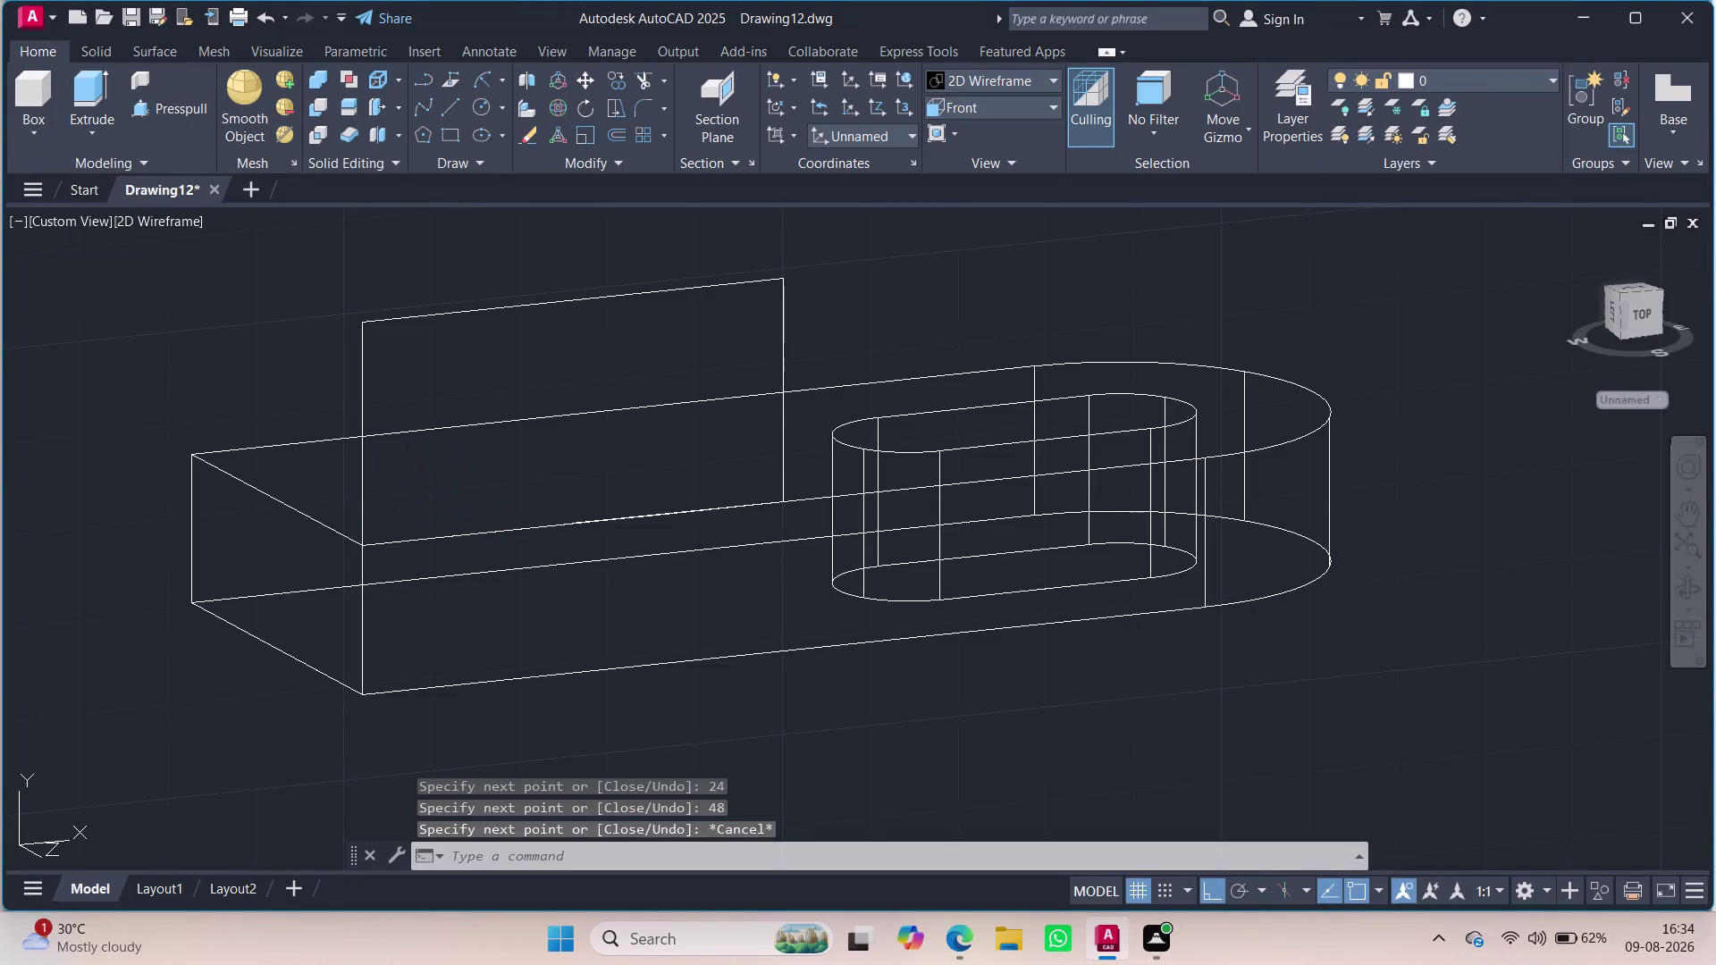
Select the four upright rectangle edges and JOIN them into one polyline.
click(443, 304)
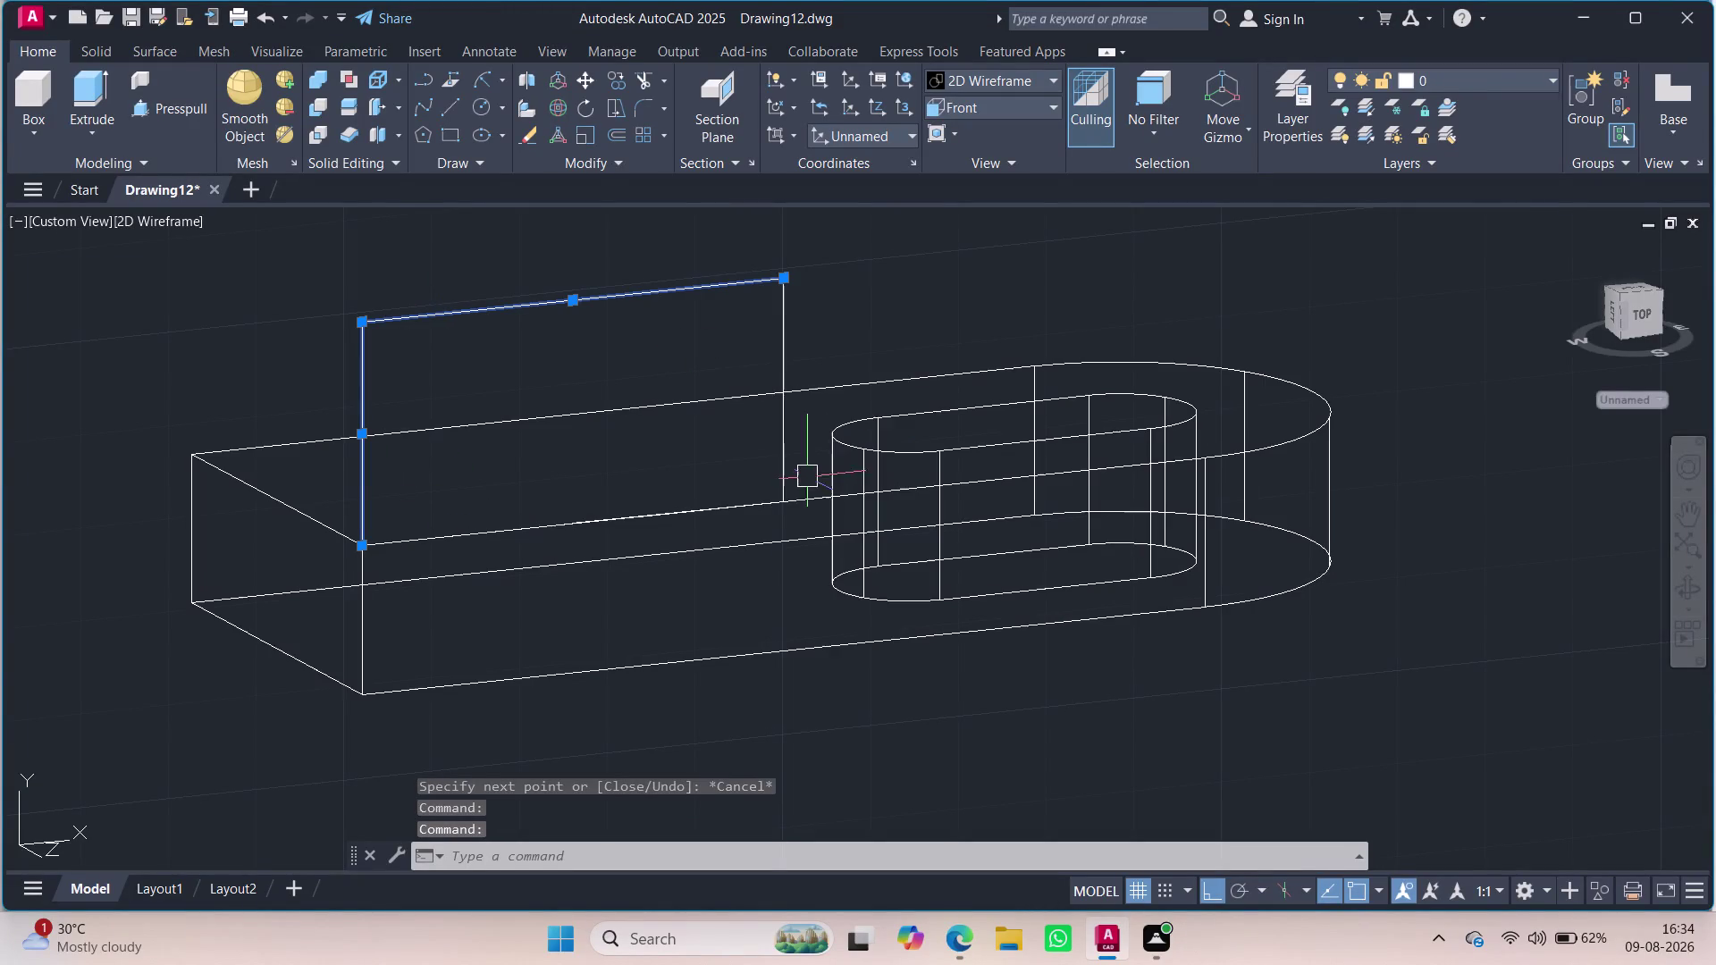
click(785, 468)
click(747, 493)
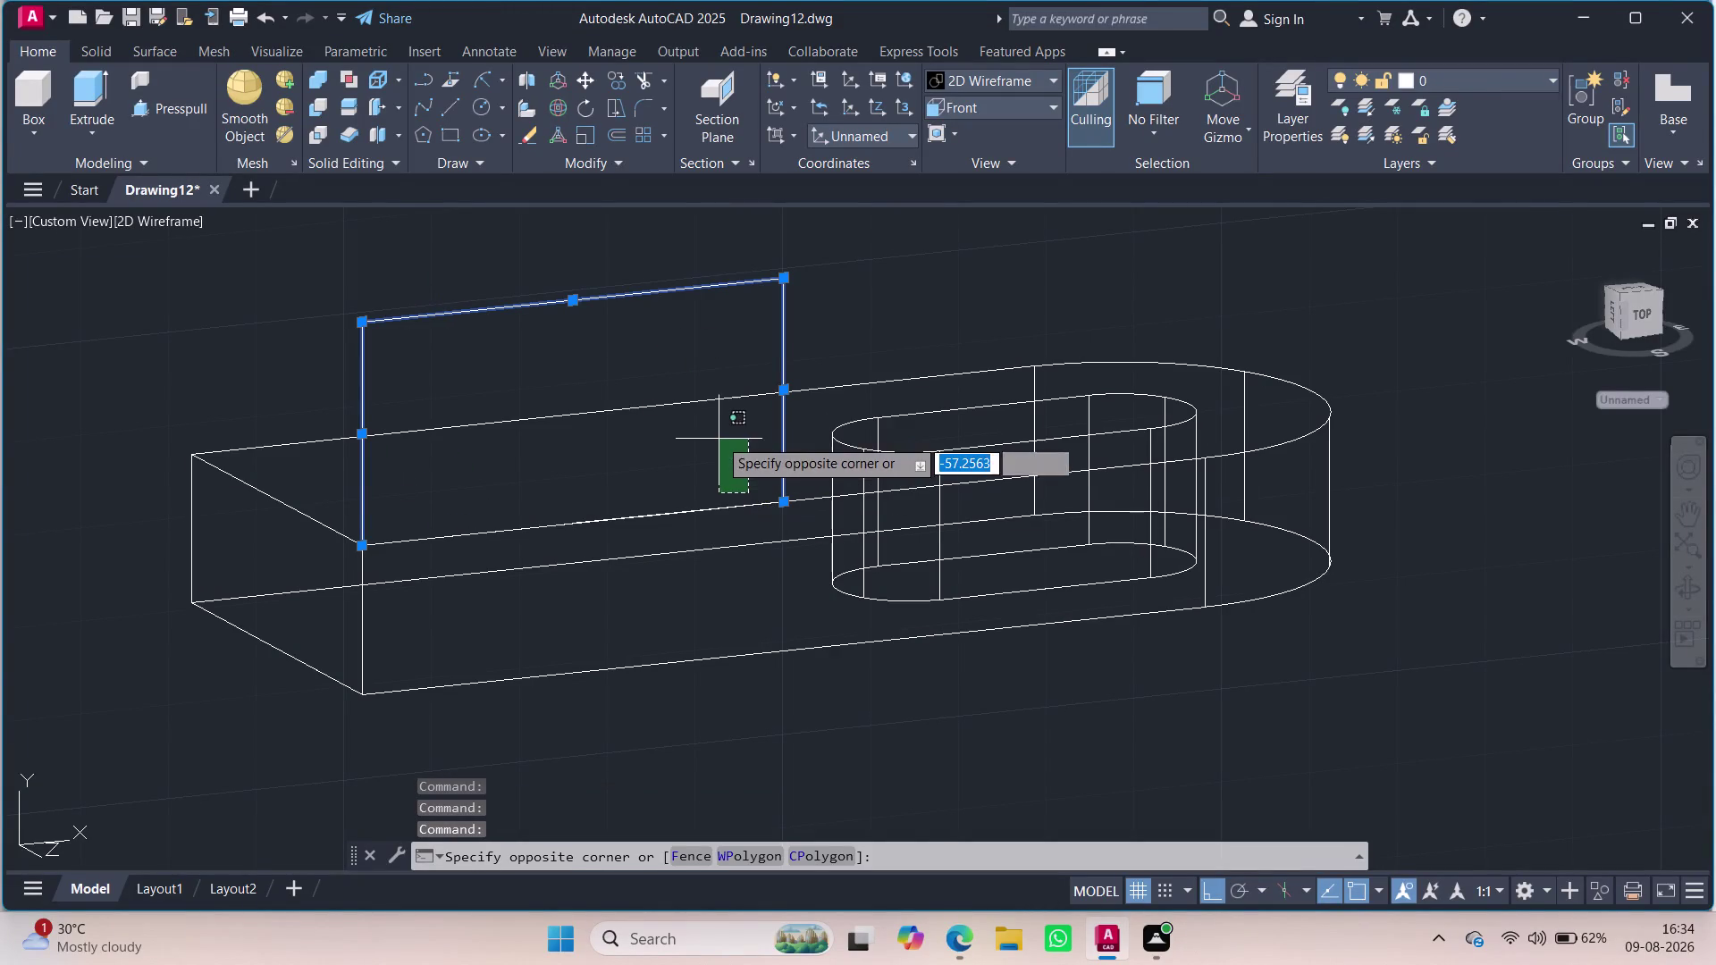
click(718, 441)
click(709, 507)
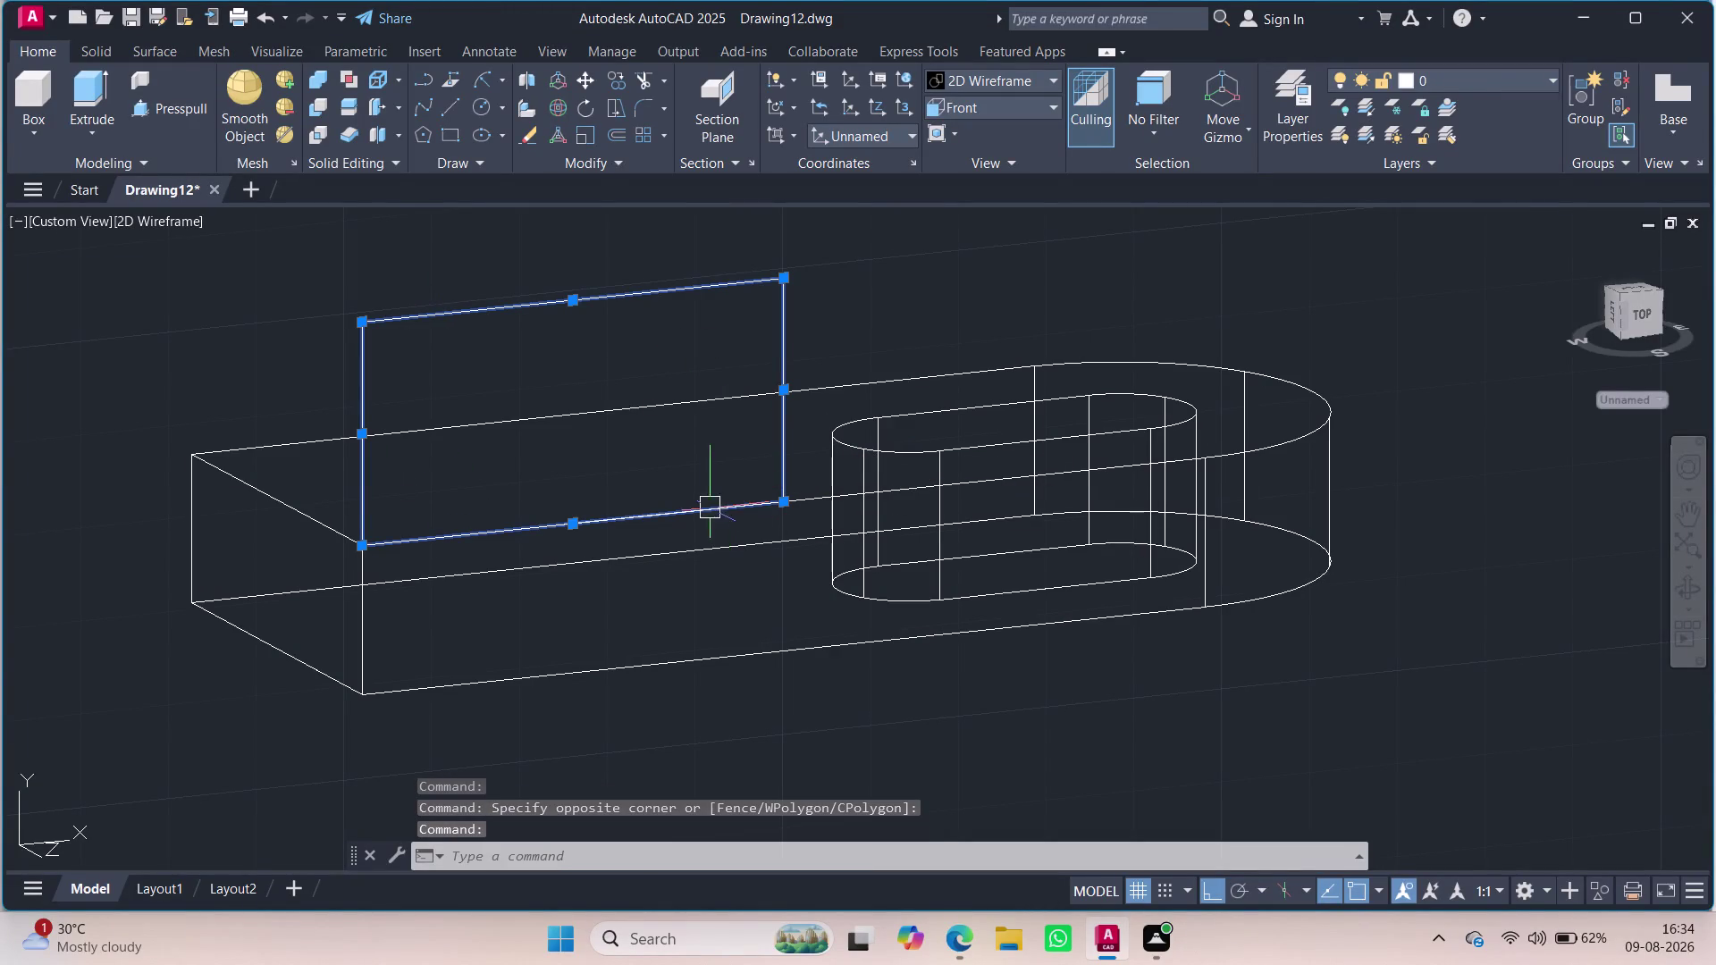
key(k)
key(BackSpace)
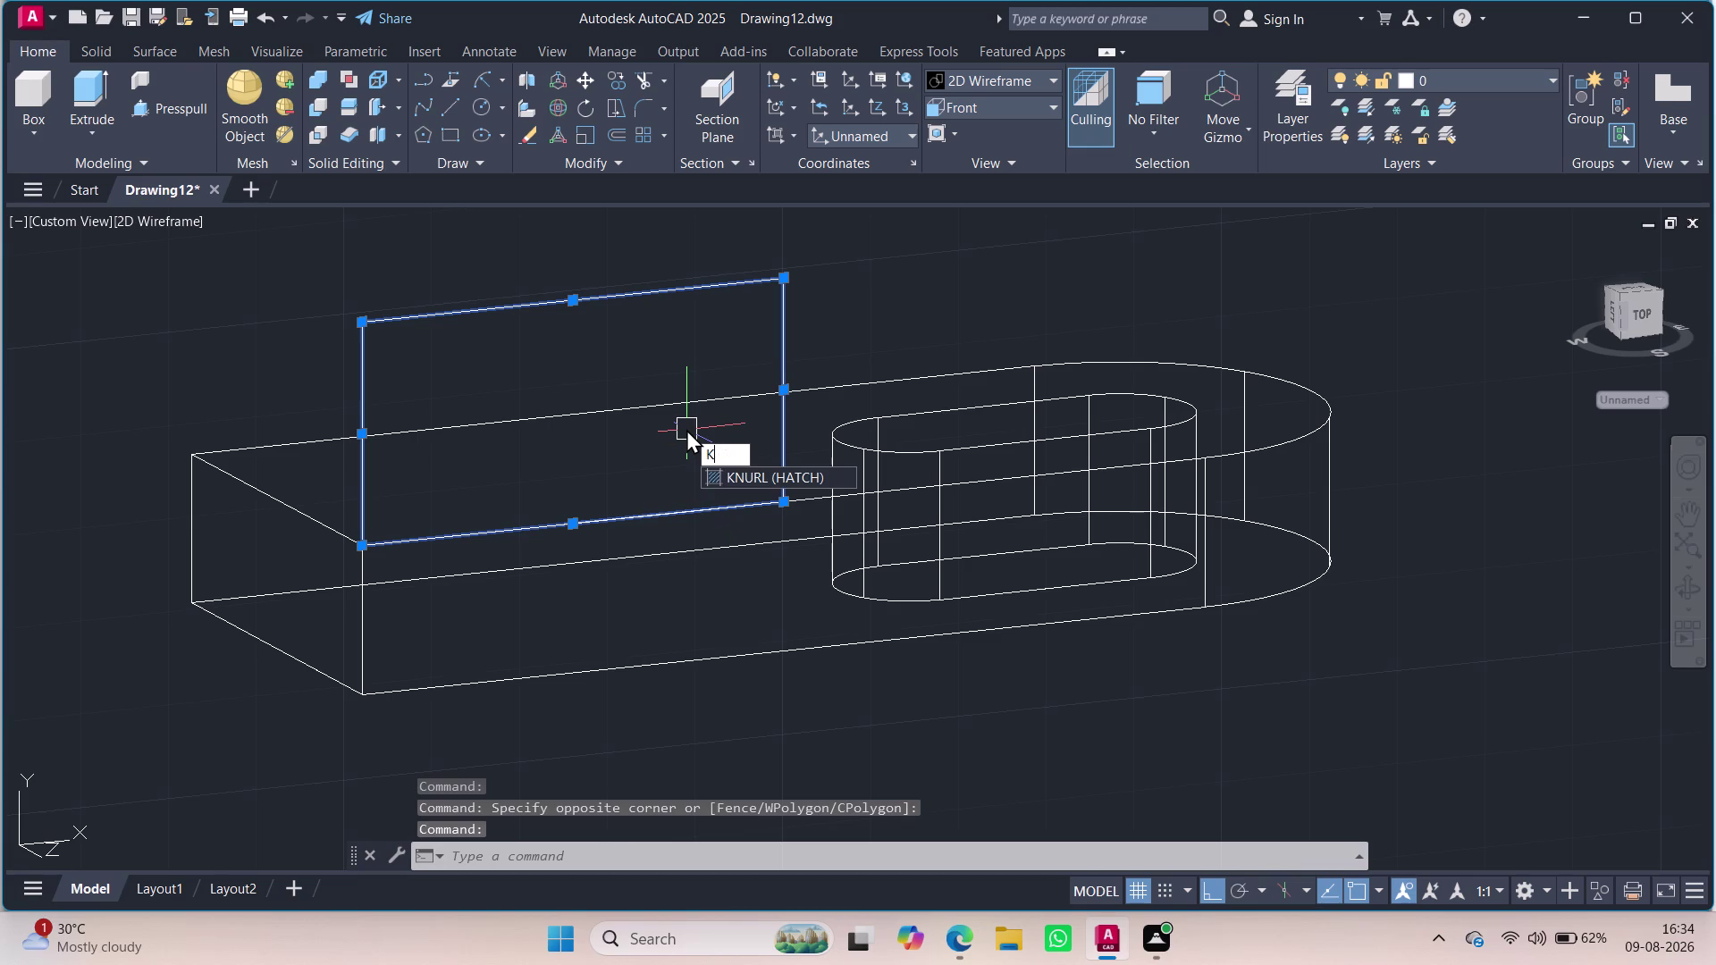
key(j)
key(Return)
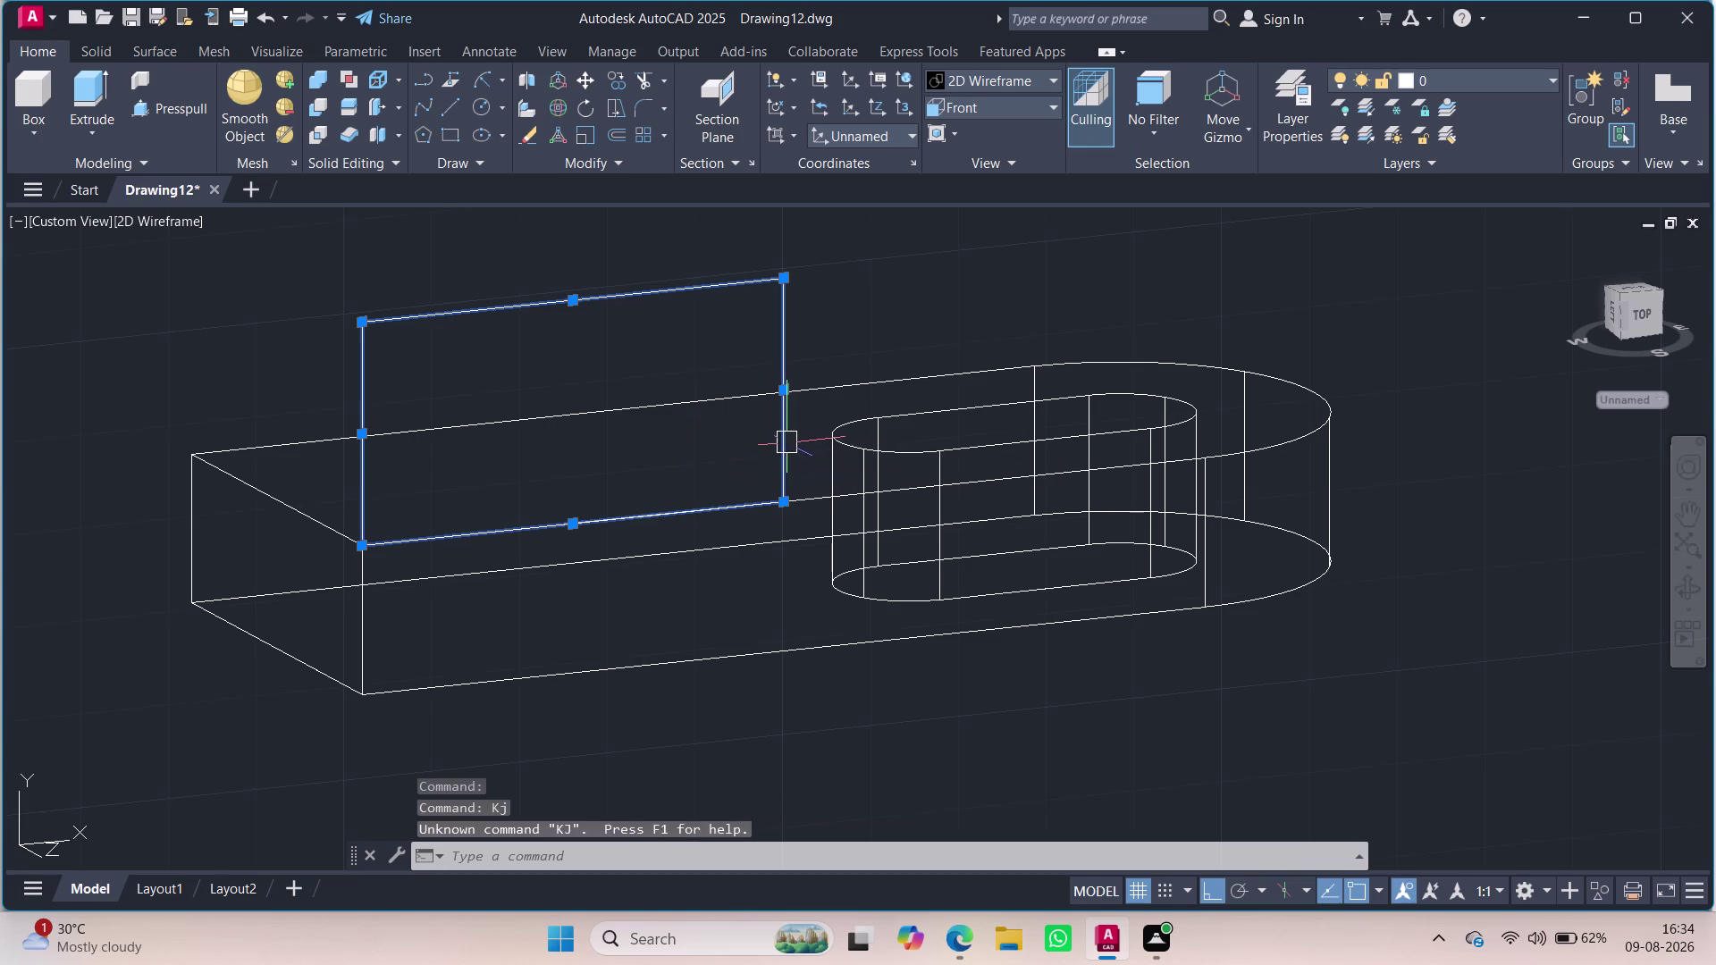
key(j)
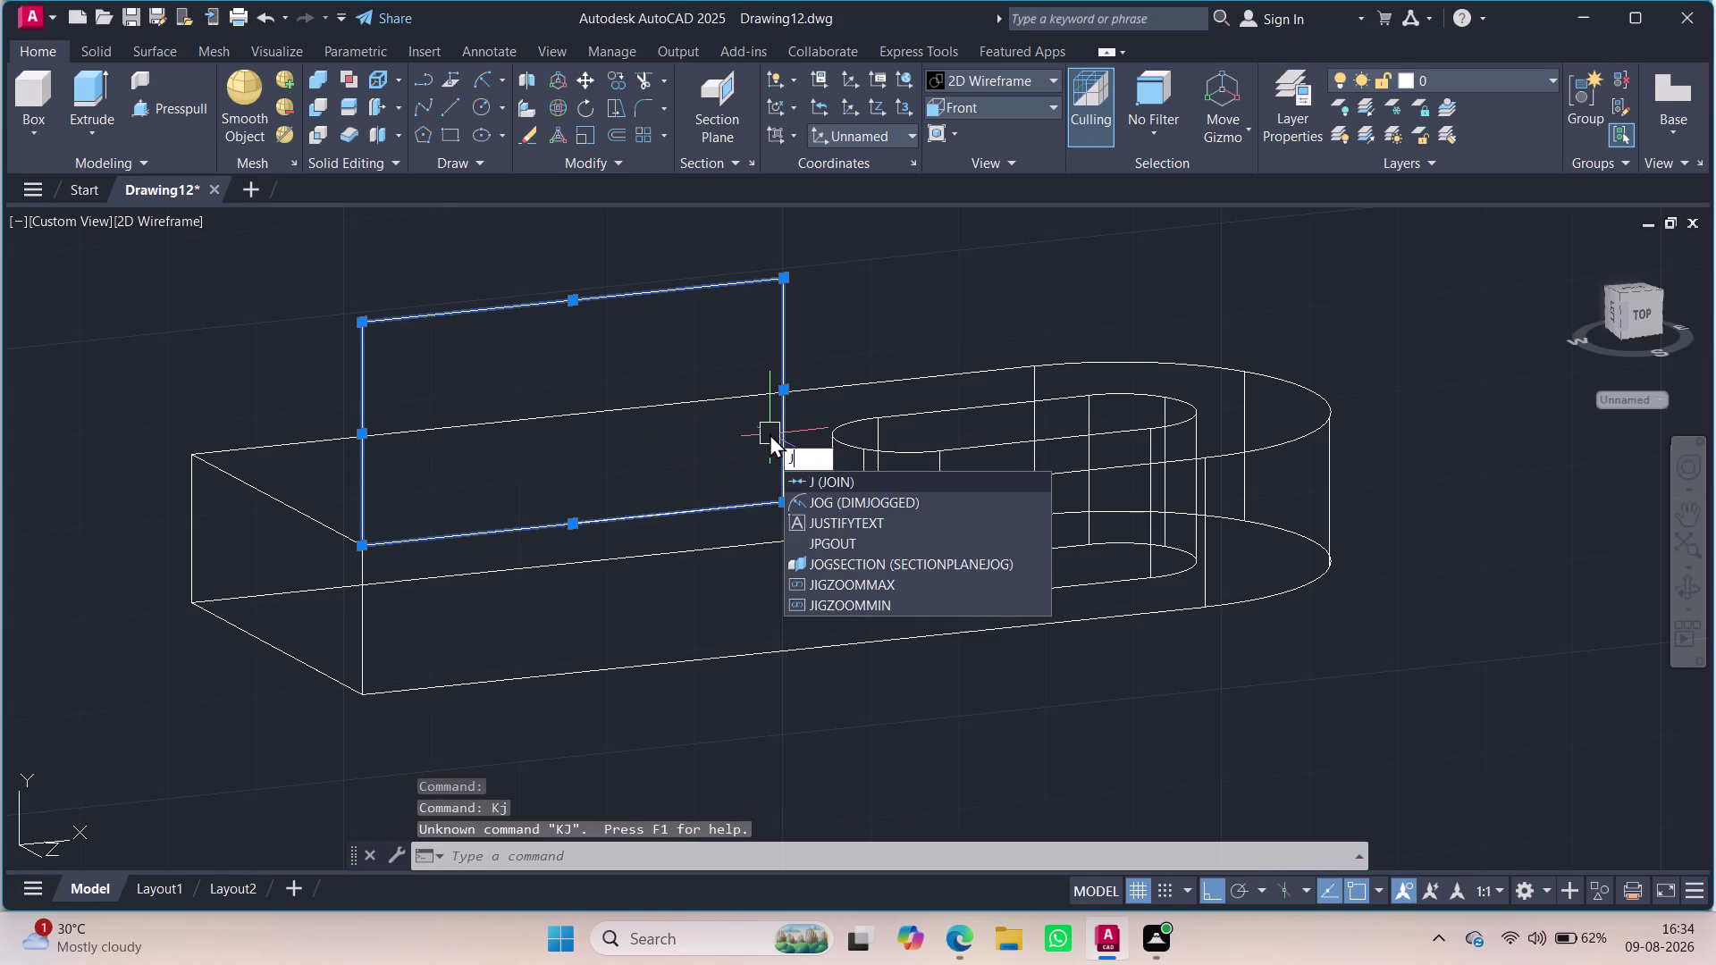
key(Return)
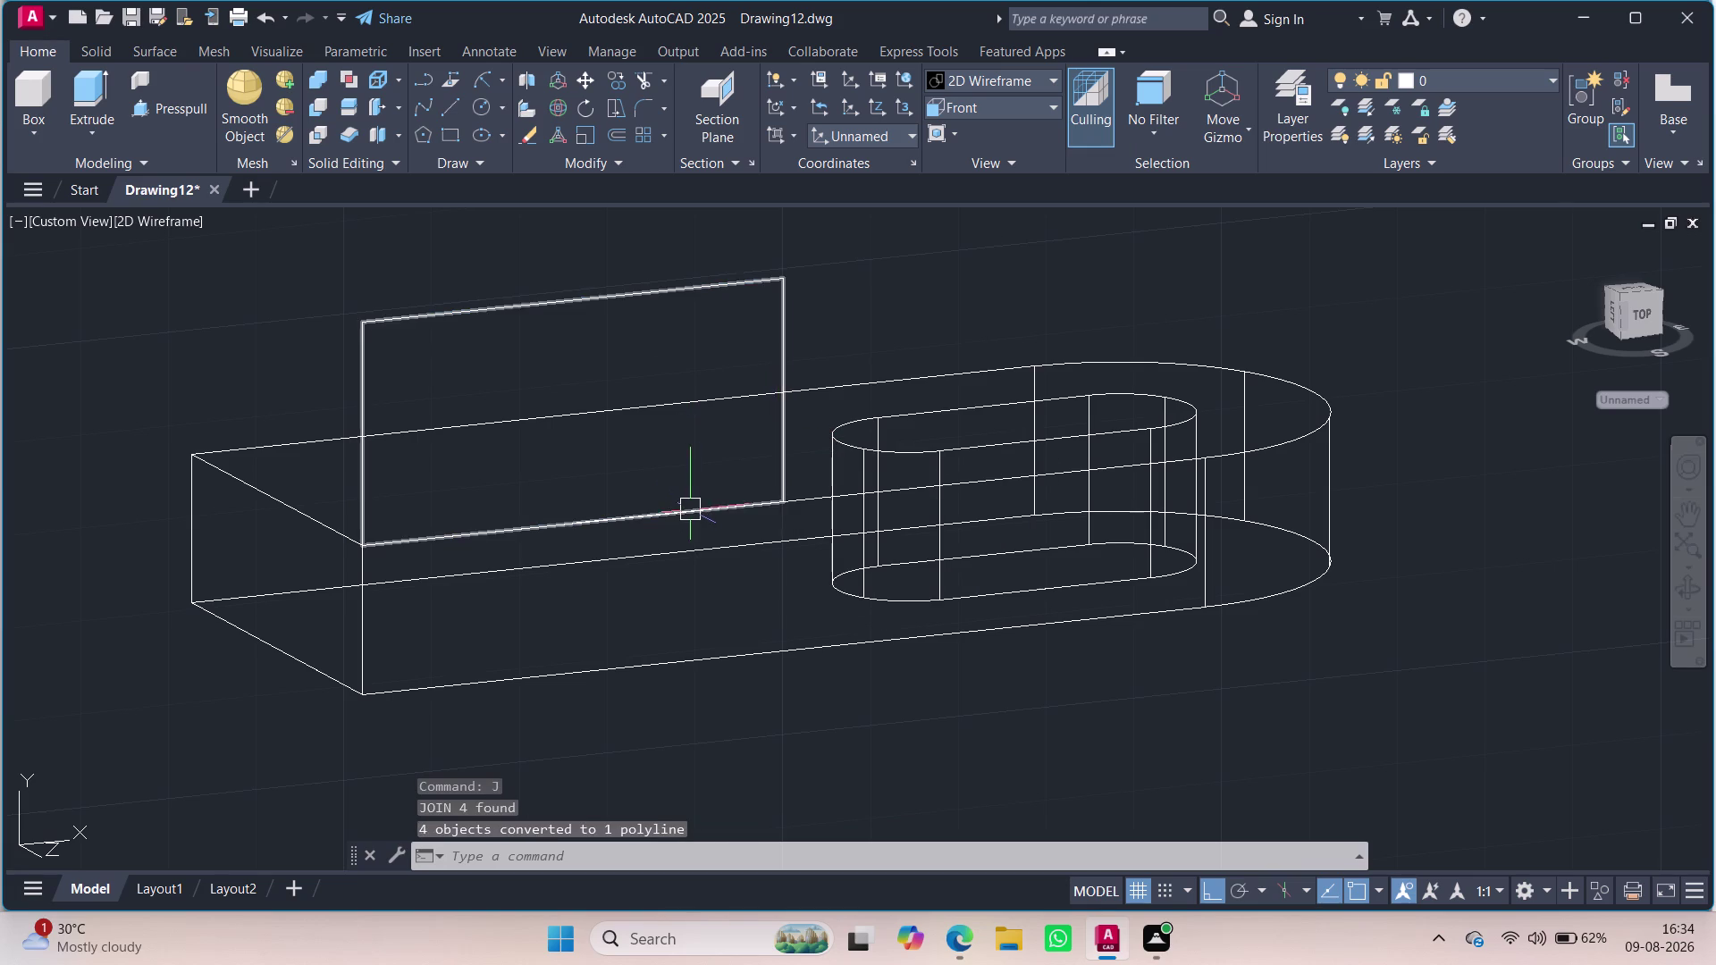
Try pulling the upright plate area into a solid, then cancel the extrusion.
scroll(down, 3)
click(145, 106)
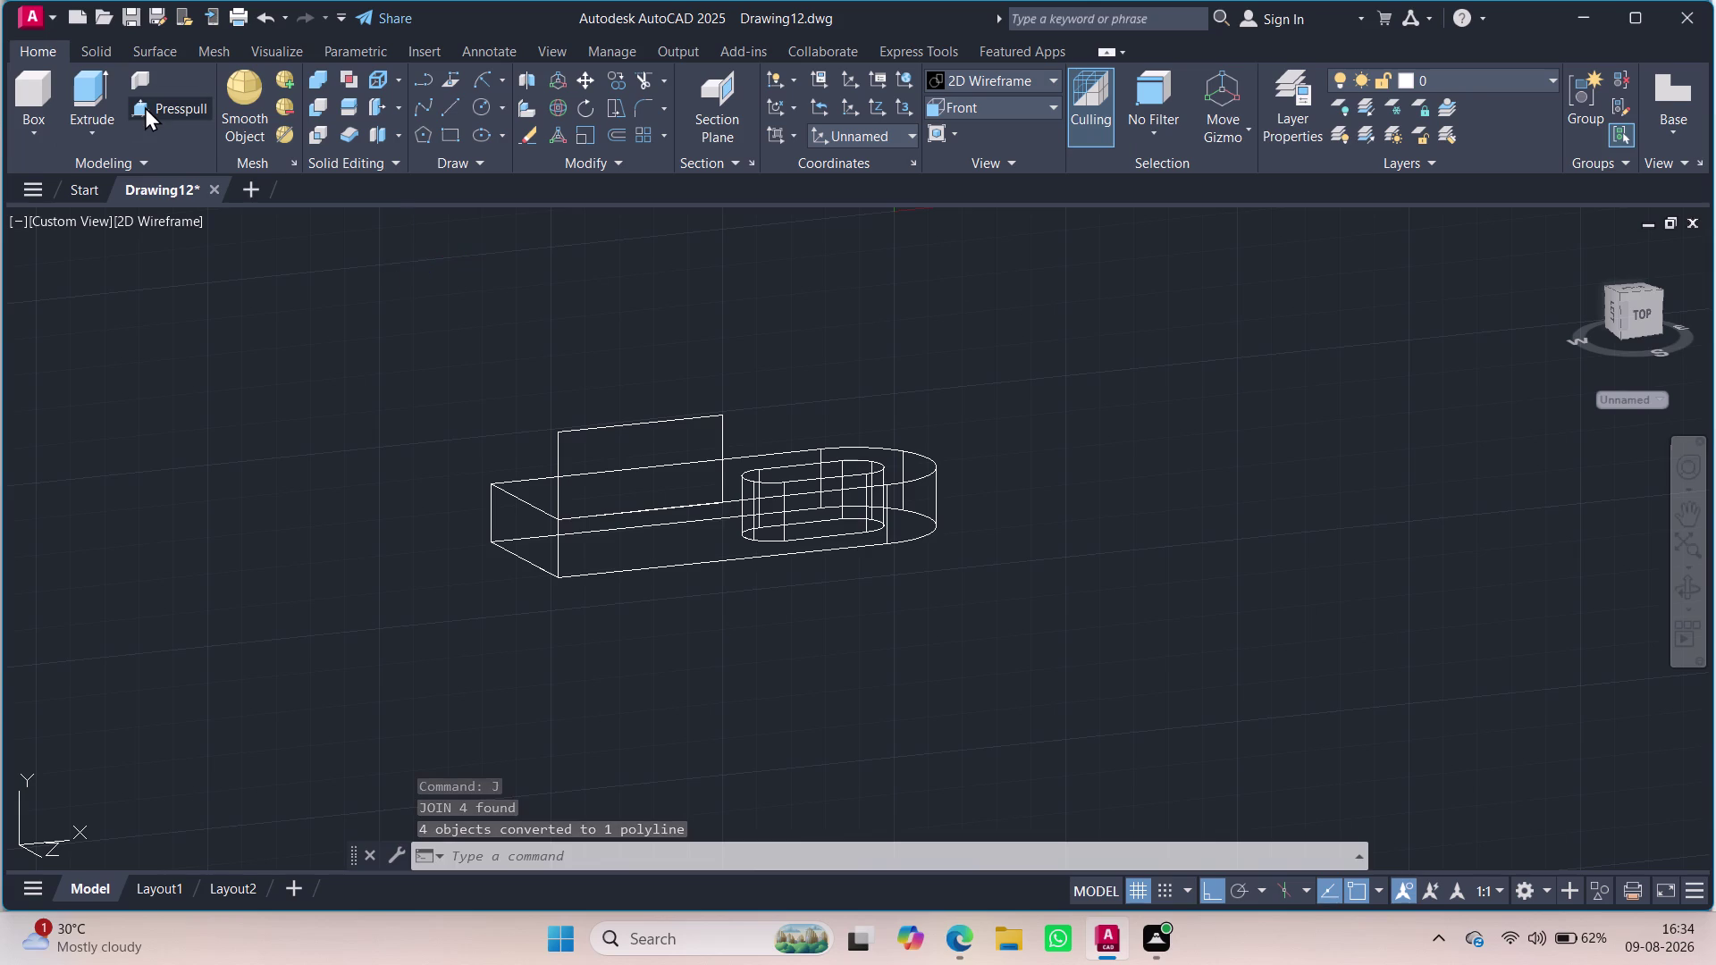
click(583, 420)
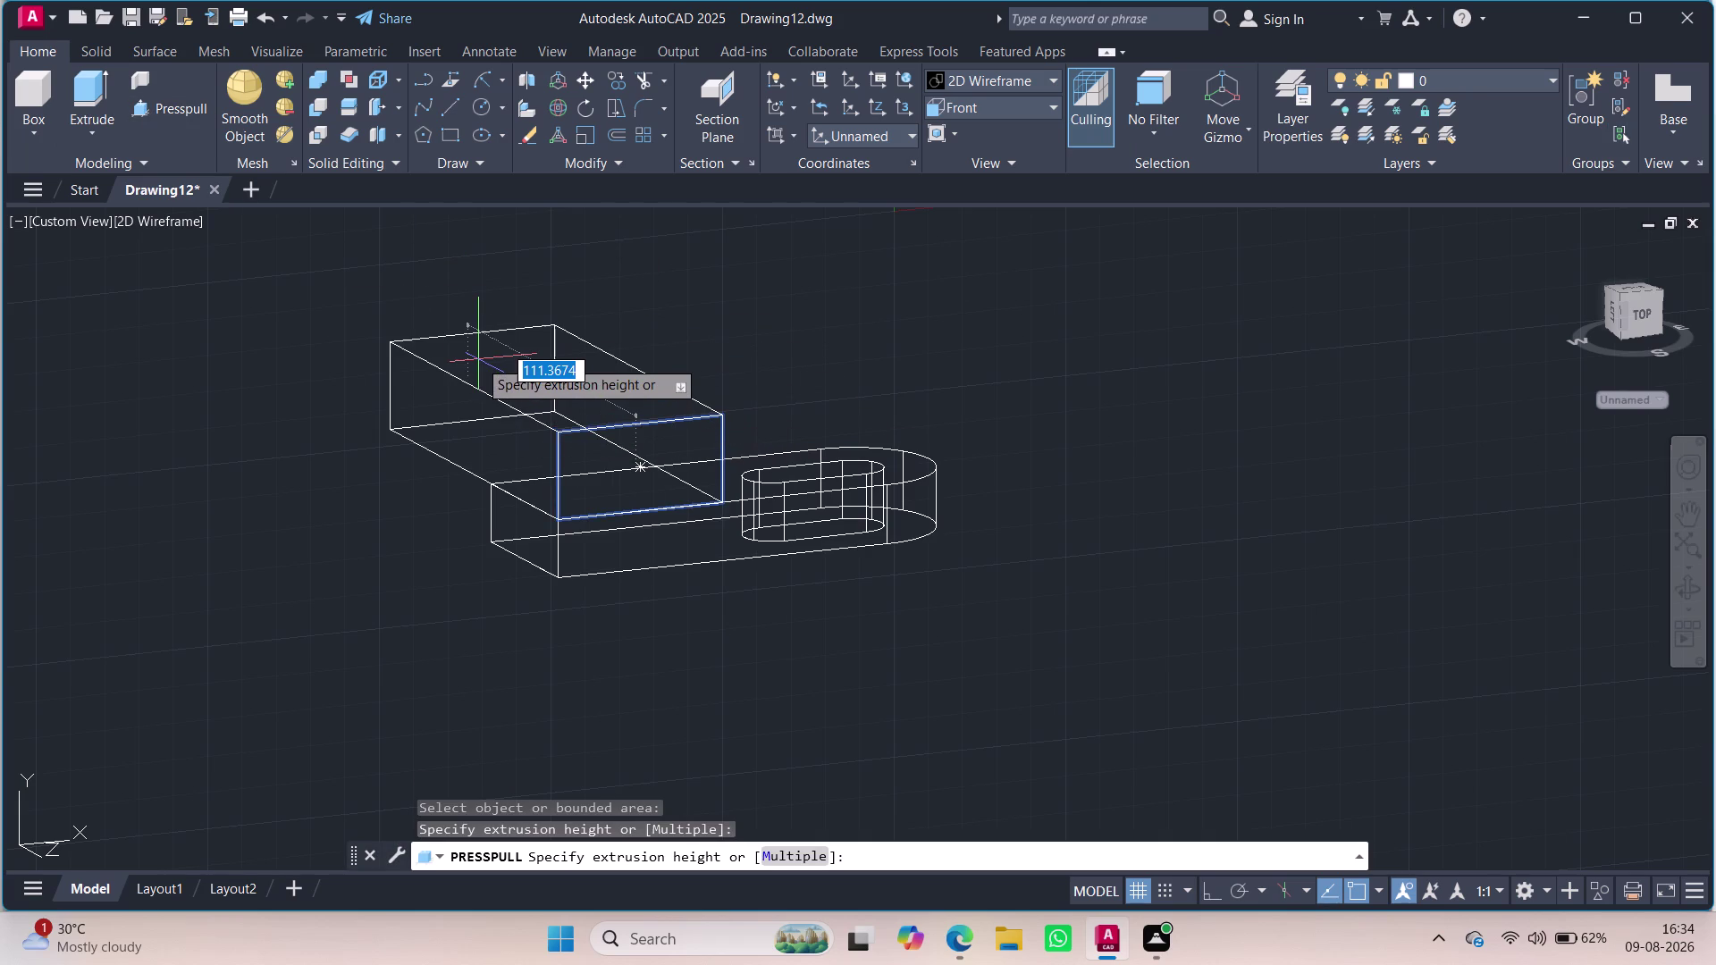
key(Escape)
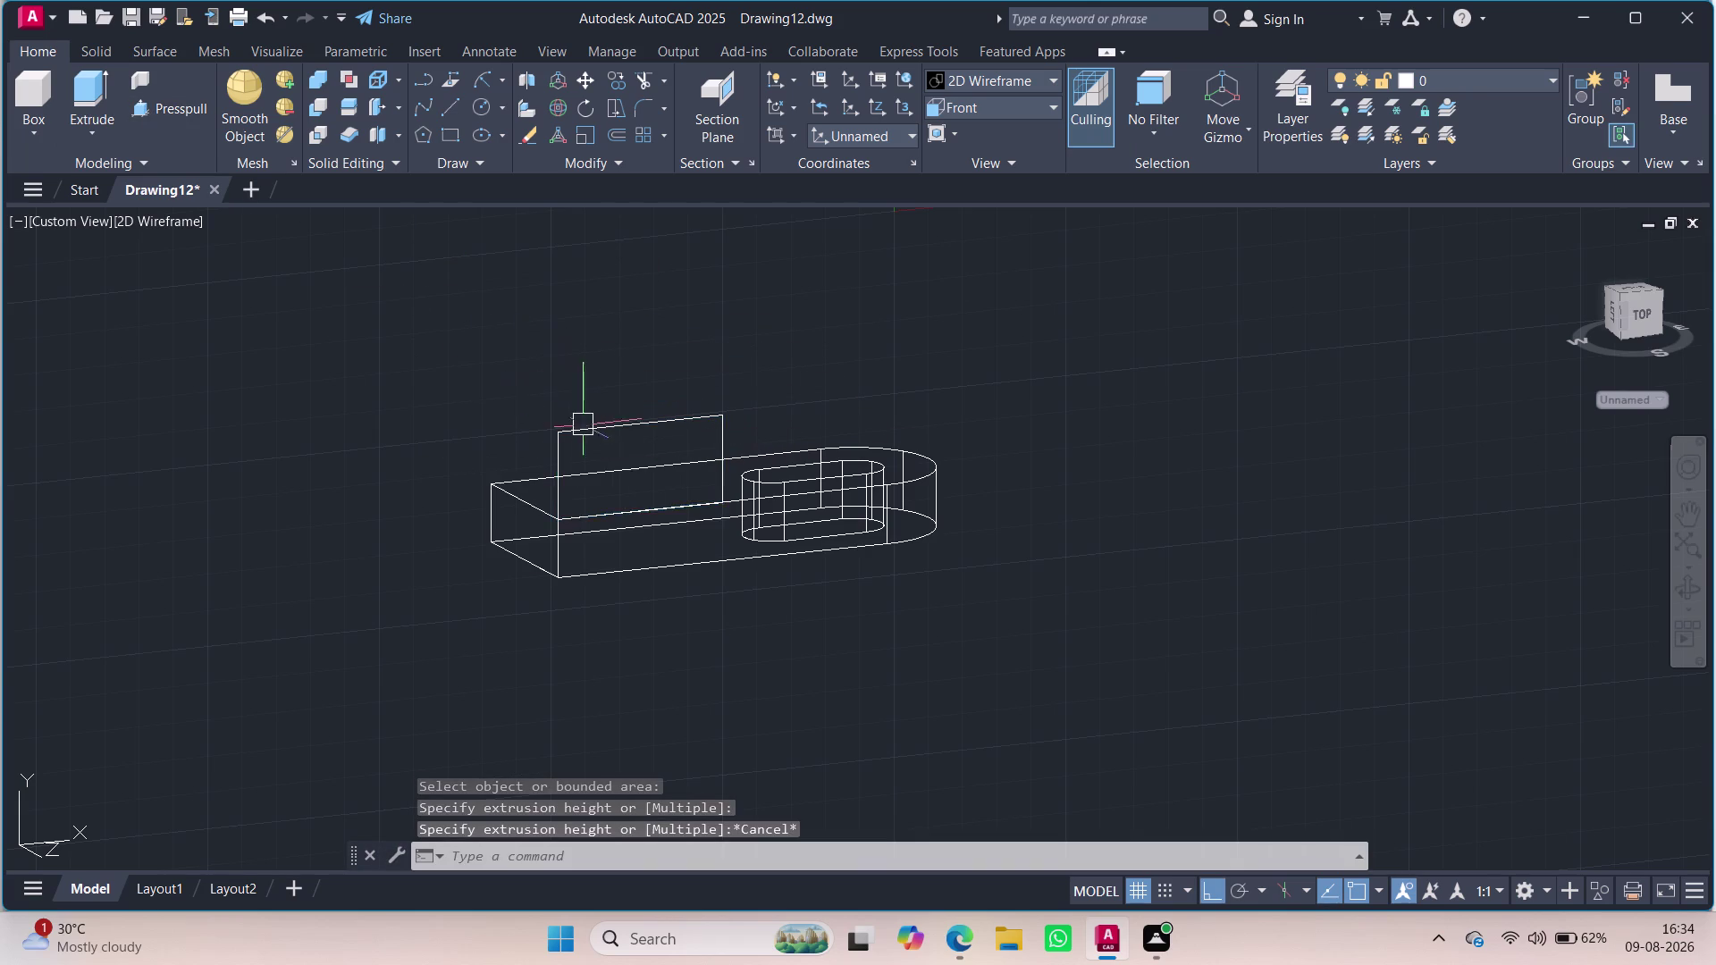
Pan the view and clear a mistyped command before drawing the hole circle.
scroll(up, 3)
middle_drag(599, 480, 497, 521)
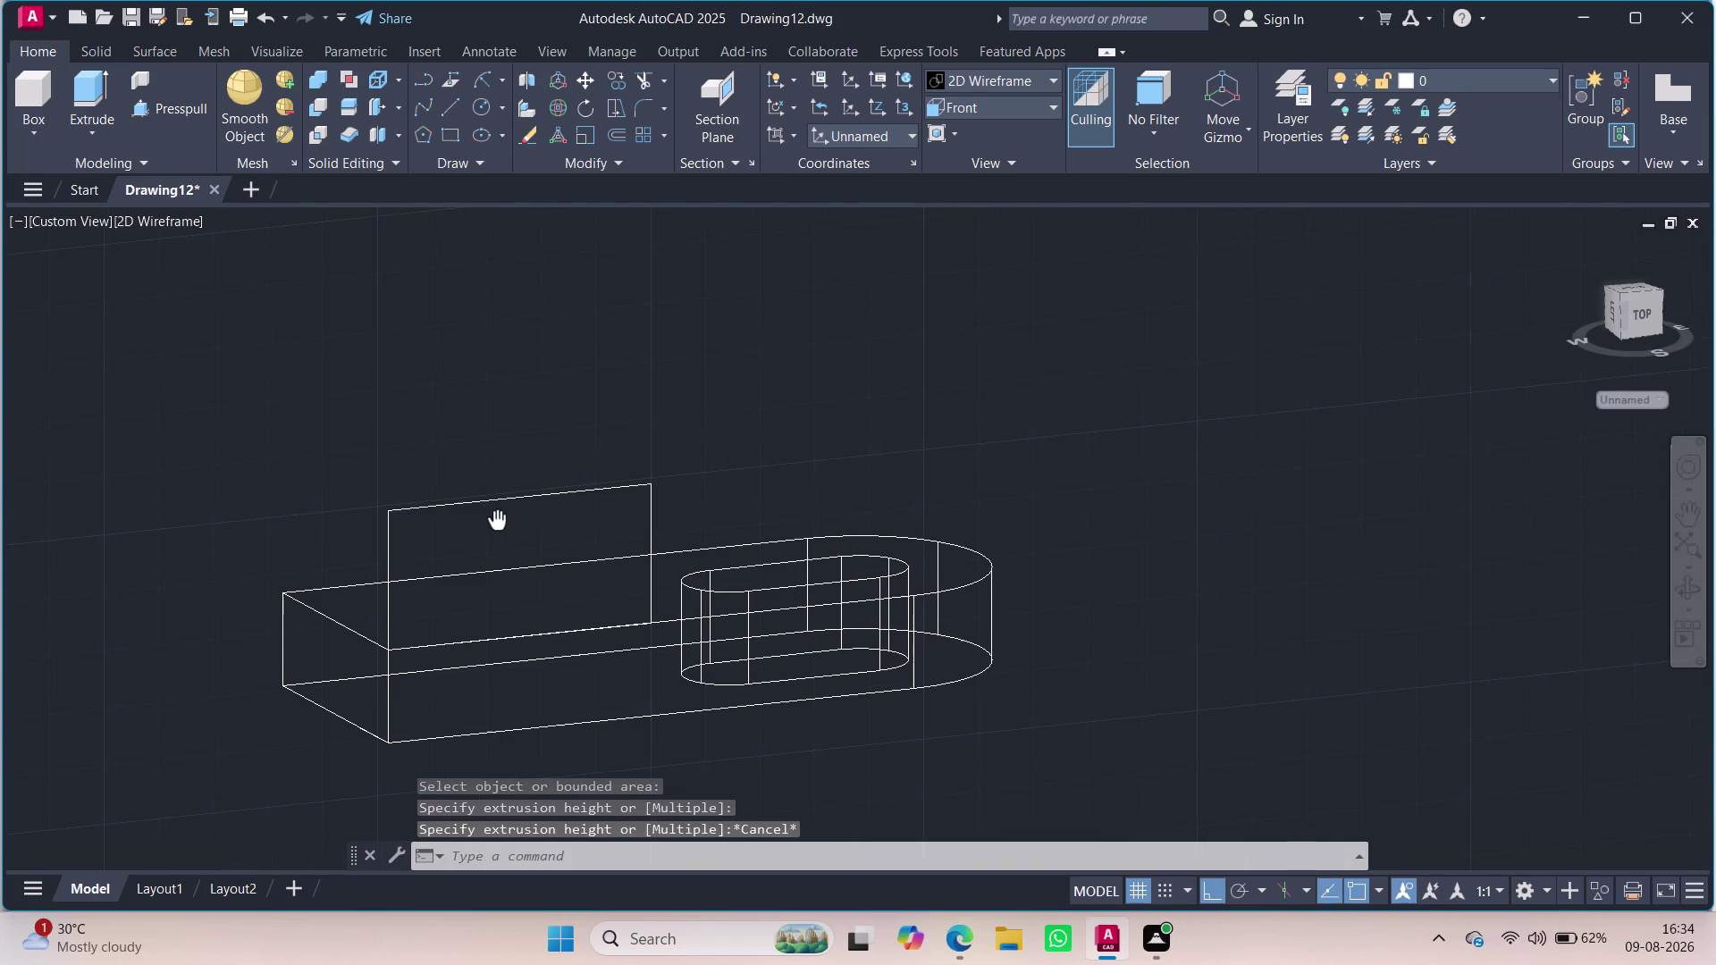
key(c)
key(backslash)
key(Return)
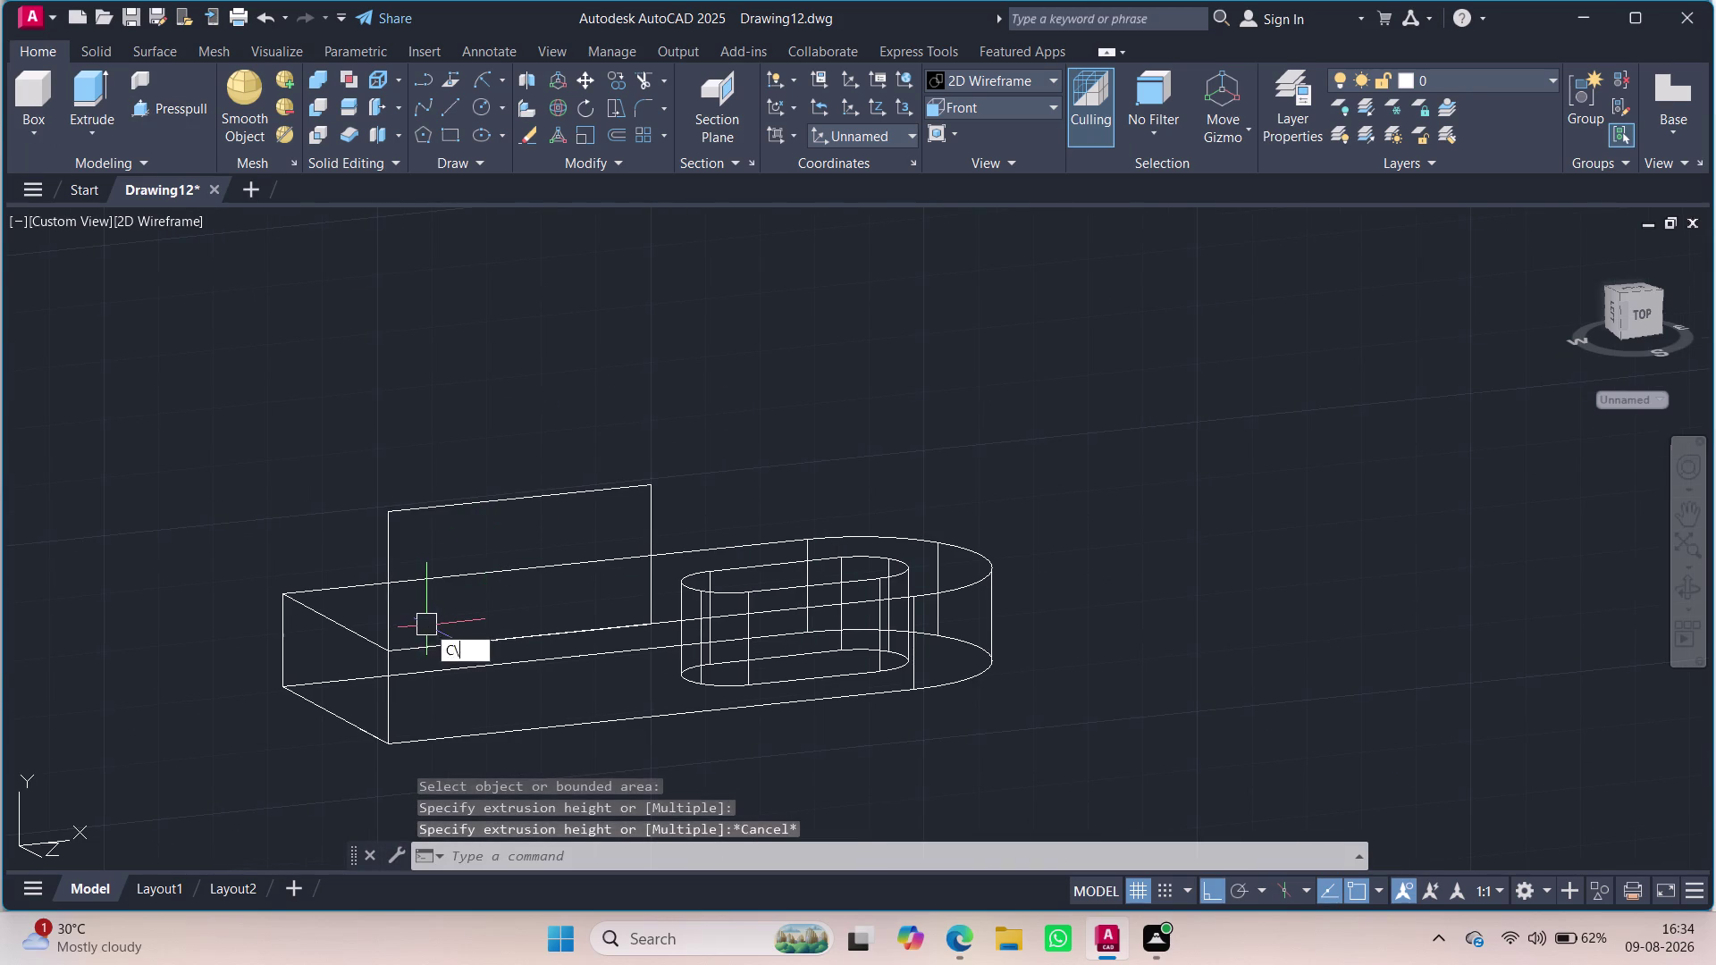
key(Escape)
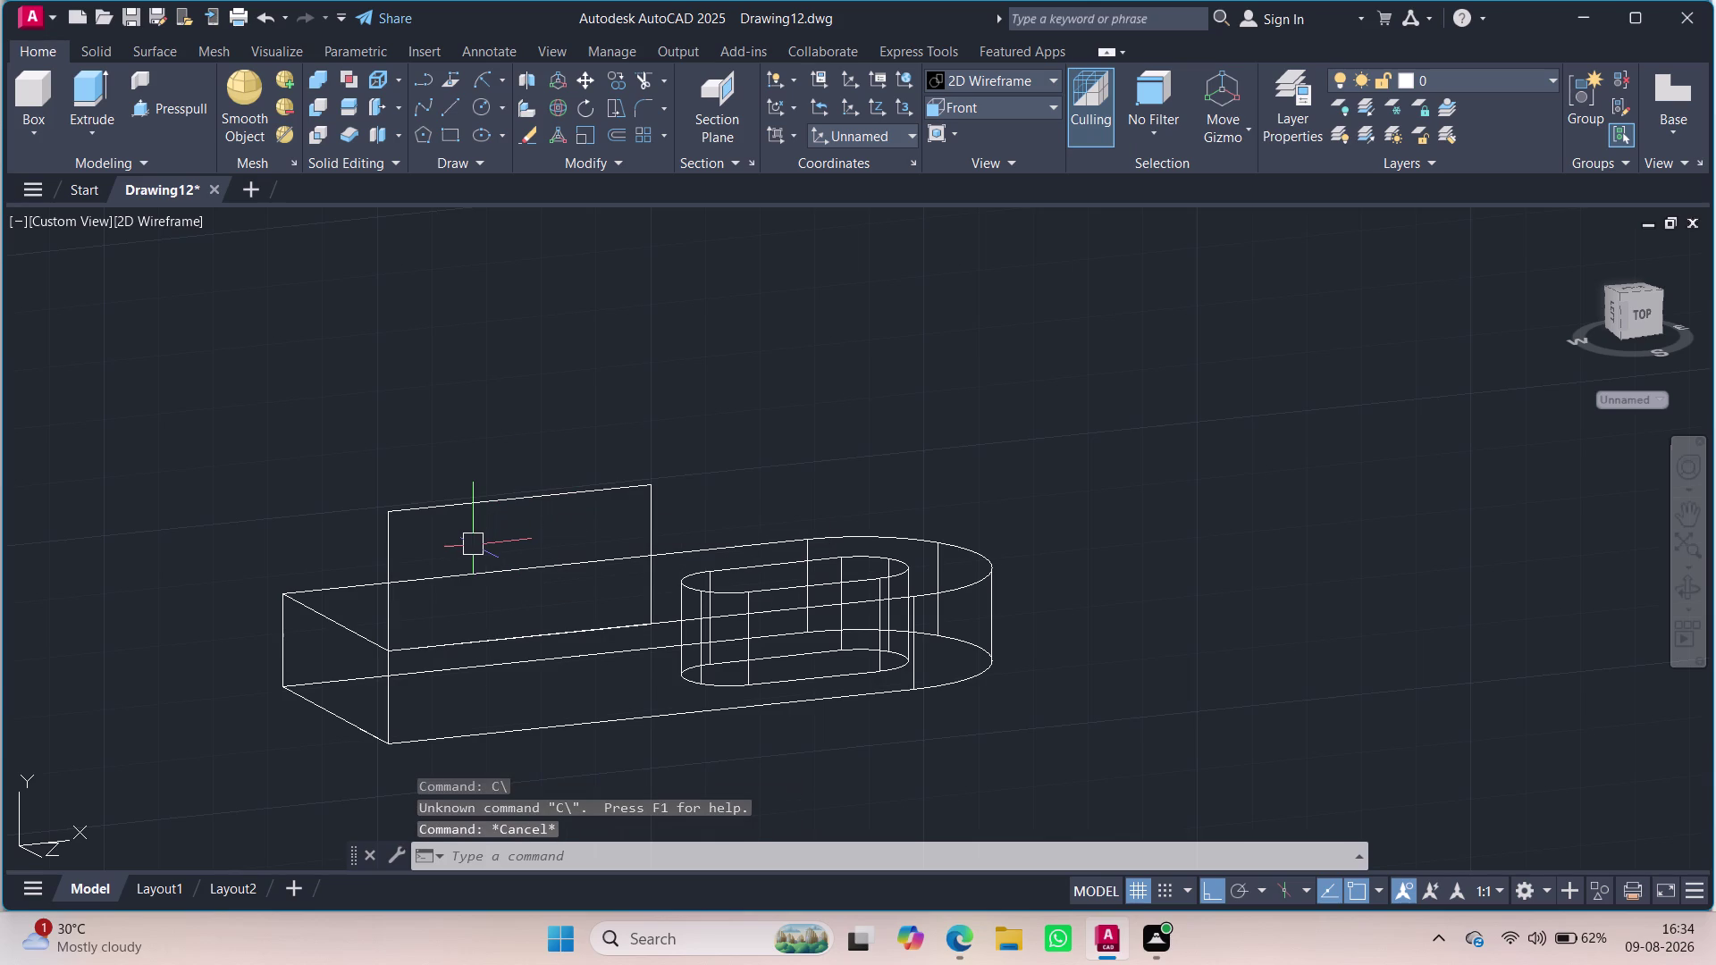
key(Escape)
key(Escape)
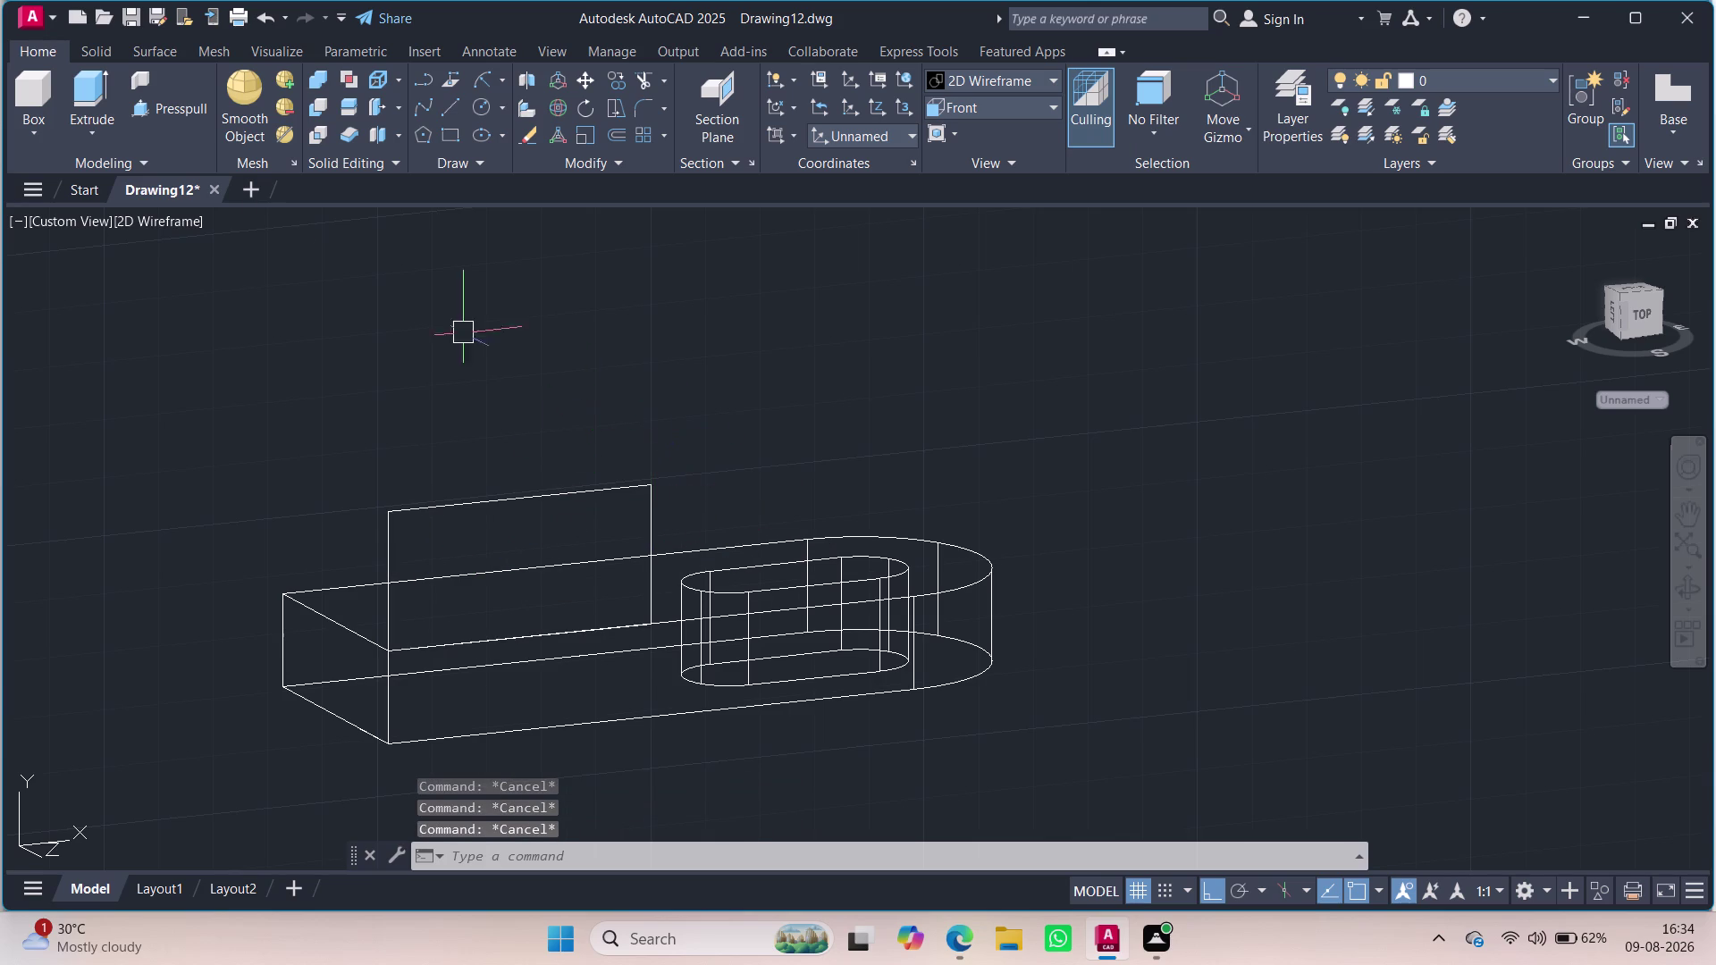
click(485, 101)
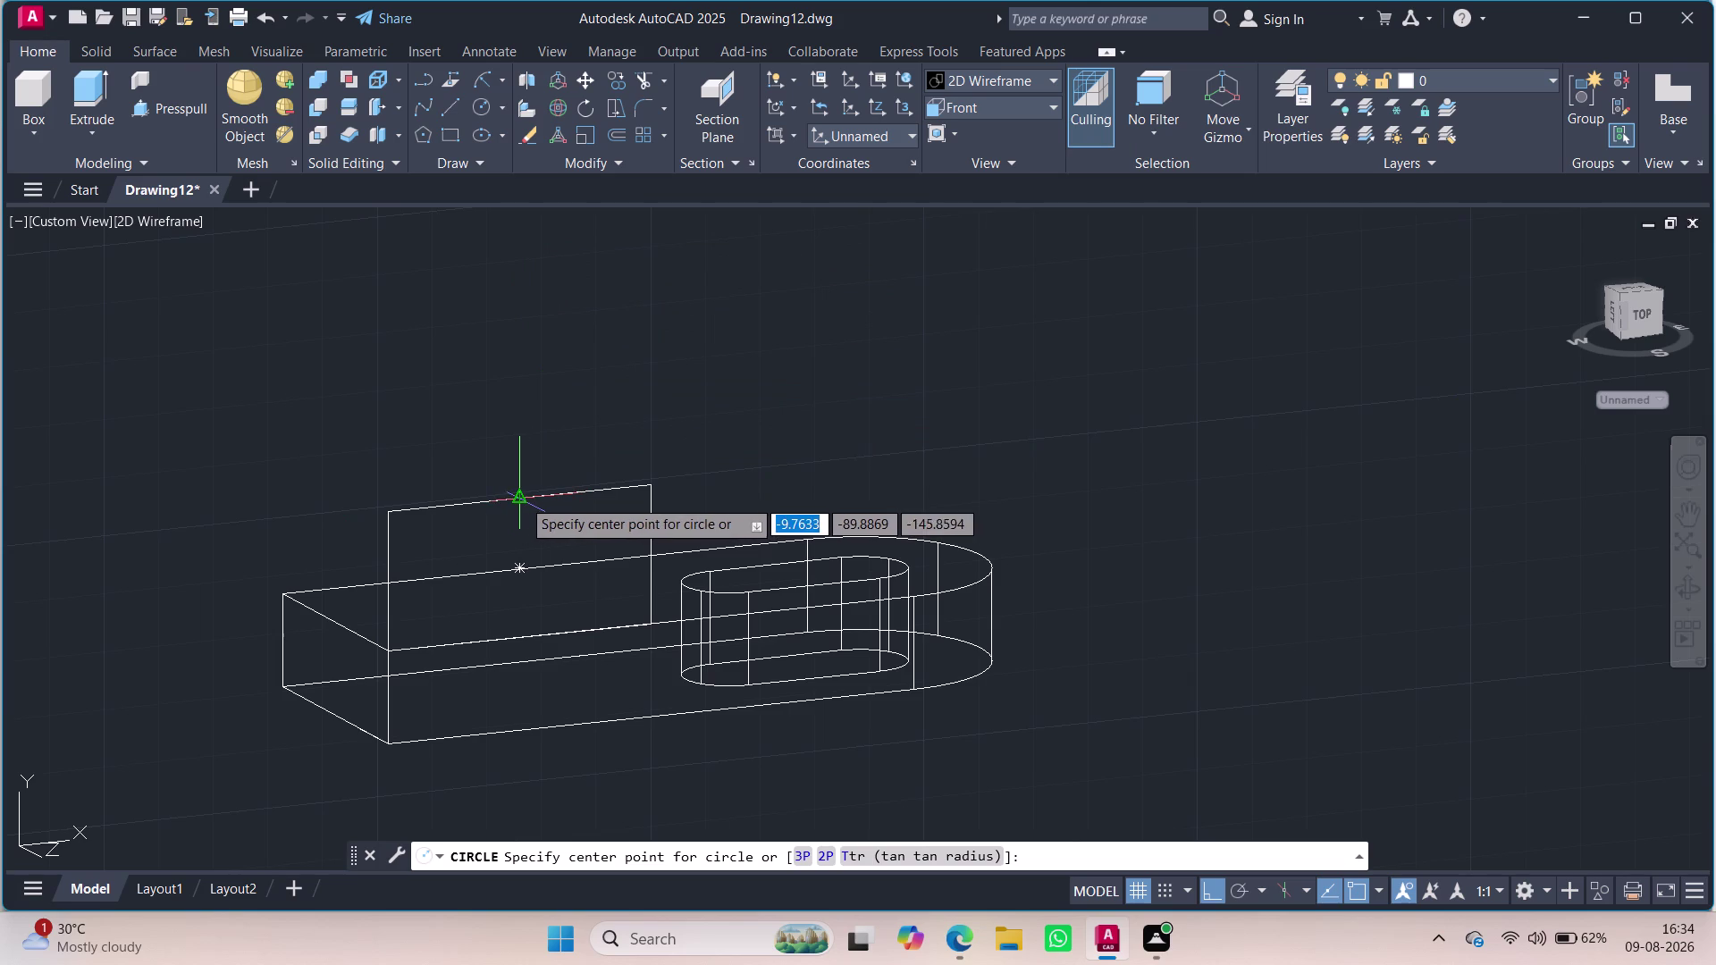
Draw a radius-10 hole circle centred on the plate's top edge.
click(521, 499)
text(1)
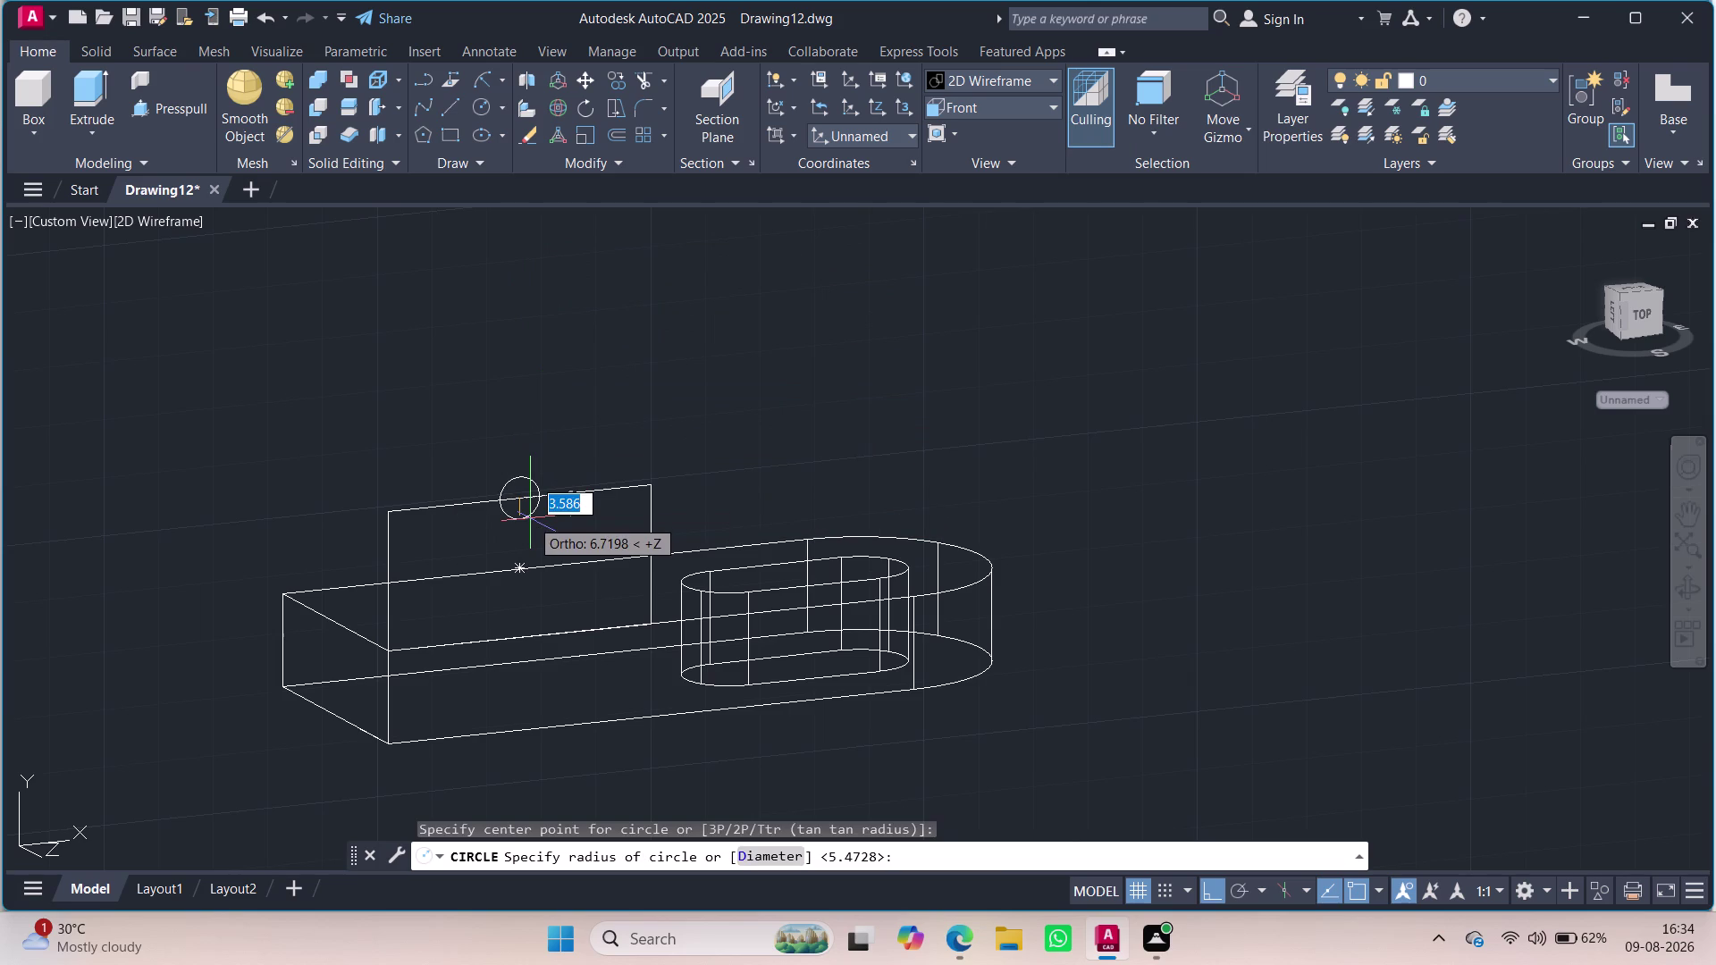
text(0)
key(Return)
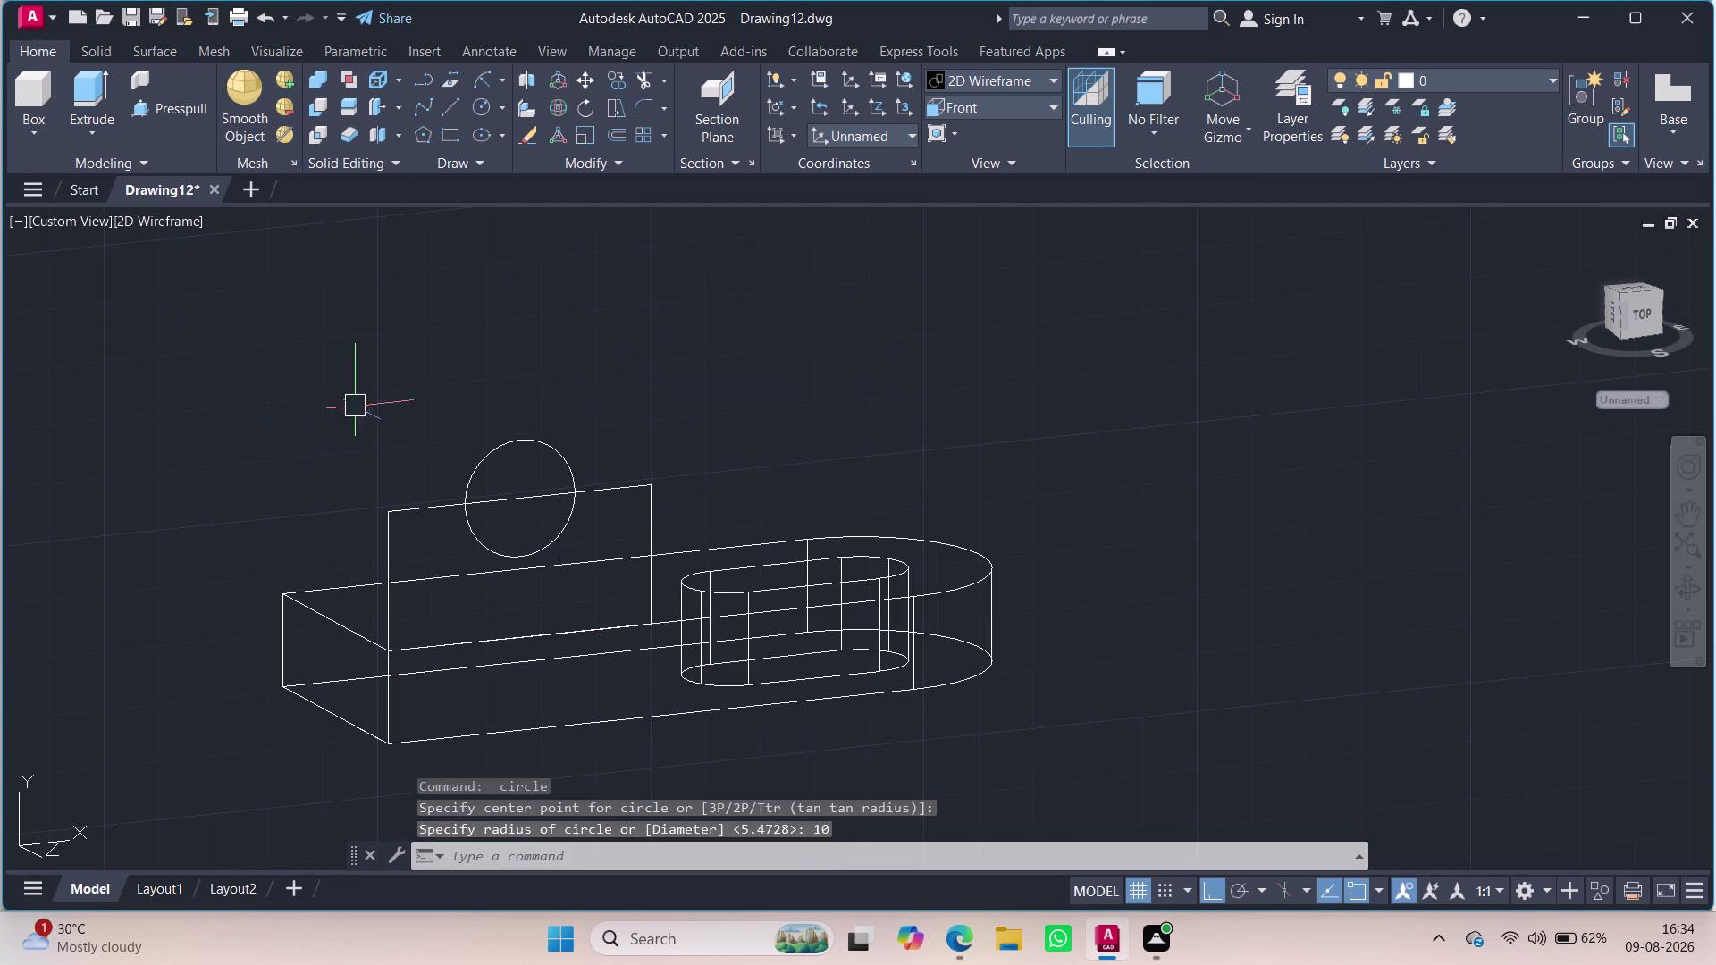
click(495, 109)
click(497, 107)
click(498, 107)
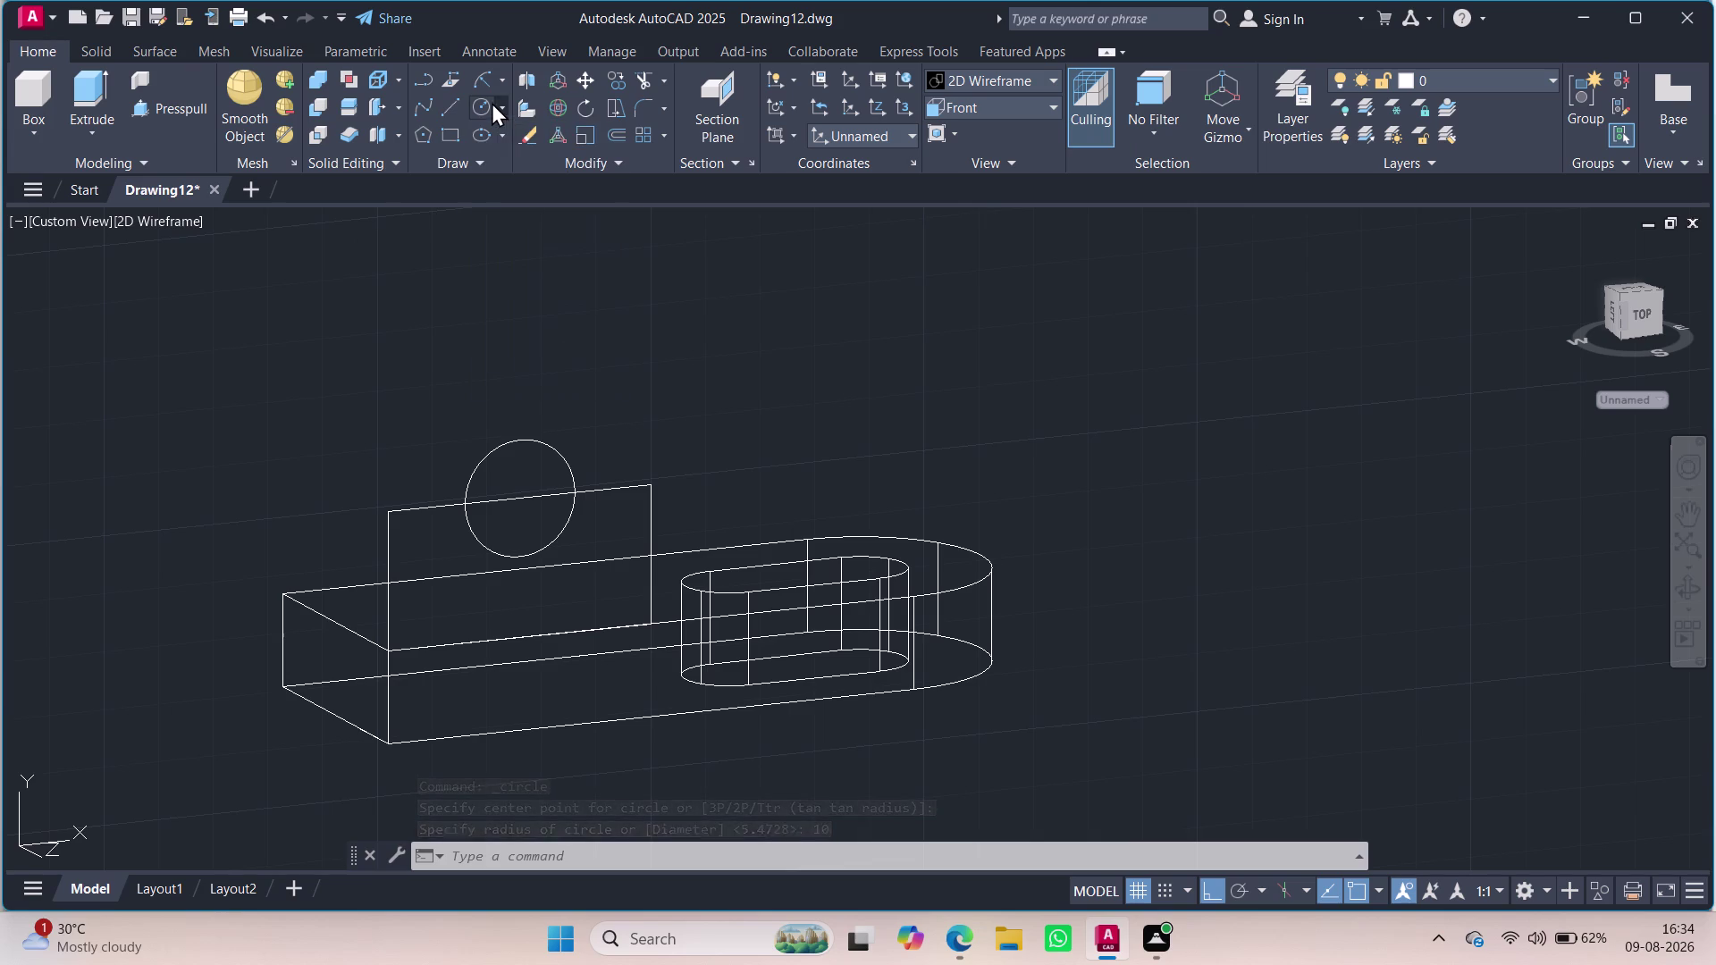
Begin a Start-End-Radius arc at the plate corners, then abandon the misplaced attempt.
click(489, 83)
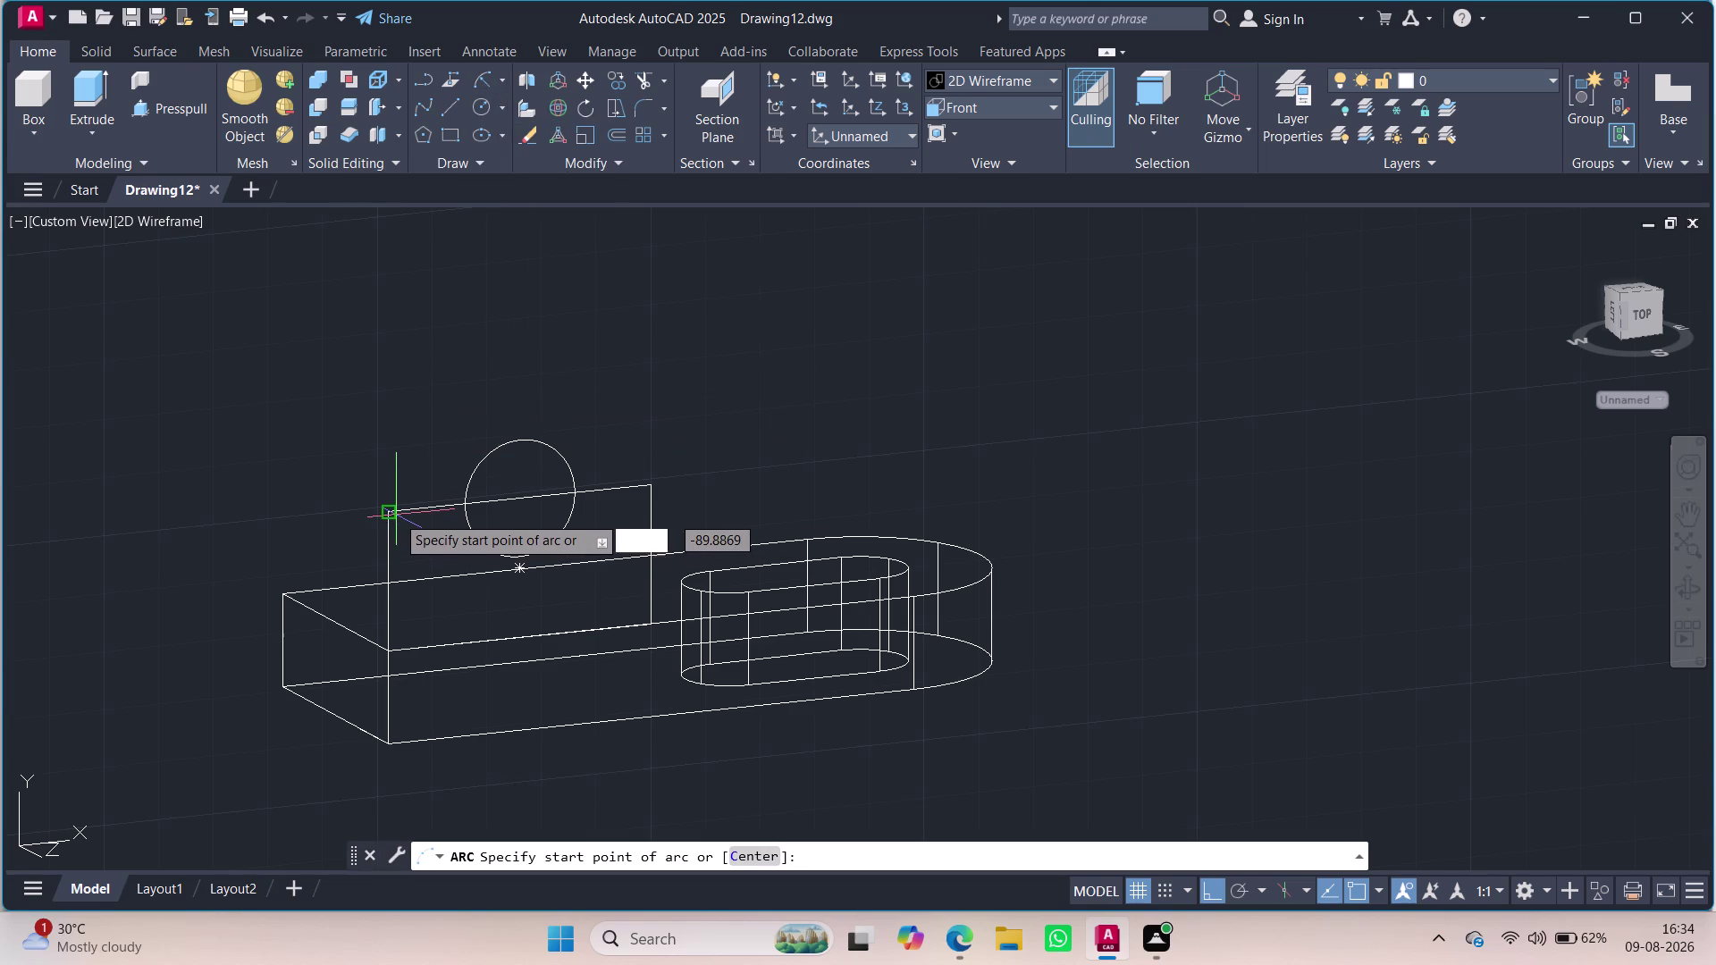
click(392, 514)
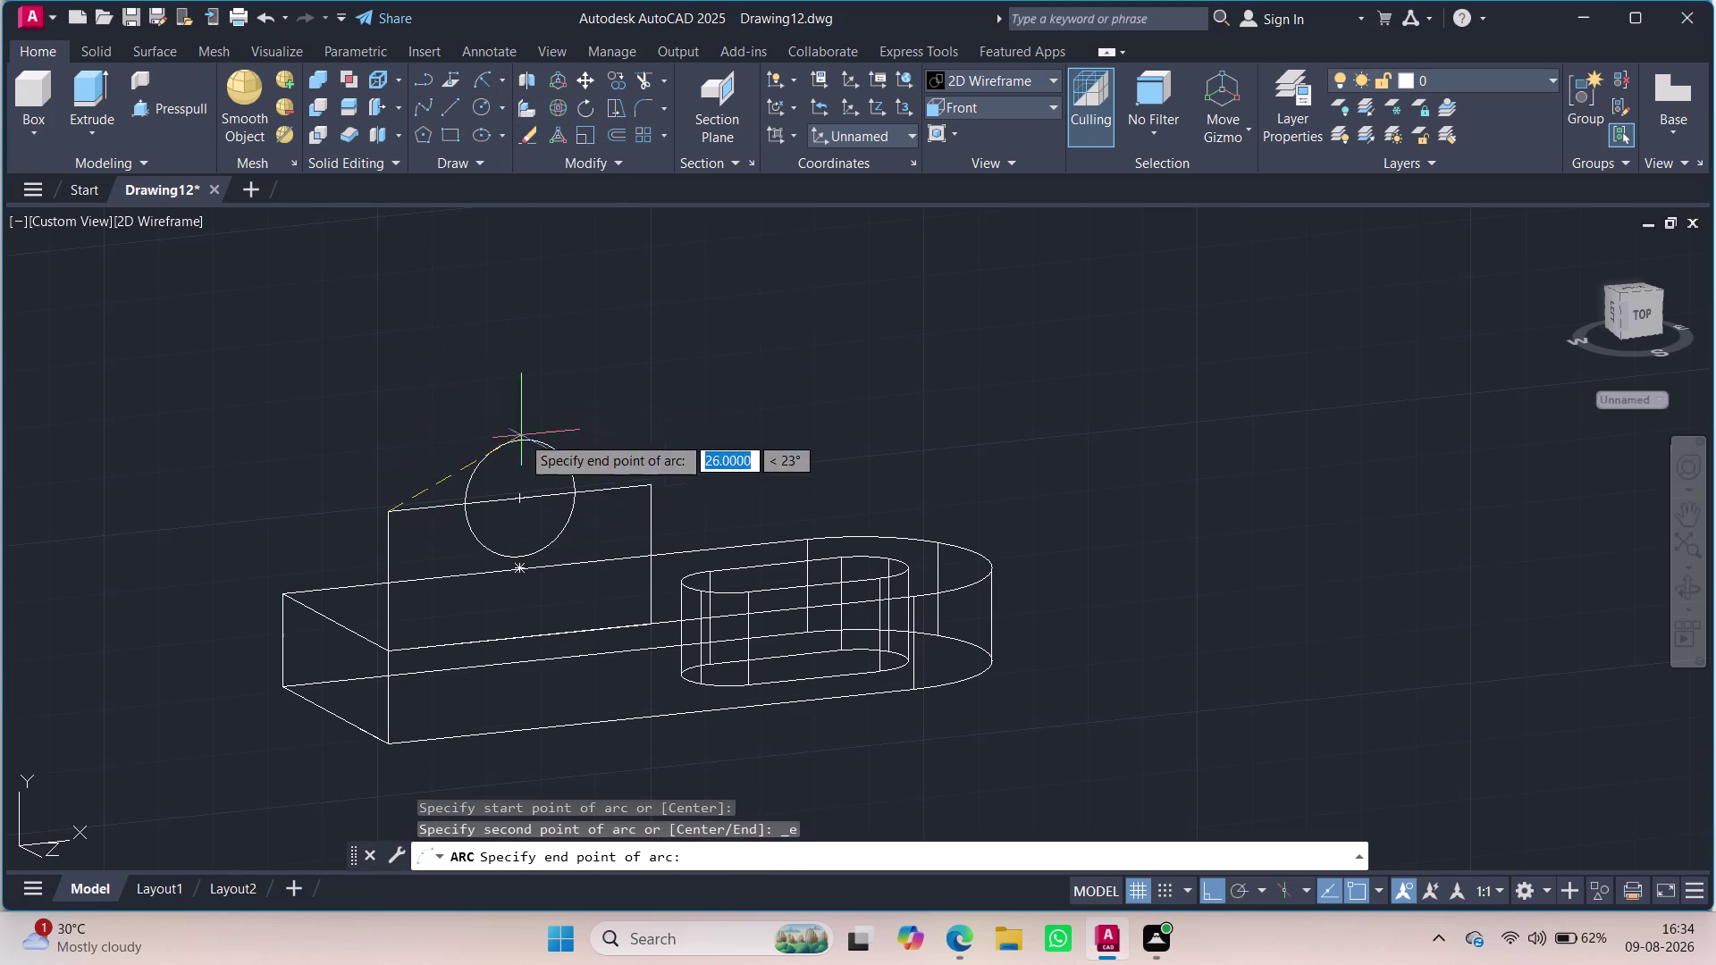
click(646, 489)
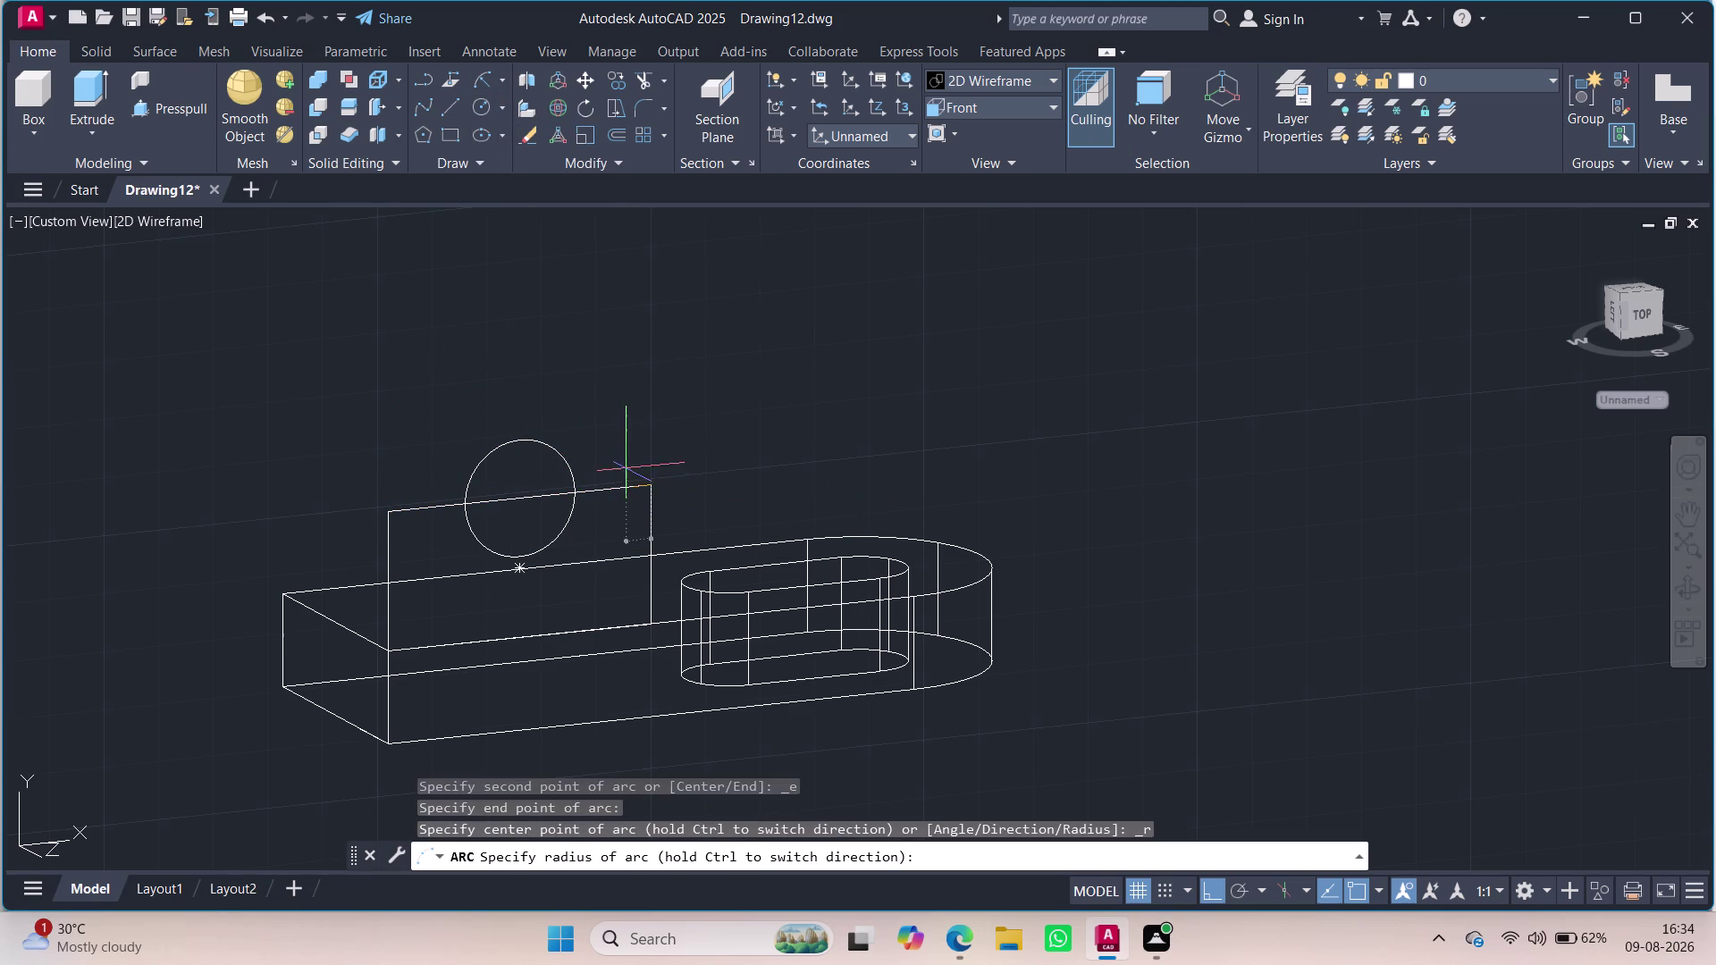
key(Escape)
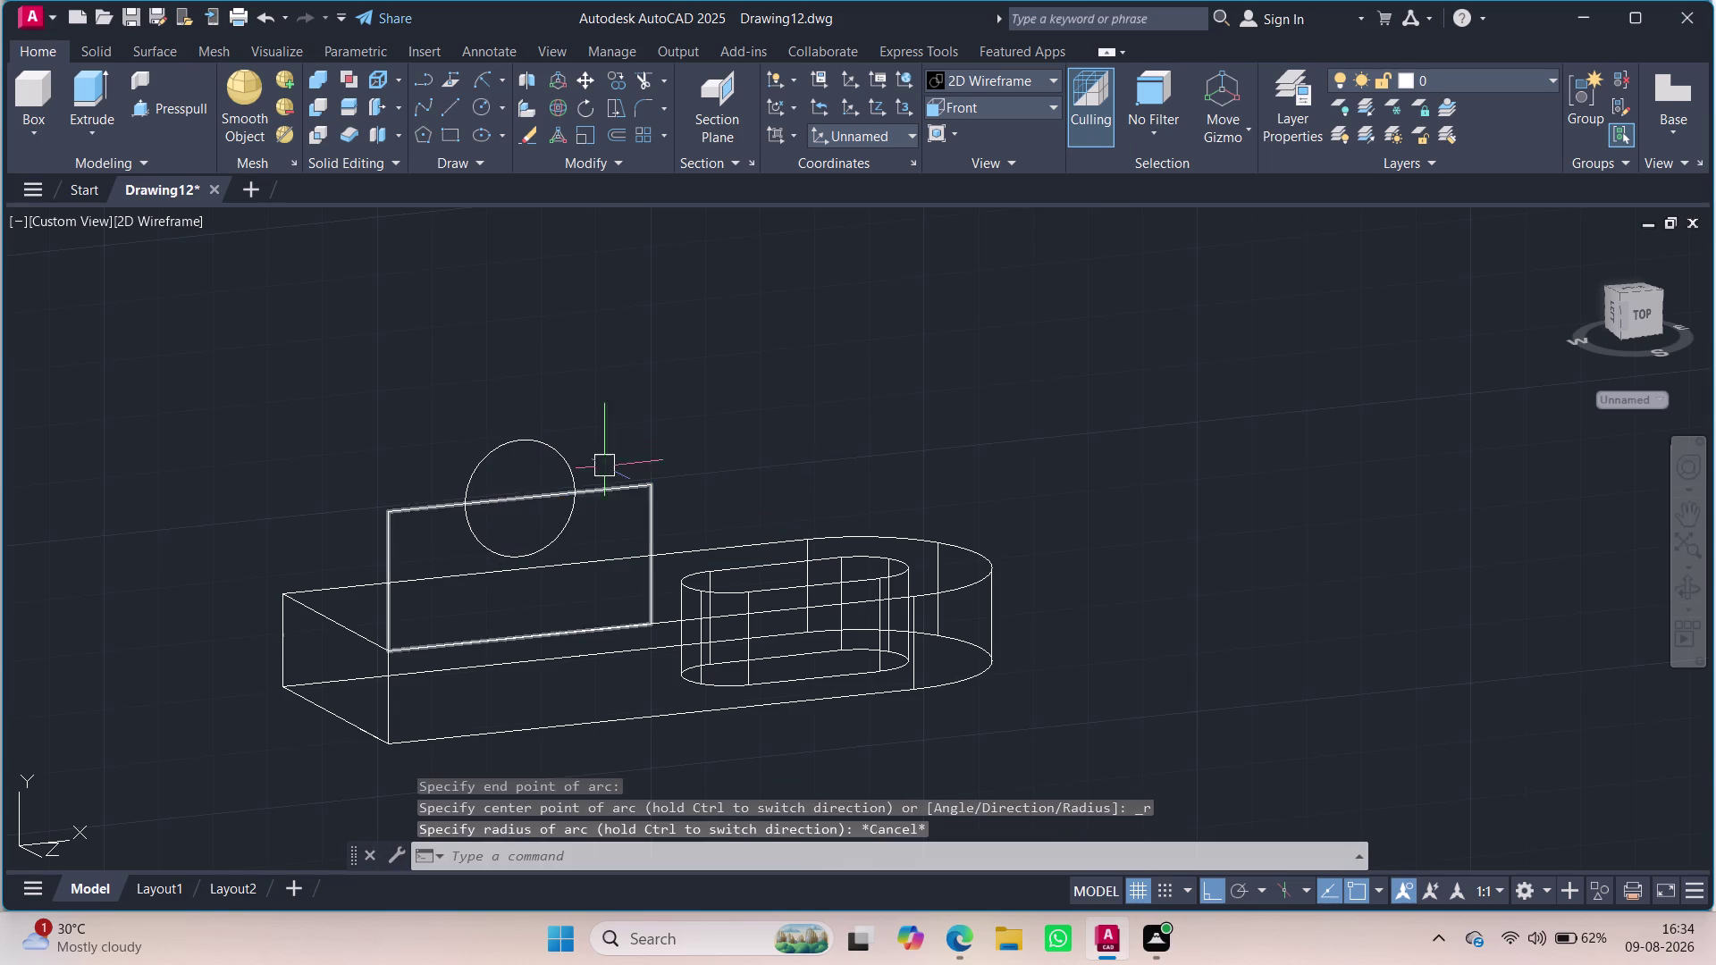
key(Escape)
Draw a Start-End-Radius arc between the plate's top corners to round its top.
click(482, 90)
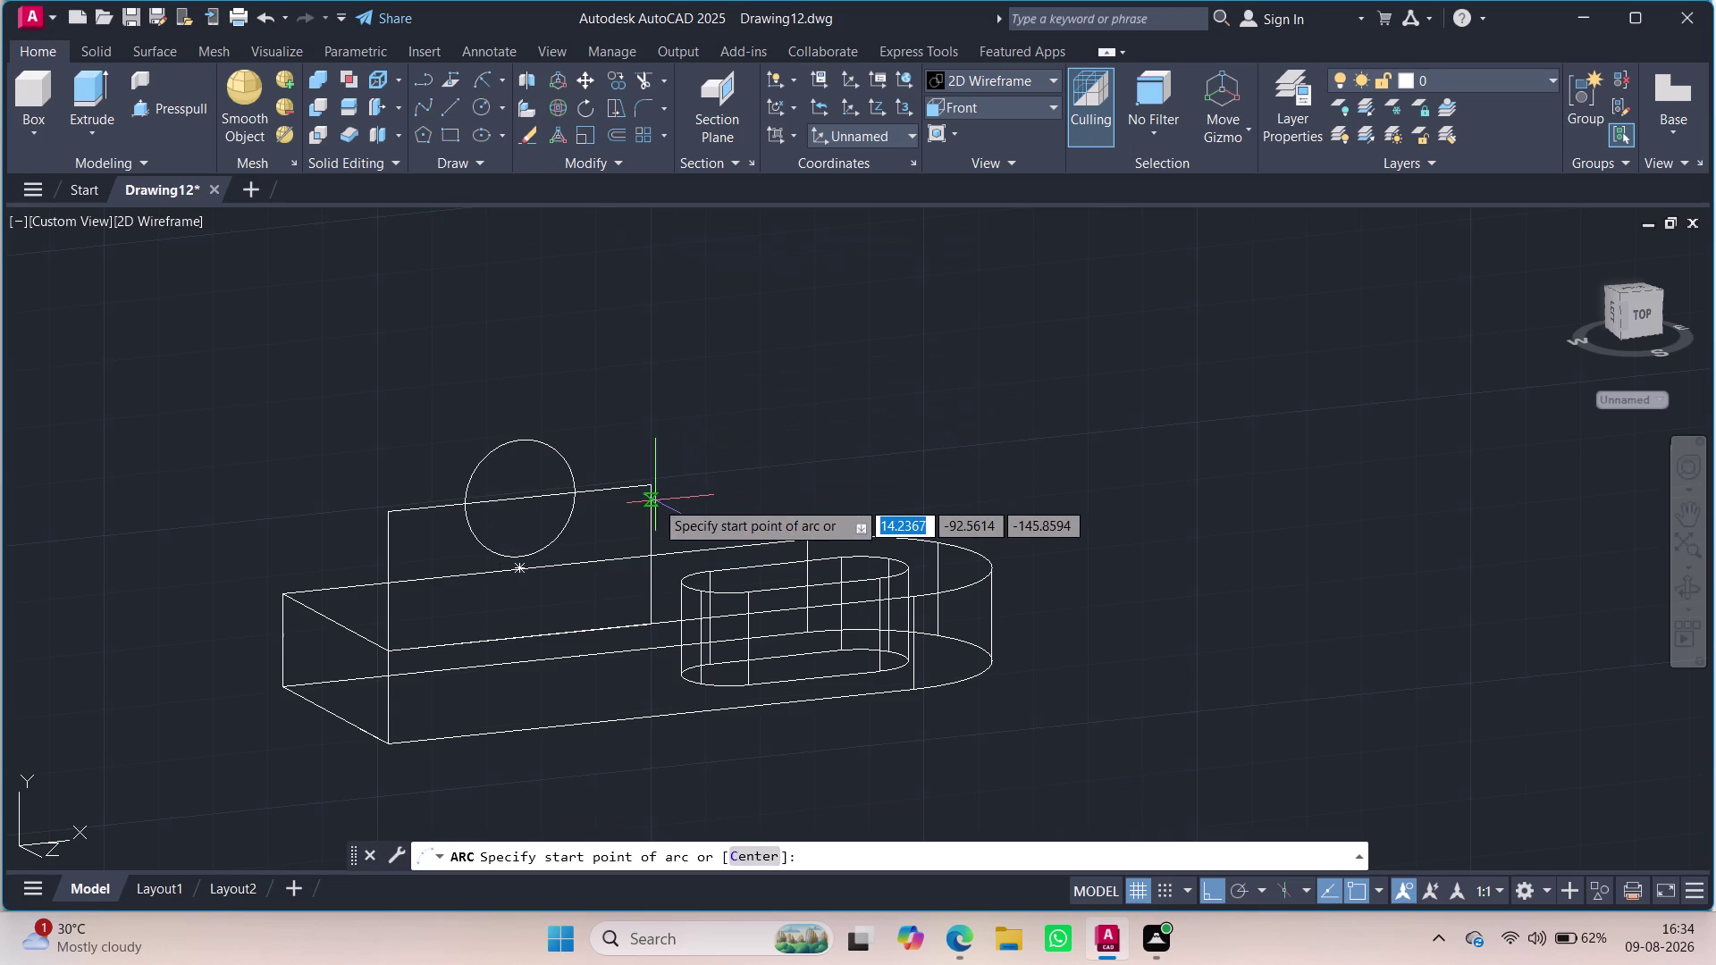
click(652, 489)
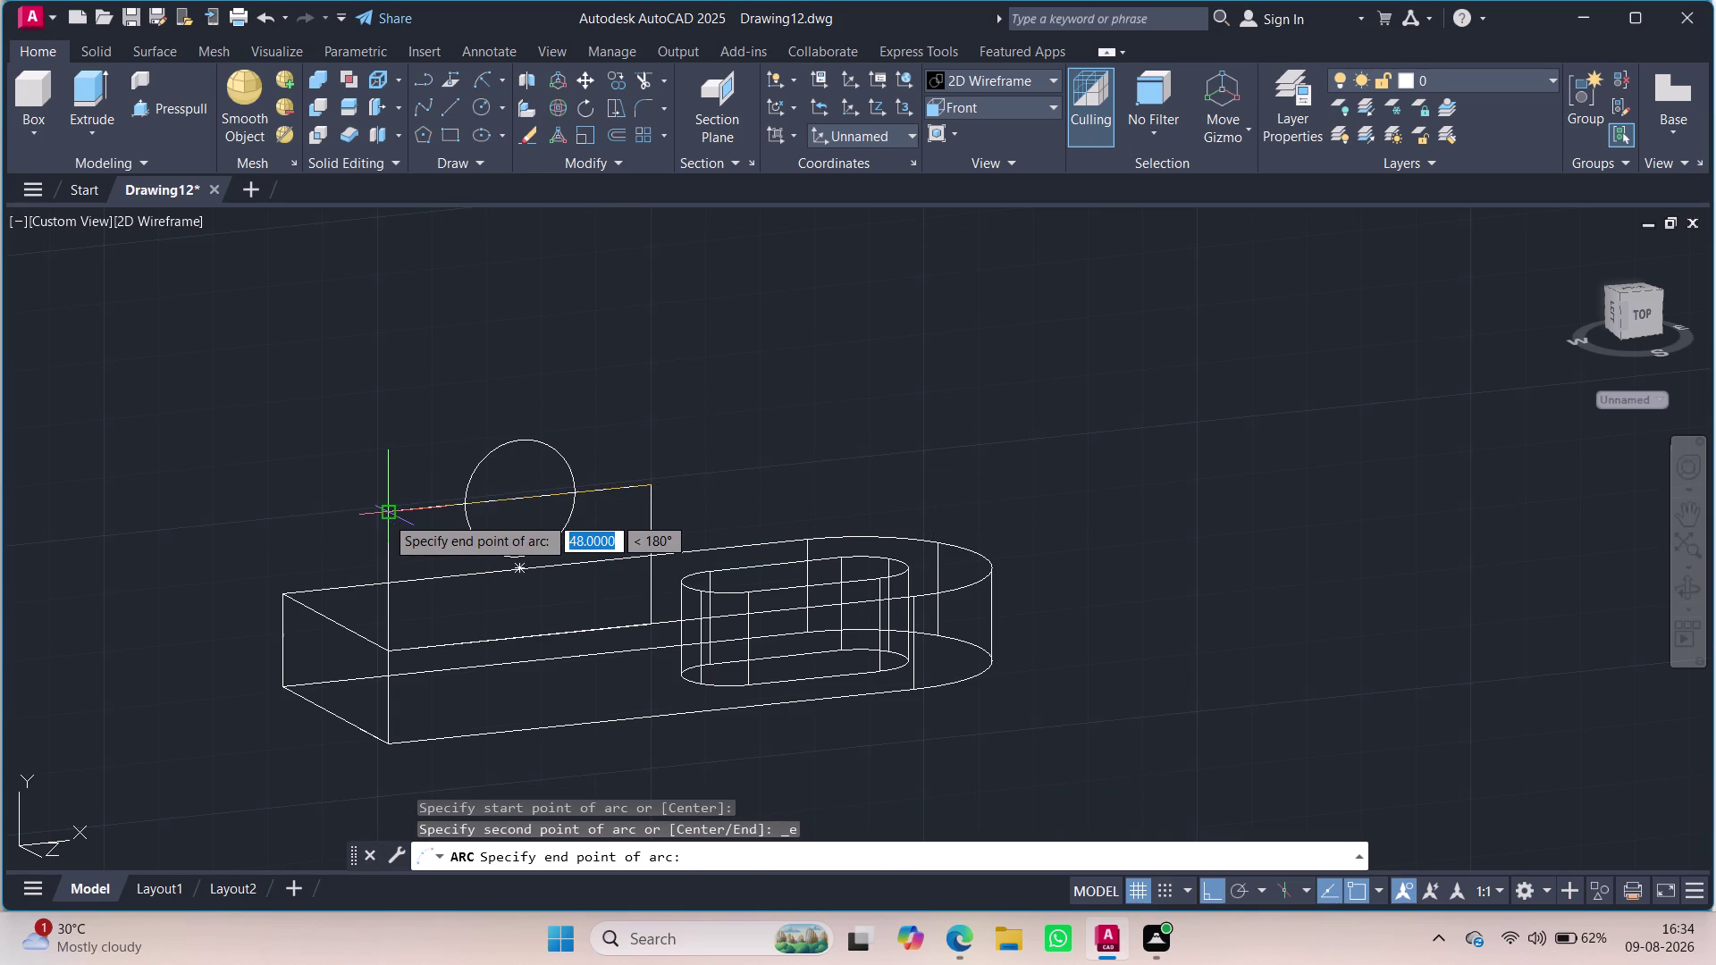
click(390, 514)
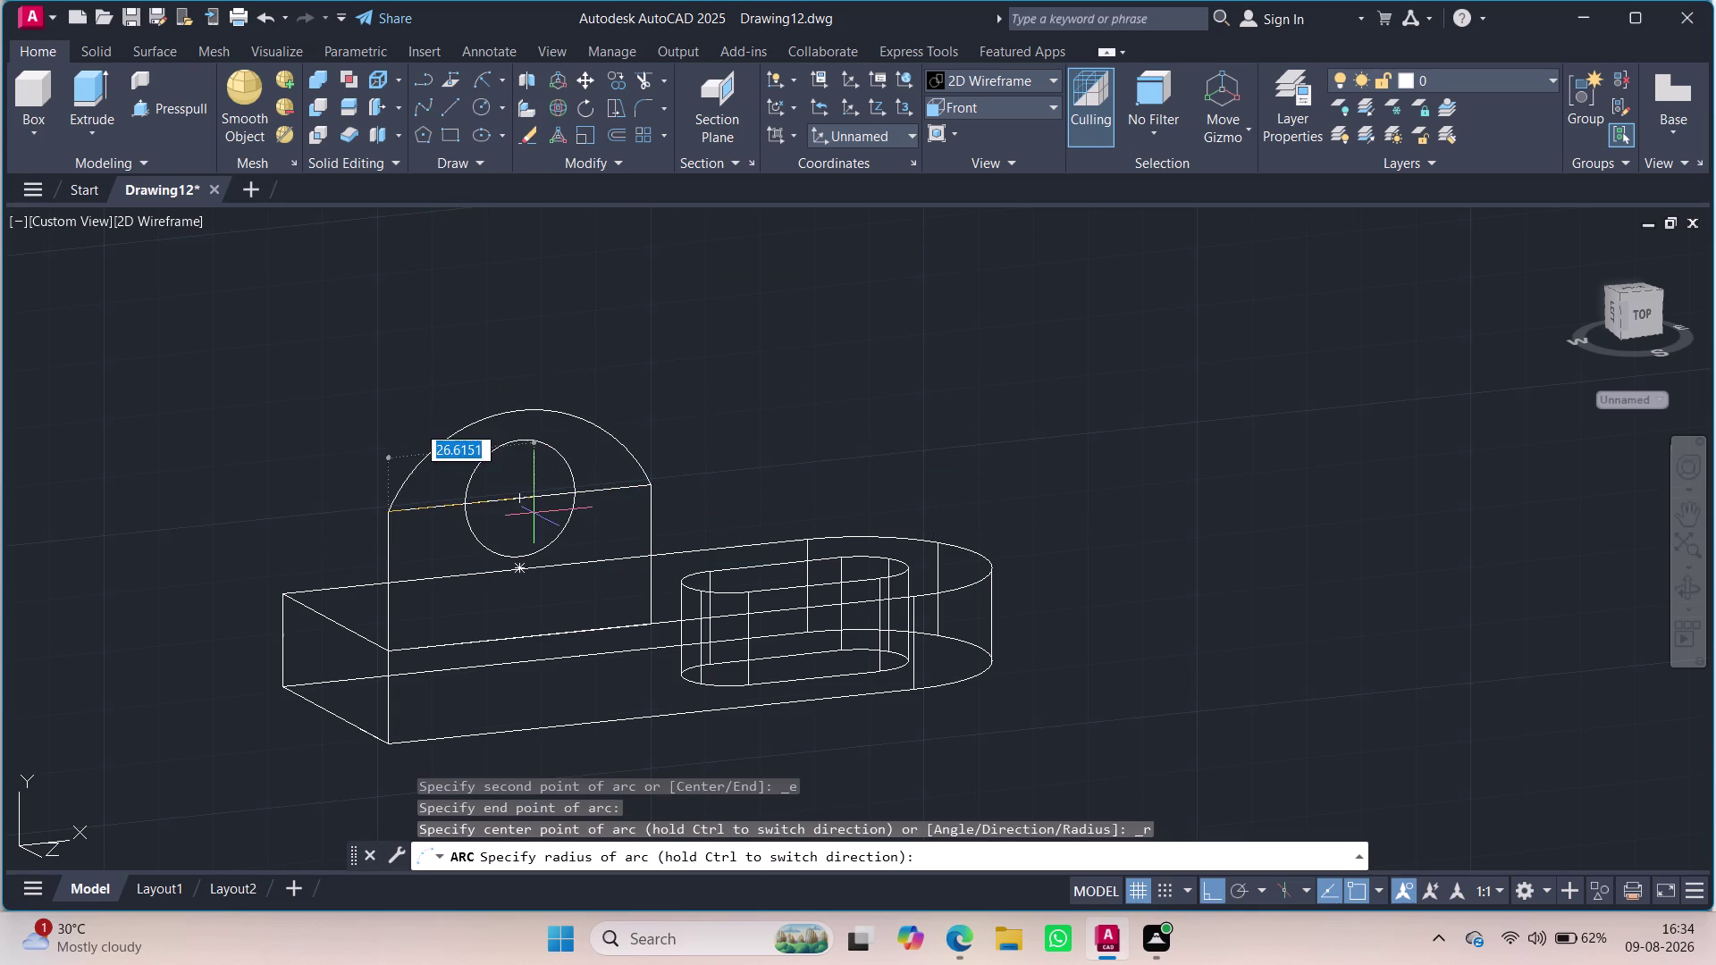
click(514, 501)
key(Escape)
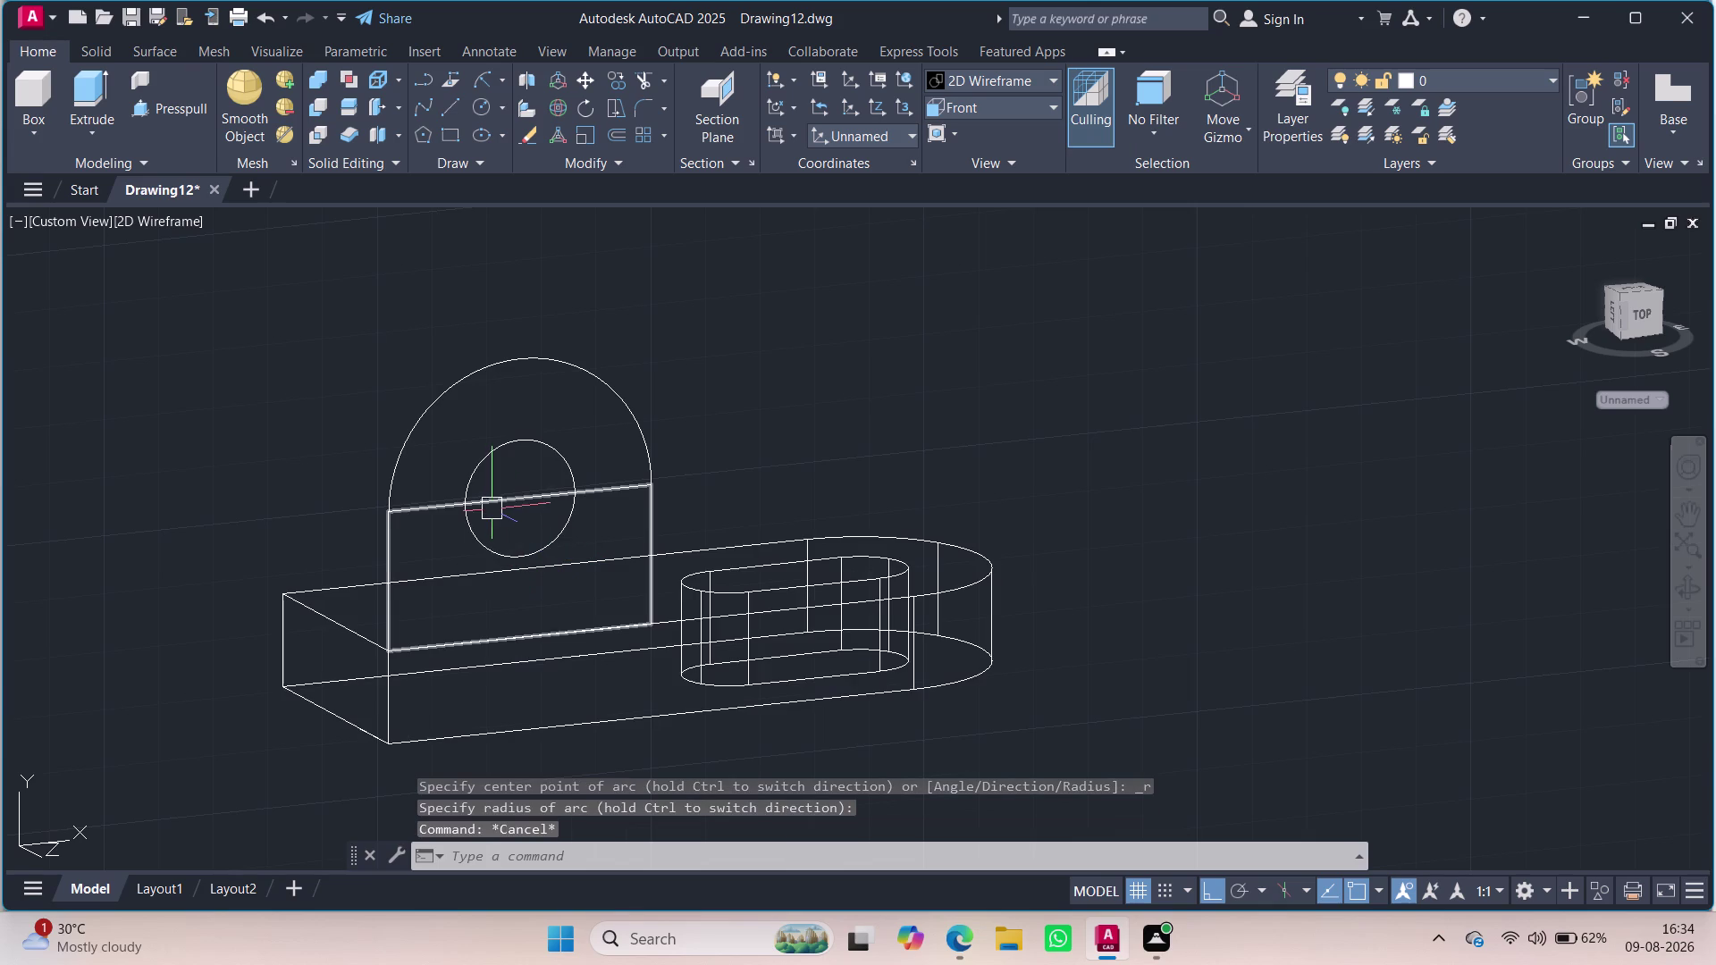
key(Escape)
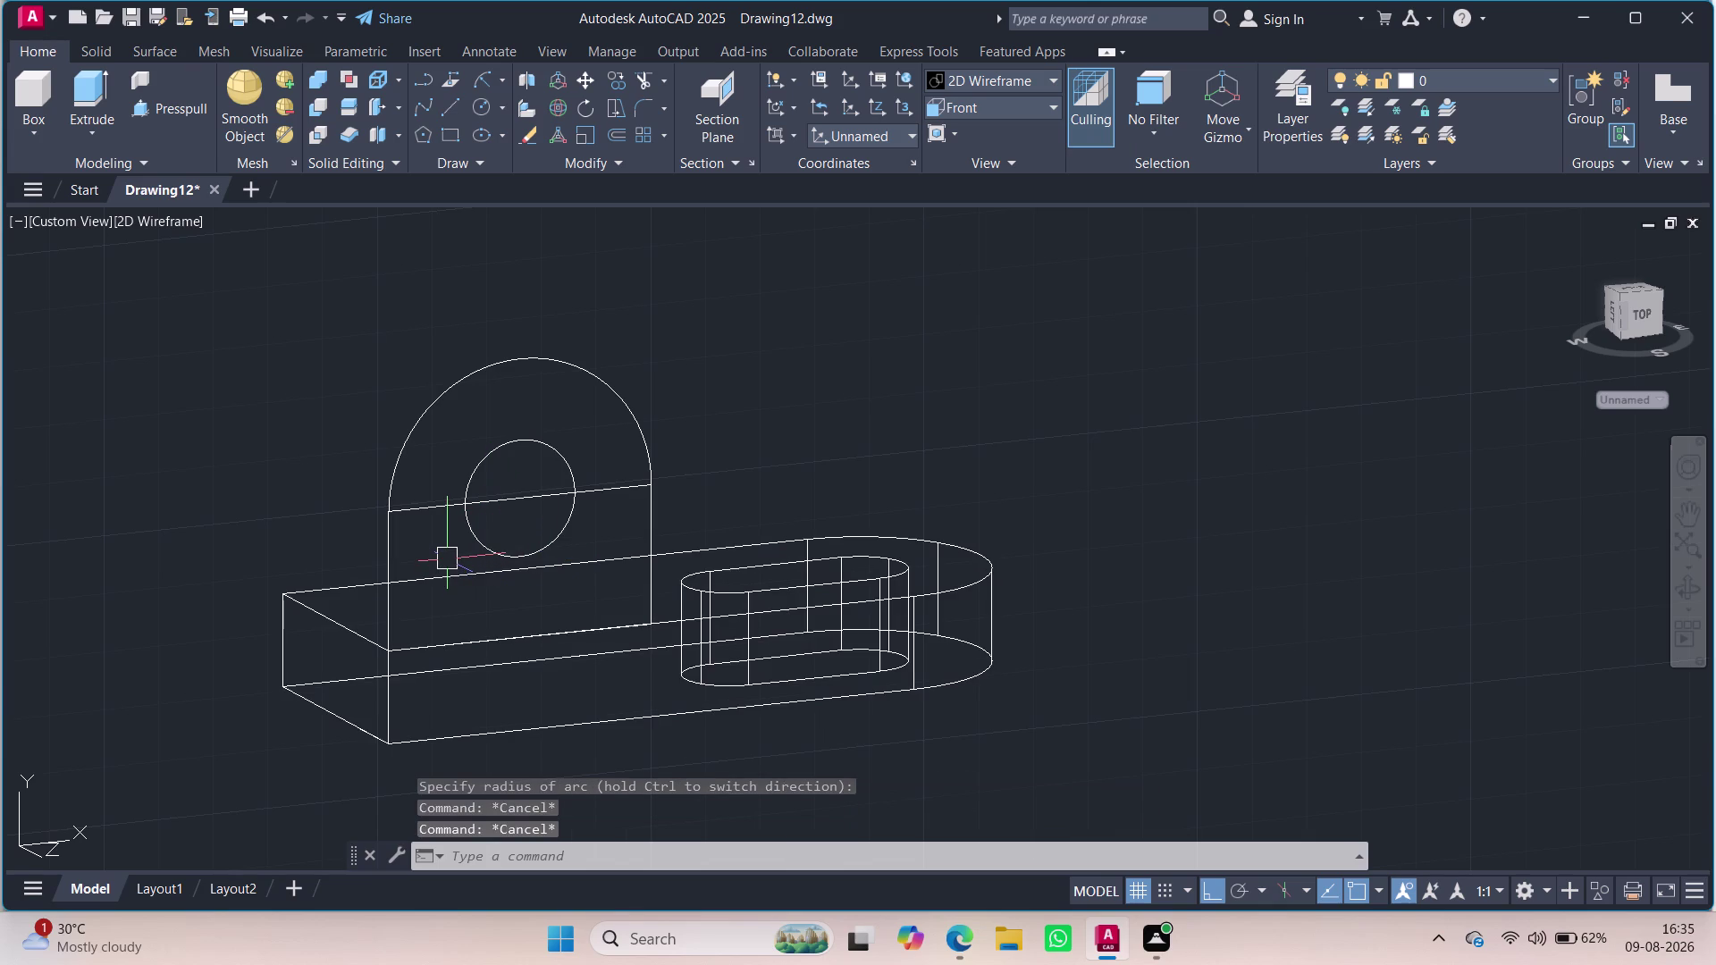
text(tr)
key(Return)
Attempt to trim the line across the upright plate, then cancel.
key(Return)
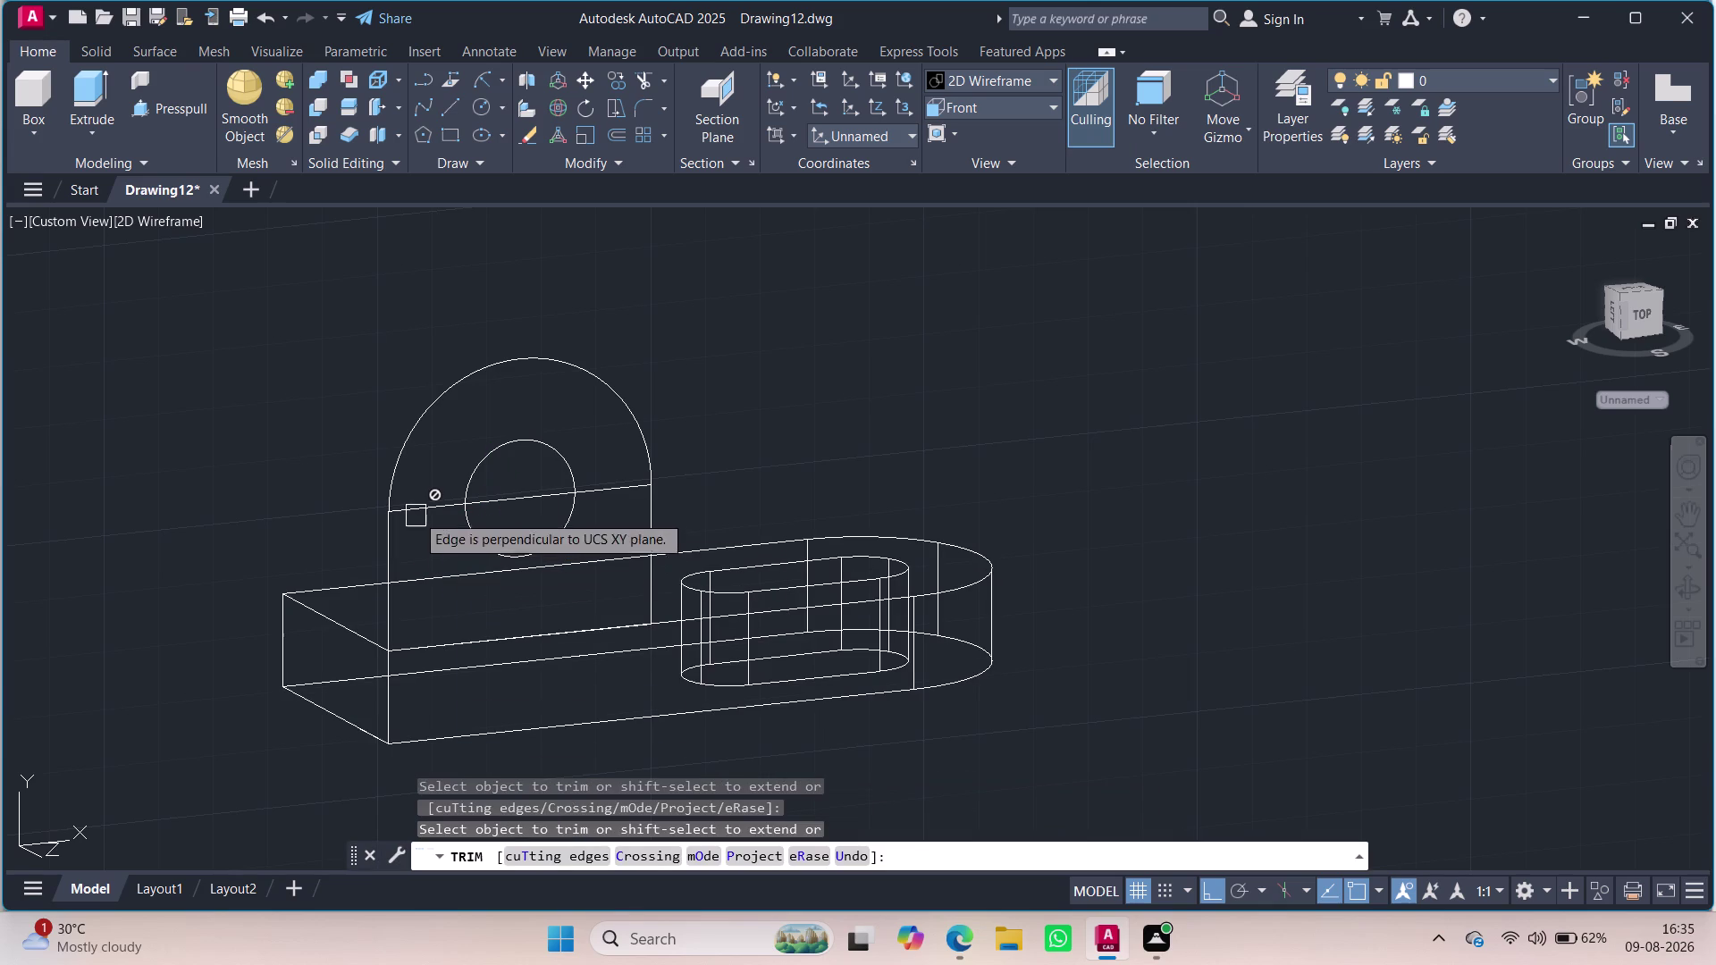
click(415, 513)
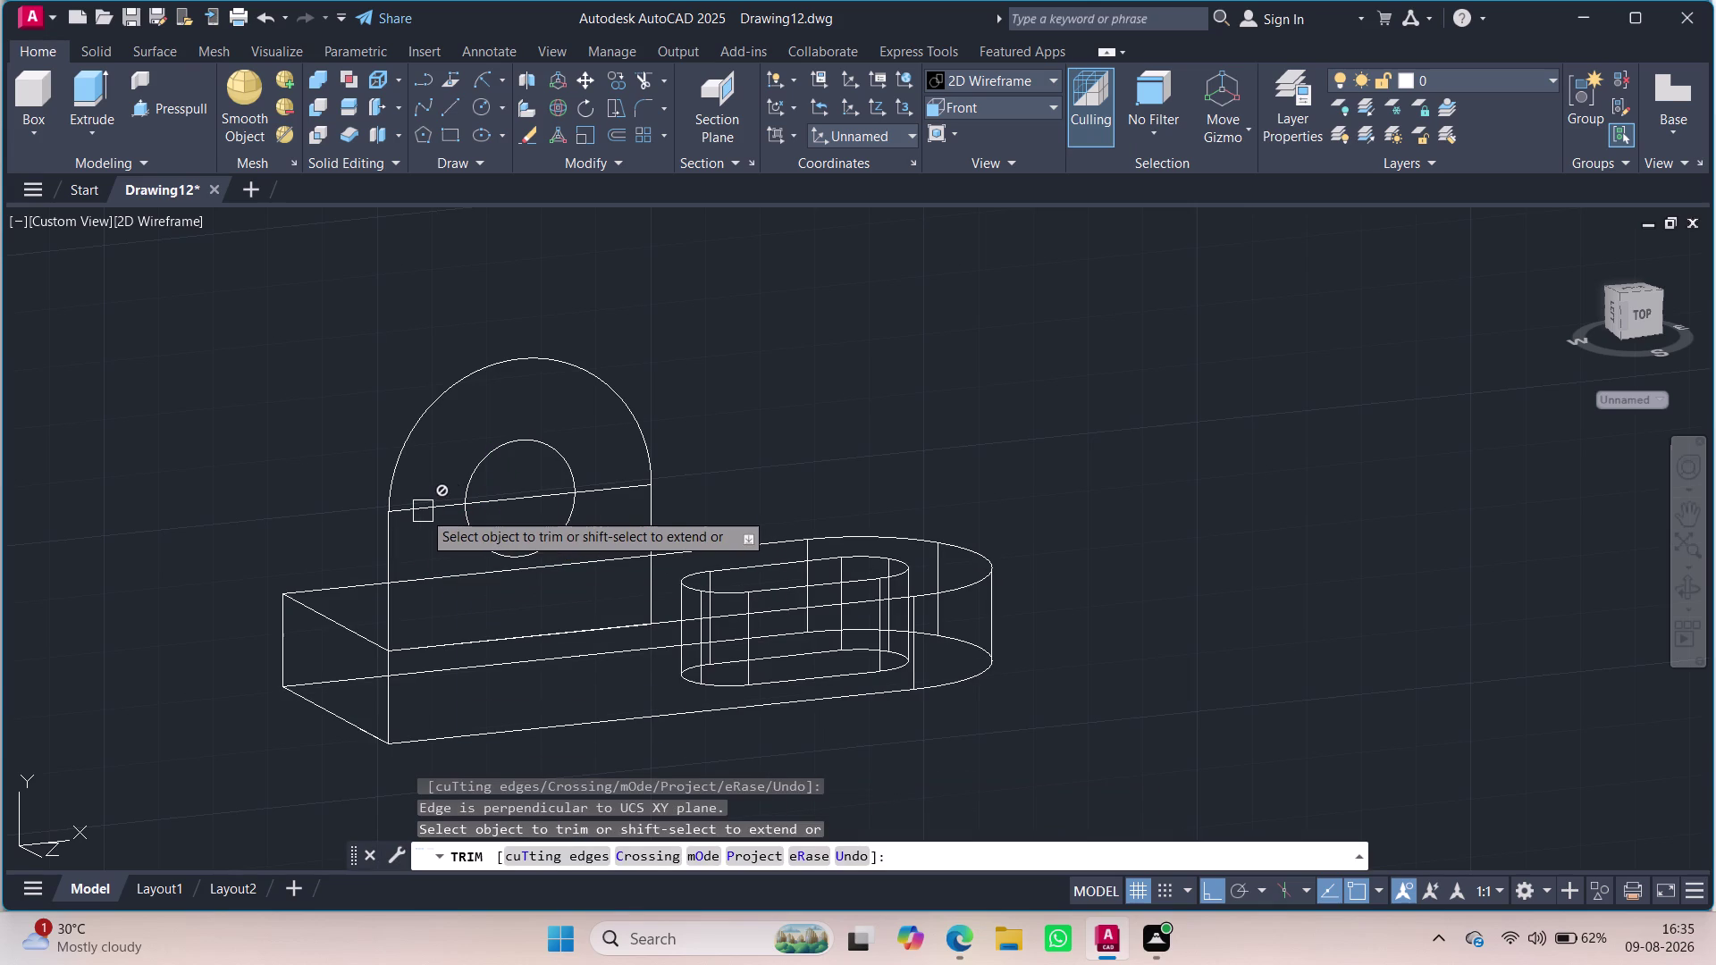
key(Escape)
key(Escape)
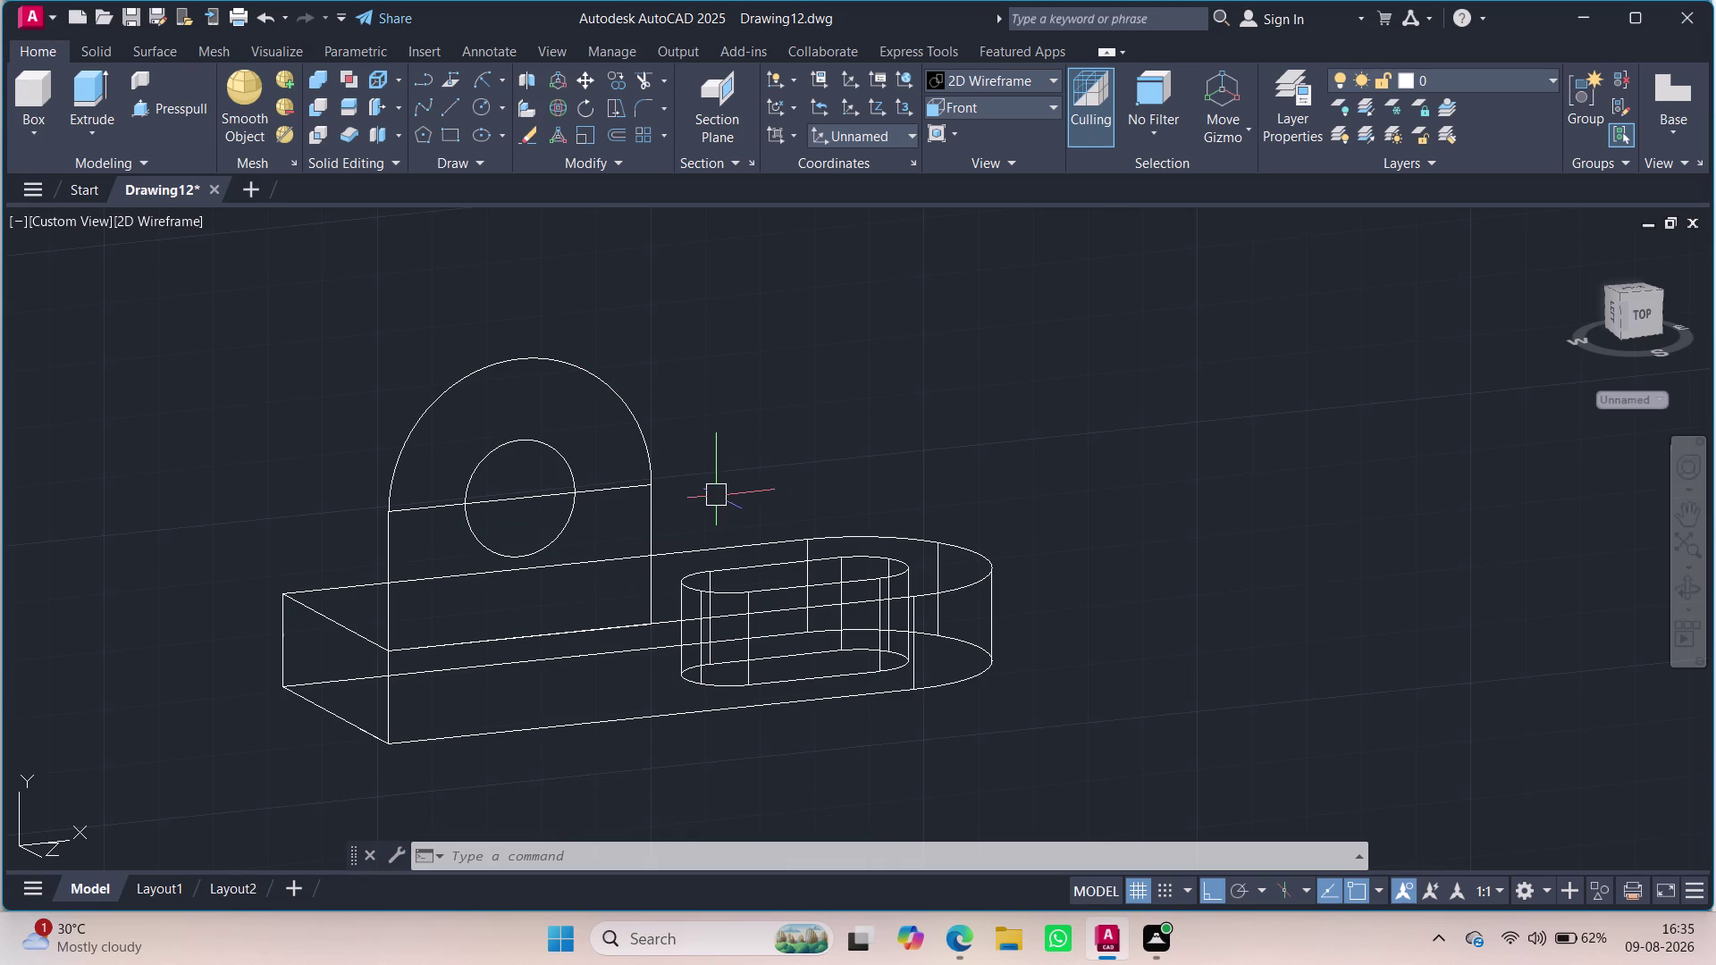
Try joining the plate outline pieces, then cancel the failed join.
click(636, 492)
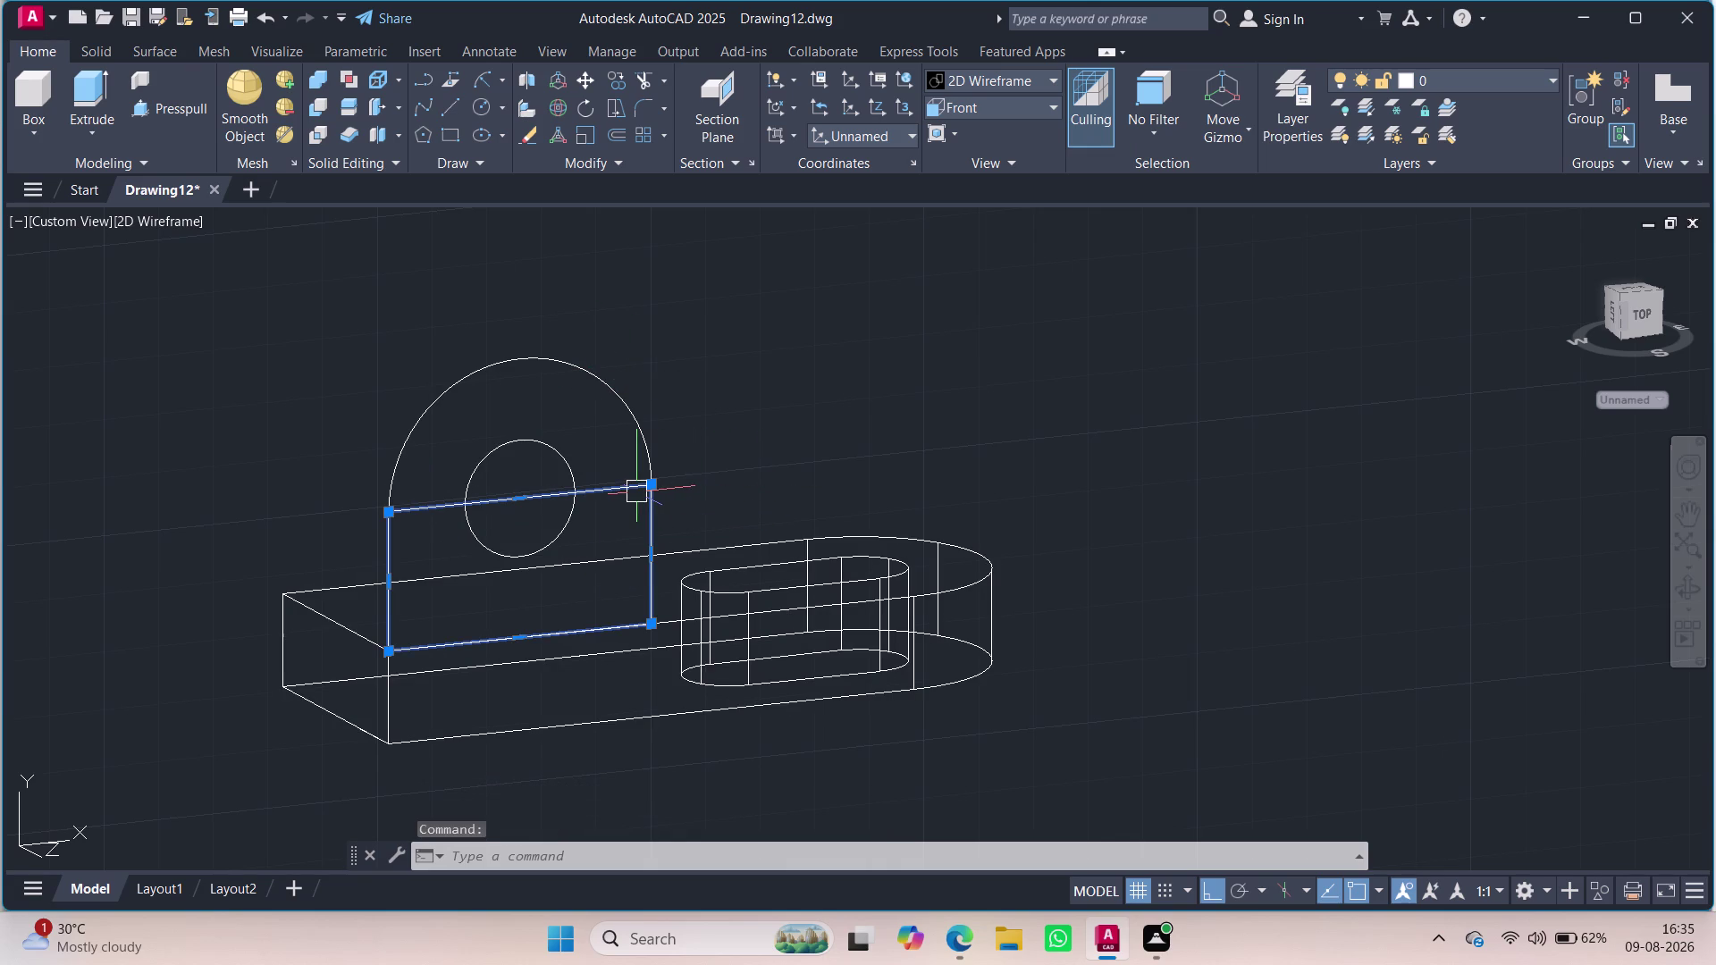
text(un)
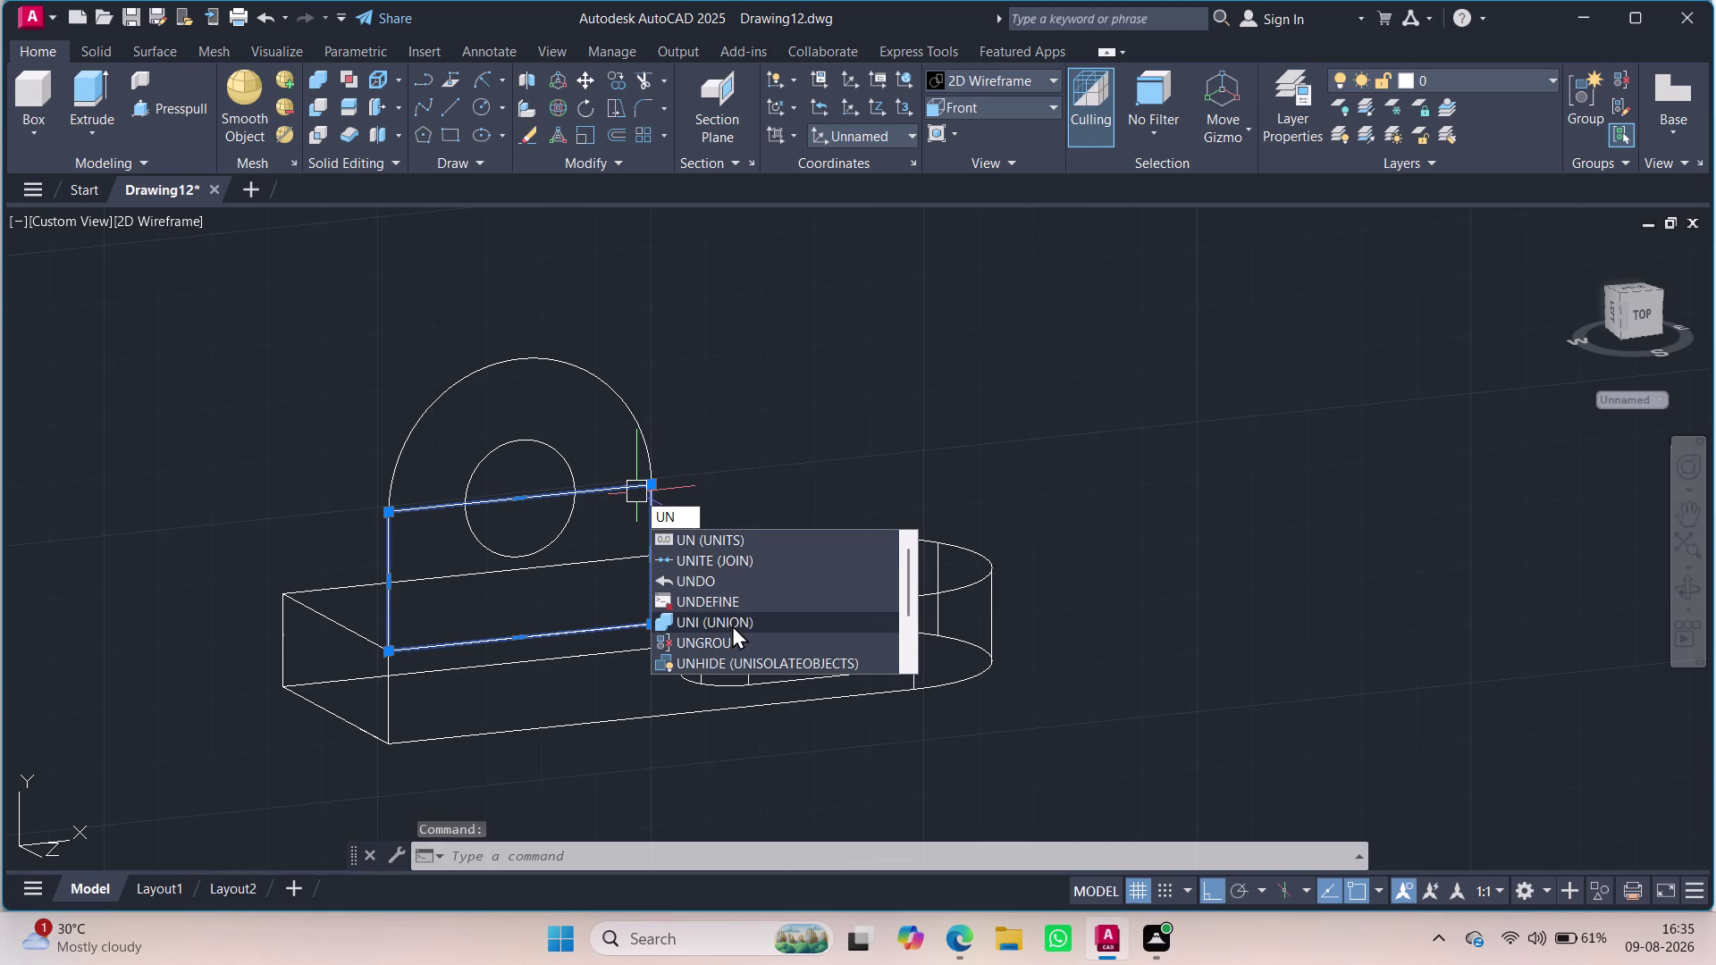
click(717, 566)
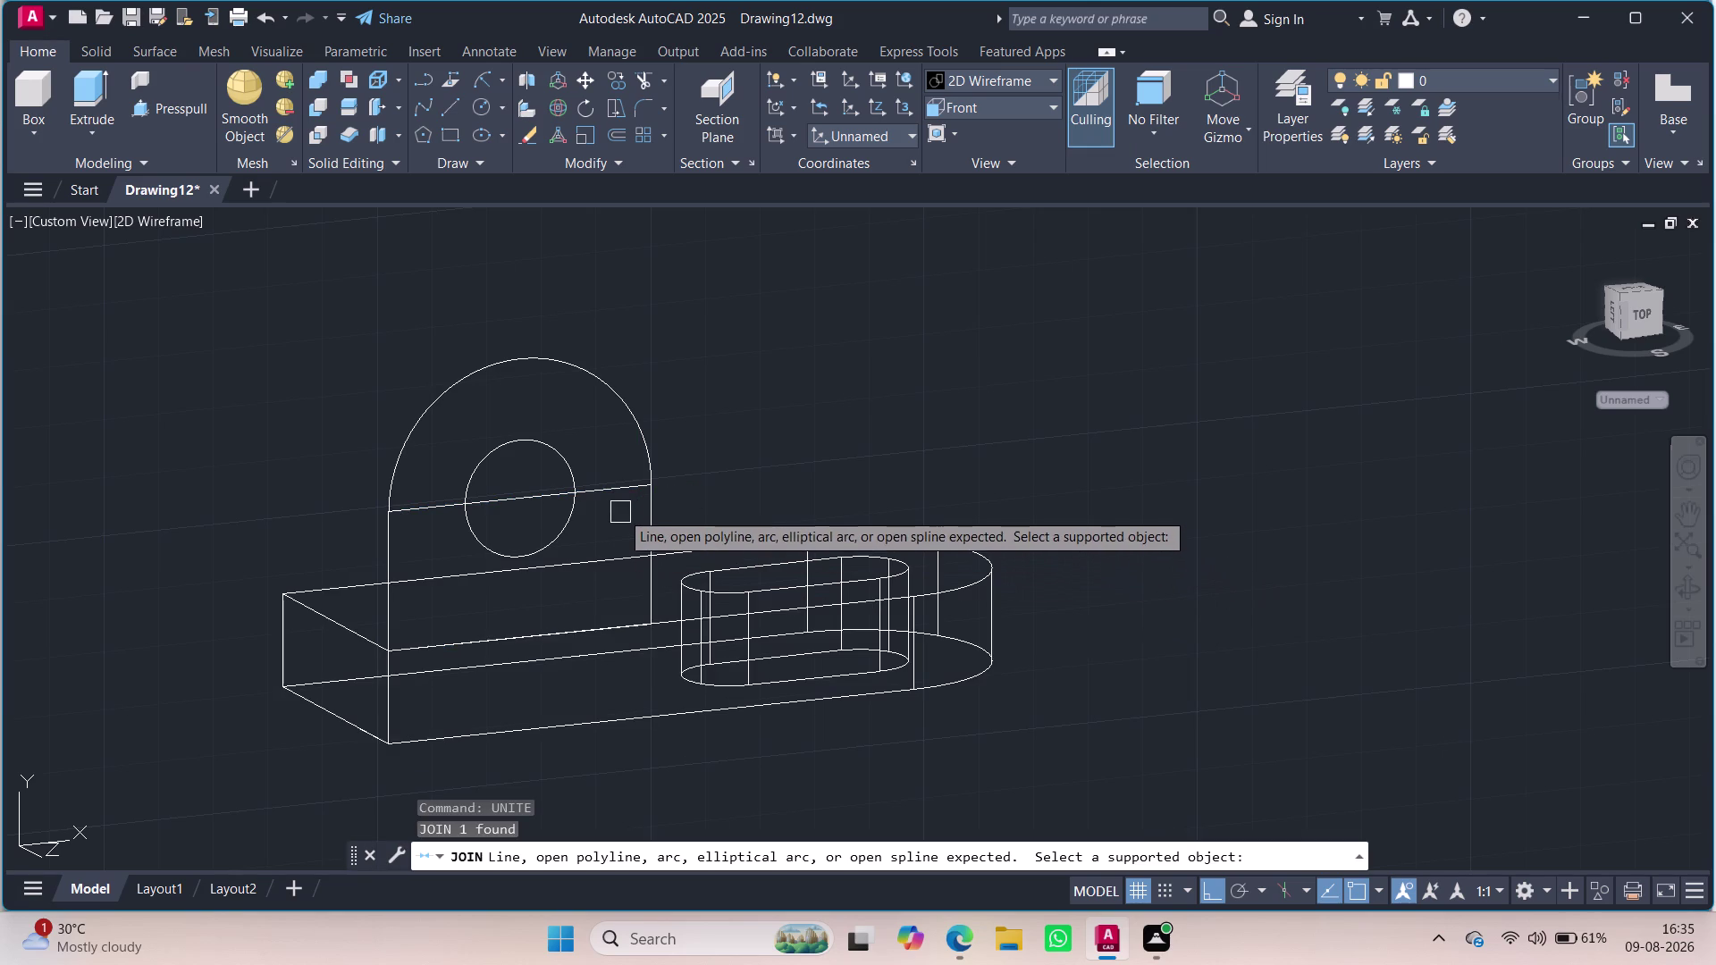
click(618, 499)
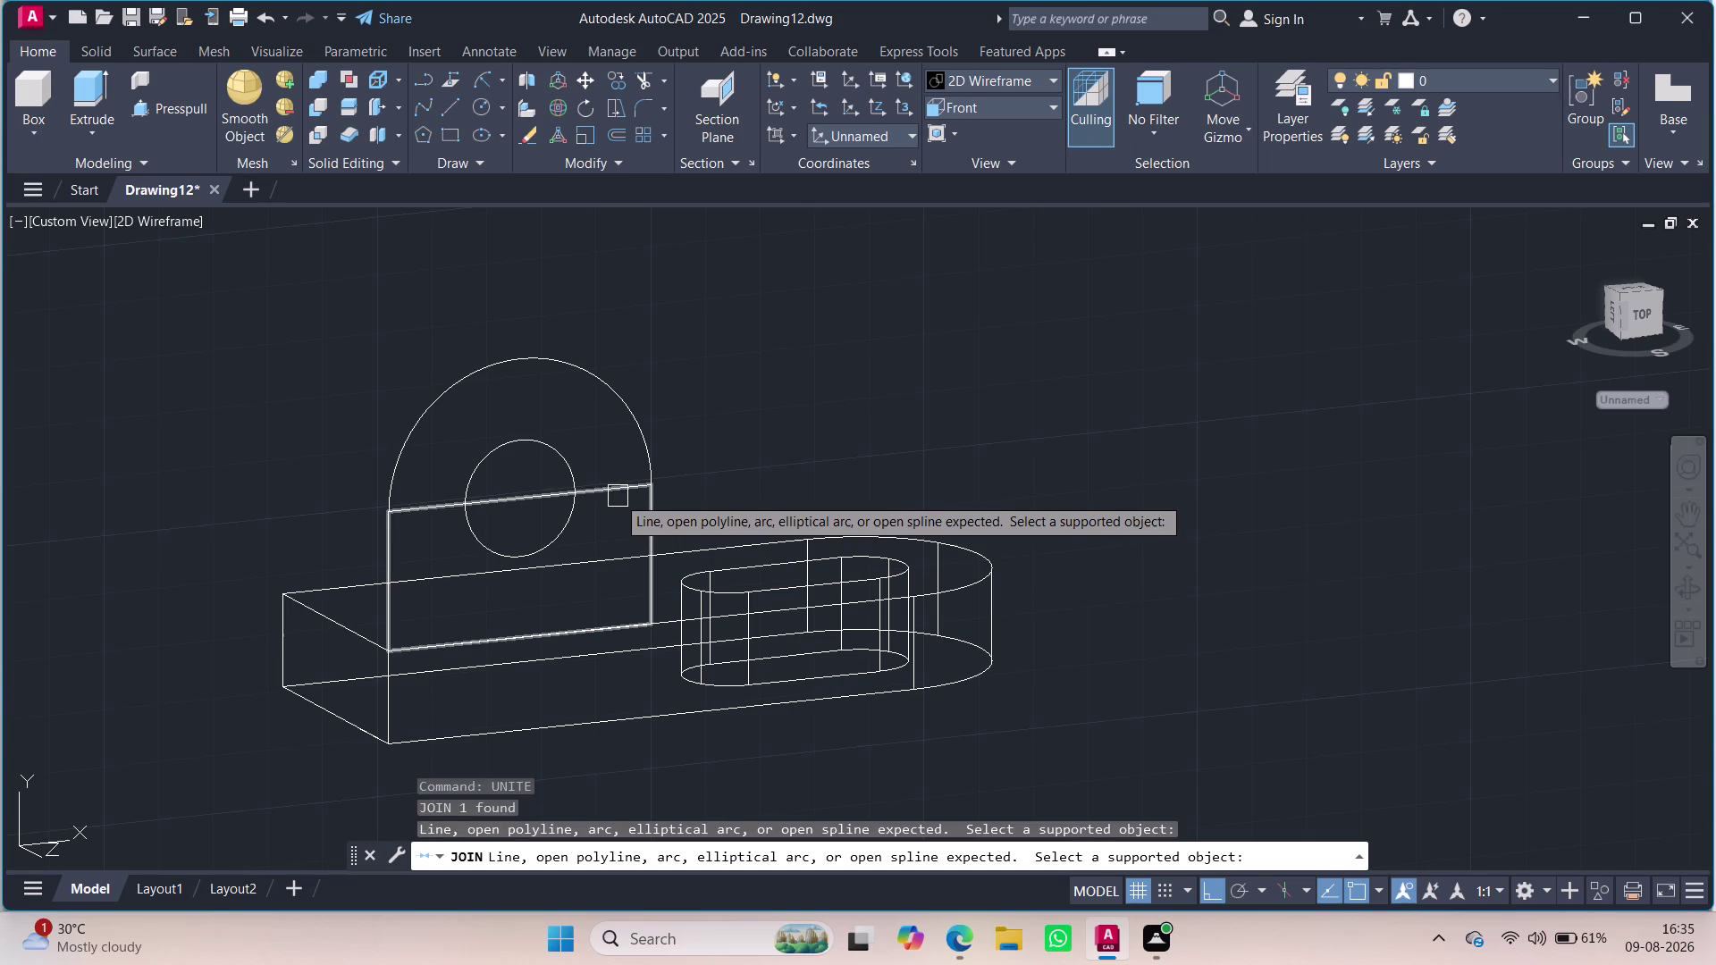
click(617, 495)
click(618, 495)
double_click(609, 484)
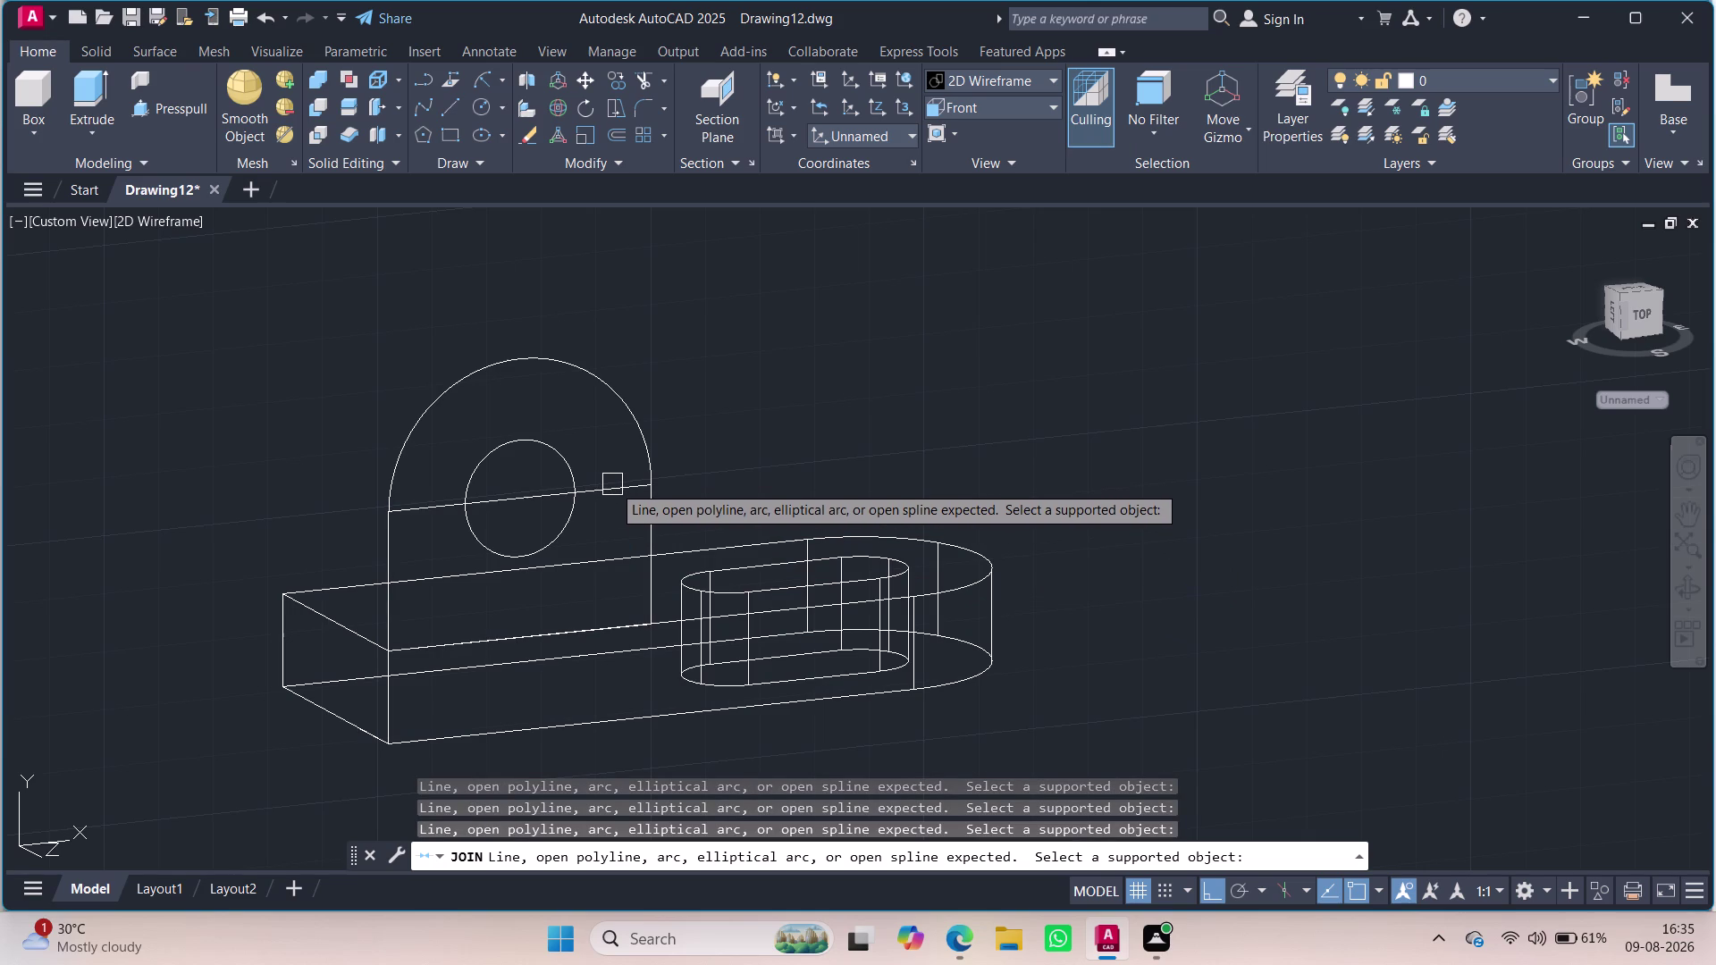
key(Escape)
key(Escape)
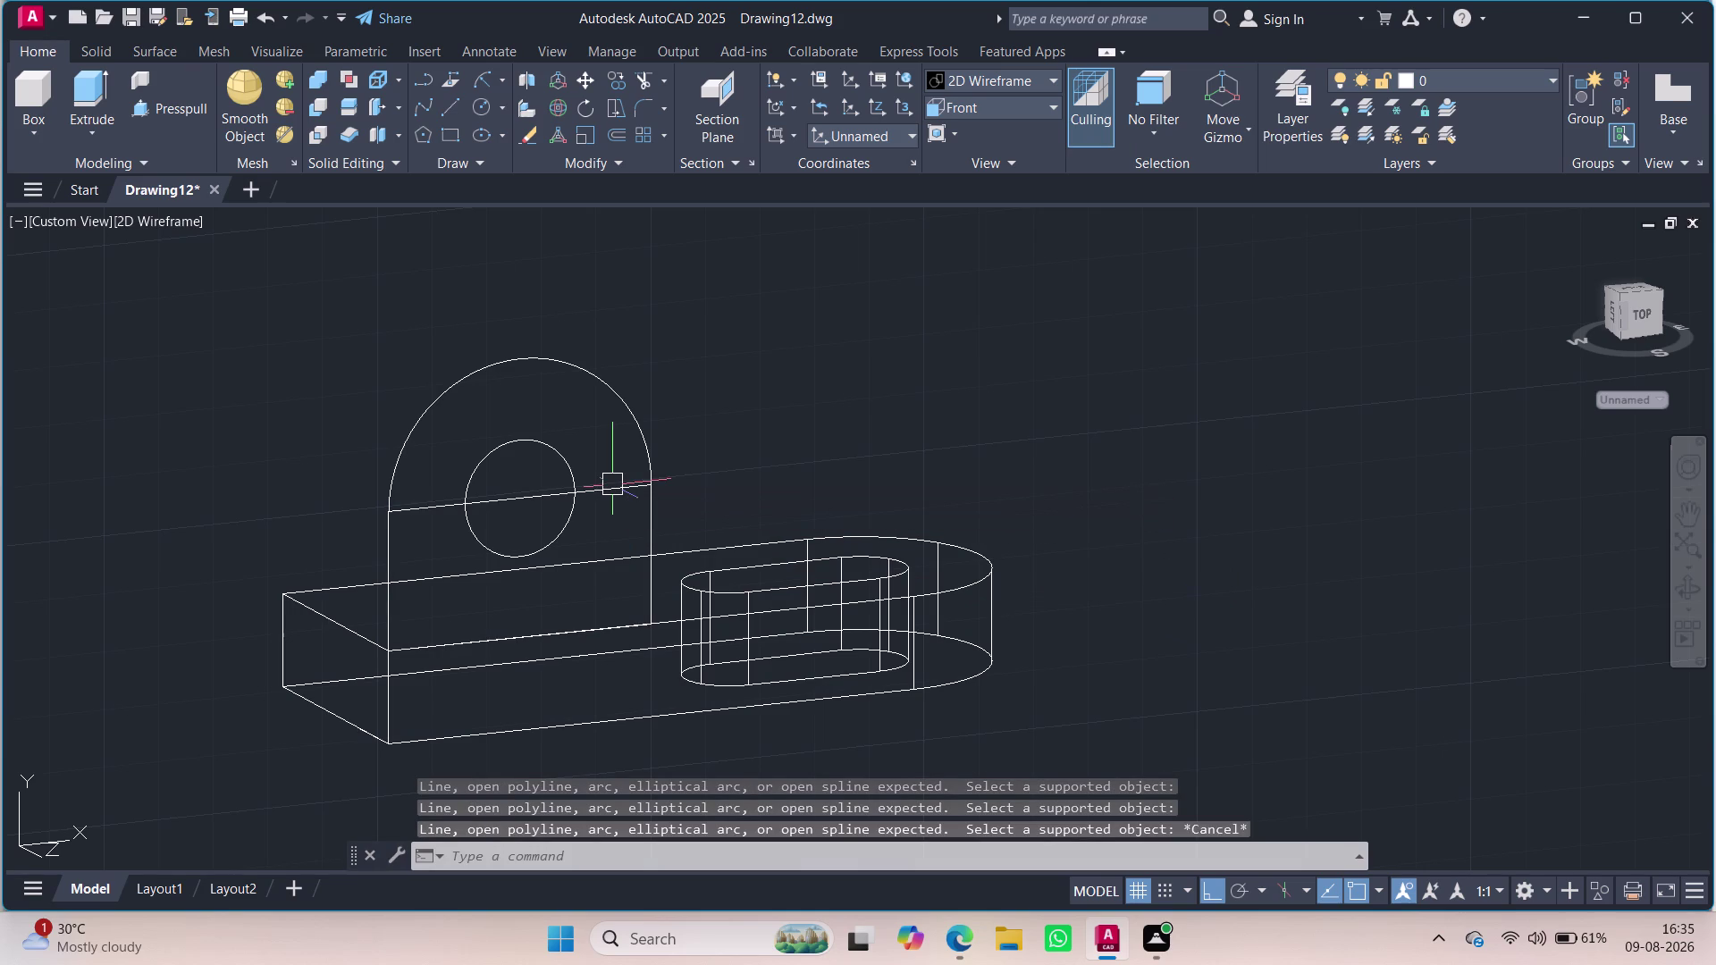
key(Escape)
Retry trimming the line above the hole, then cancel the trim.
click(612, 490)
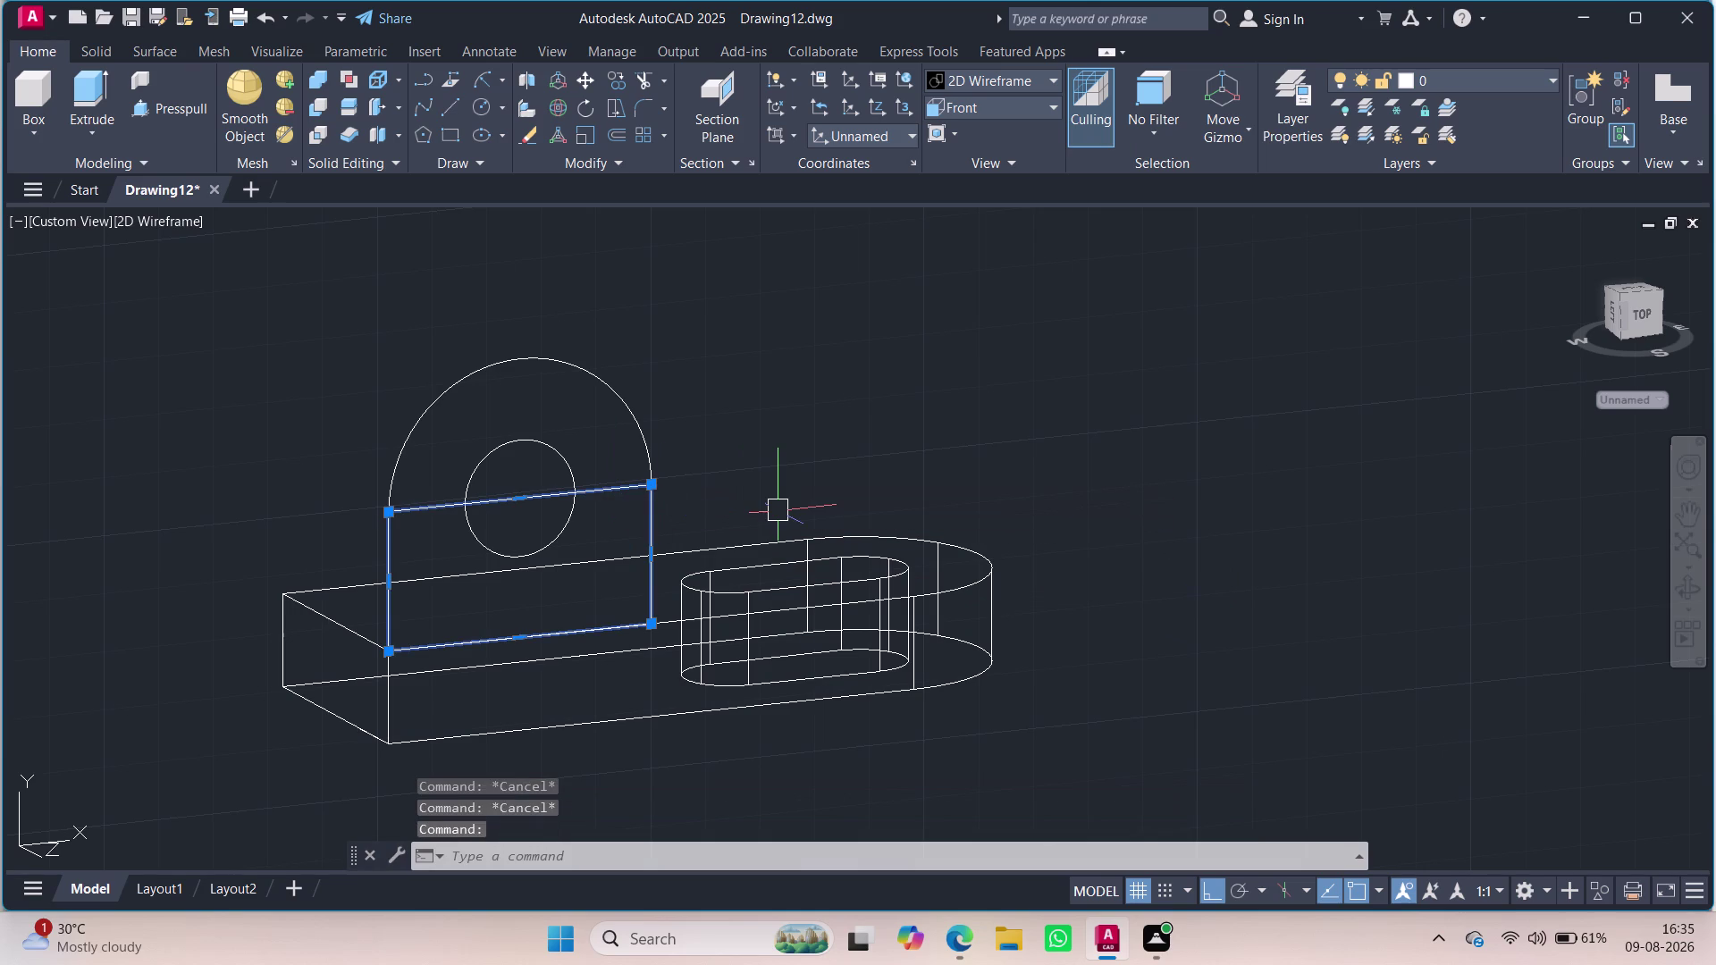
key(Escape)
text(t)
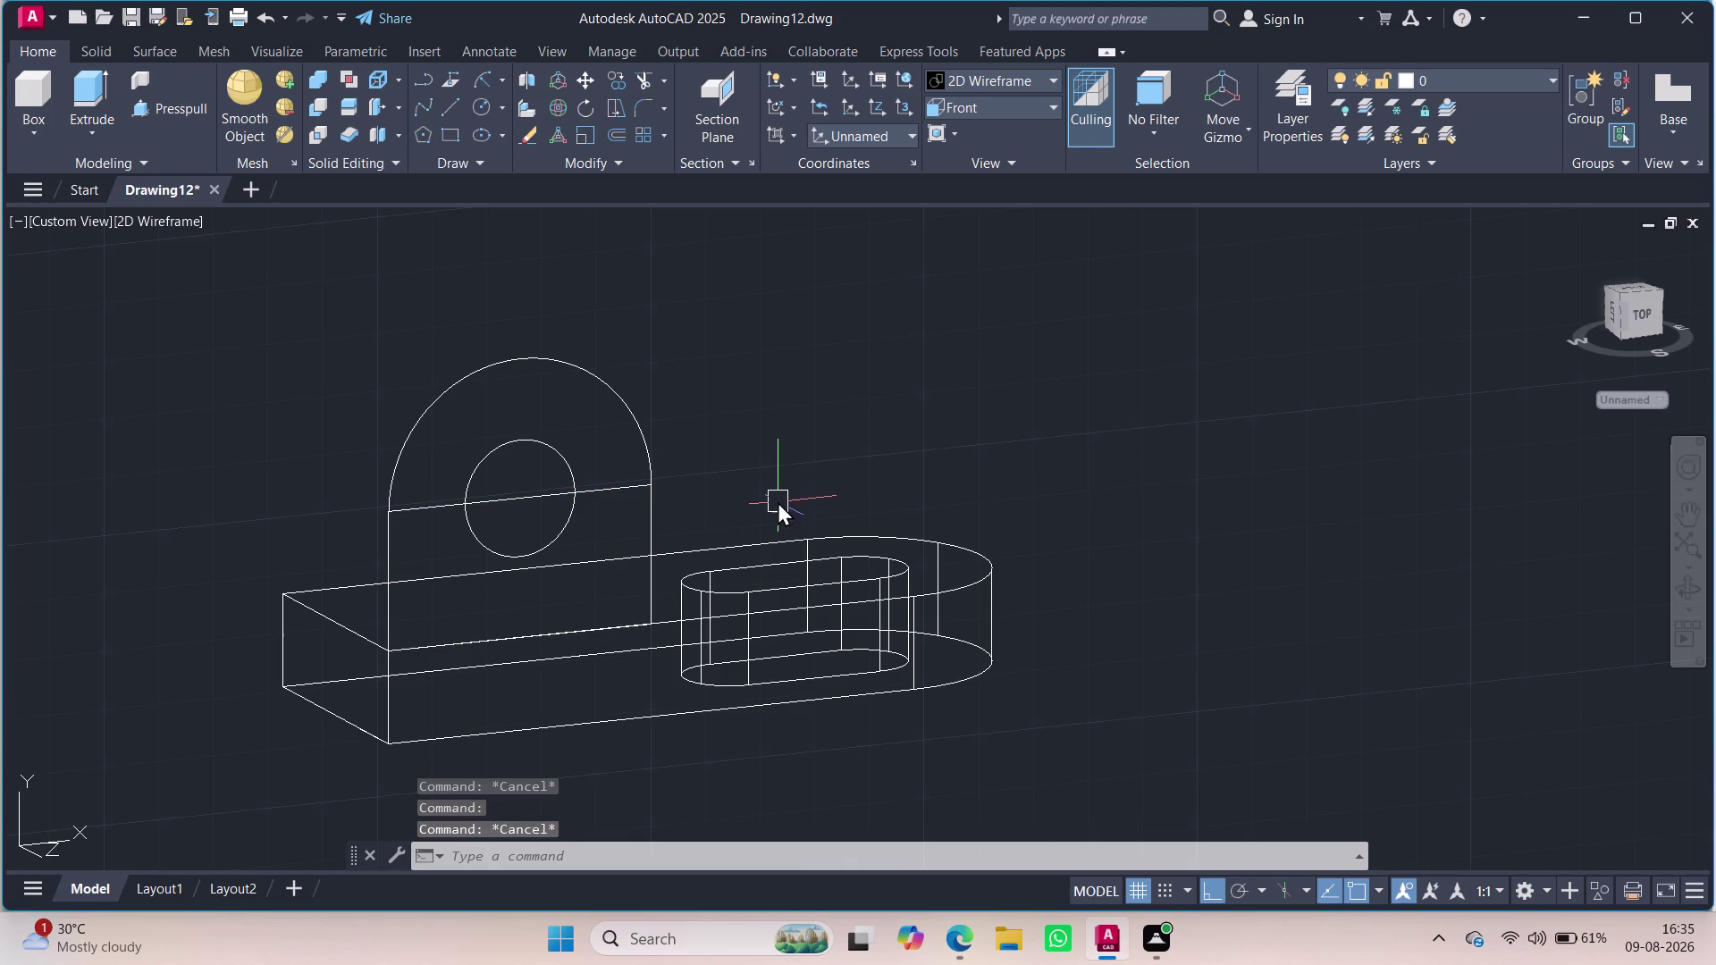
text(r)
key(Return)
key(Return)
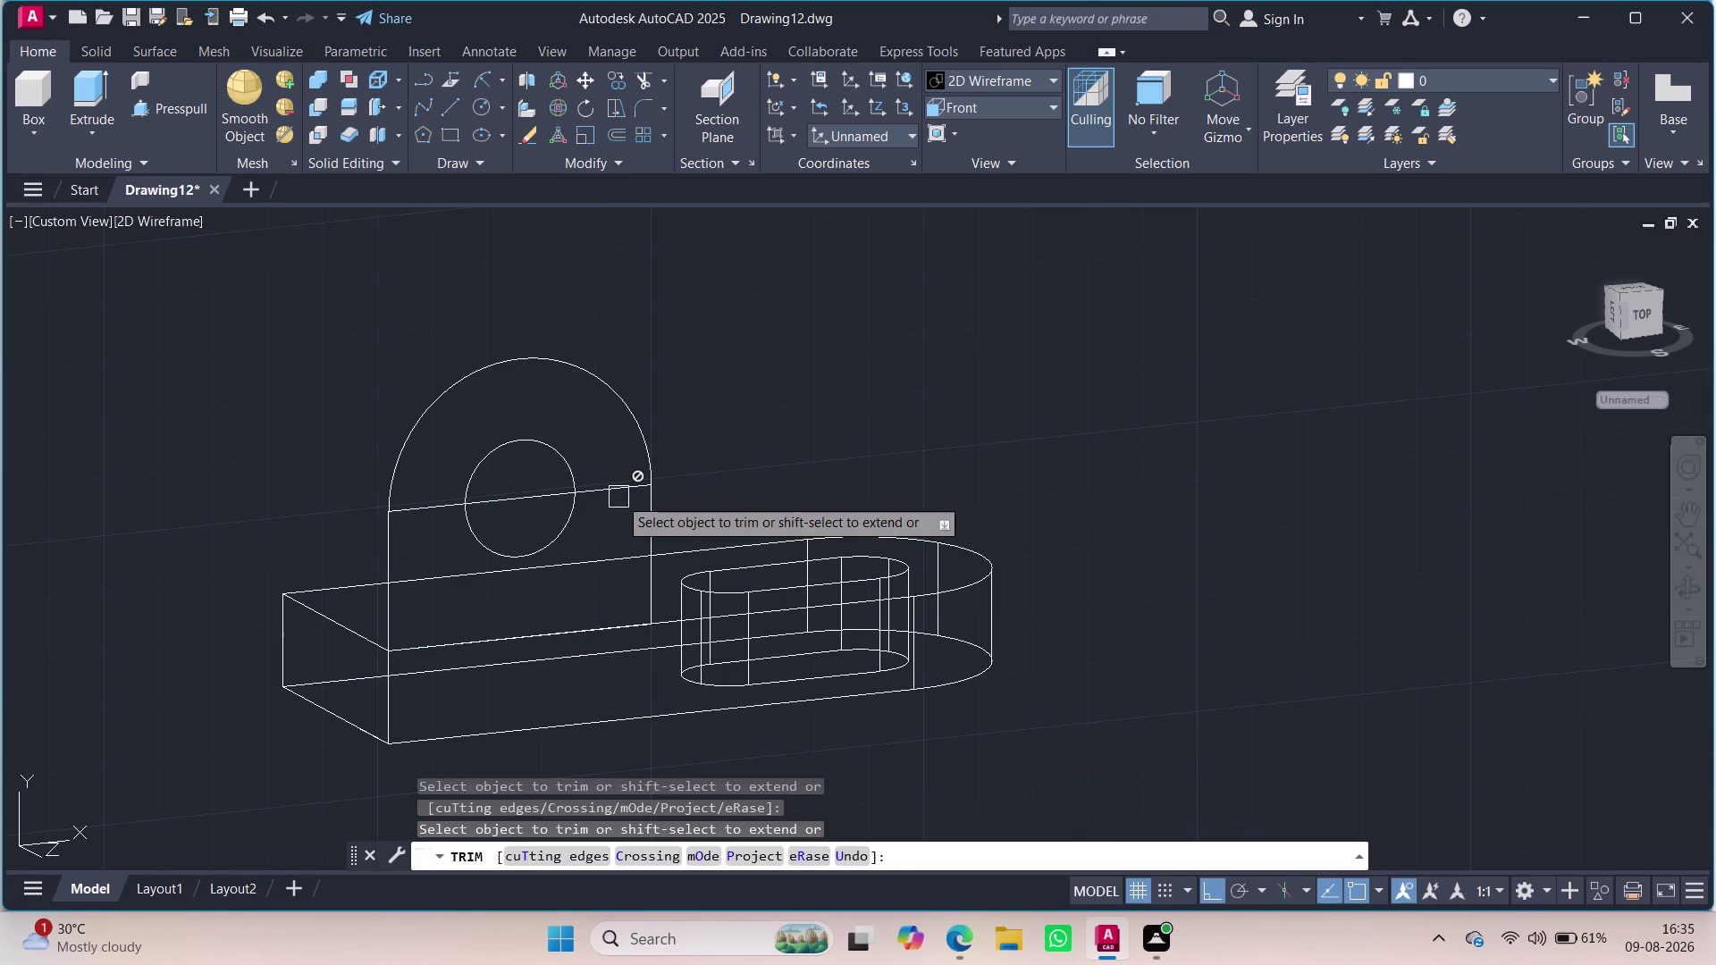
click(618, 496)
key(Escape)
key(Escape)
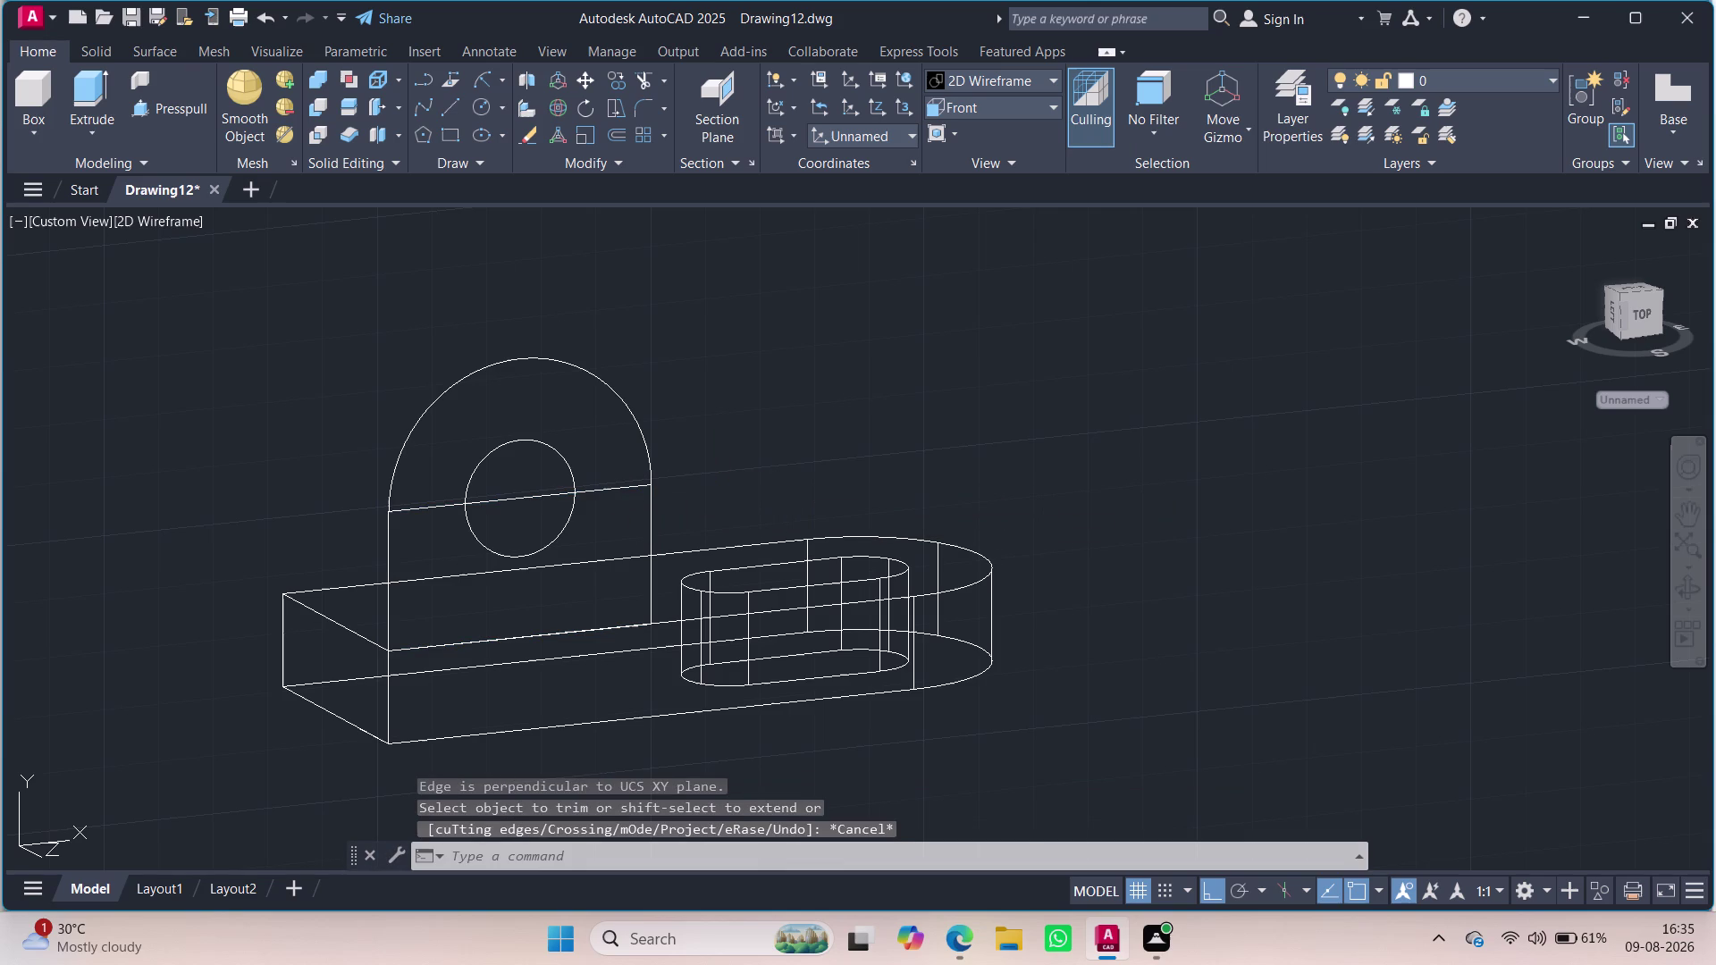
Delete the rounded top, rectangle, hole circle and leftover base edge line.
click(608, 376)
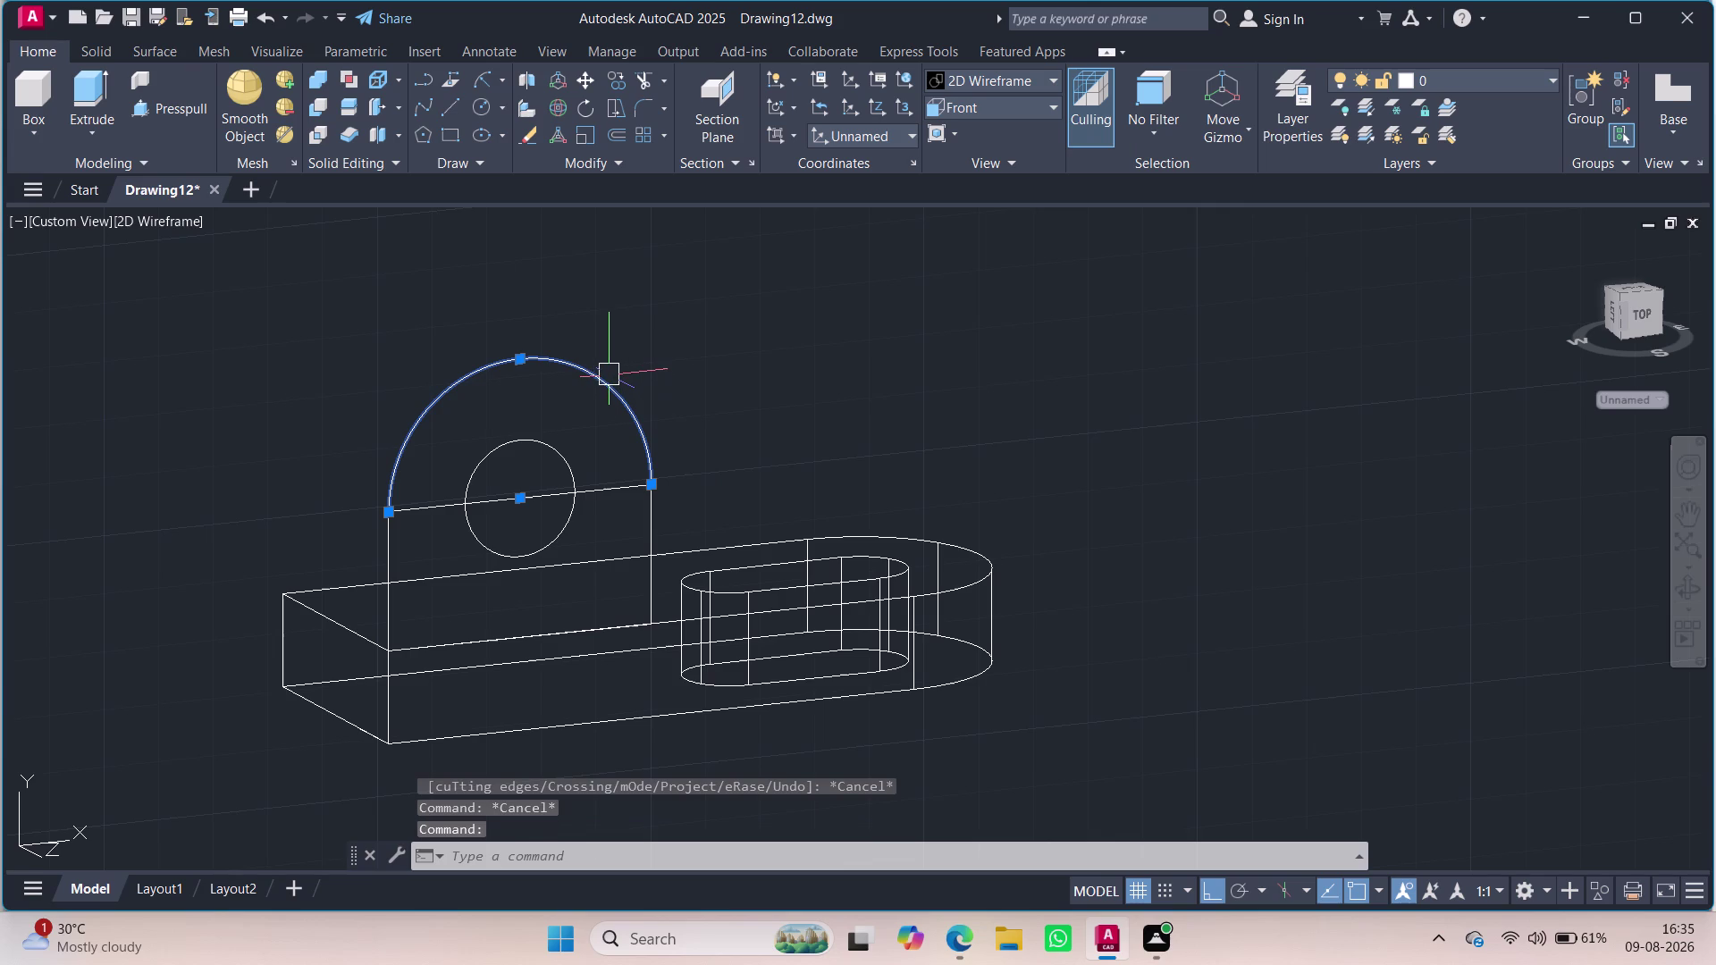
key(Delete)
click(586, 484)
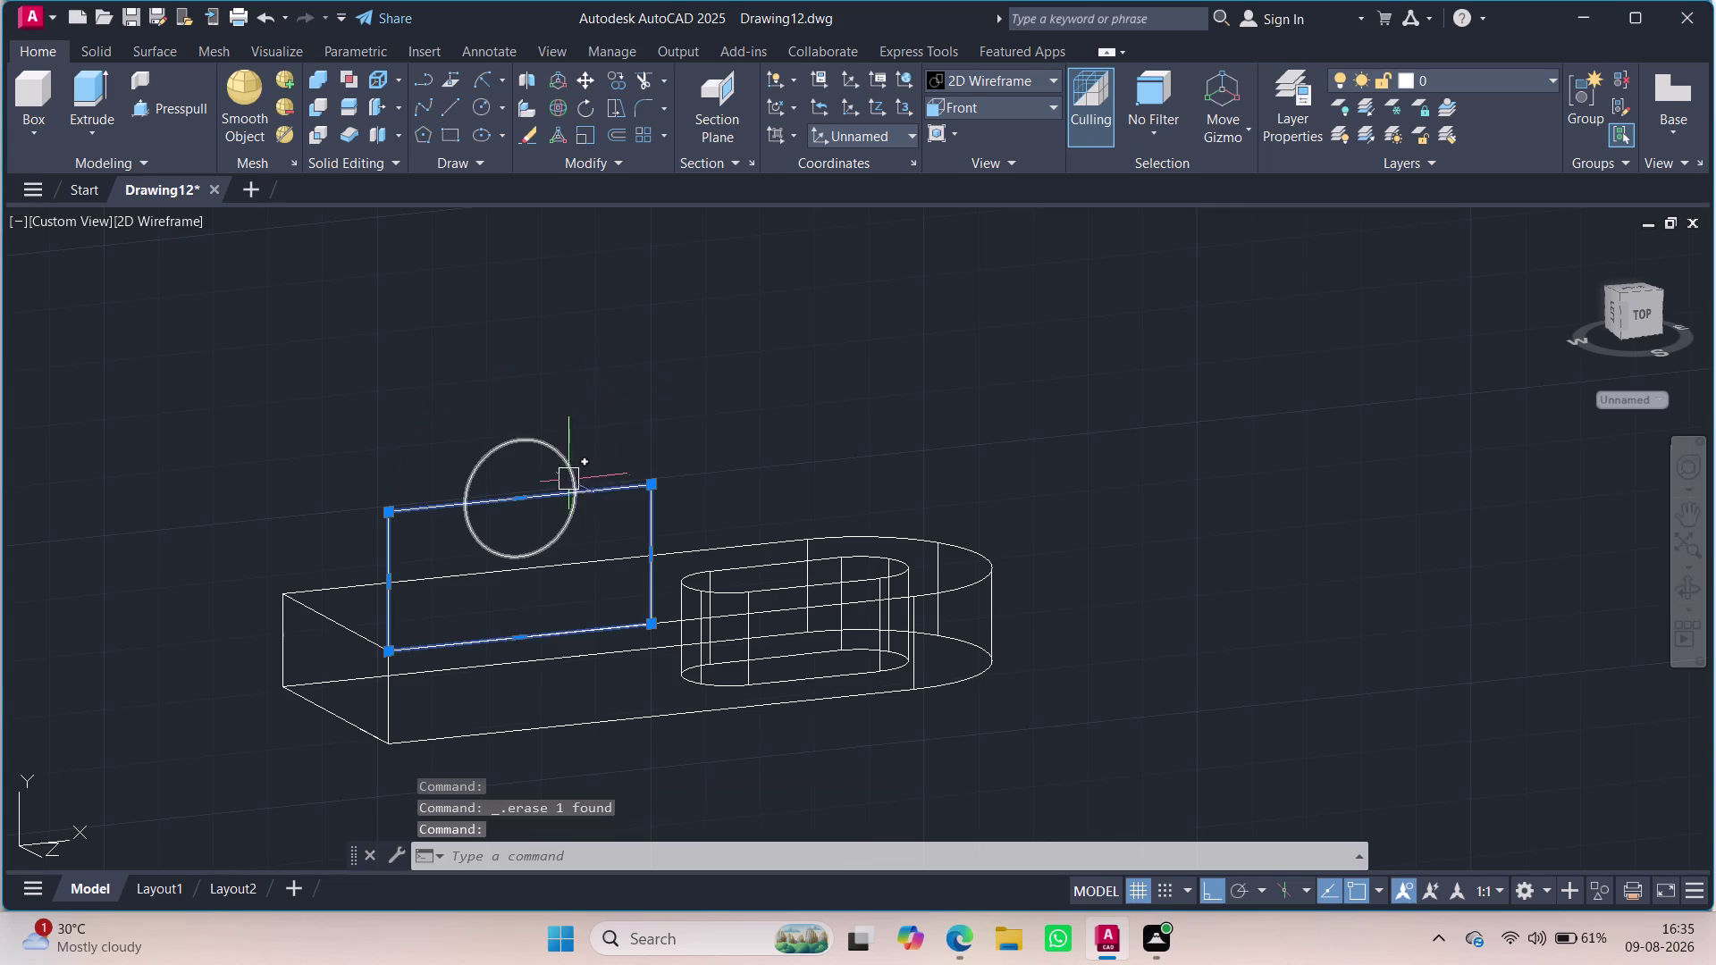
key(Delete)
click(567, 469)
key(Delete)
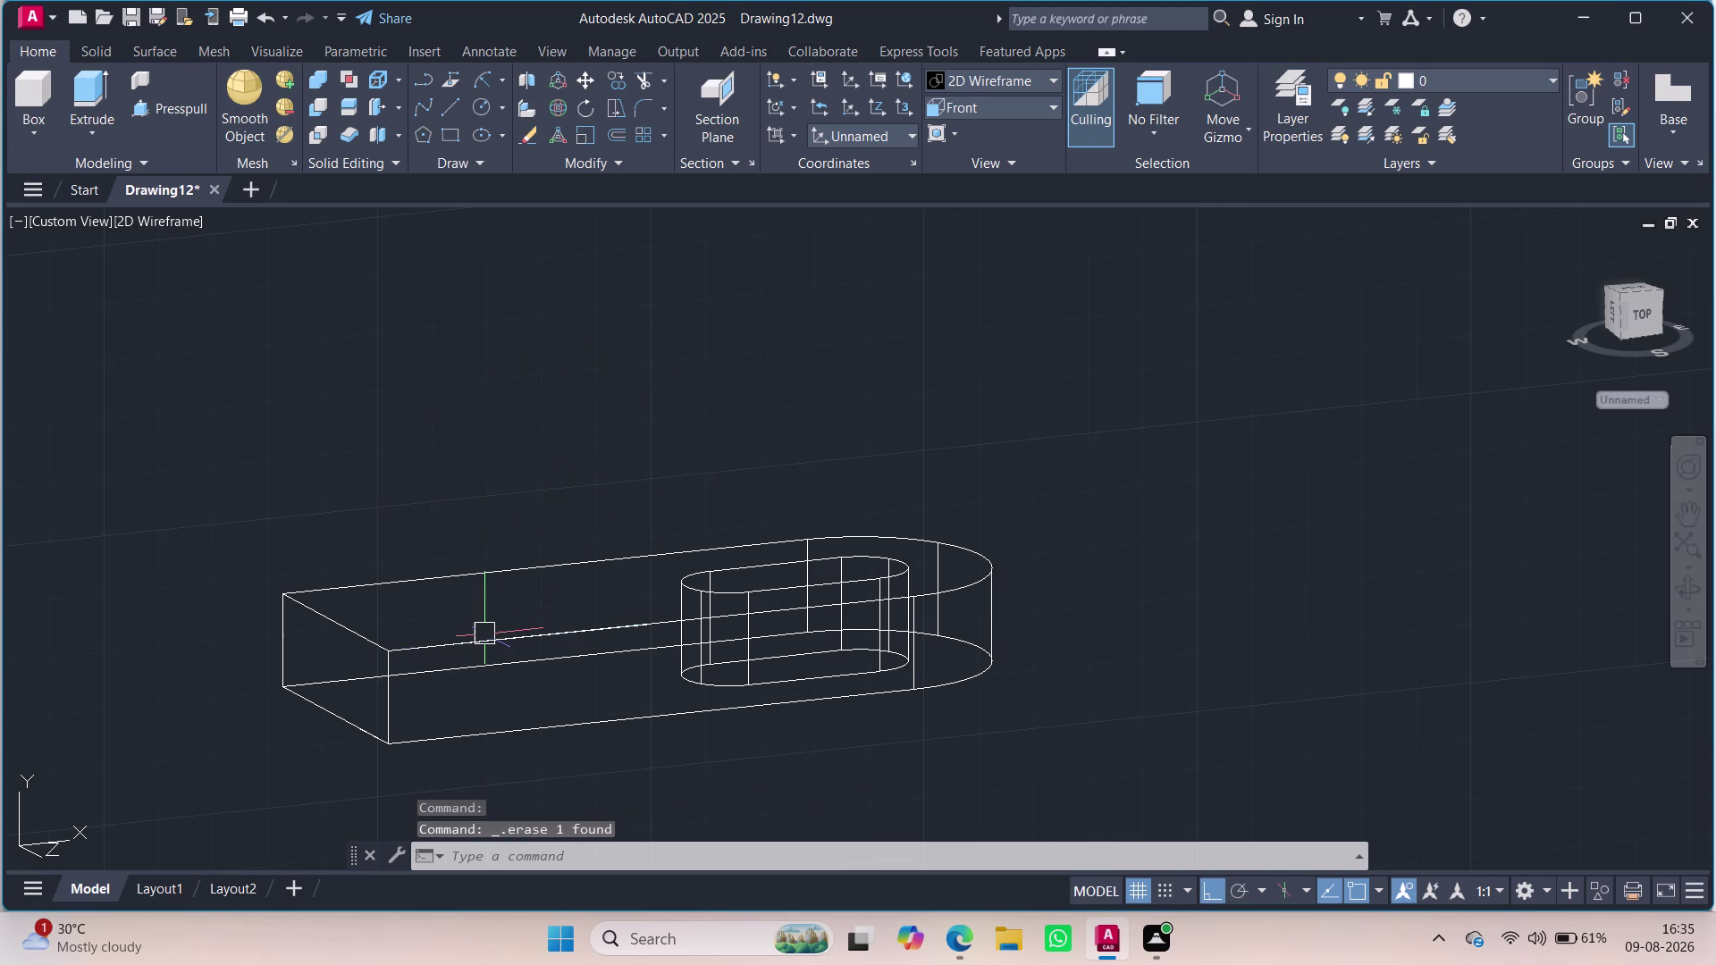
click(484, 634)
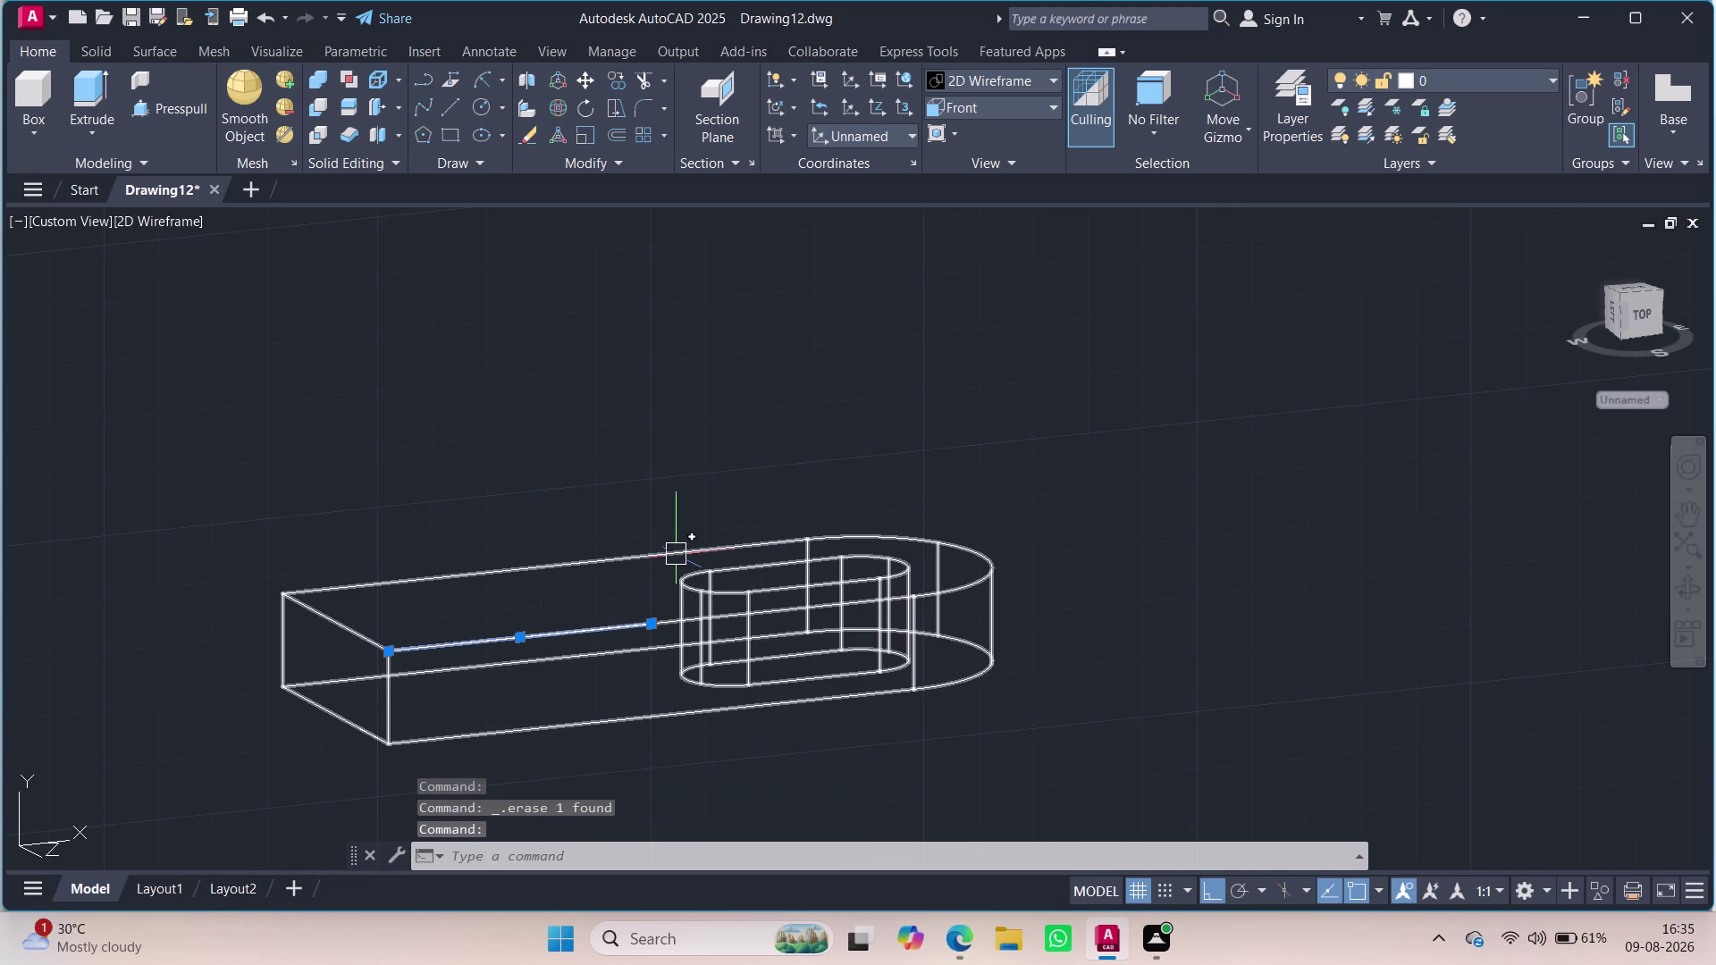
key(Delete)
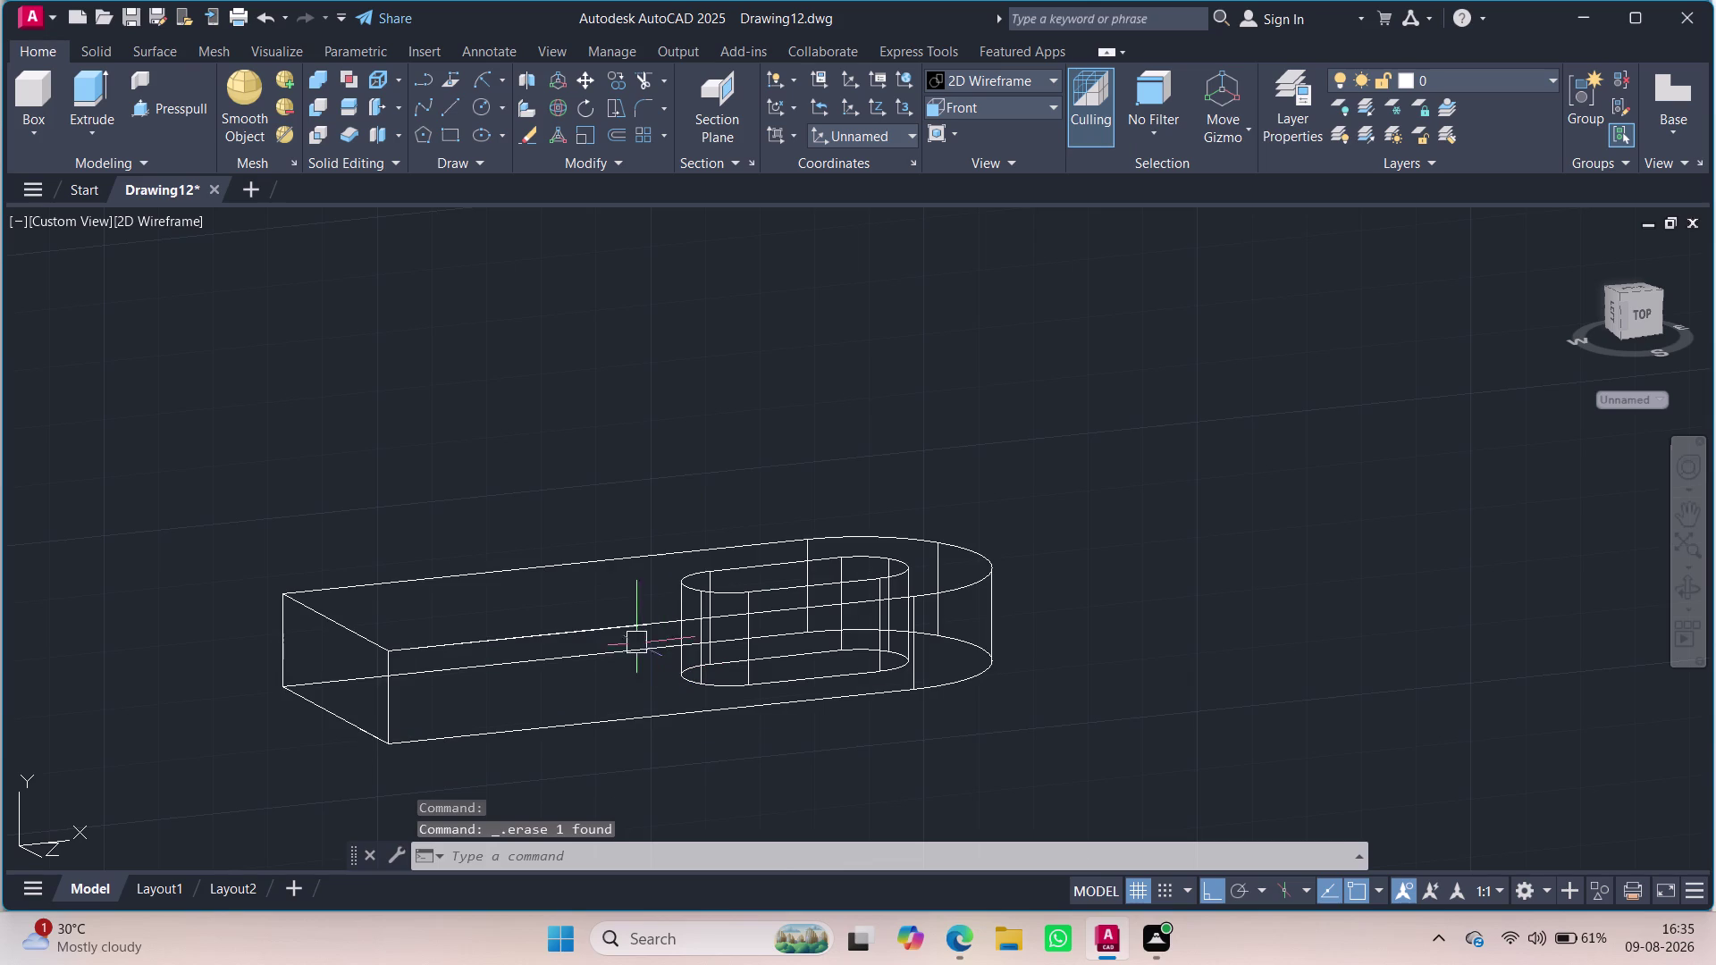
Delete a stray line and draw 48- and 24-unit line segments from the base's top edge.
click(550, 629)
key(Delete)
key(l)
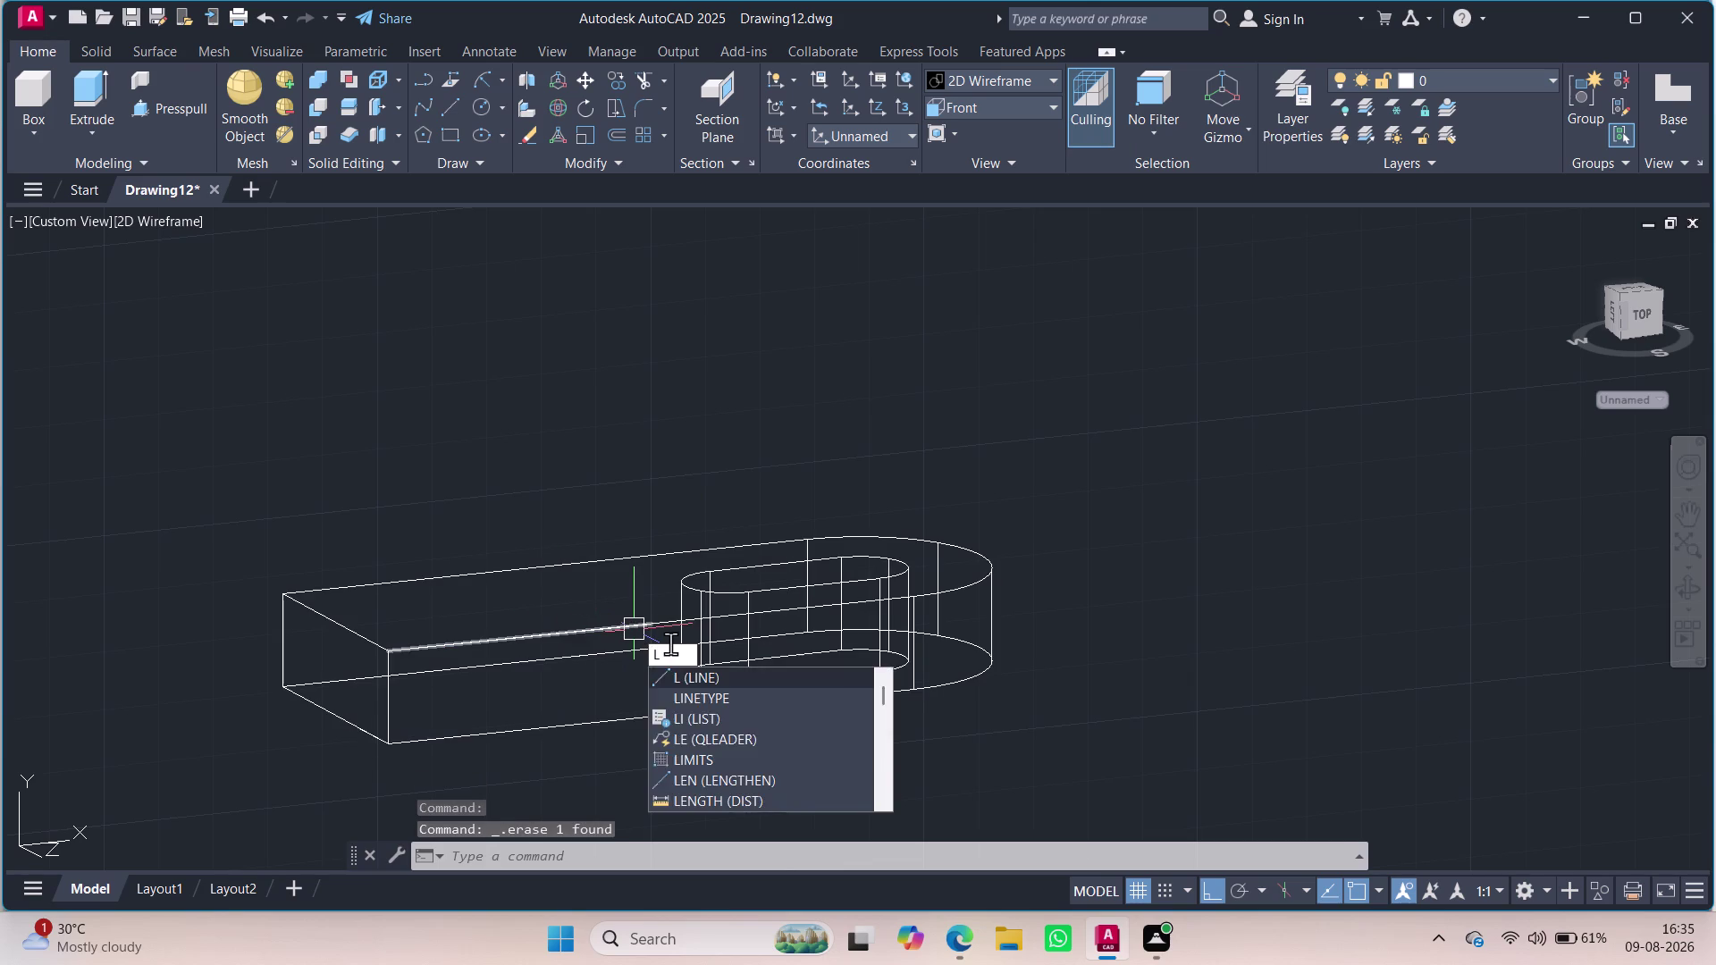
key(Return)
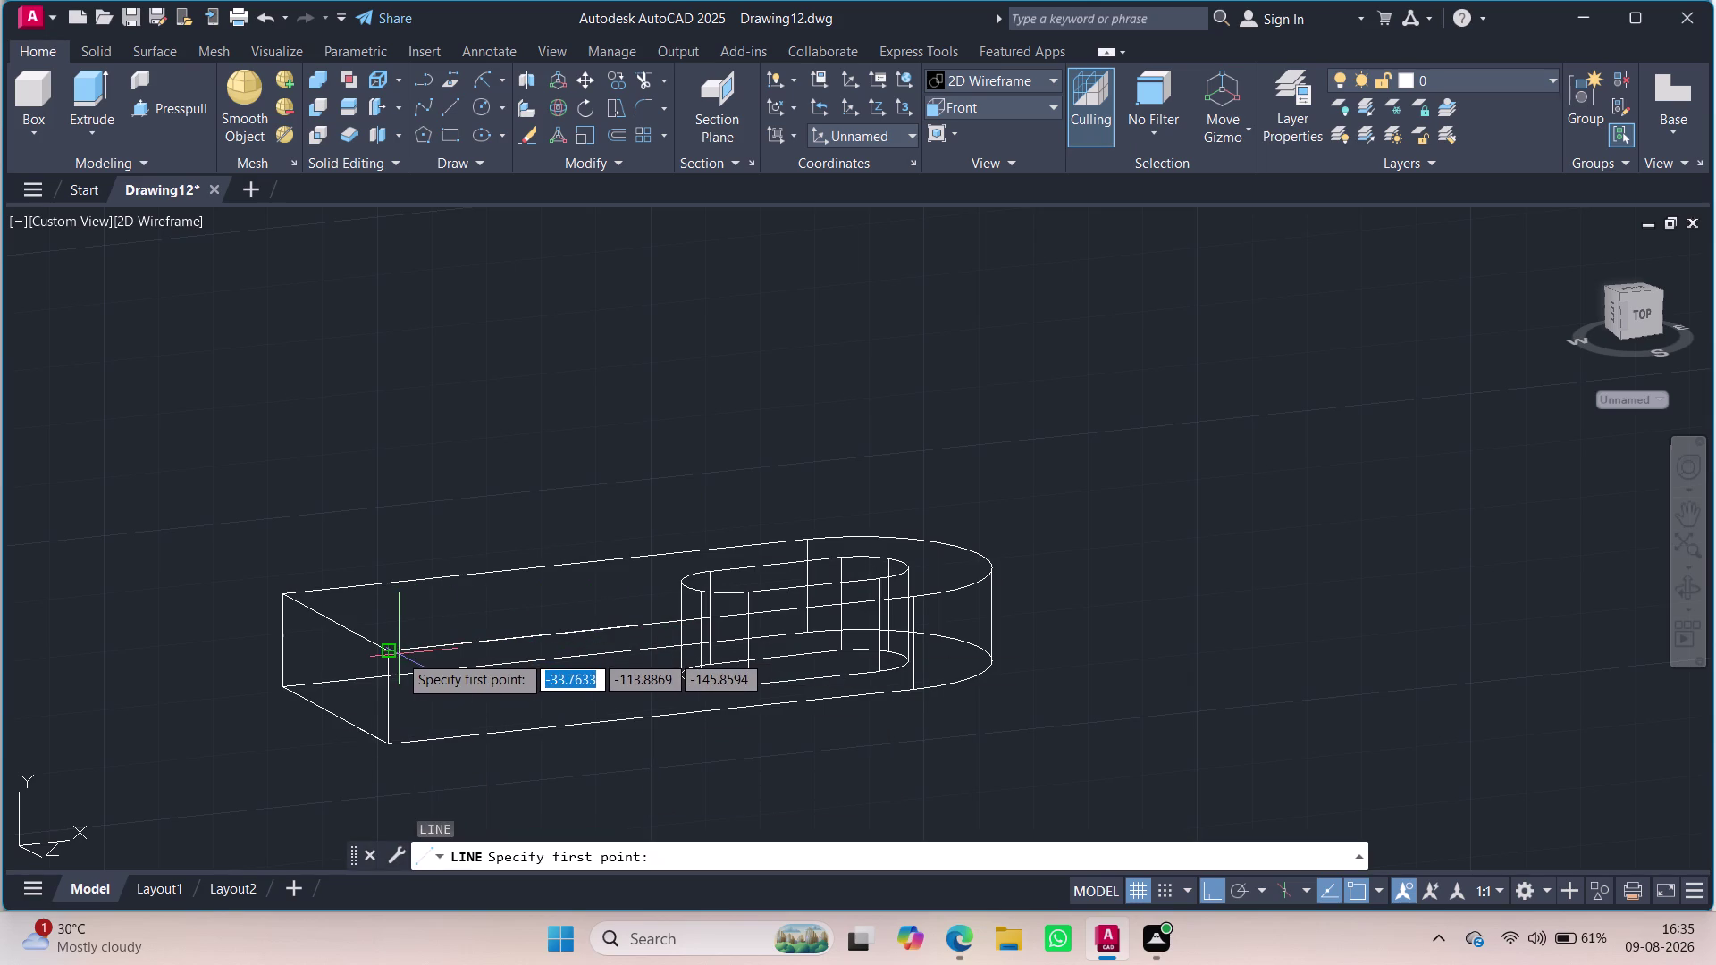
click(389, 653)
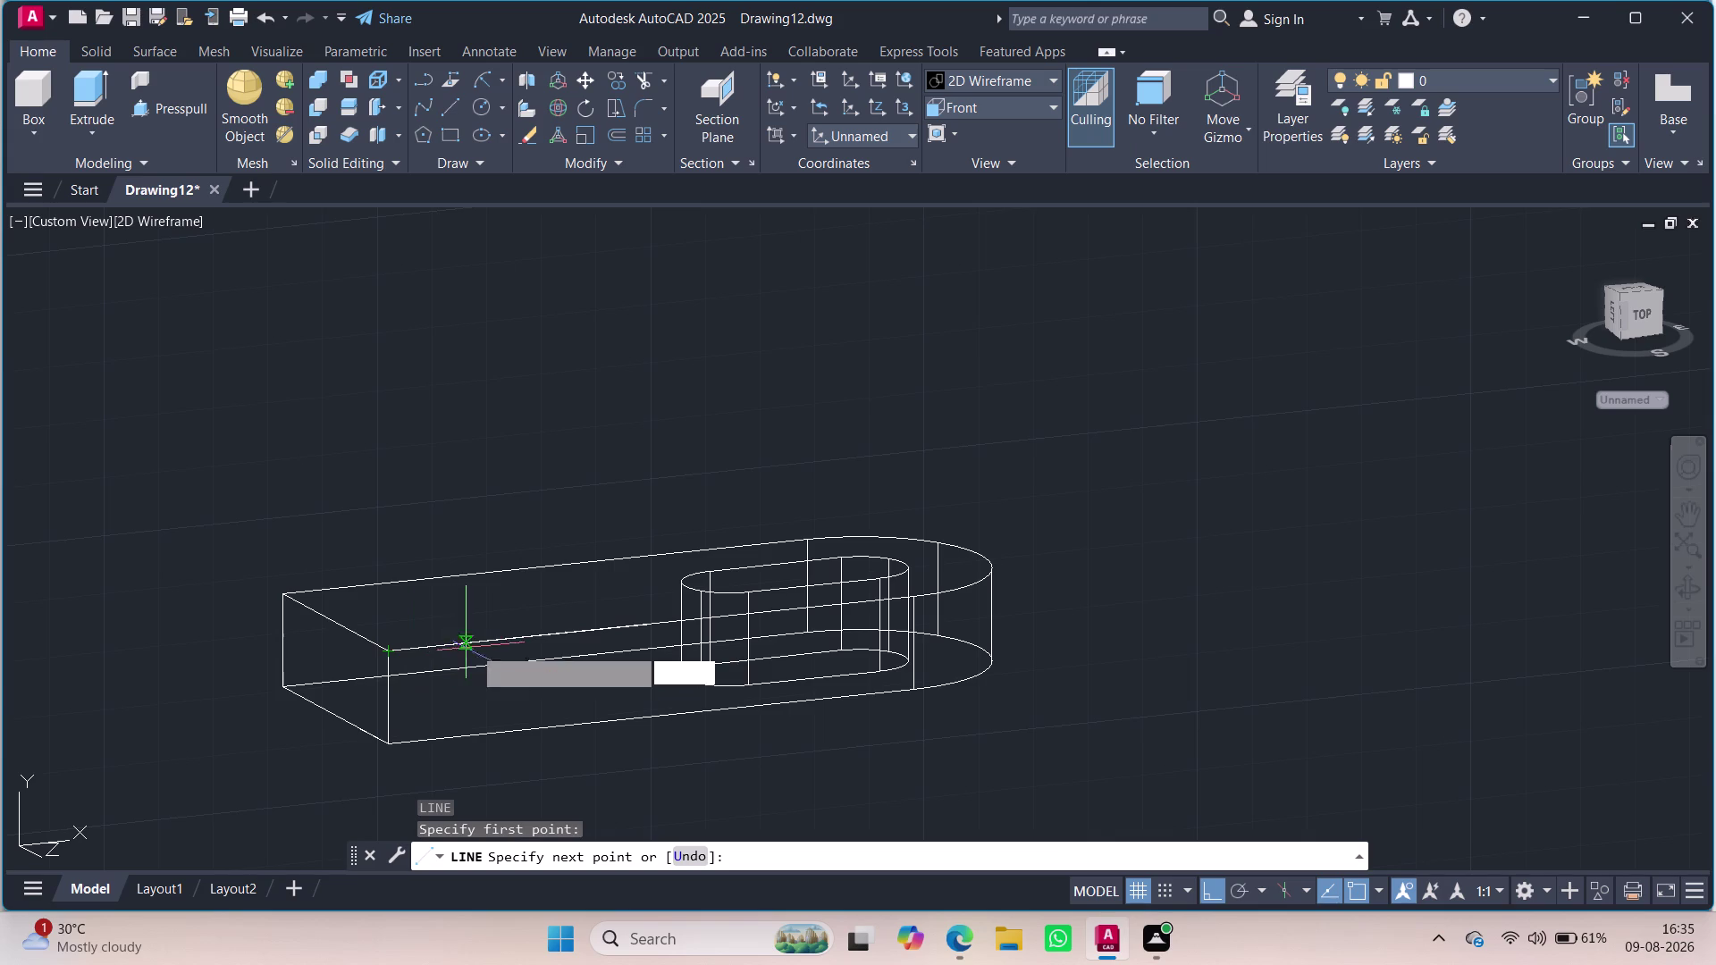
text(48)
key(Return)
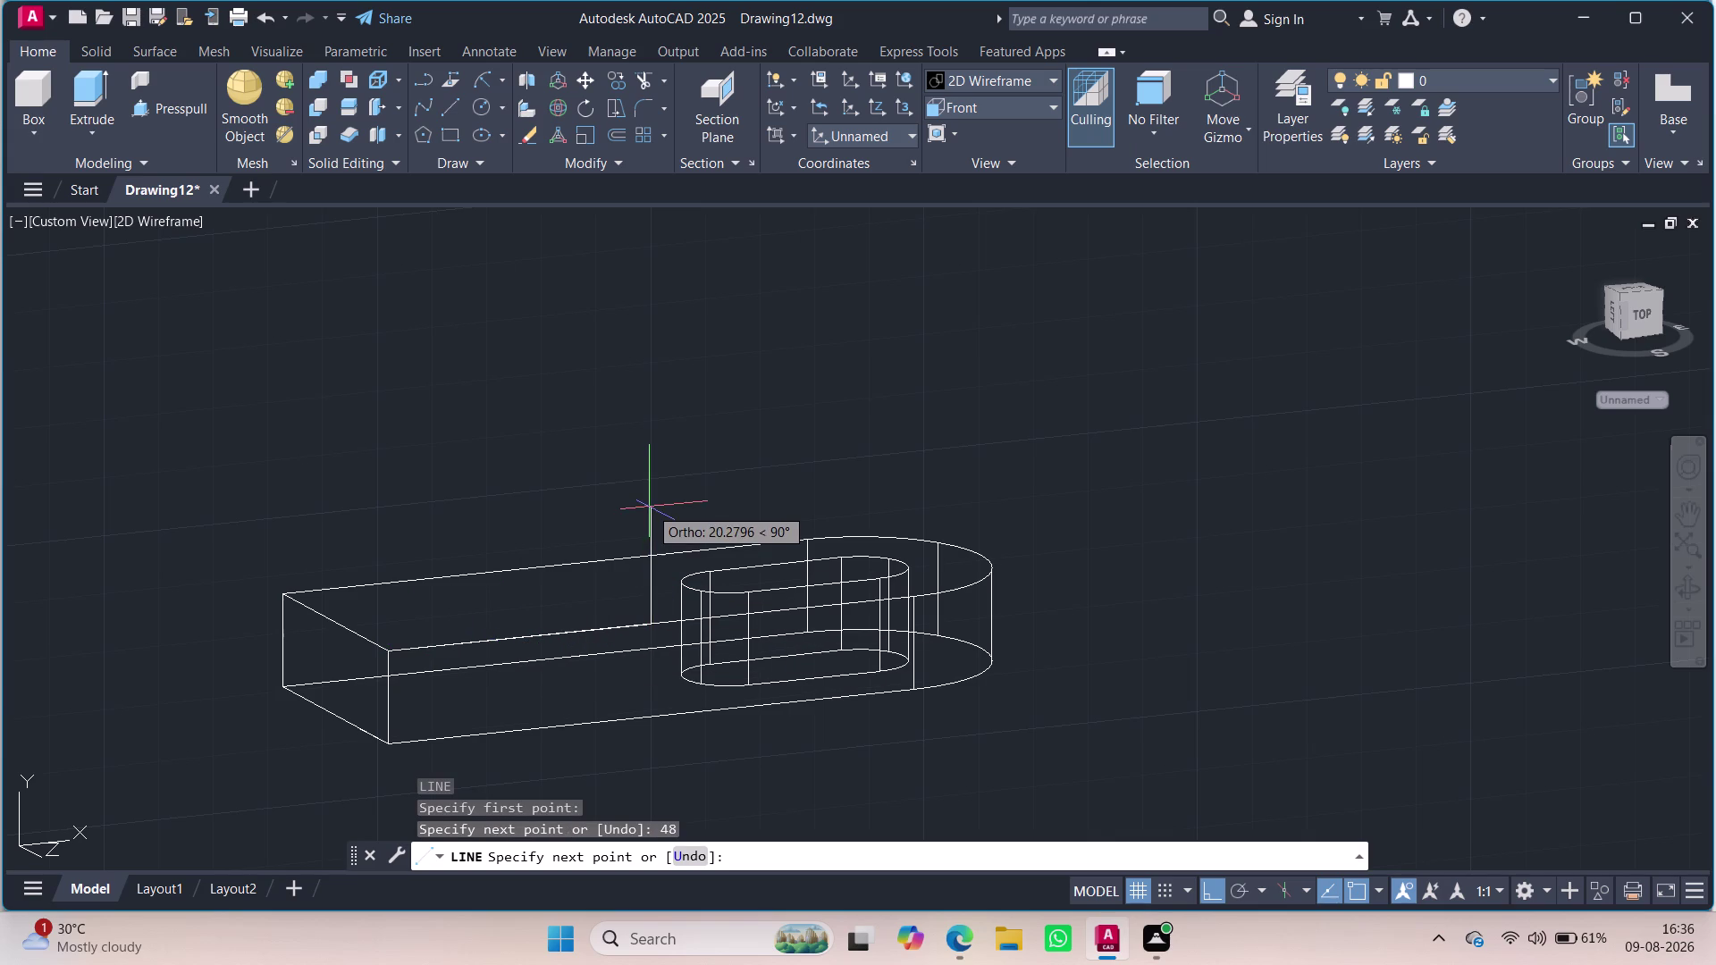
text(24)
key(Return)
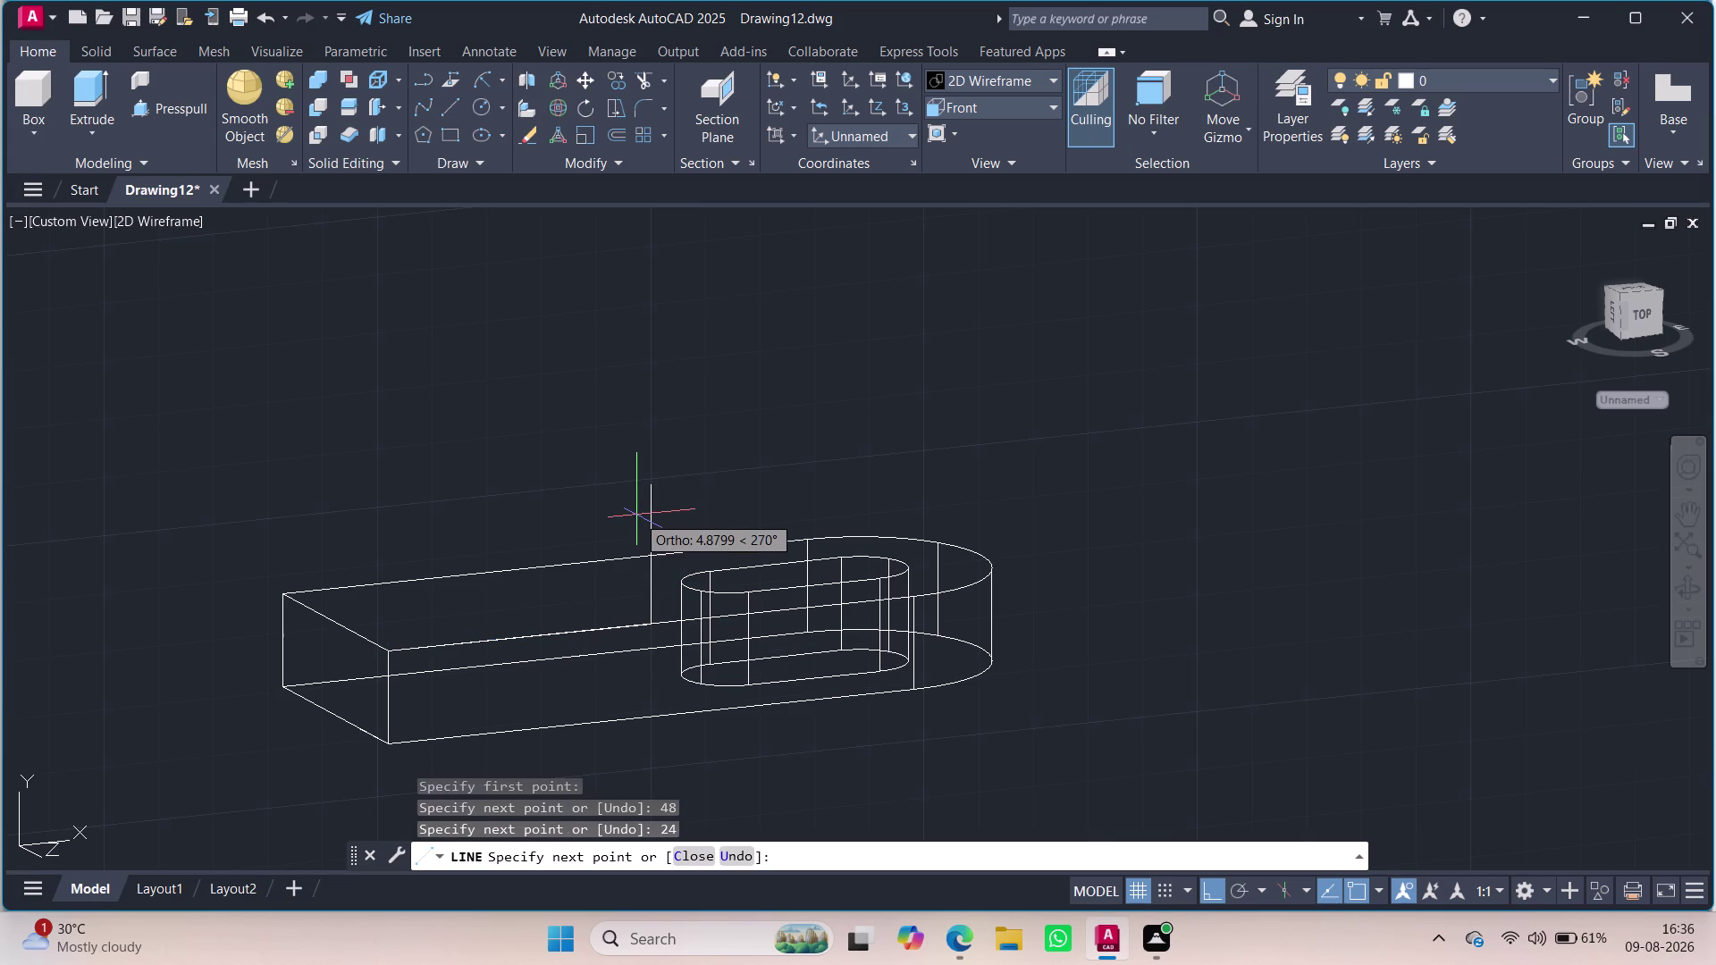
key(Escape)
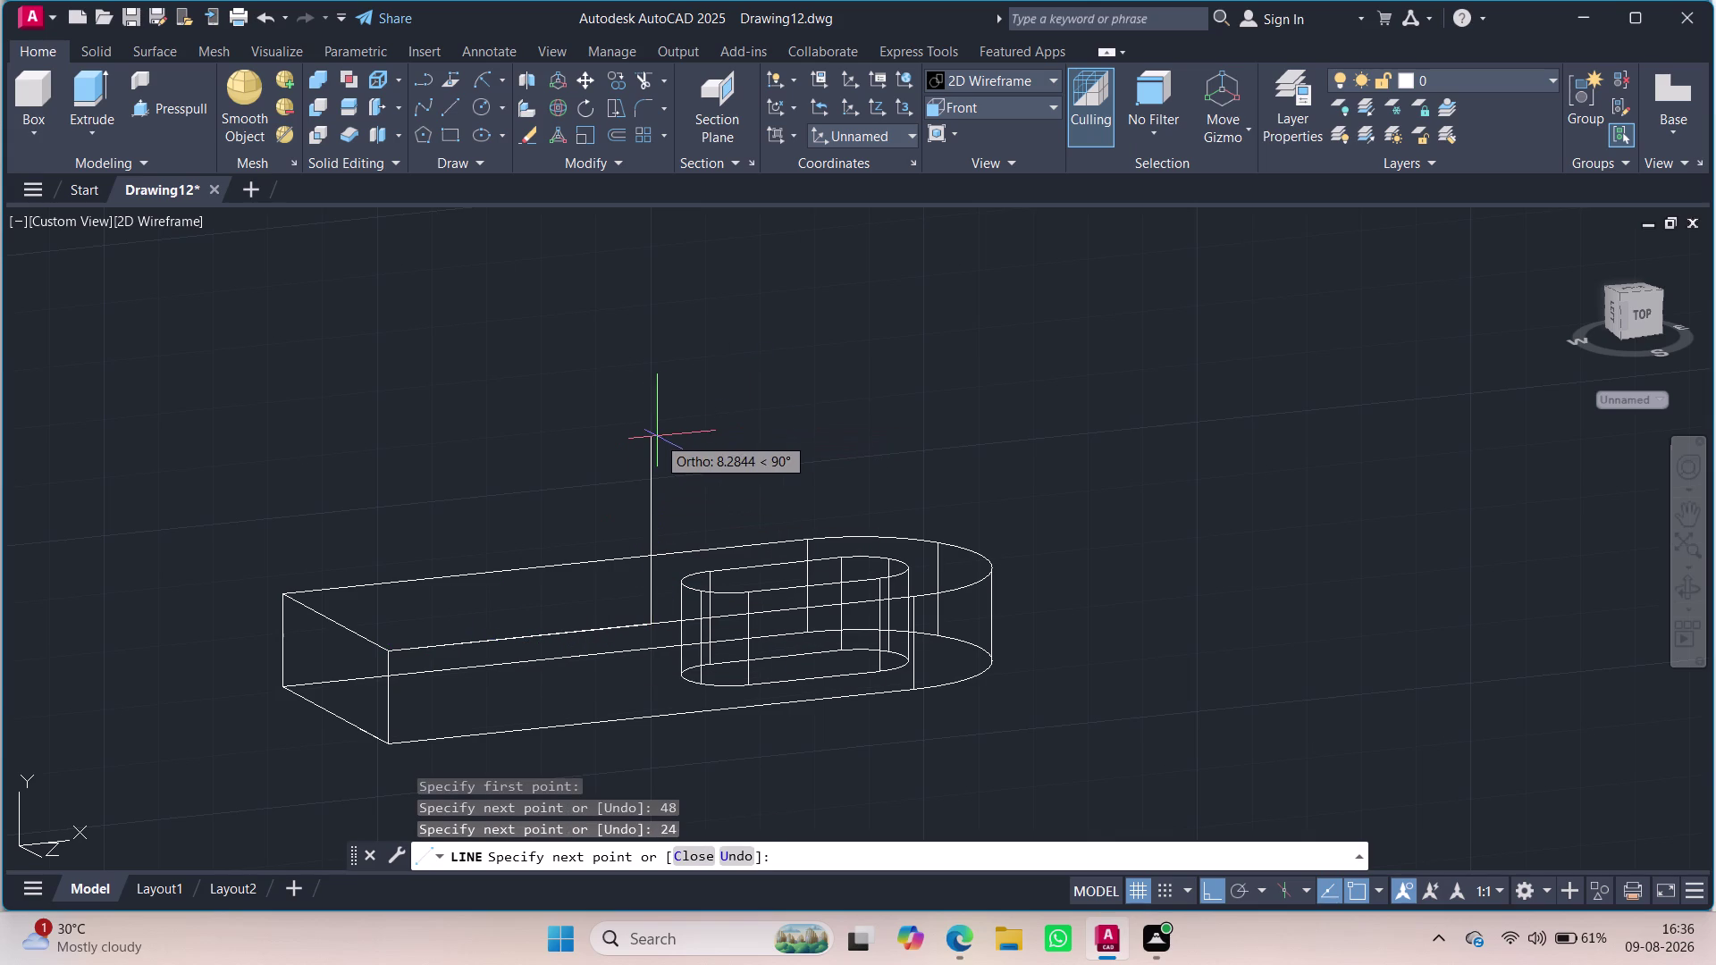
Draw a 24-unit upward line from the base's corner.
key(space)
scroll(up, 3)
scroll(up, 3)
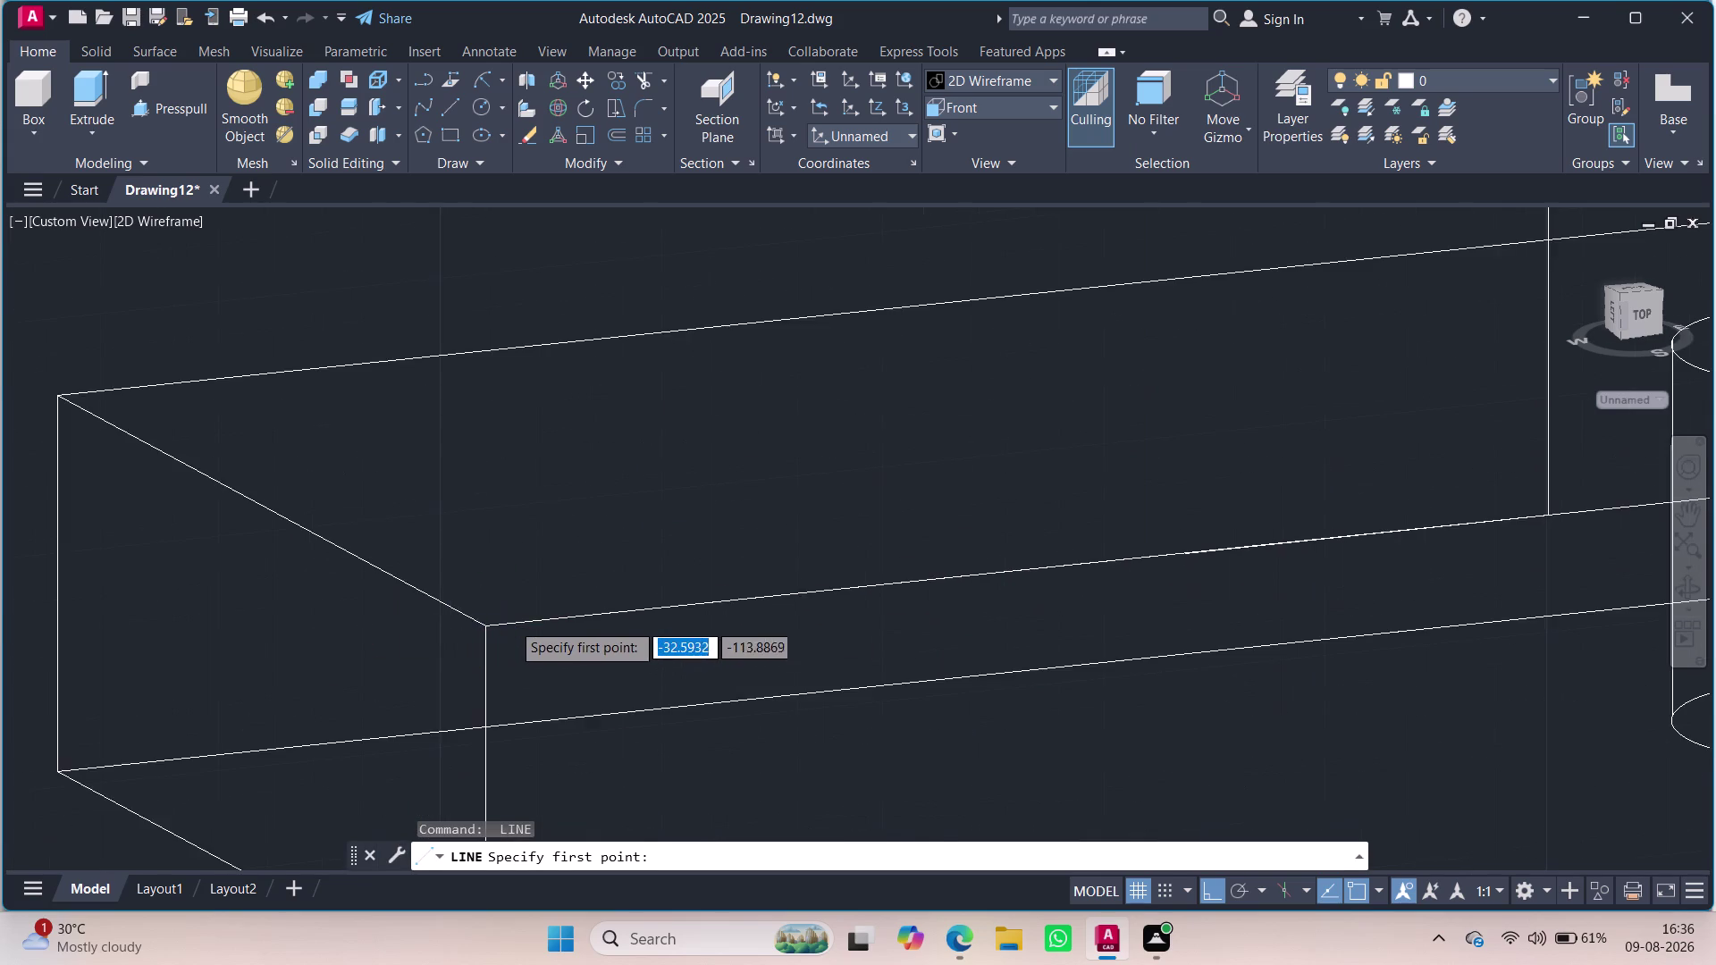
scroll(up, 3)
scroll(down, 3)
scroll(up, 3)
scroll(up, 3)
scroll(up, 3)
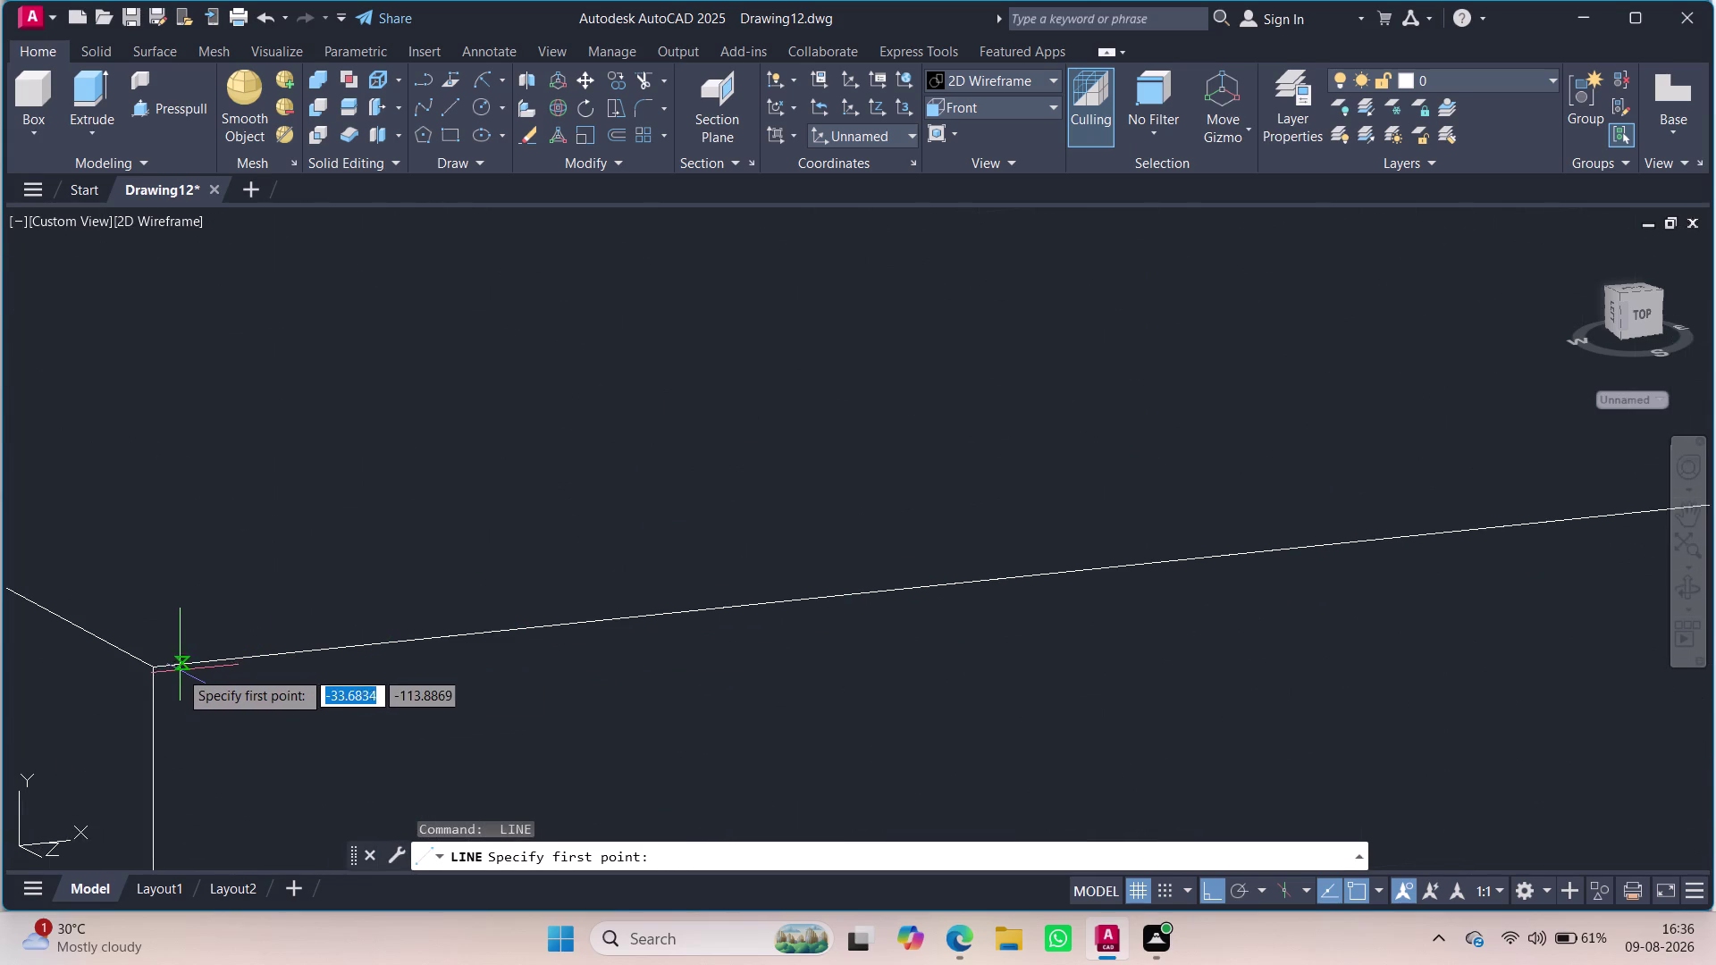
click(161, 671)
scroll(up, 3)
scroll(down, 3)
scroll(up, 3)
scroll(down, 3)
scroll(down, 3)
scroll(up, 3)
scroll(down, 3)
scroll(up, 3)
scroll(down, 3)
scroll(down, 3)
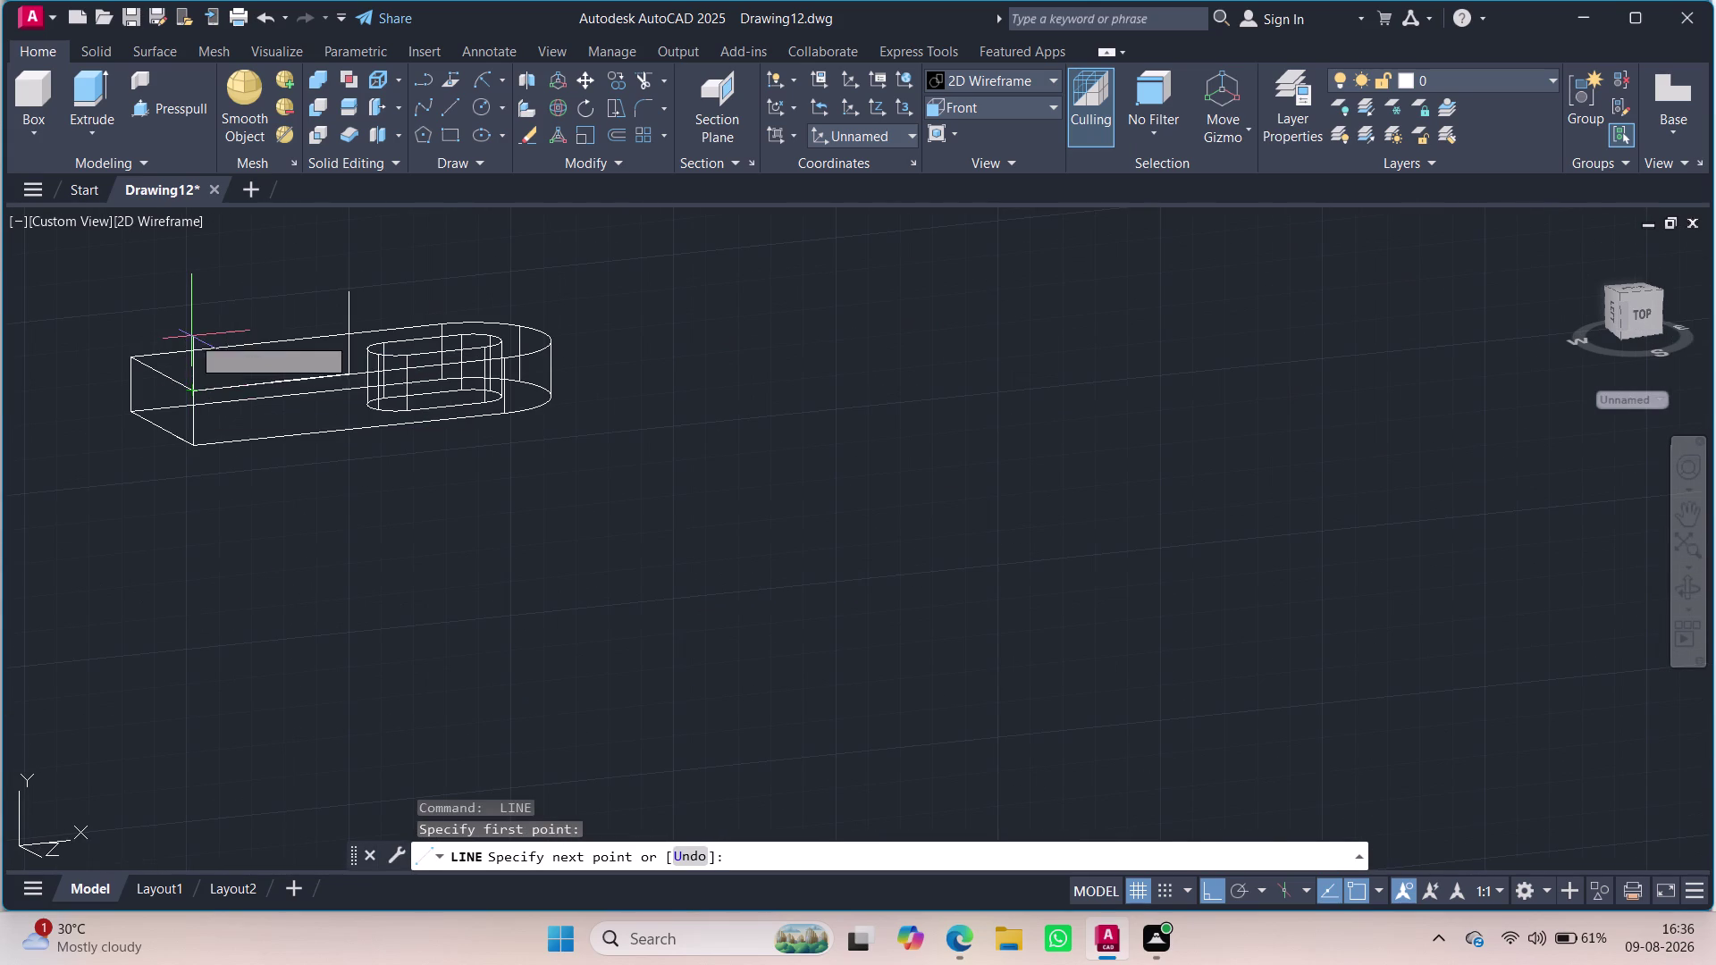
text(24)
key(Return)
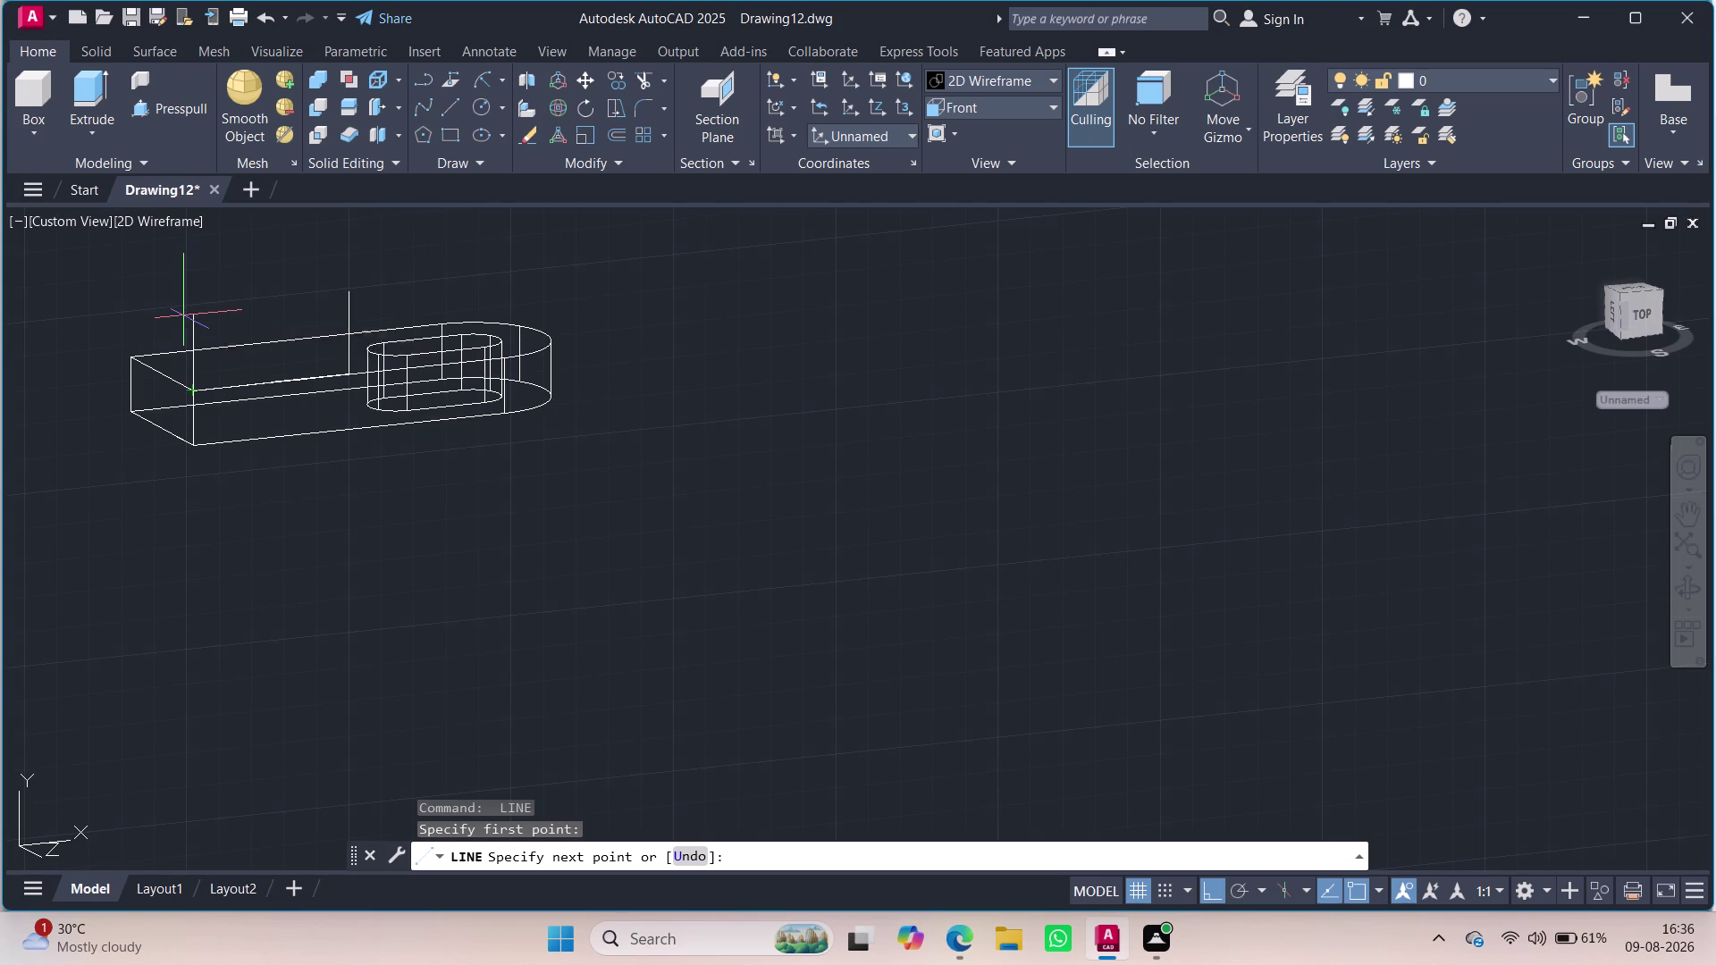
key(Escape)
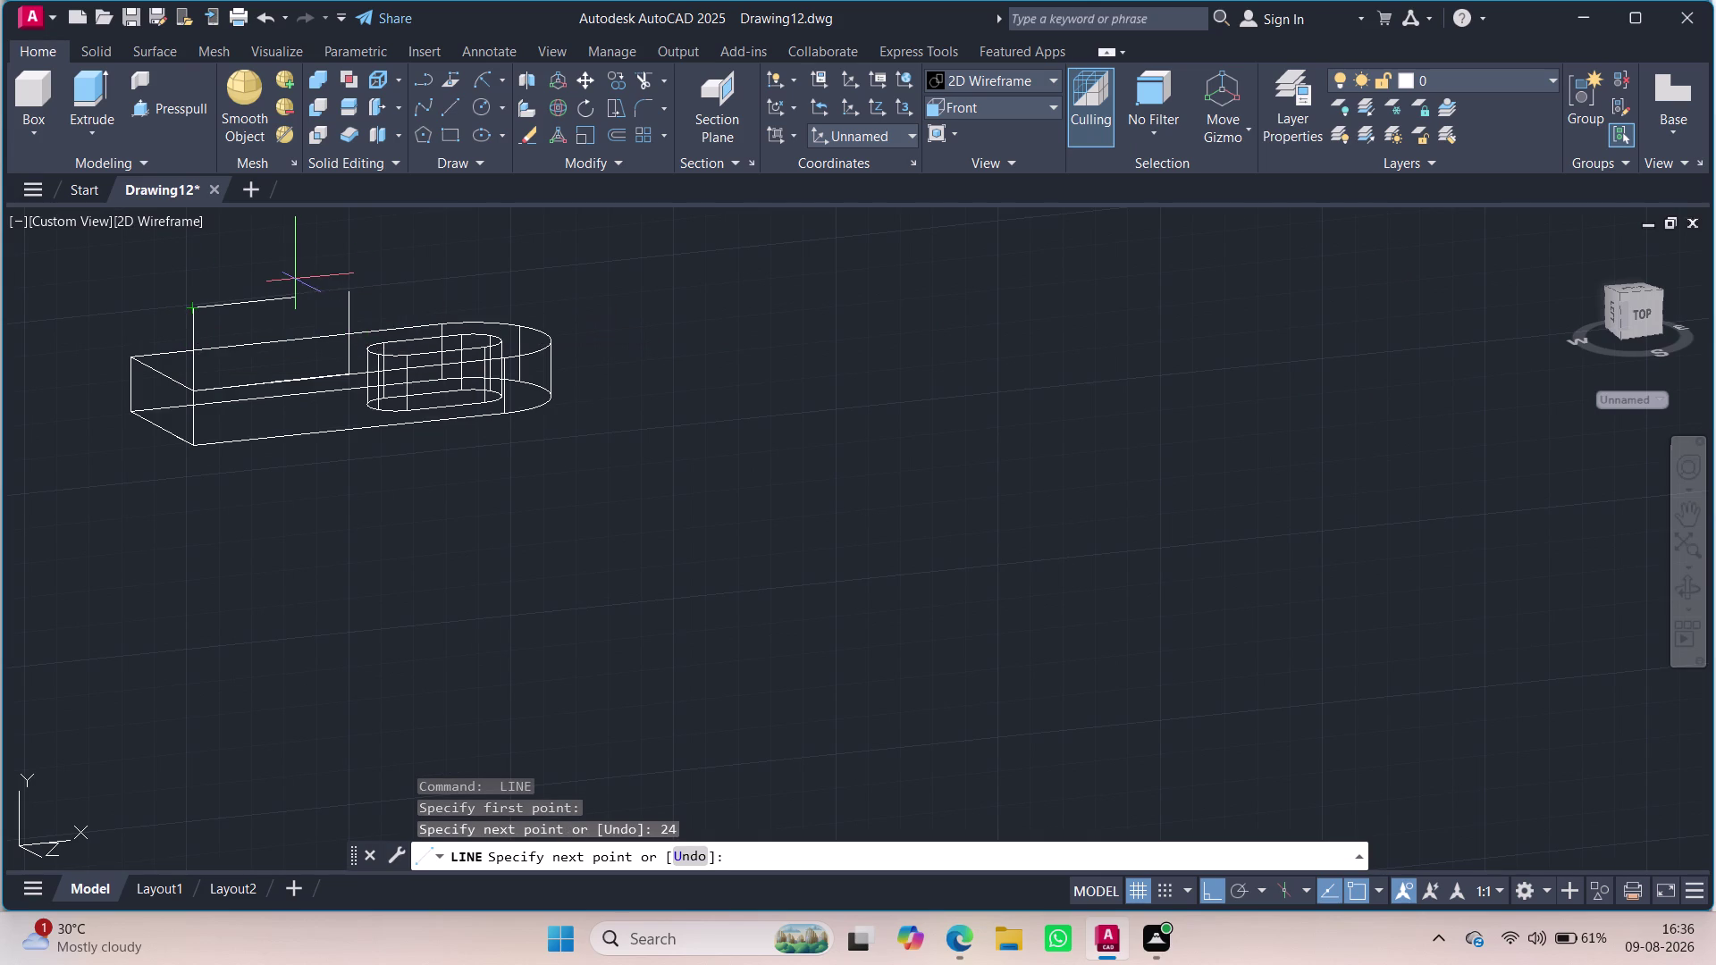
Select the three new lines and join them into one polyline.
click(322, 375)
click(353, 345)
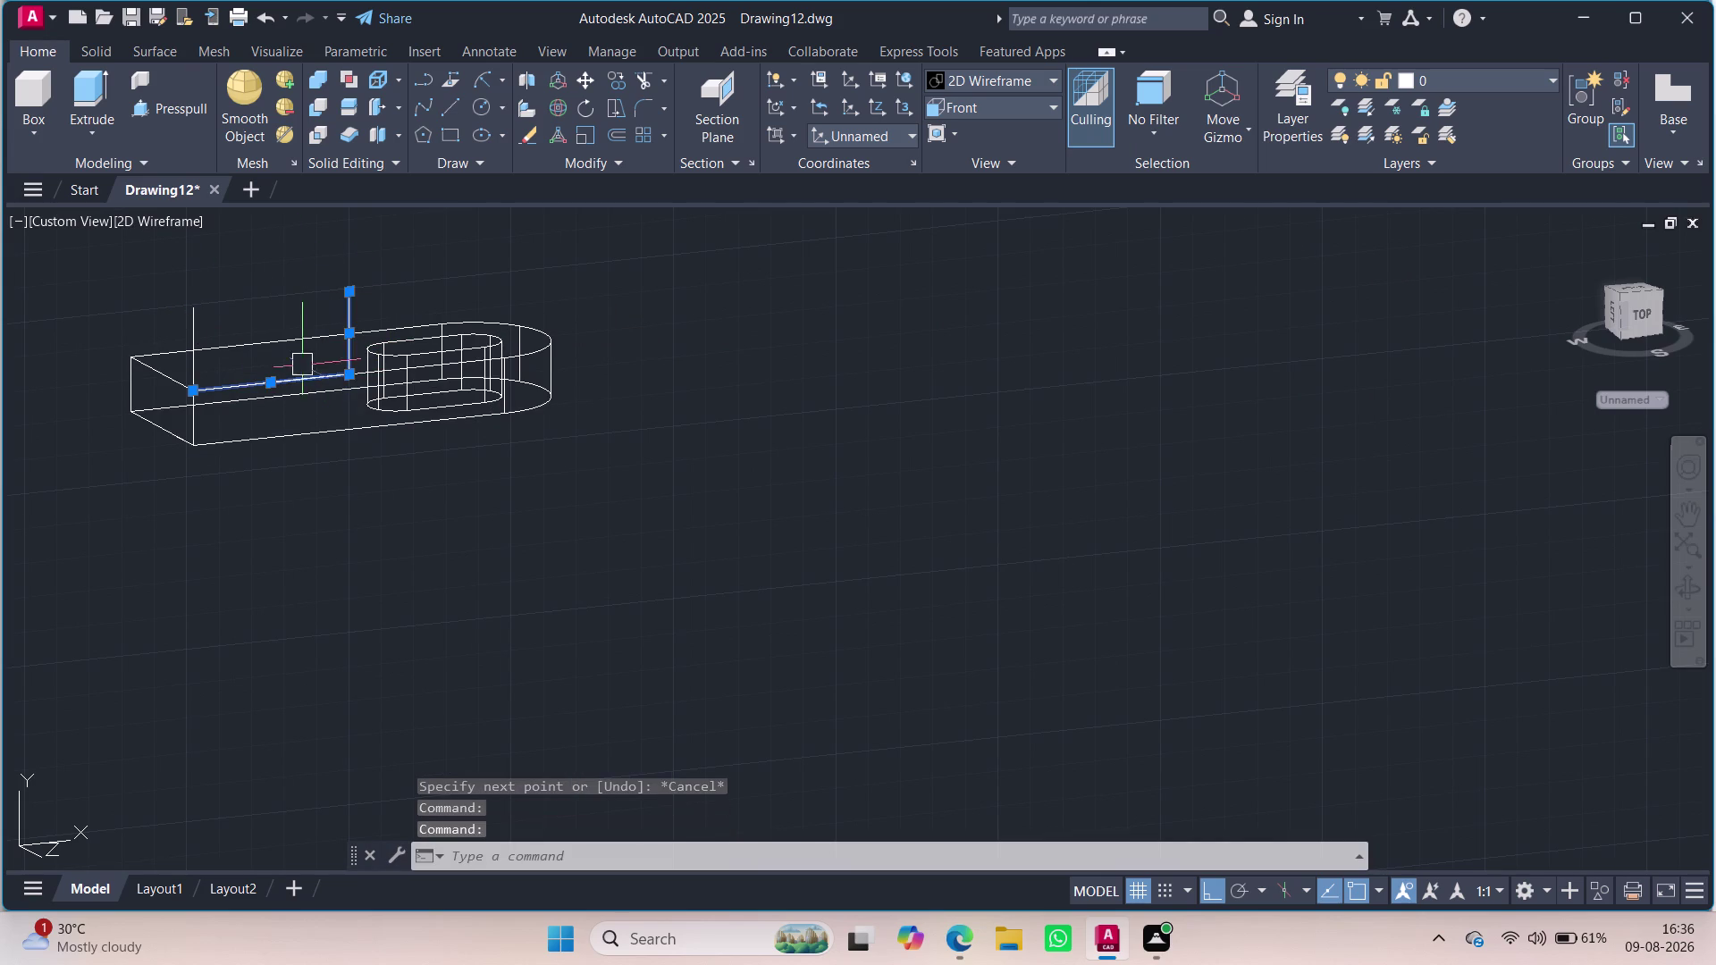
click(201, 364)
key(j)
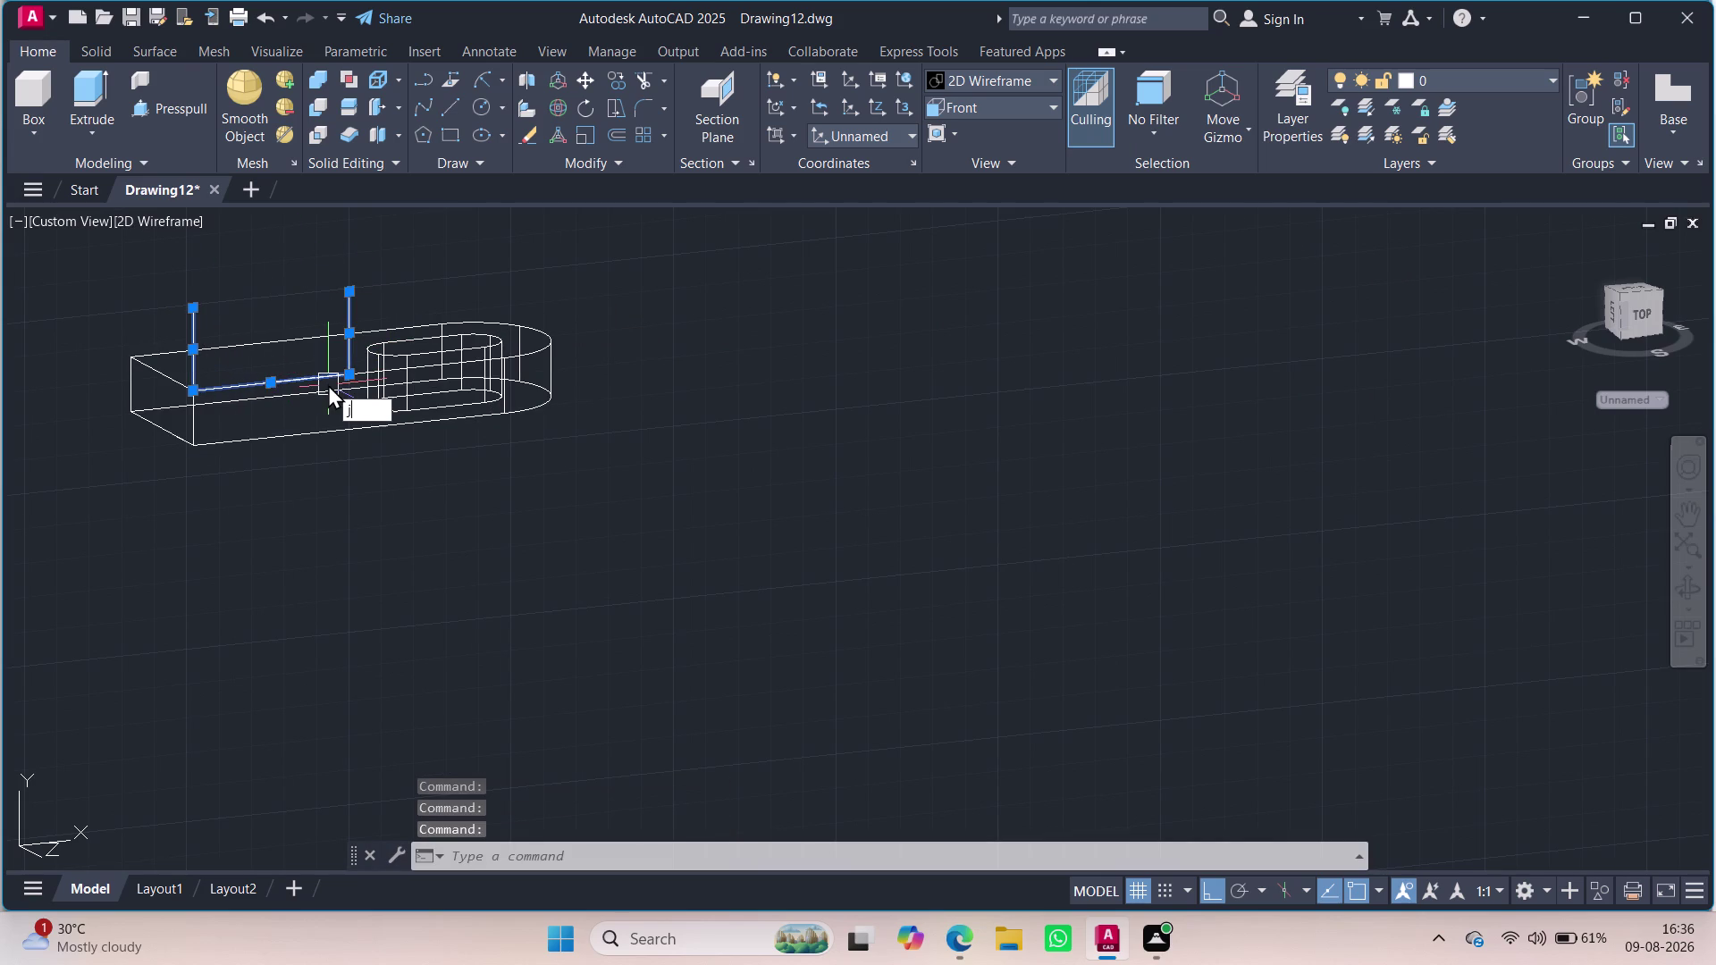
click(375, 431)
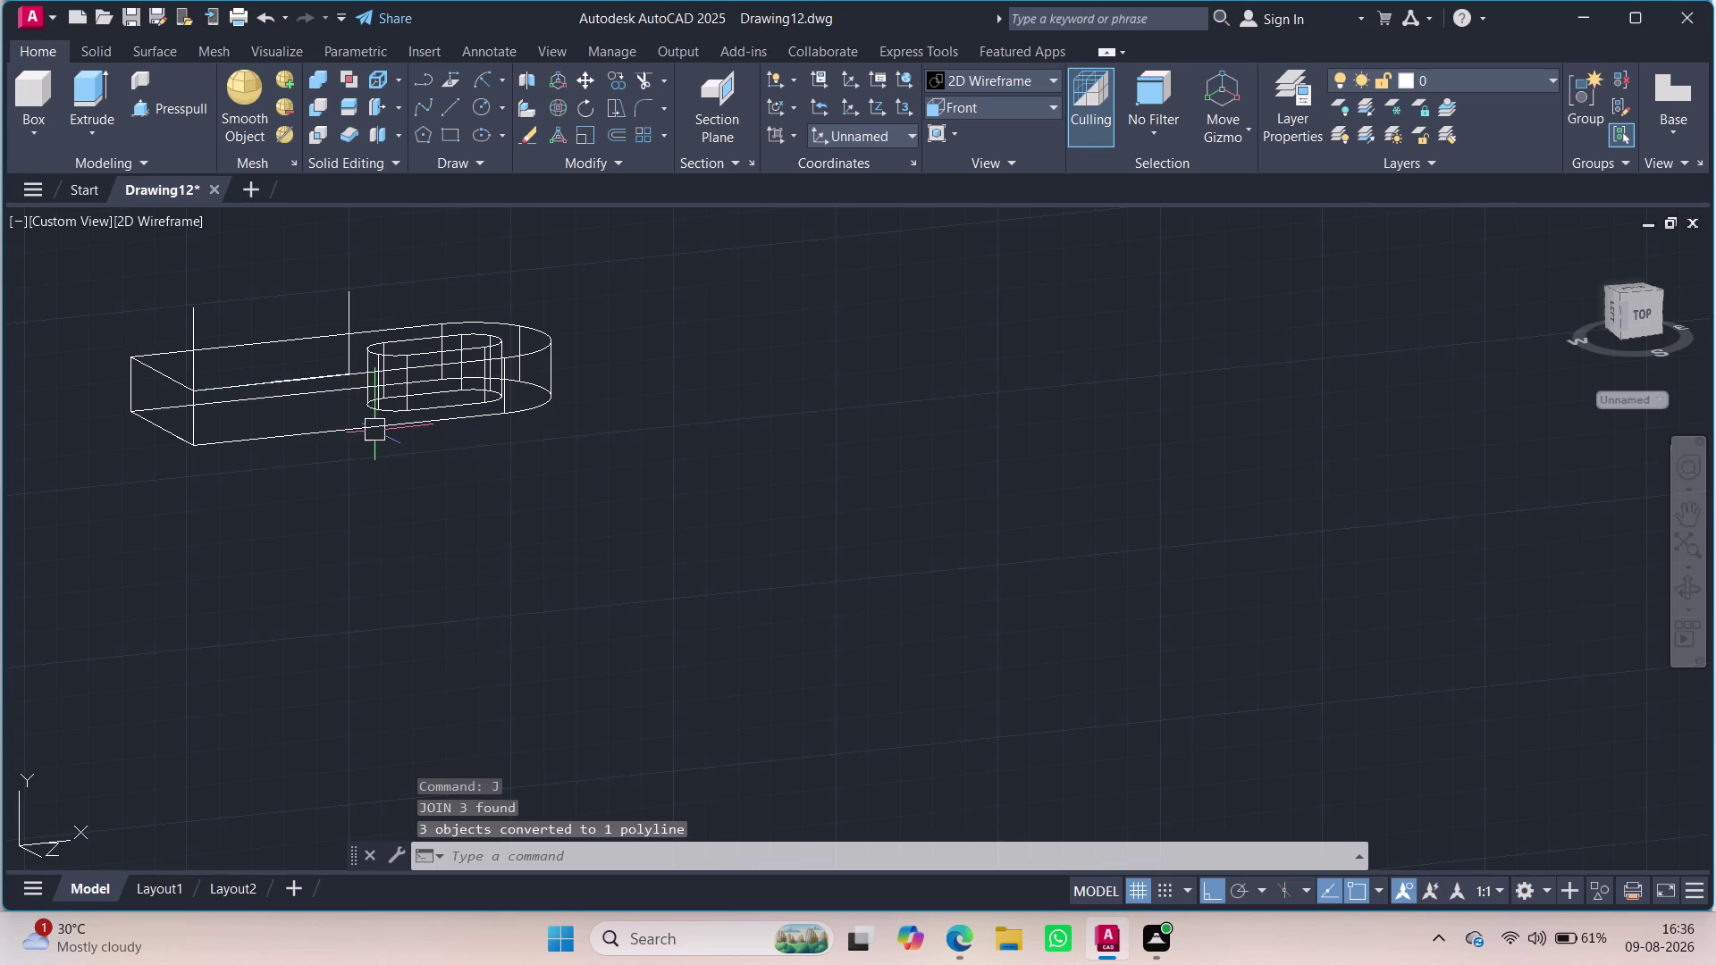
click(345, 376)
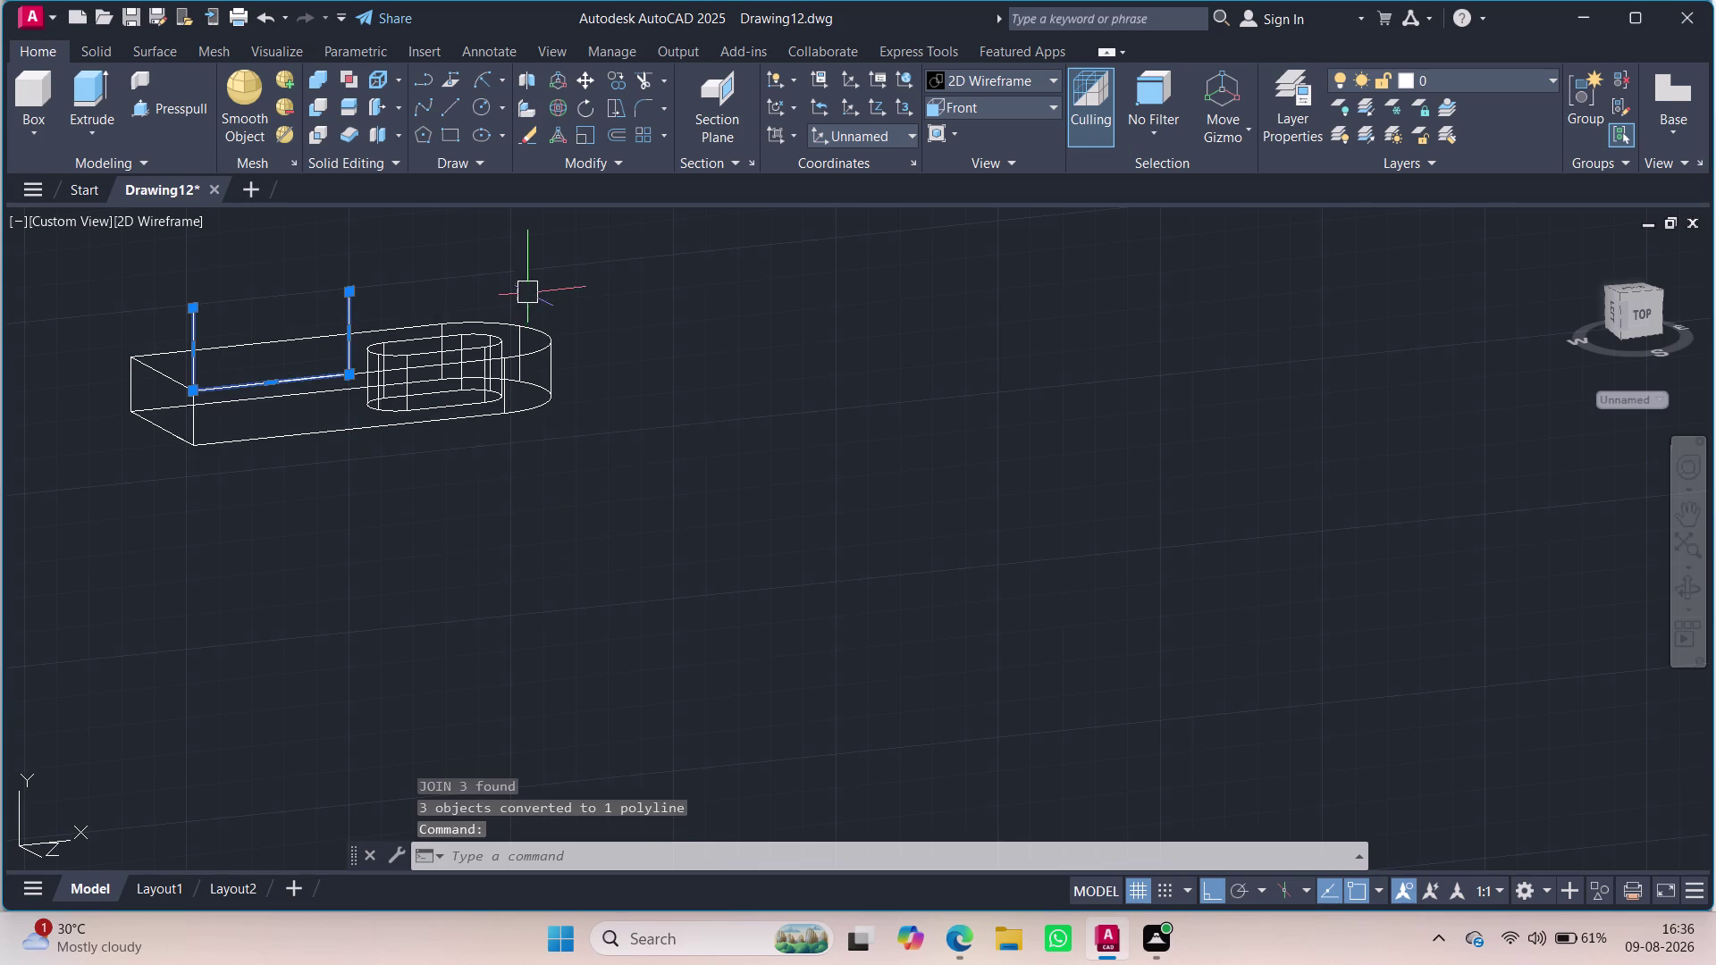
Center the view on the upright outline and abandon a misplaced arc start.
middle_drag(559, 304, 669, 395)
scroll(up, 3)
scroll(down, 3)
middle_drag(406, 383, 416, 383)
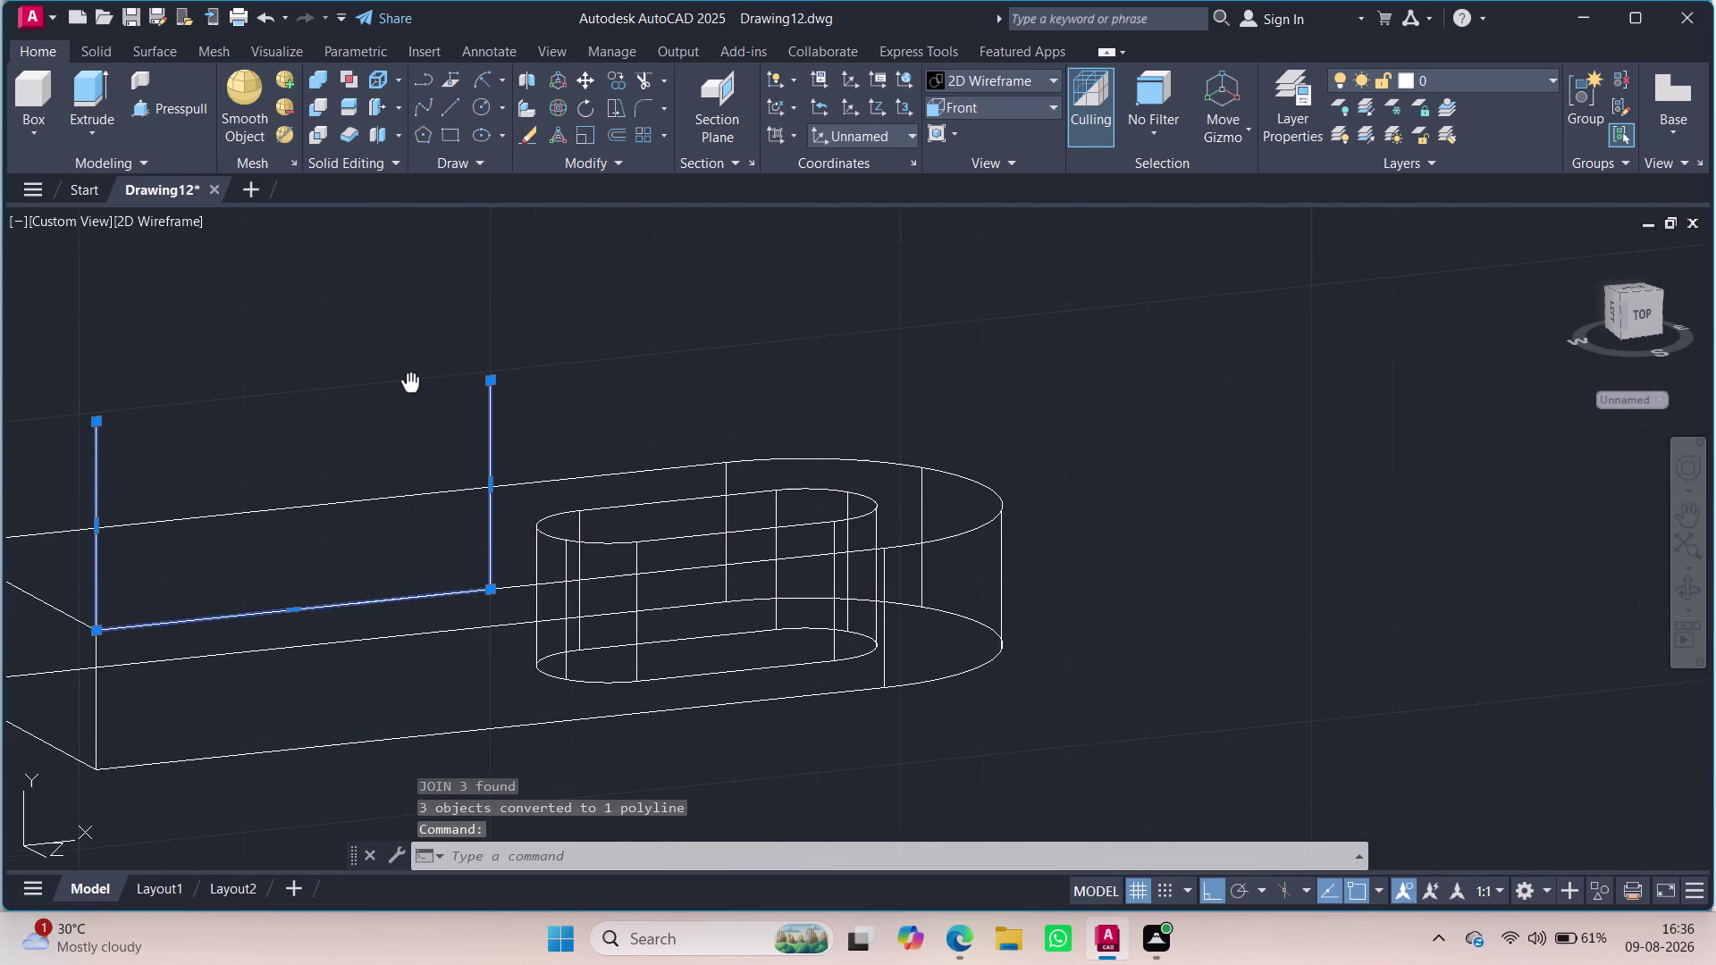
middle_drag(415, 383, 529, 389)
key(Escape)
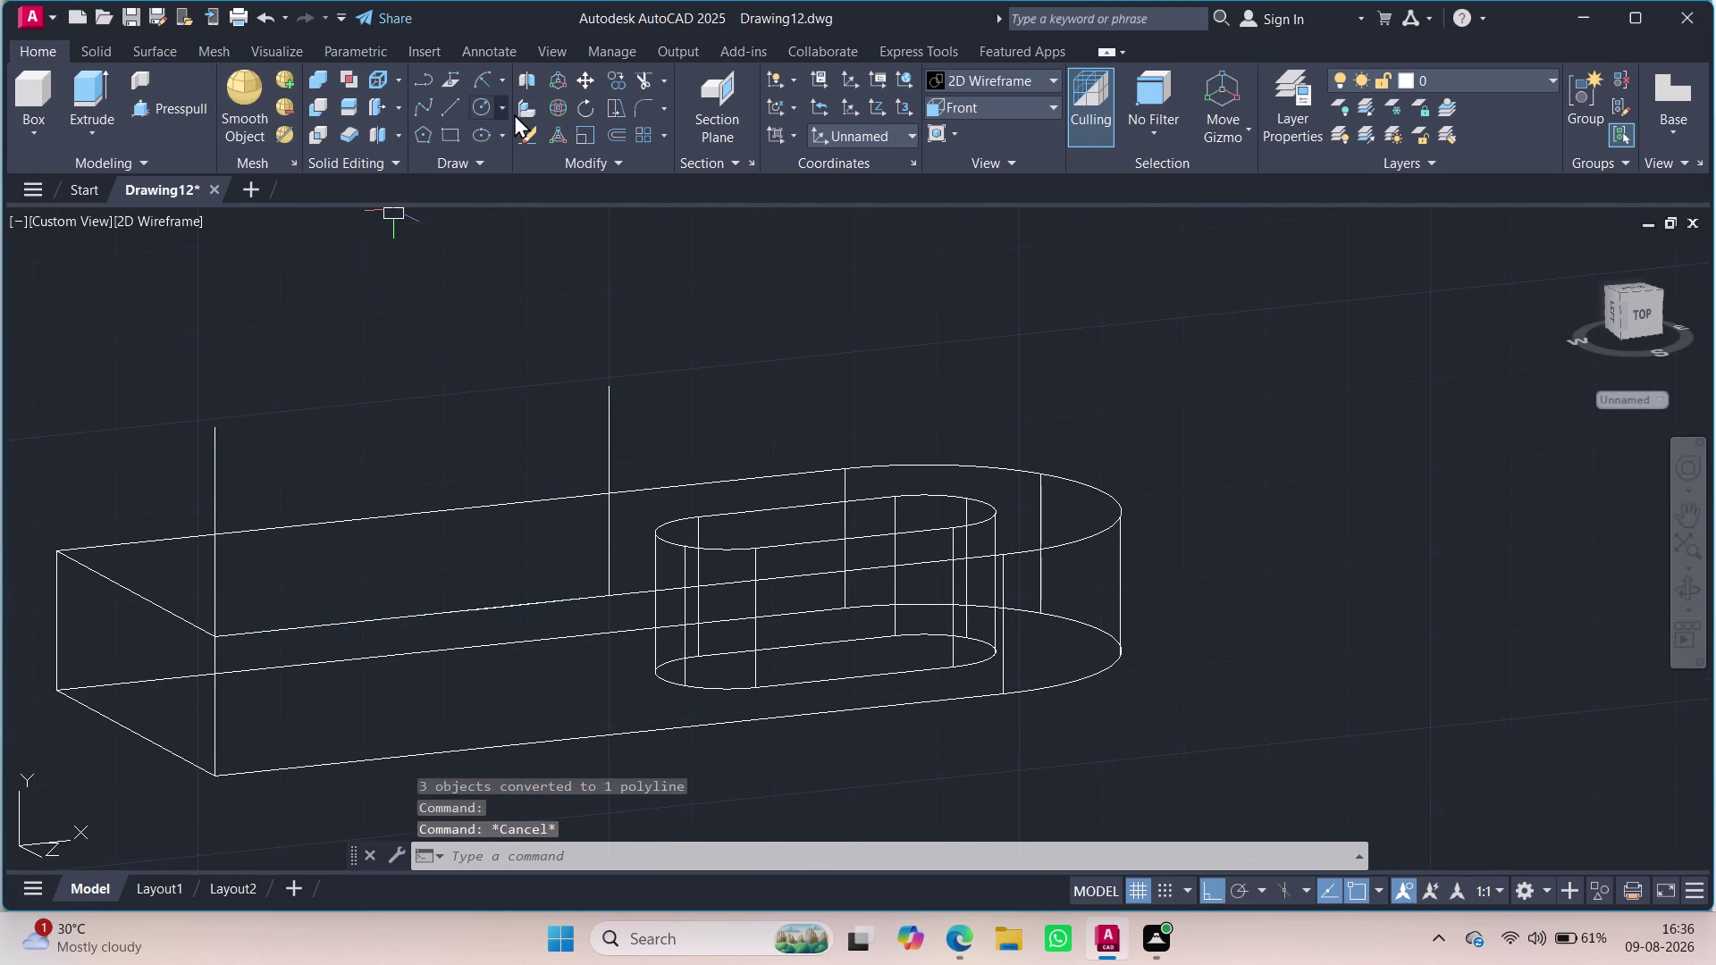
click(483, 79)
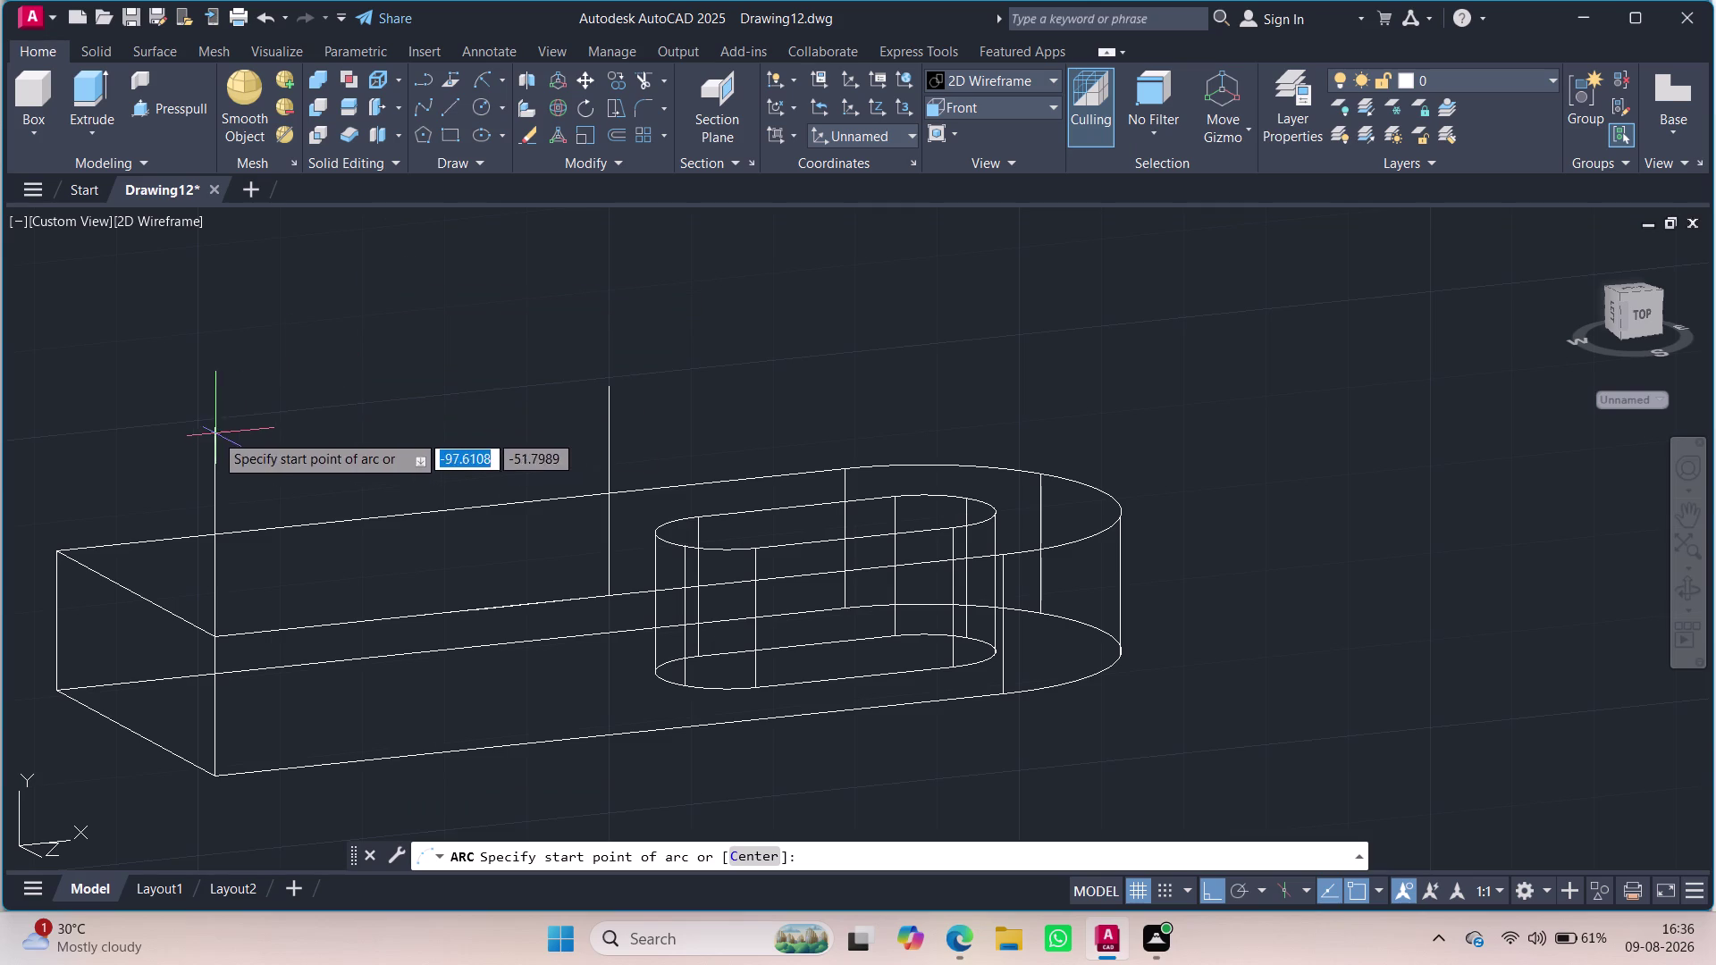
click(215, 432)
key(Escape)
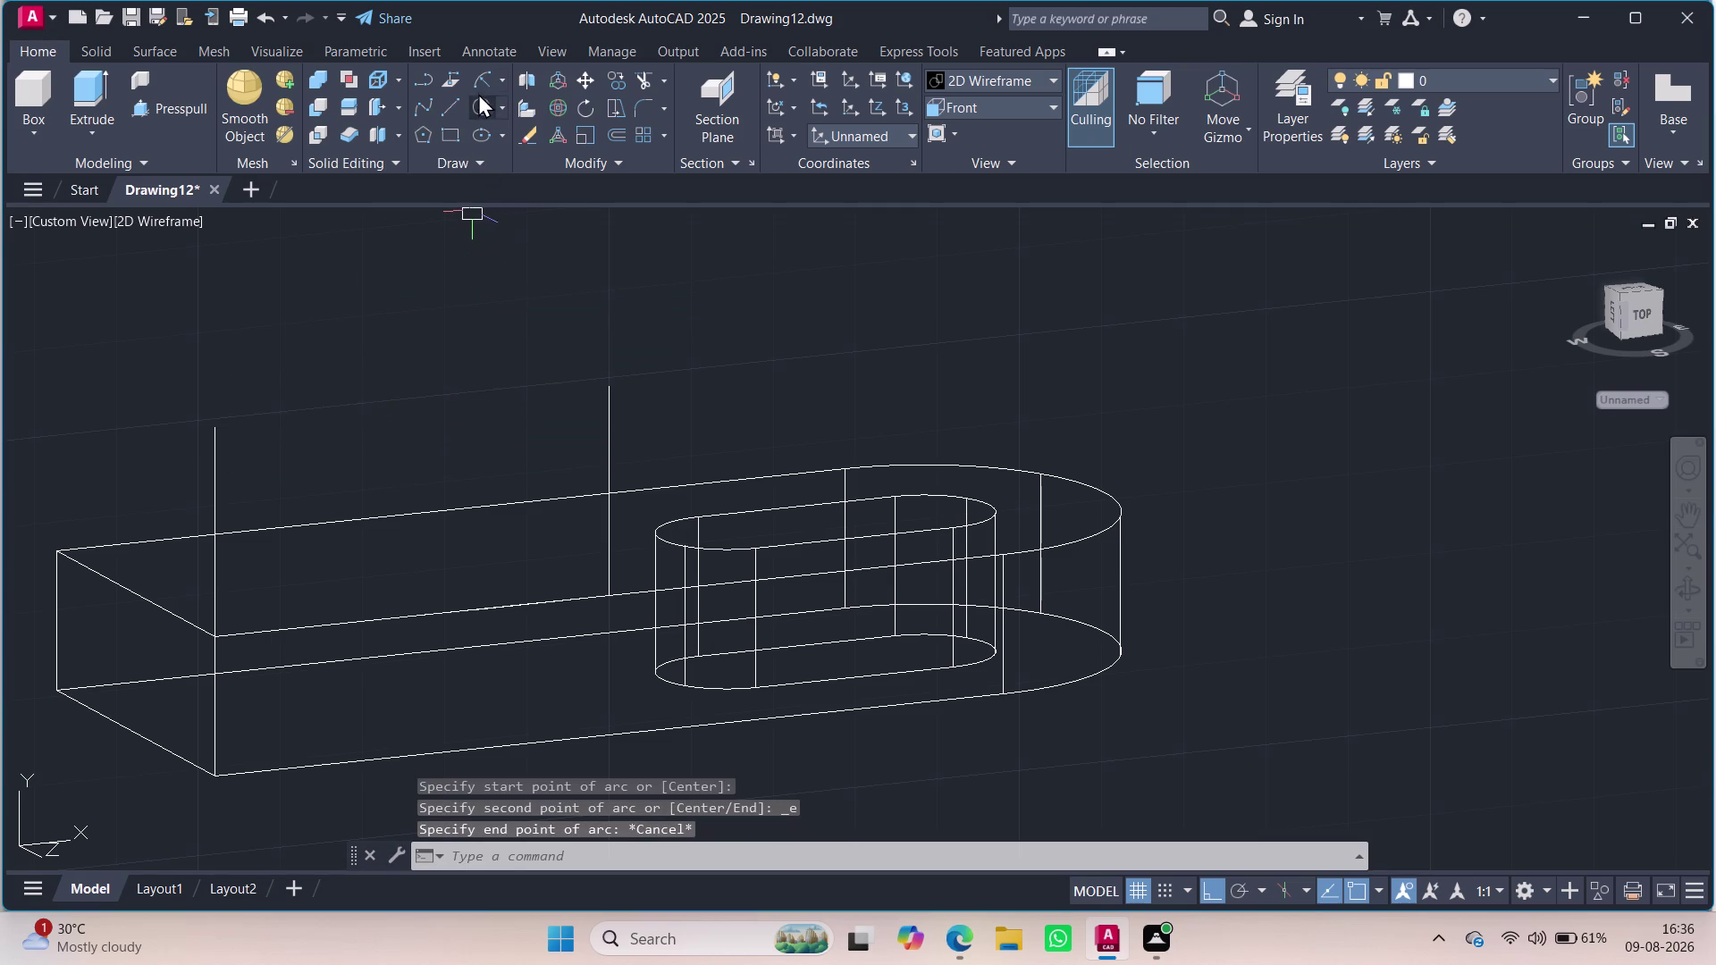
Draw a radius-24 Start-End-Radius arc joining the tops of the two uprights.
click(478, 91)
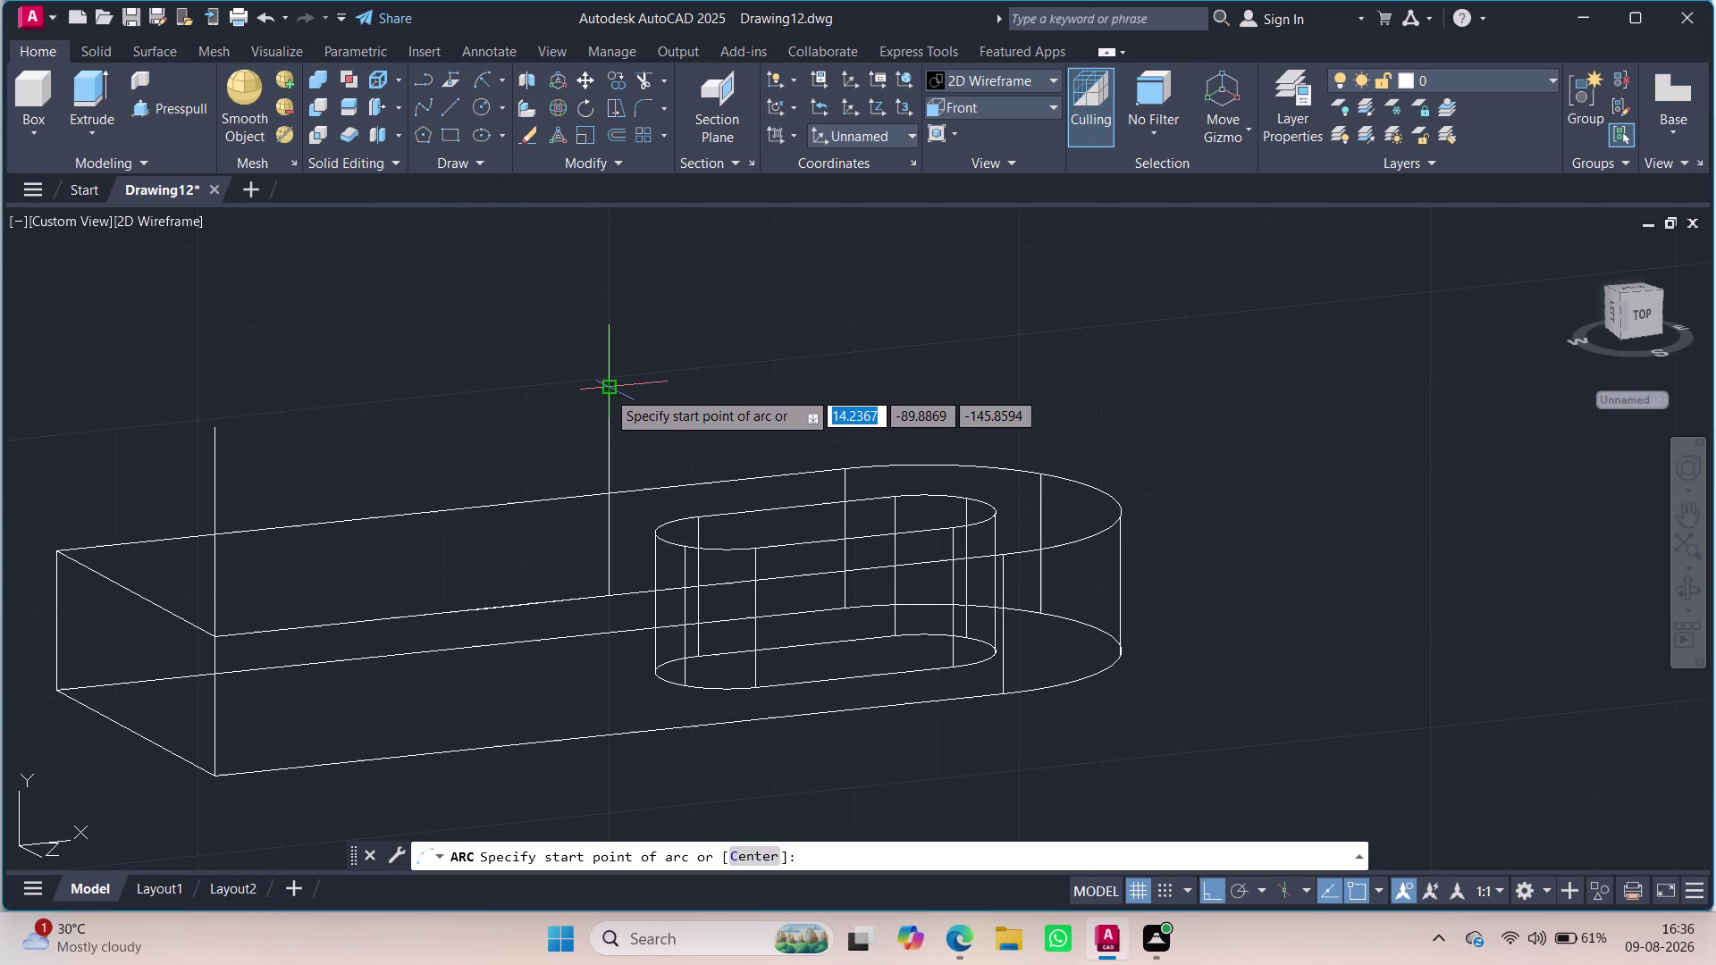
click(606, 391)
click(220, 430)
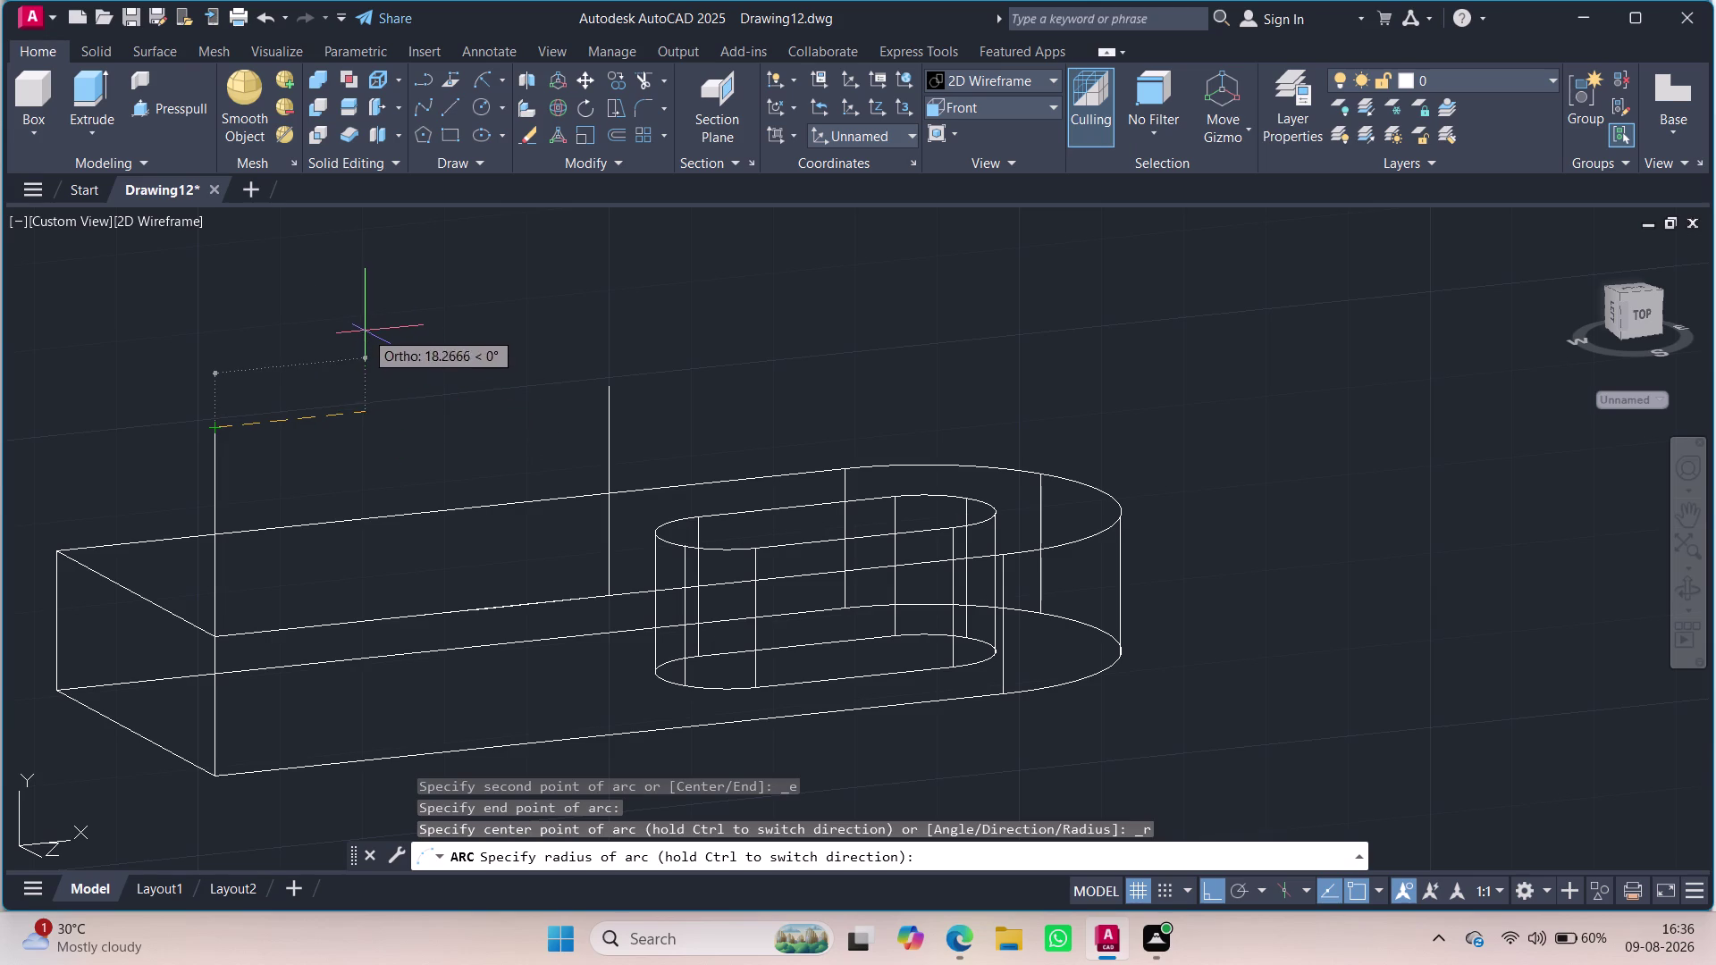
click(278, 330)
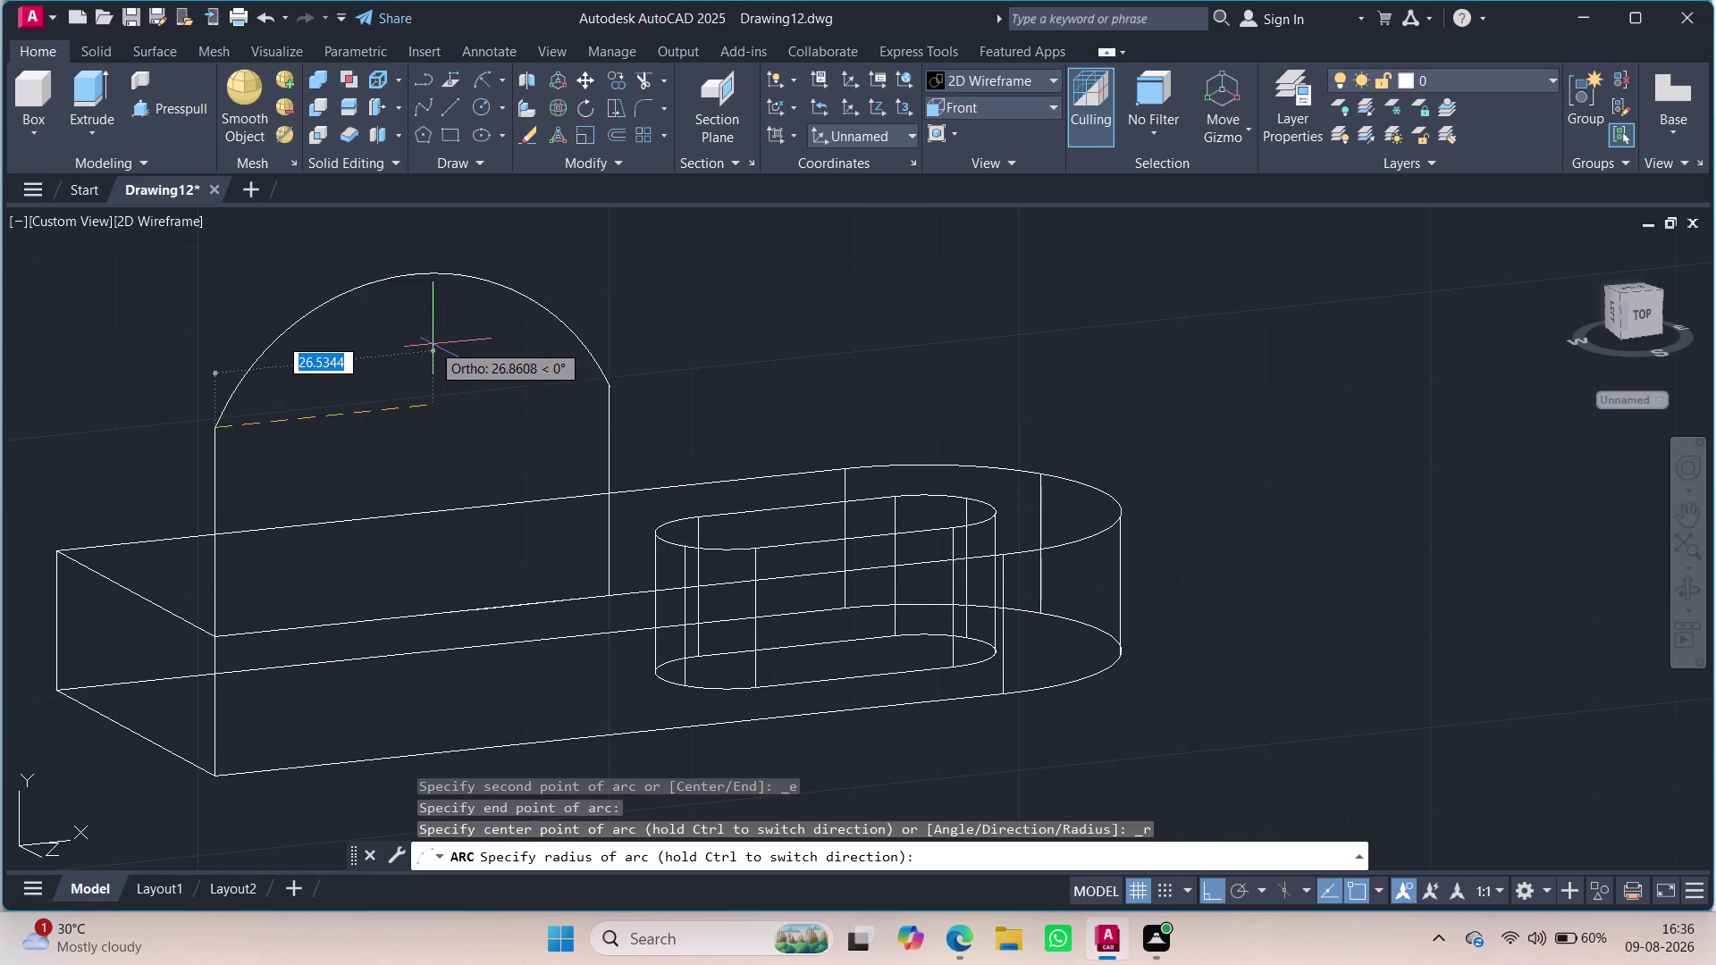
text(24)
key(Return)
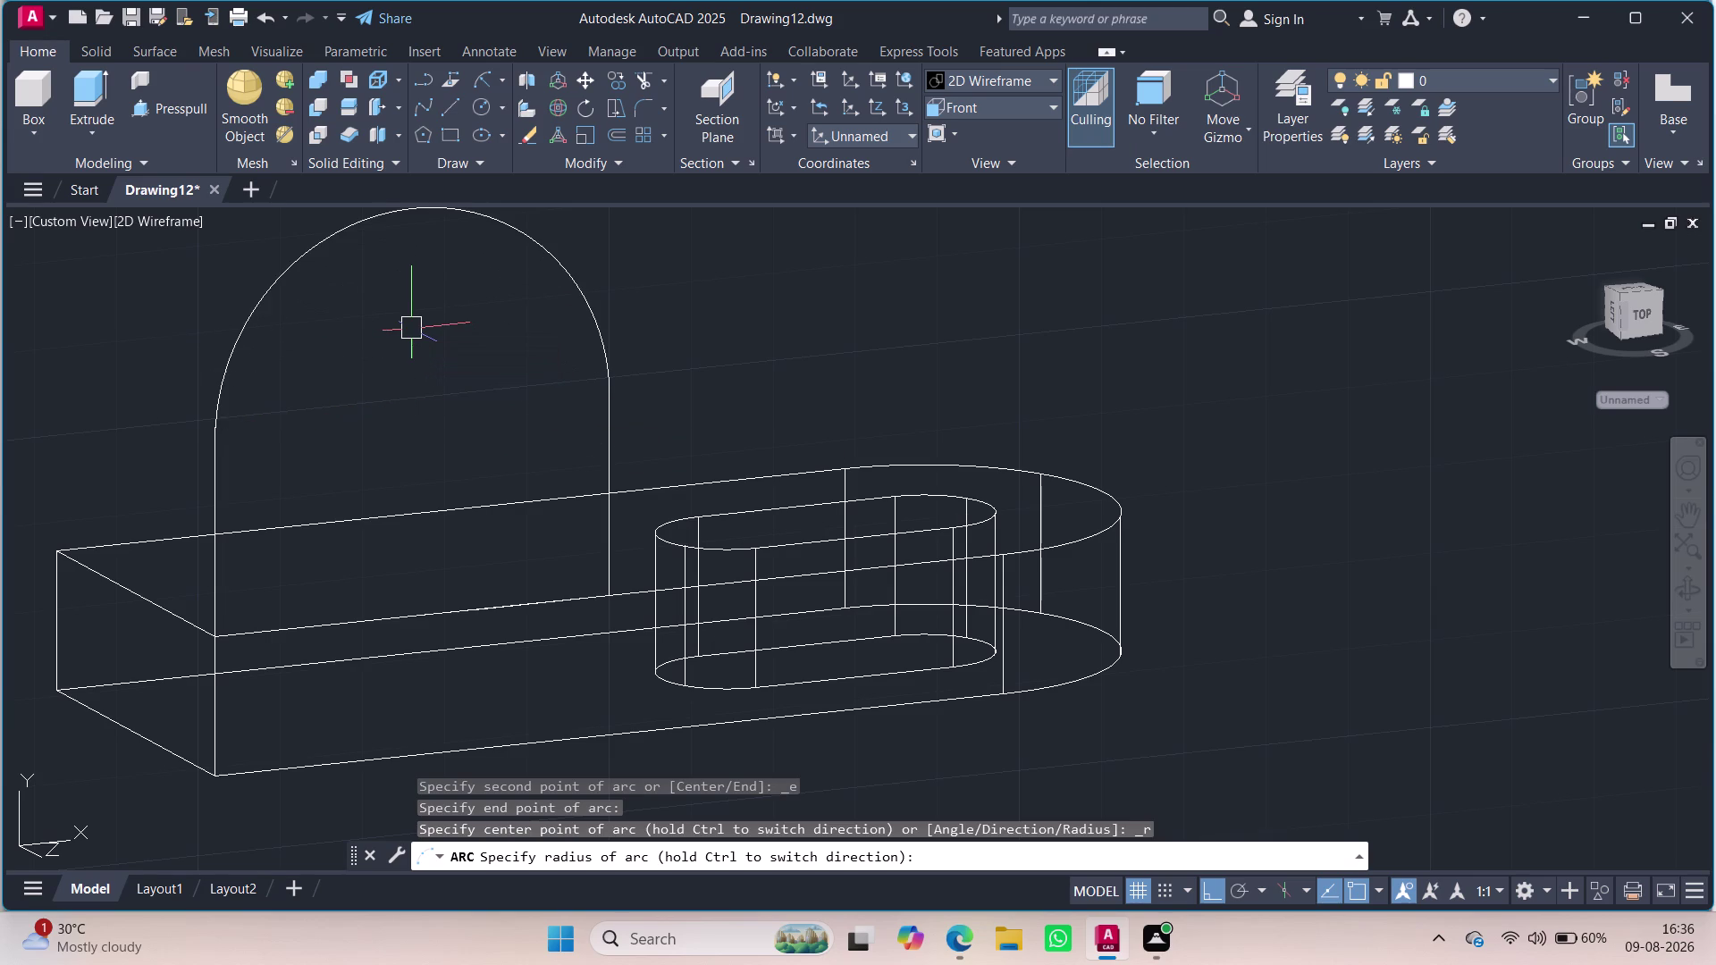
middle_drag(809, 384, 772, 396)
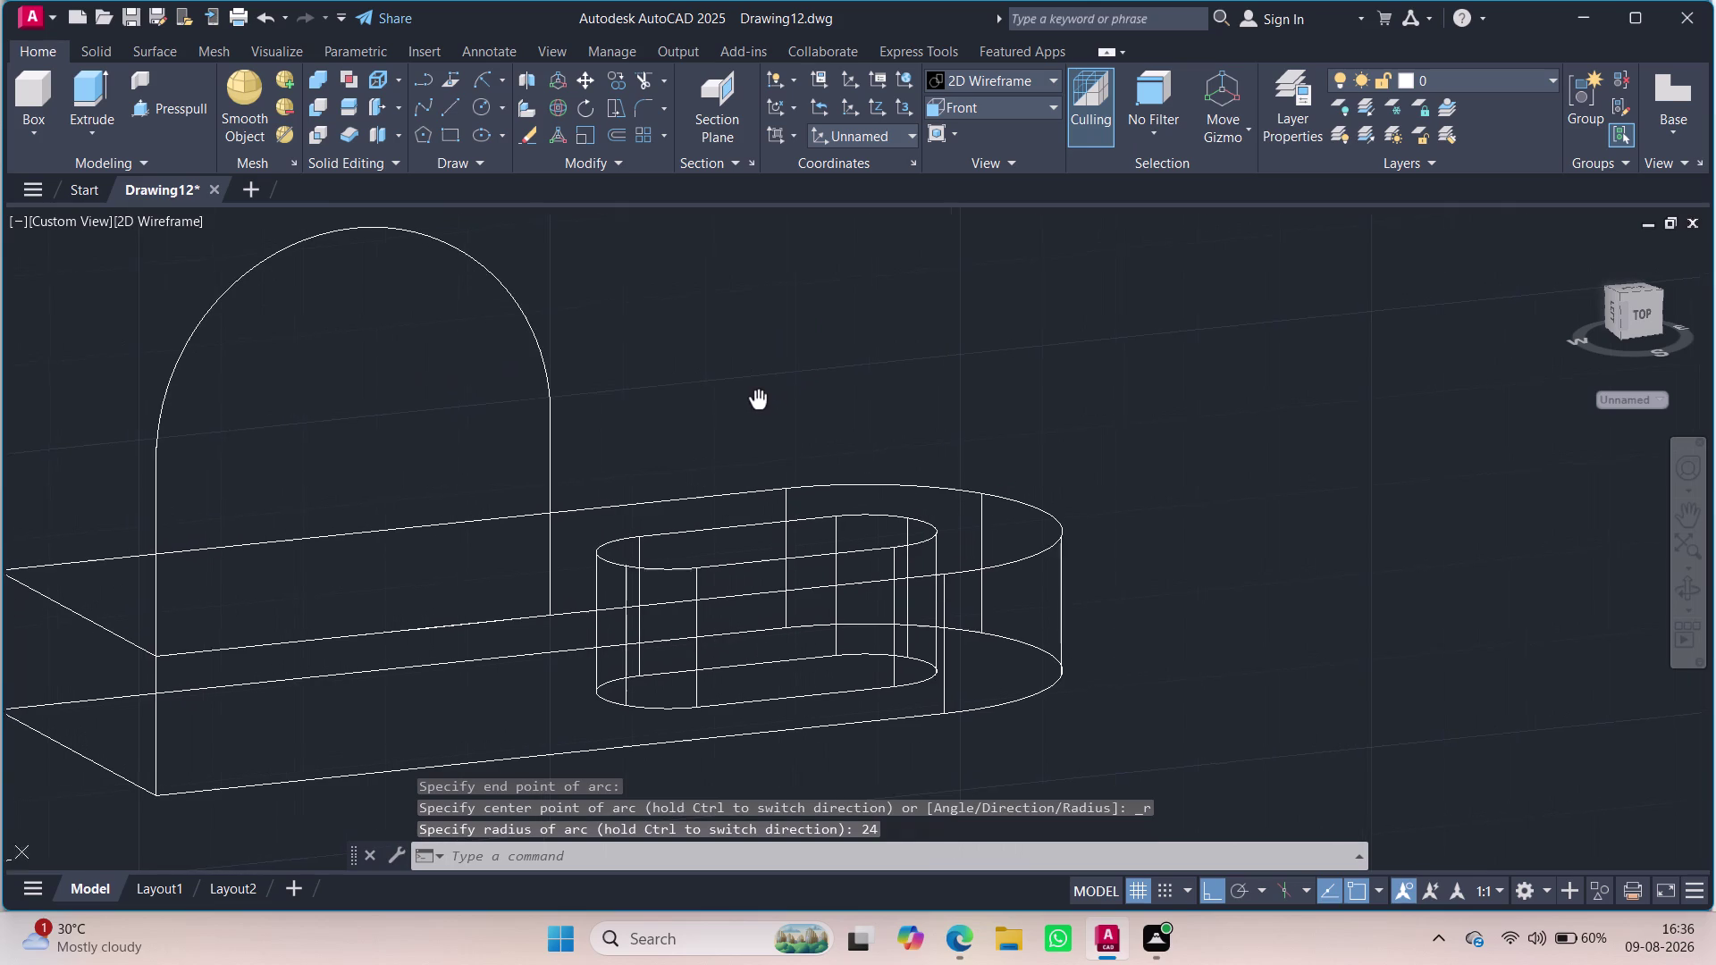
middle_drag(772, 397, 784, 394)
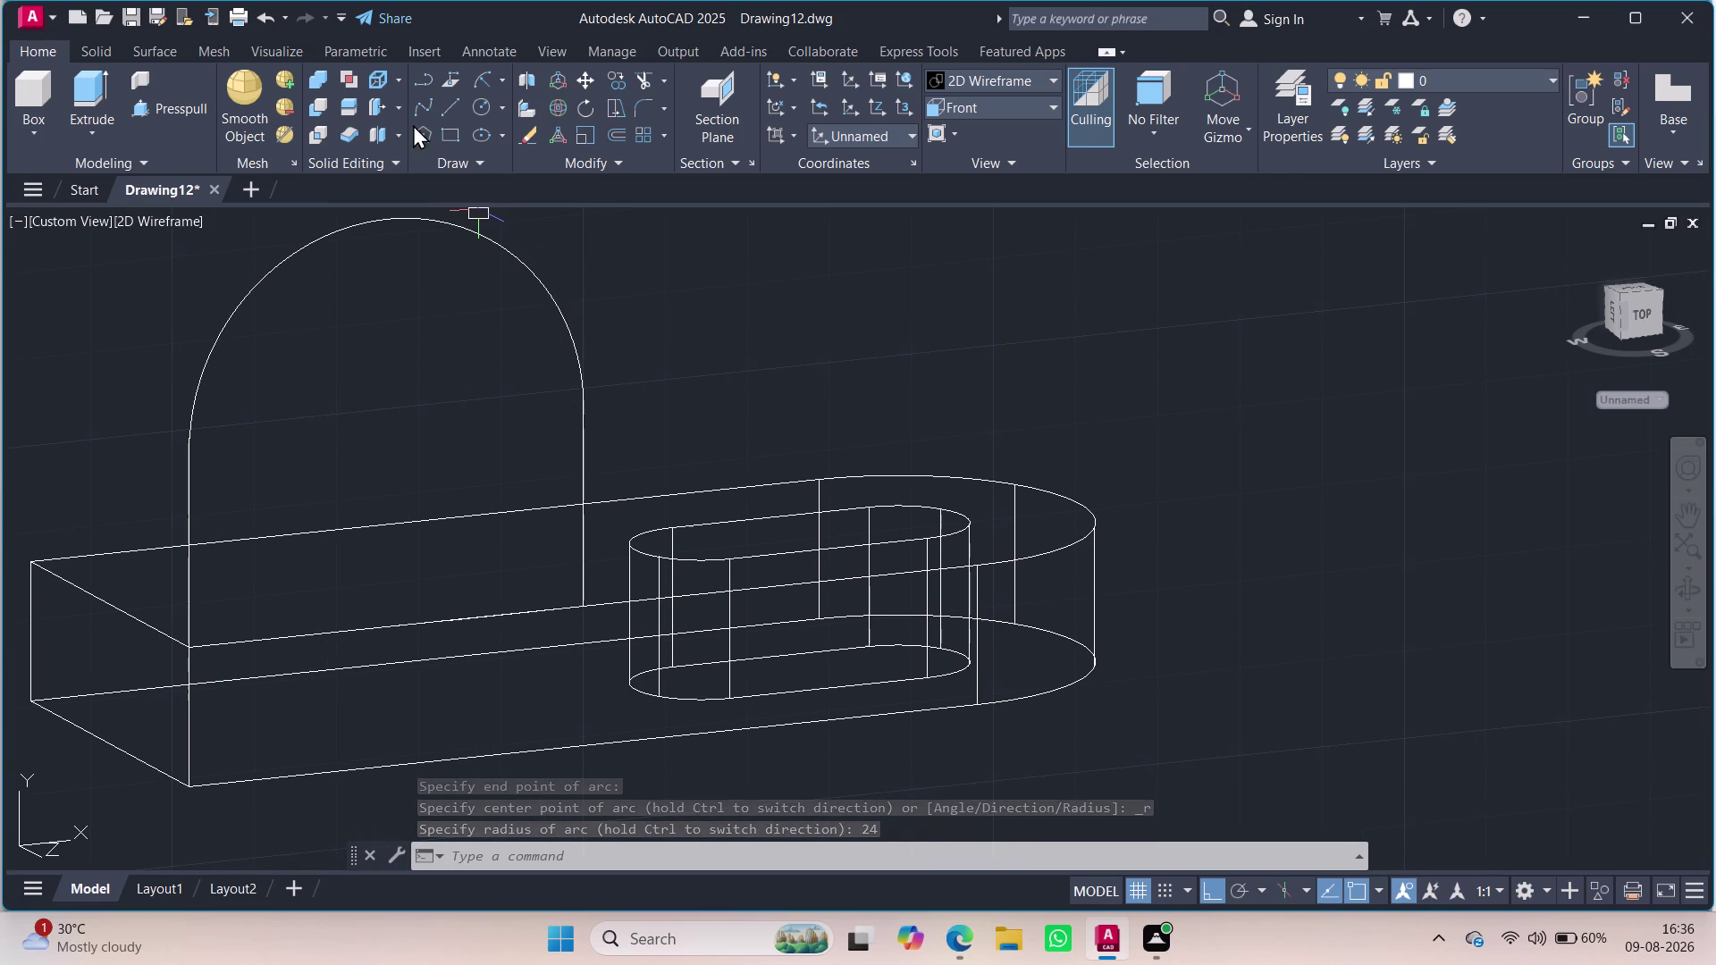
click(564, 604)
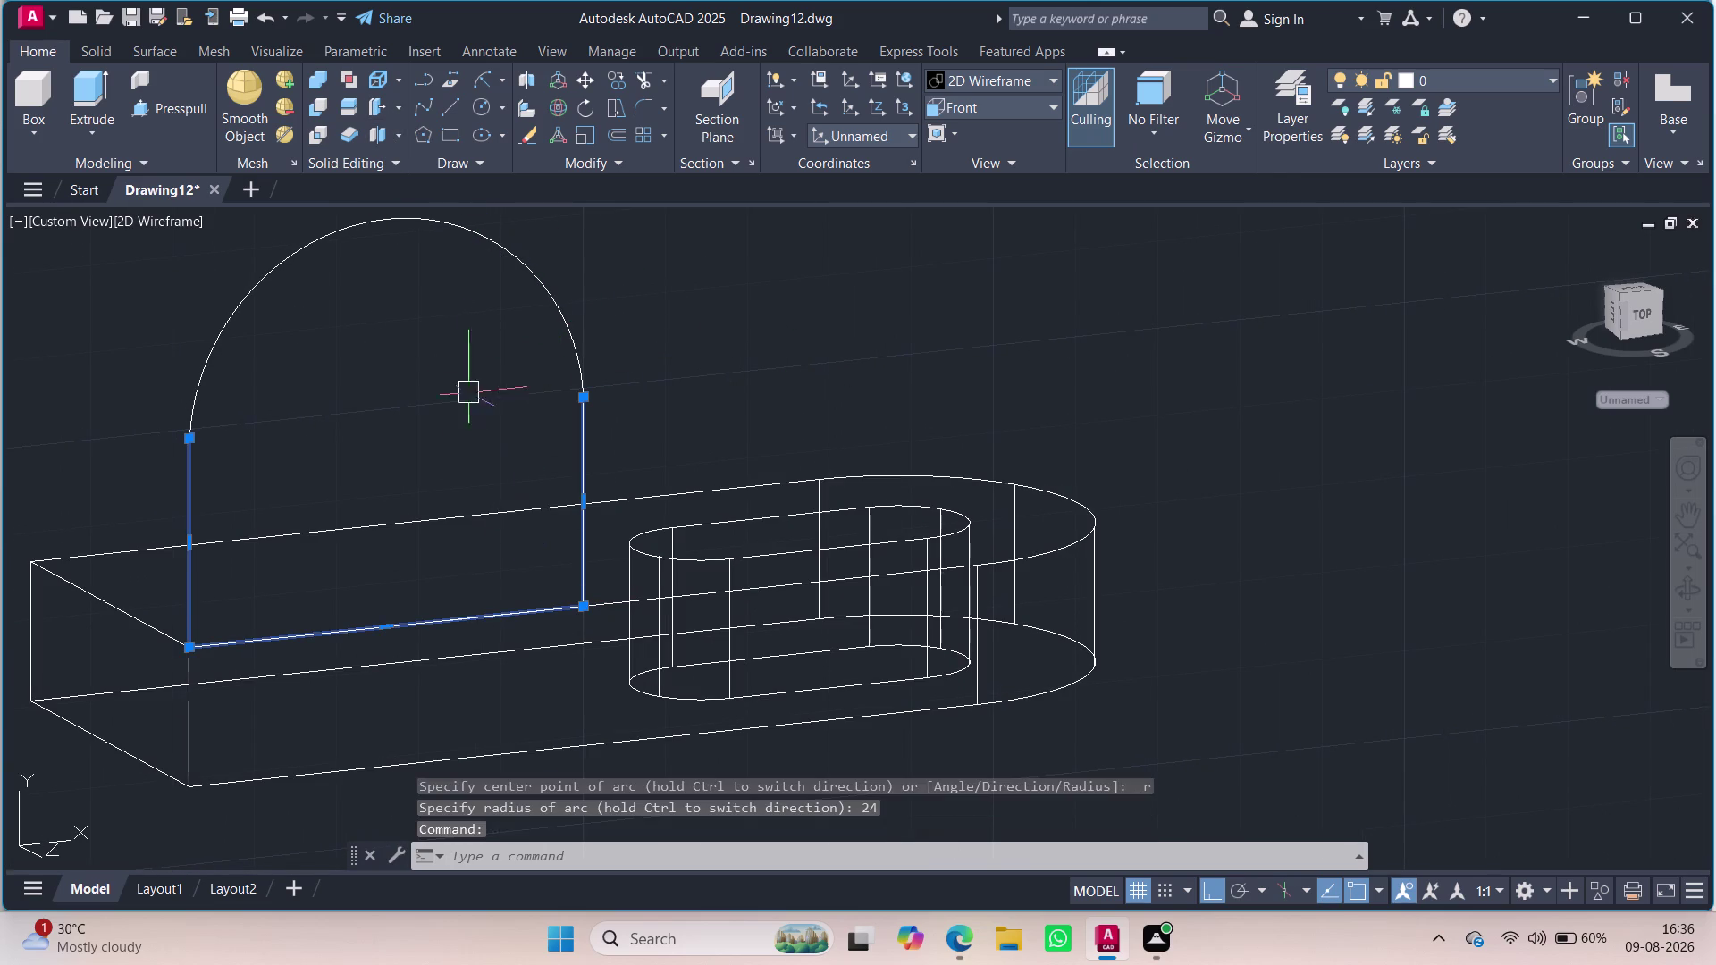
click(526, 280)
key(j)
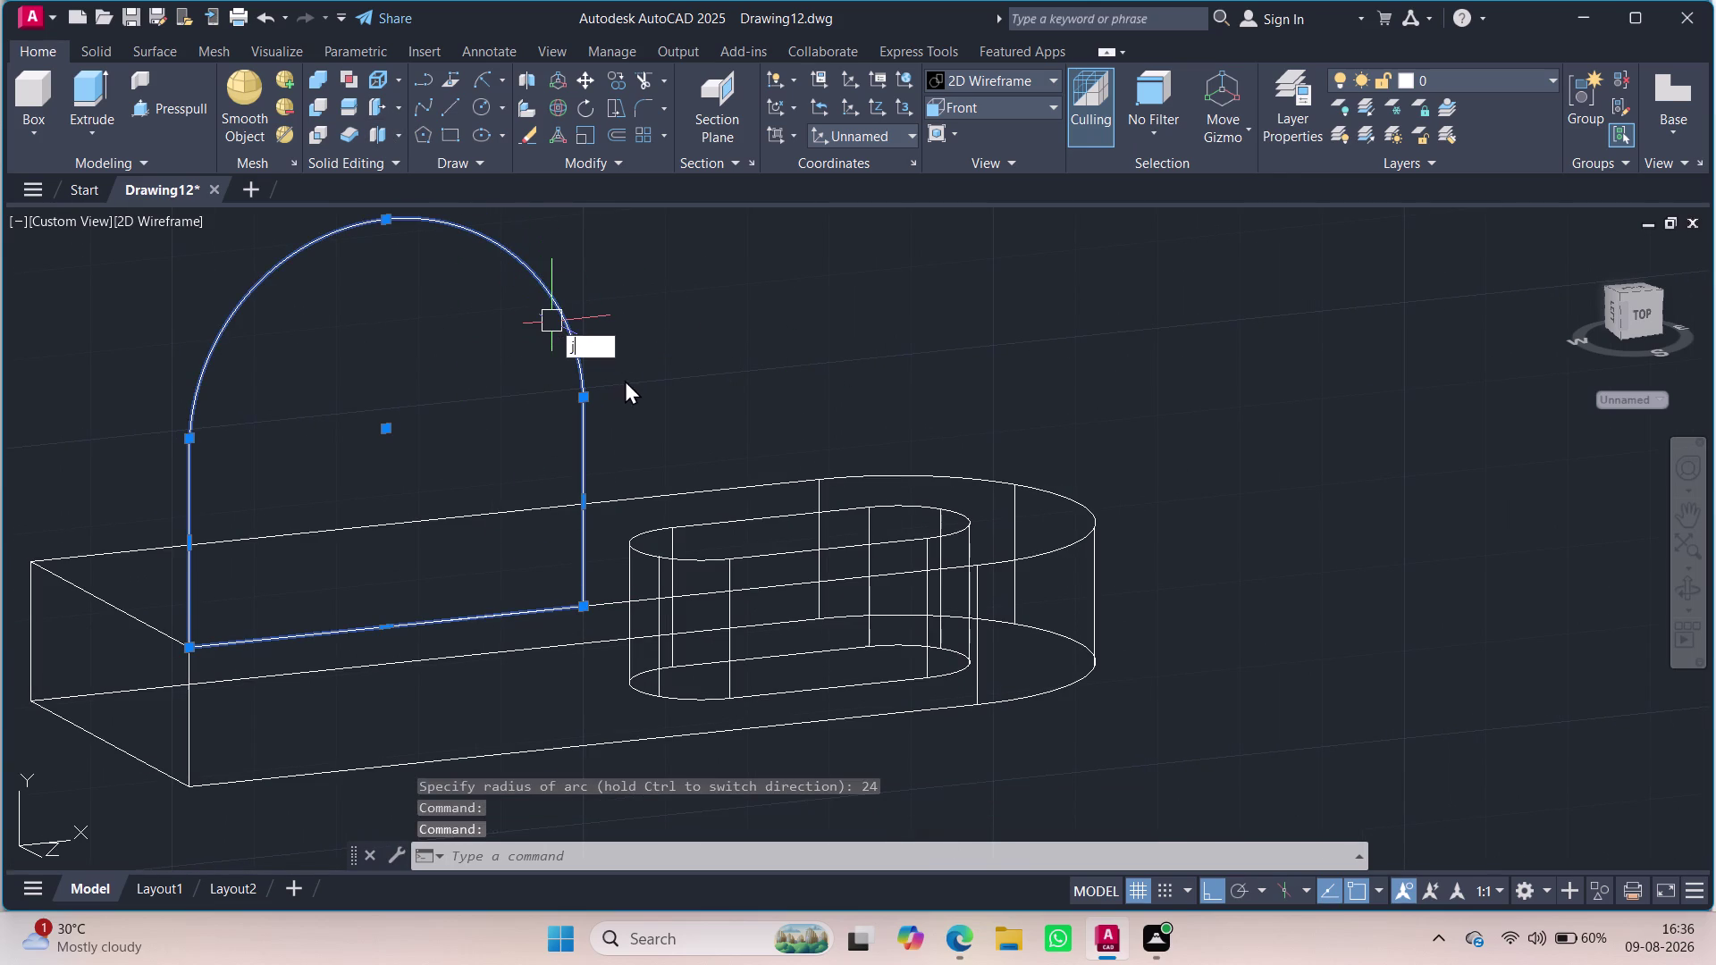
click(624, 362)
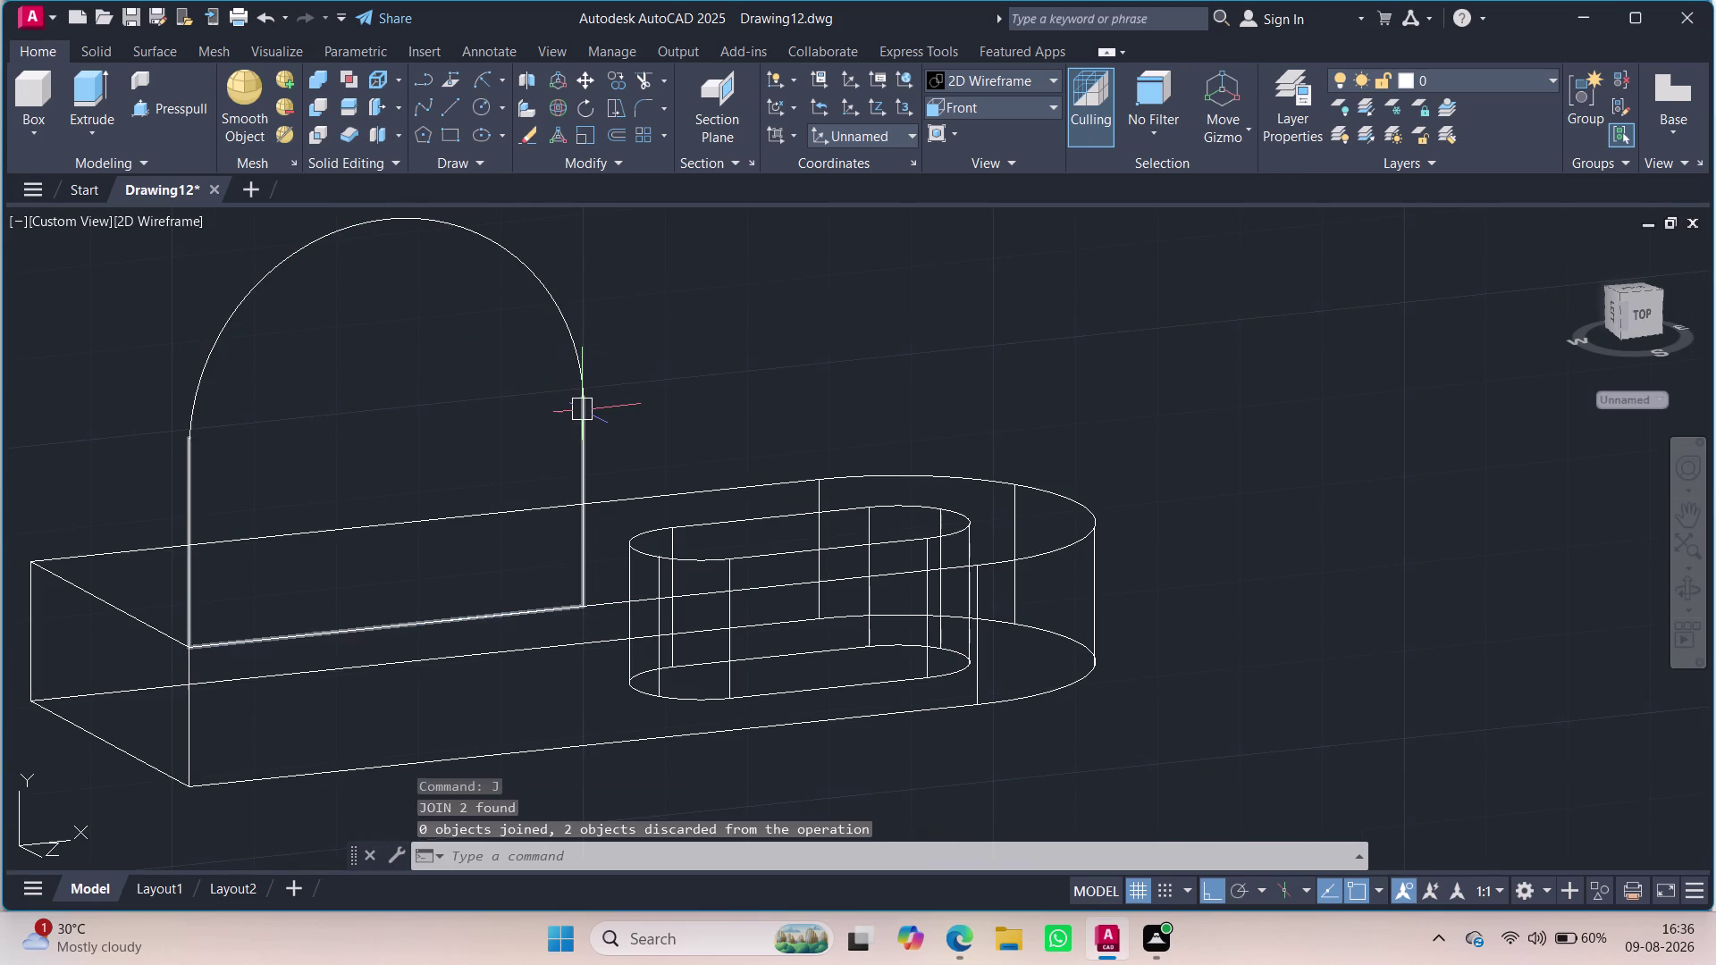
click(582, 409)
click(566, 364)
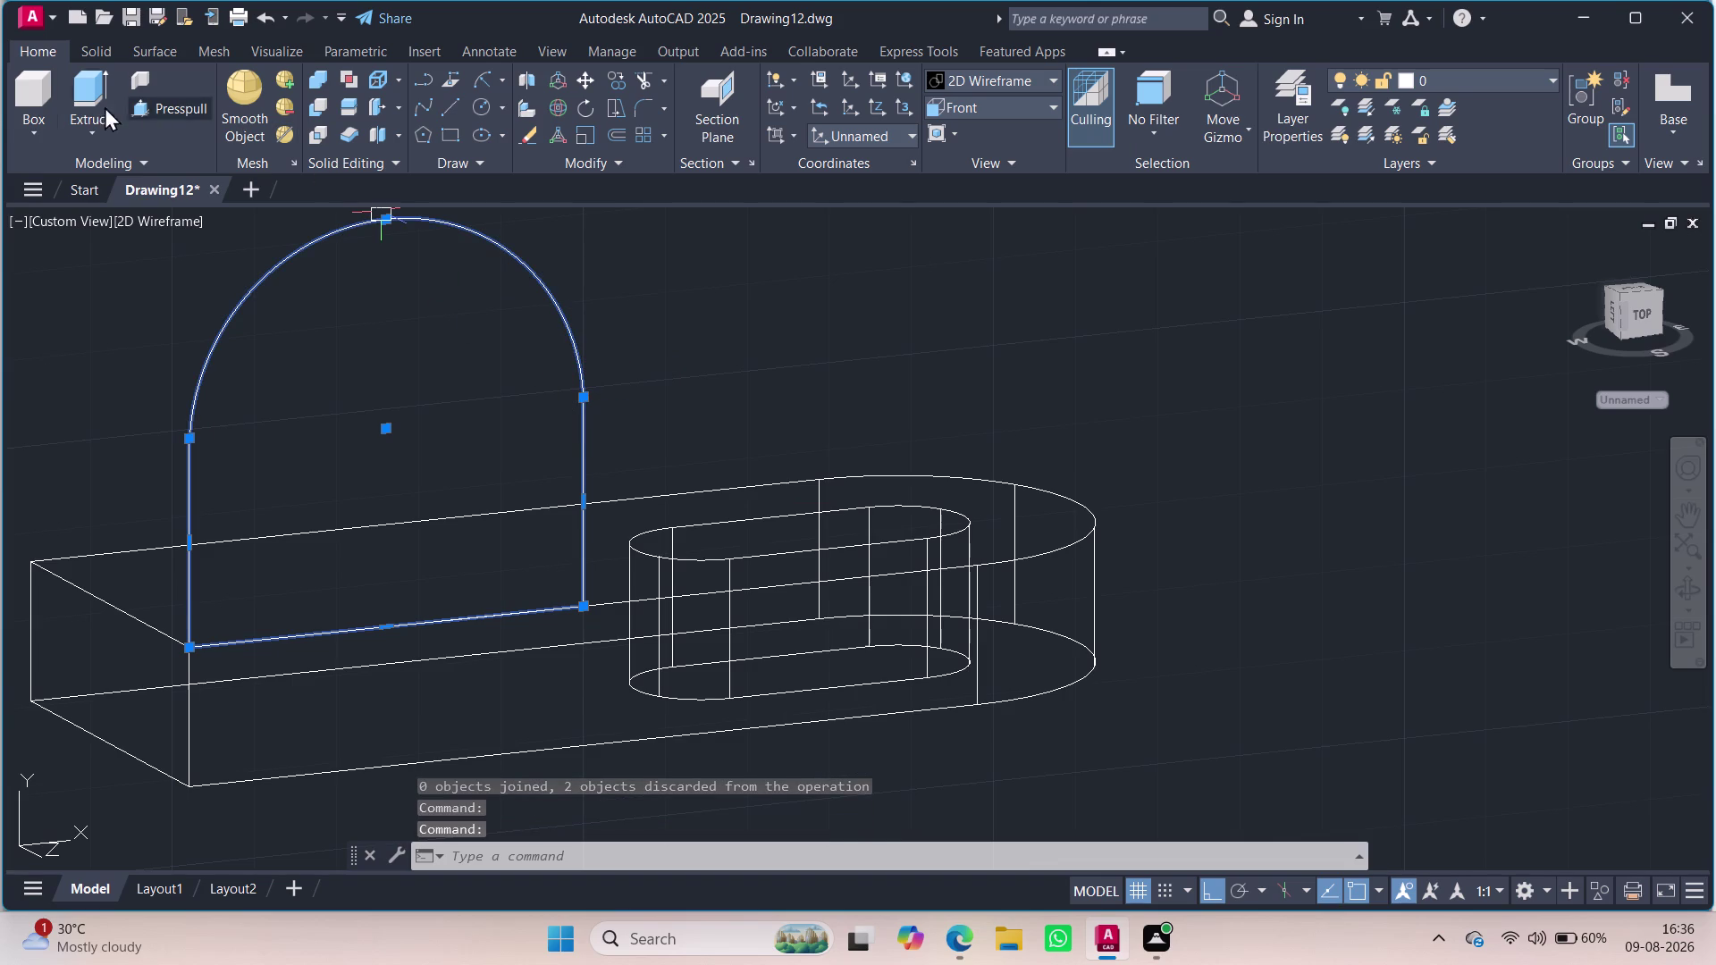
click(77, 97)
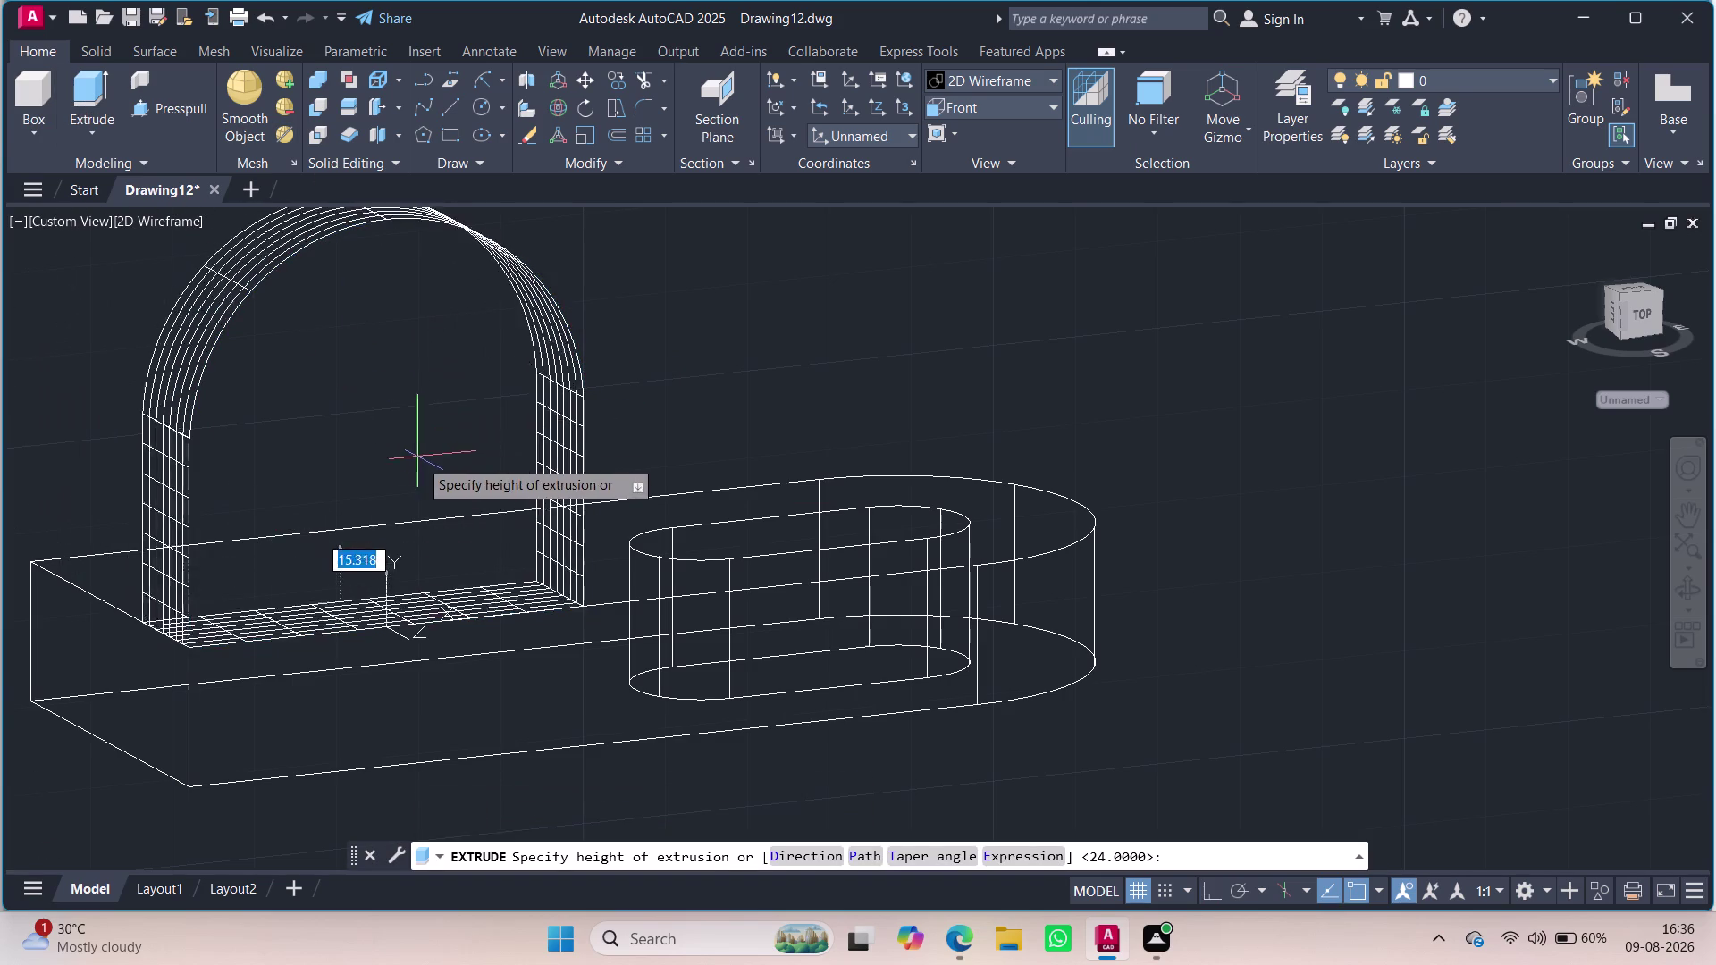
key(Escape)
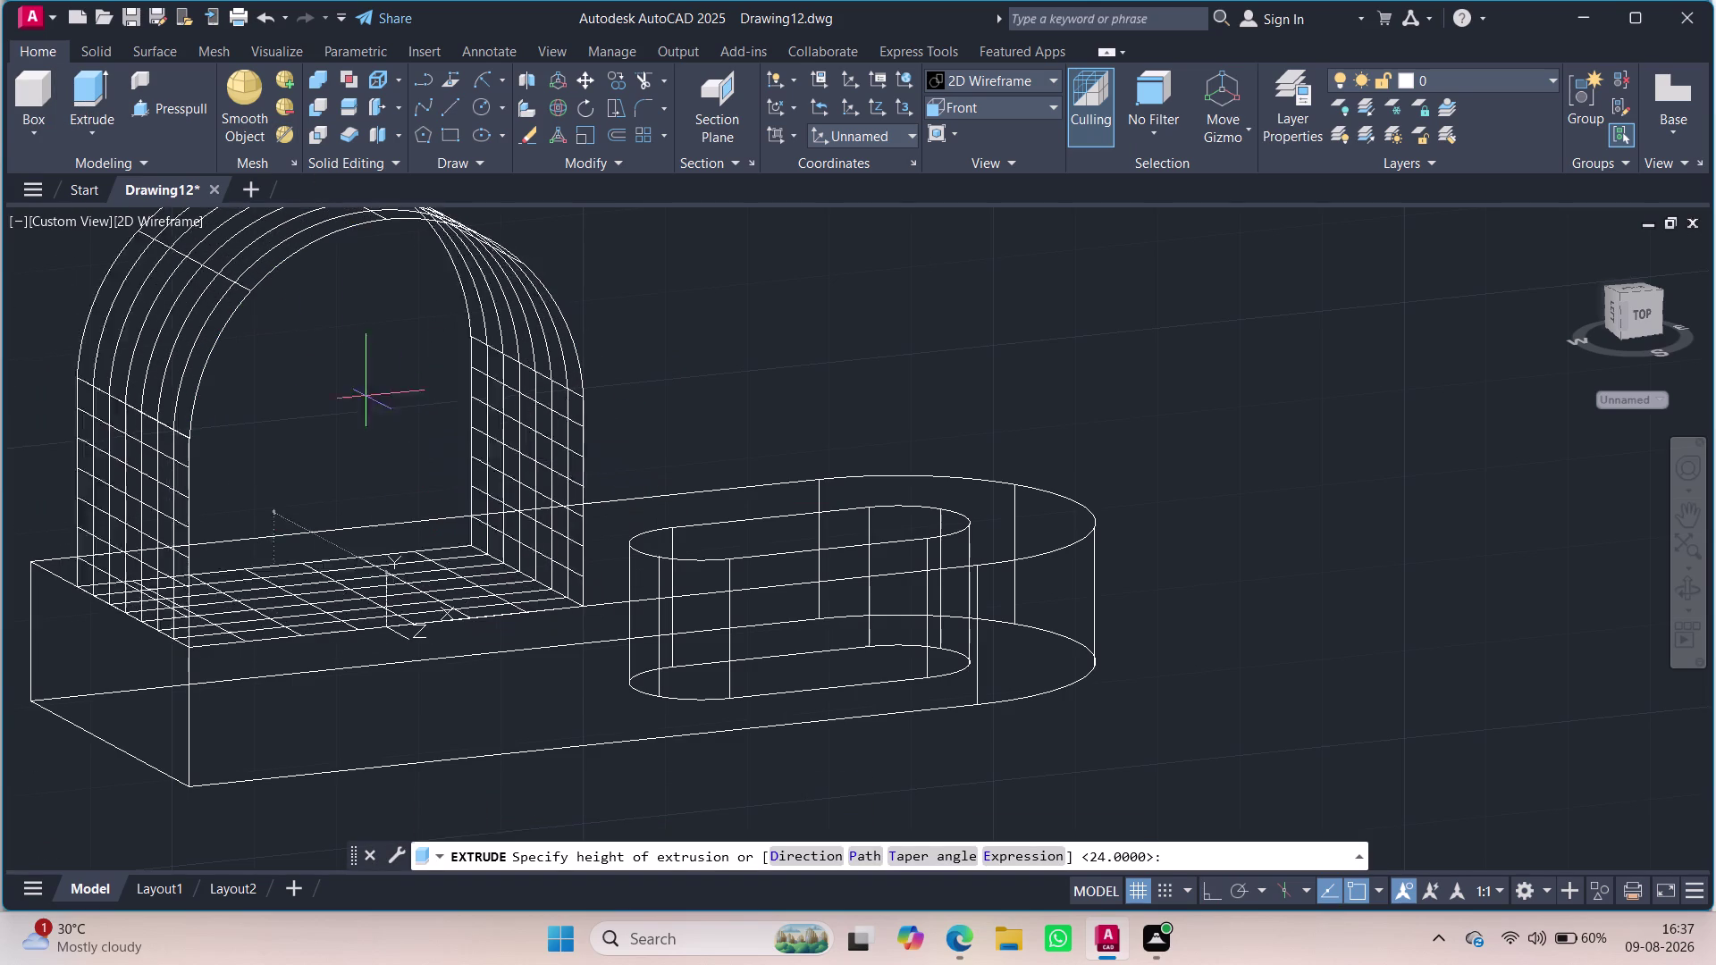
click(175, 101)
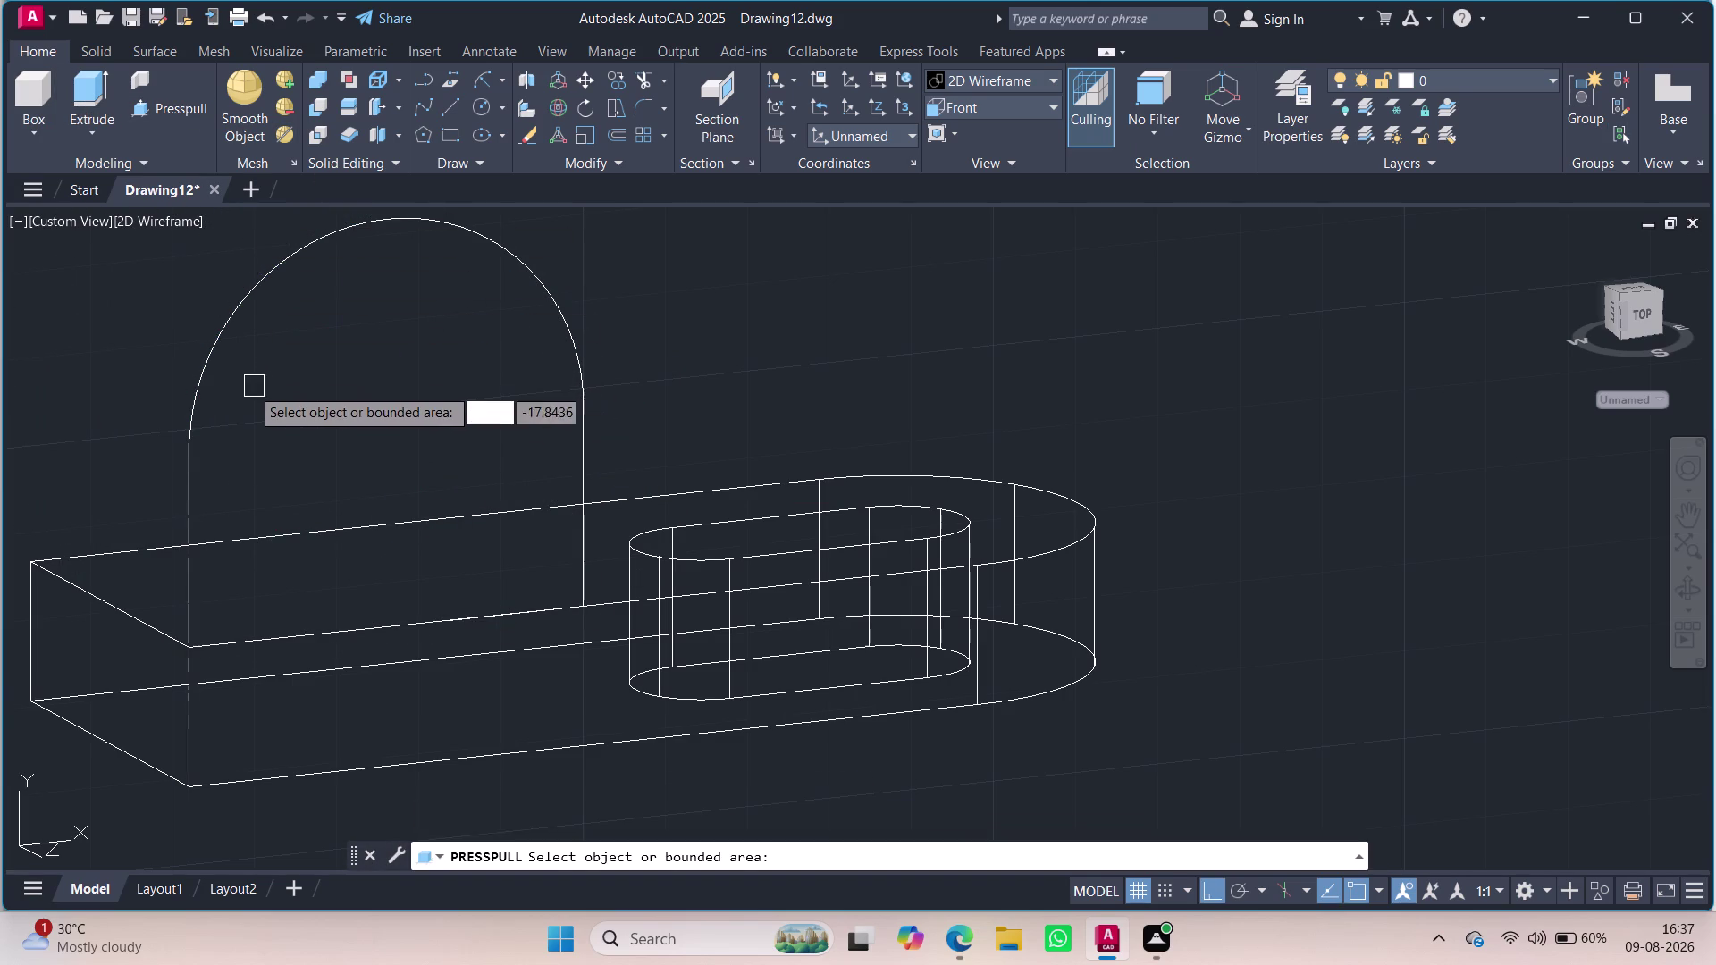
click(213, 379)
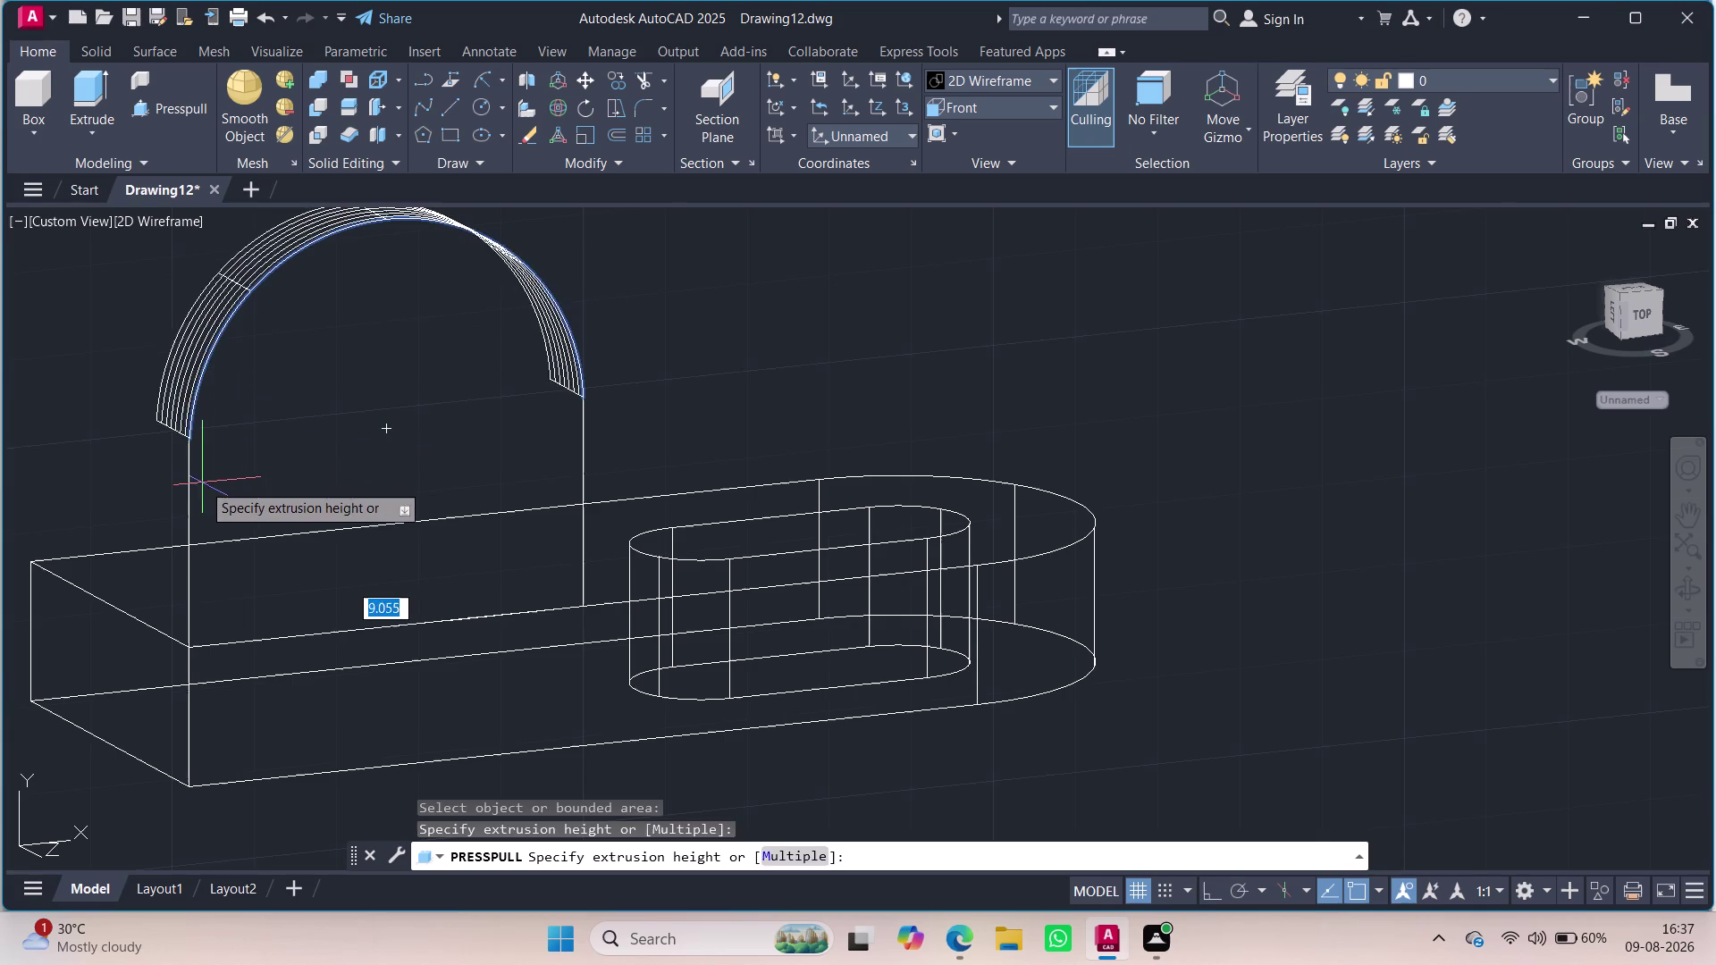
key(Escape)
click(282, 627)
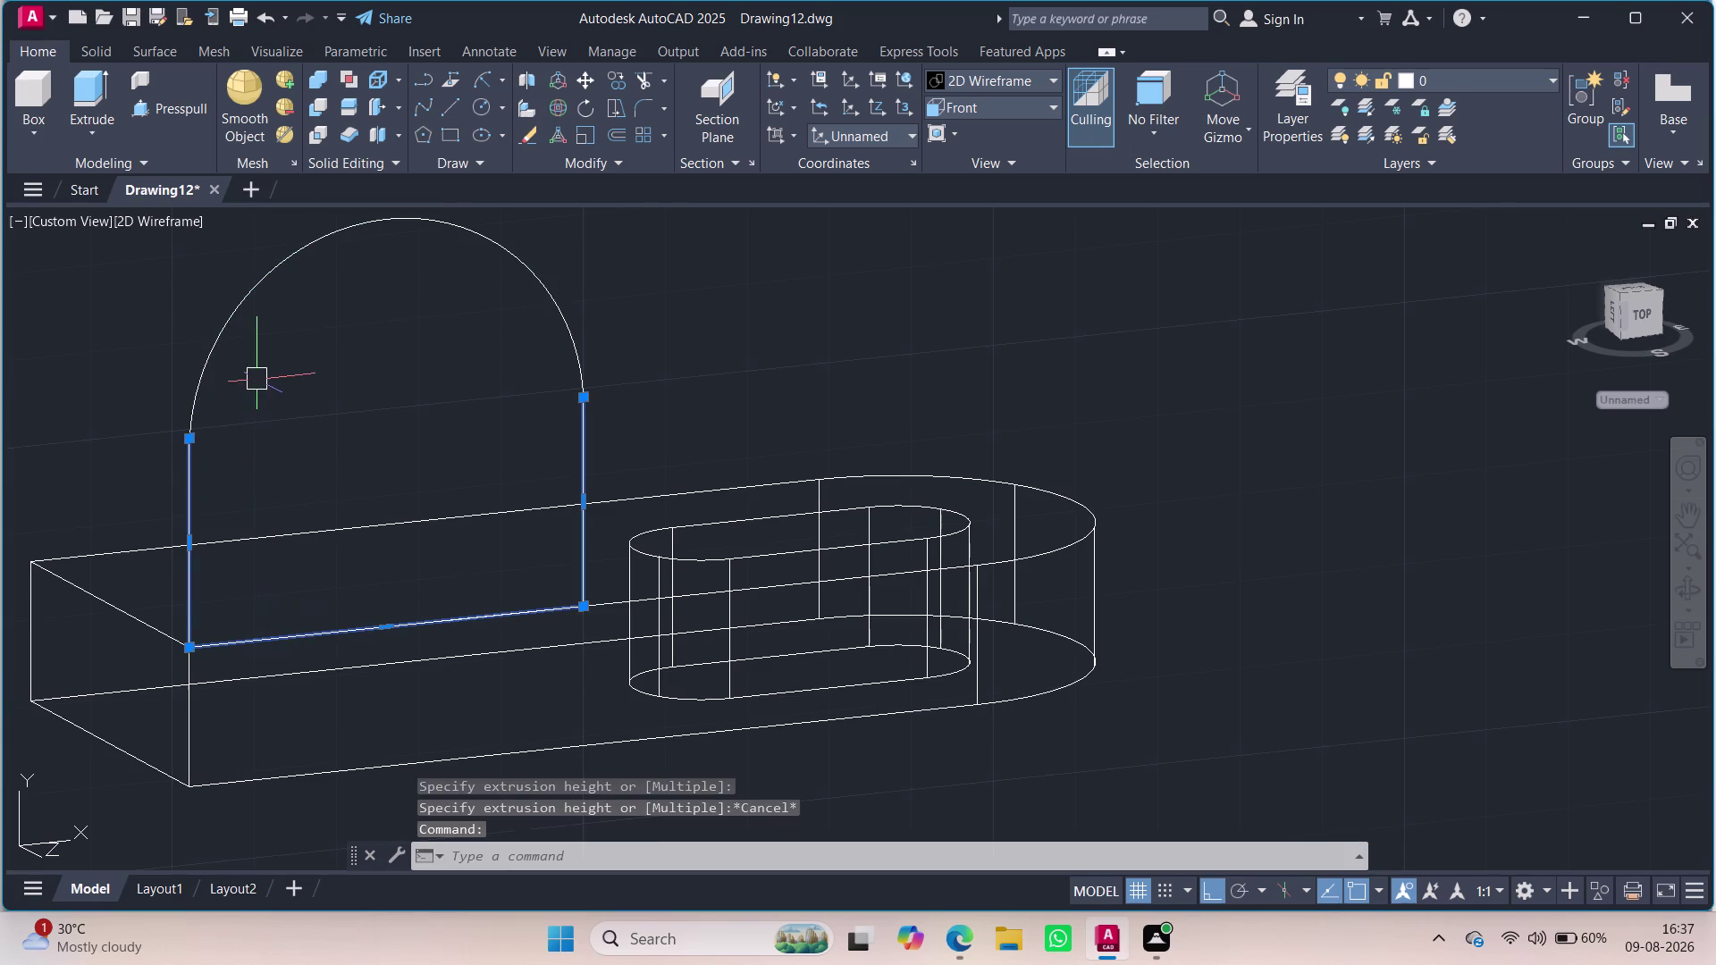
key(Escape)
key(Escape)
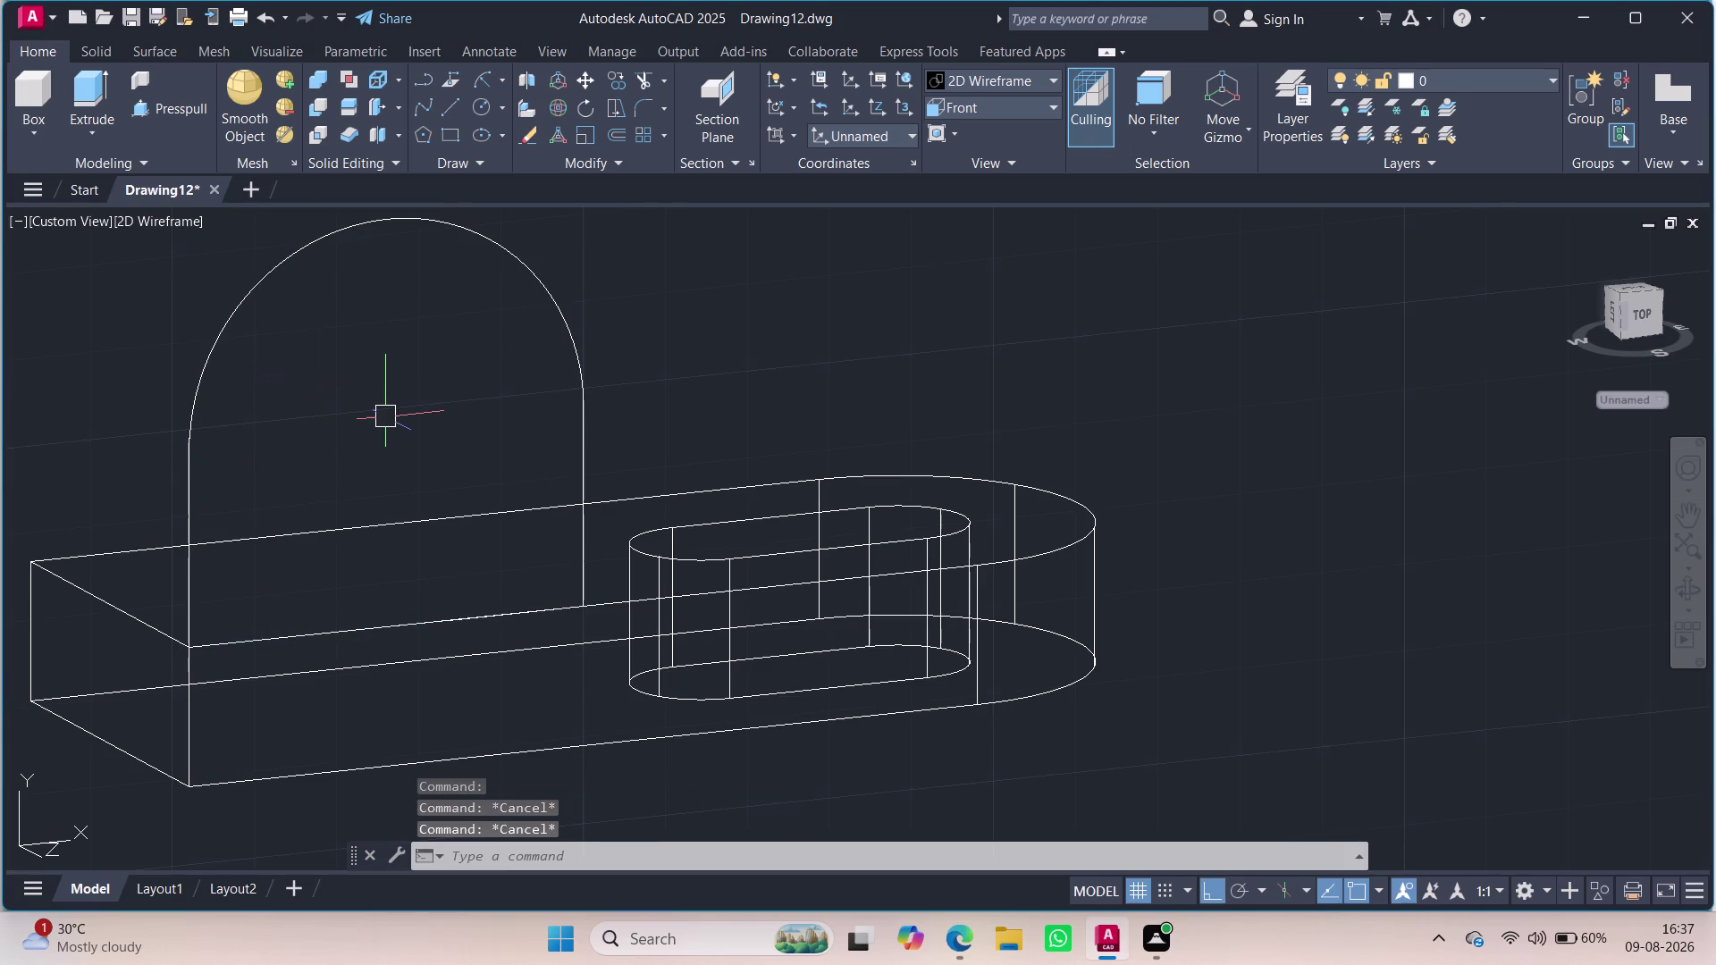
click(564, 364)
click(590, 358)
click(574, 362)
click(586, 421)
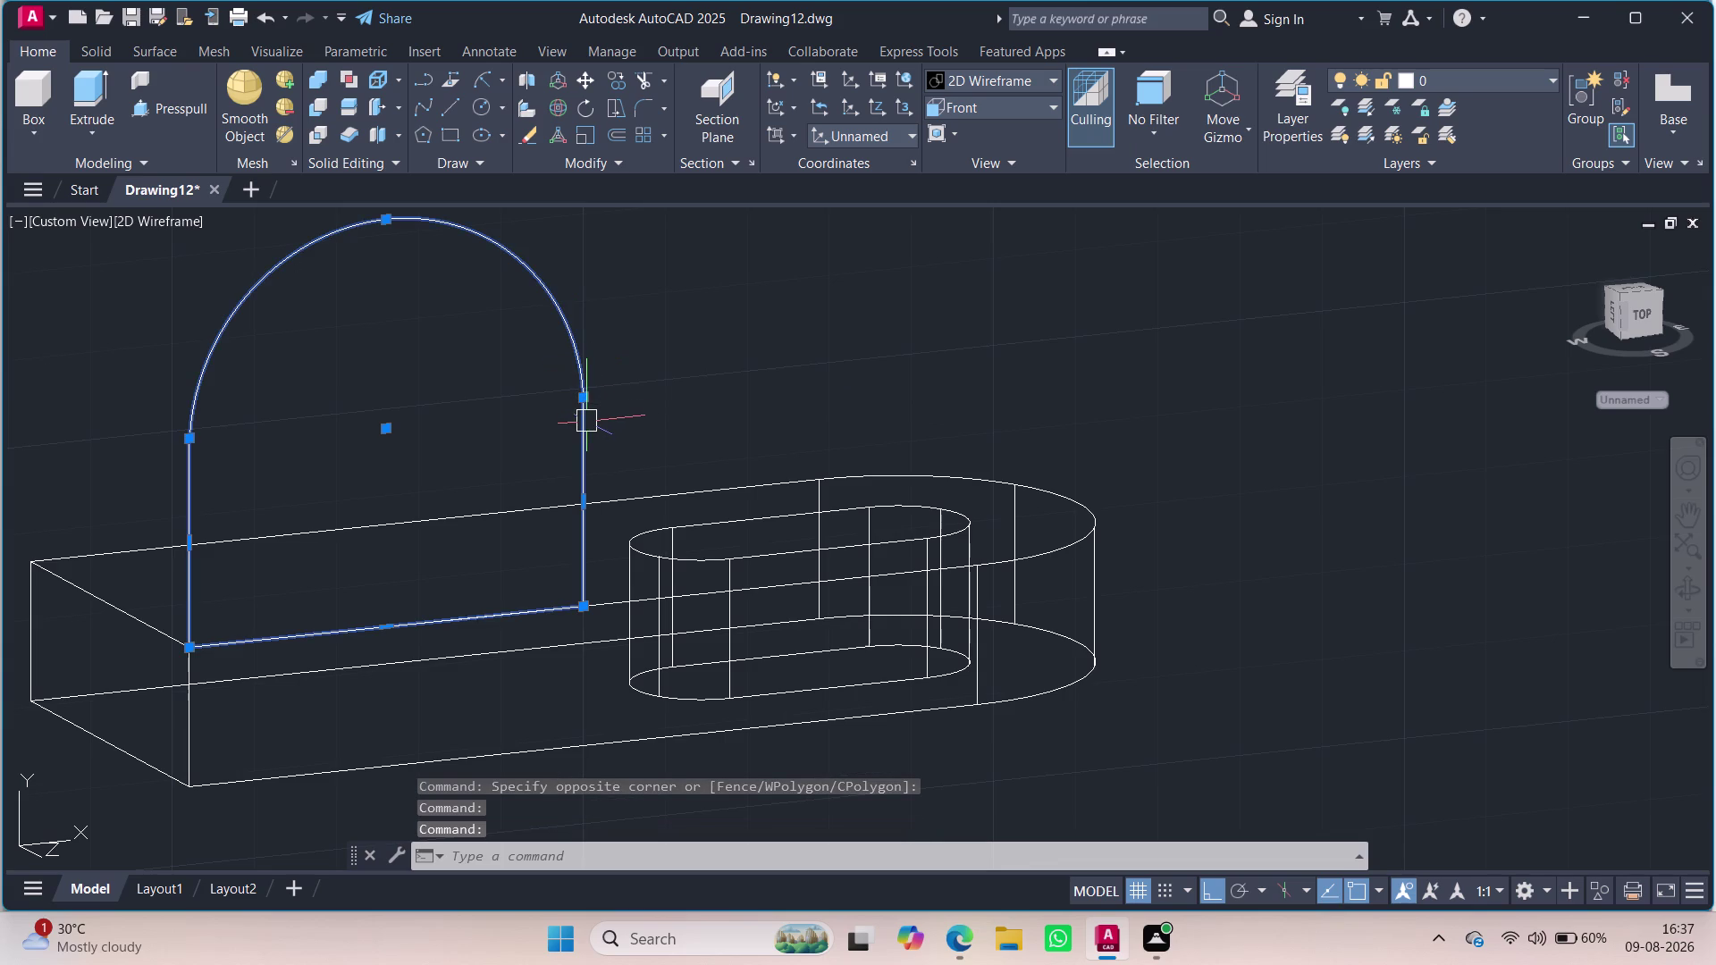
Undo the cancelled press-pull, the arc, the line join and the last upright line.
key(Escape)
key(ctrl+z)
key(ctrl+z)
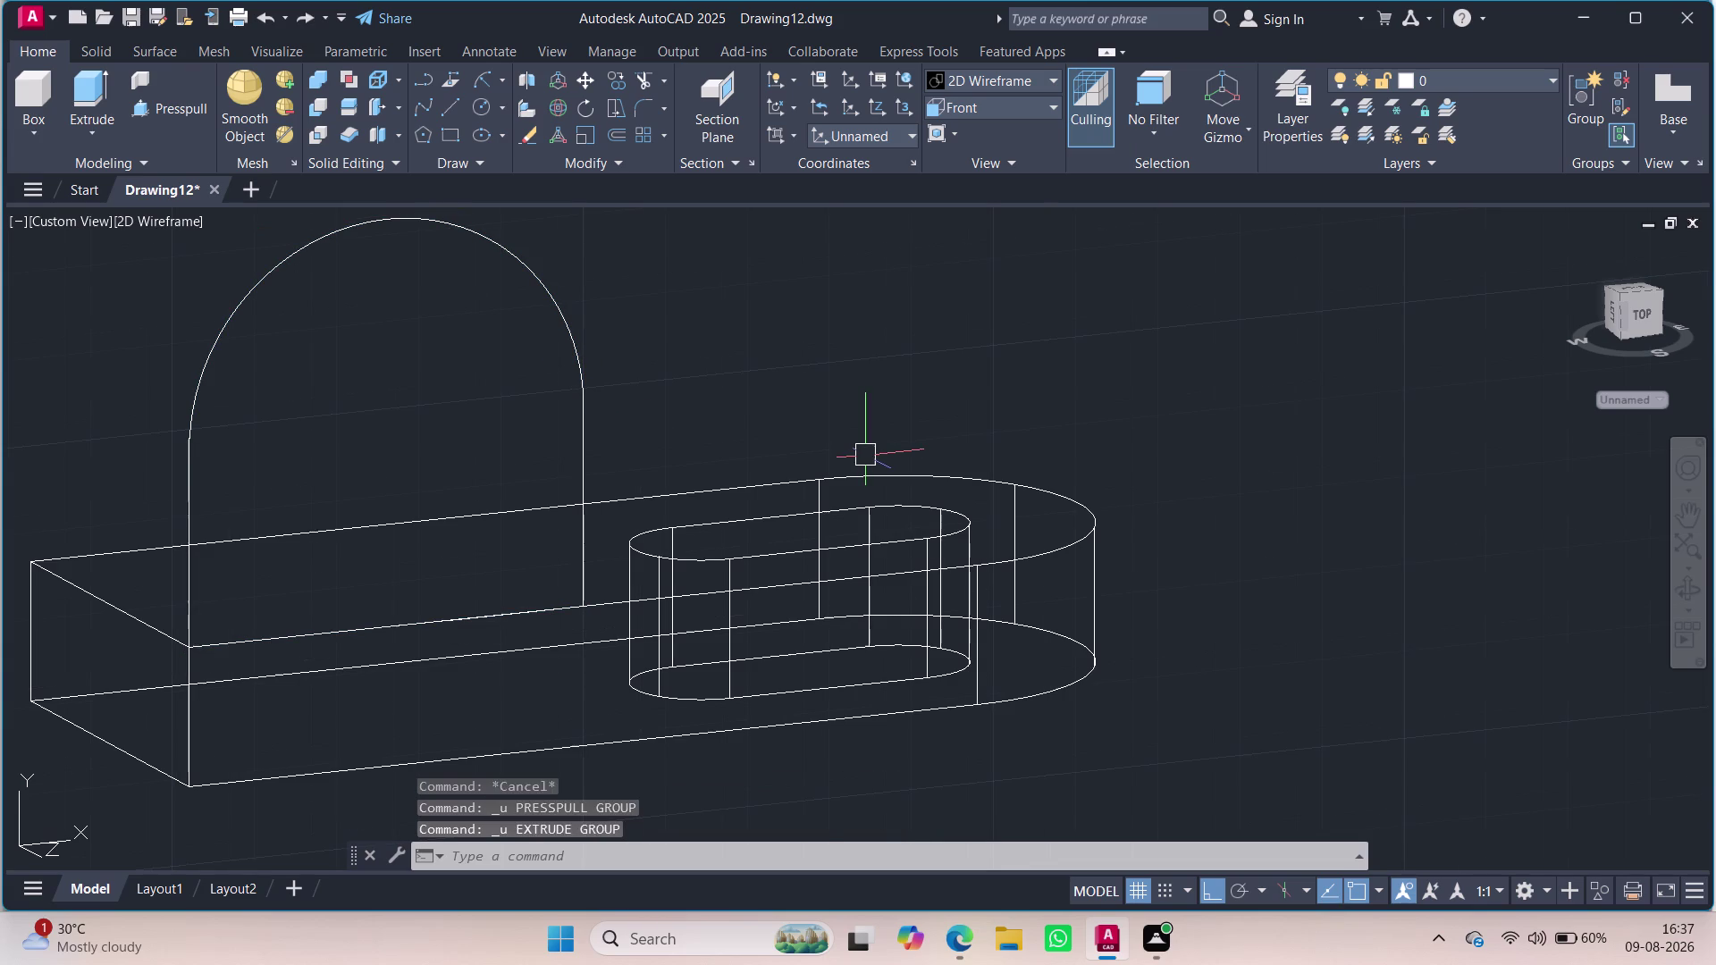
key(ctrl+z)
key(ctrl+z)
key(ctrl+z)
key(ctrl+z)
key(ctrl+z)
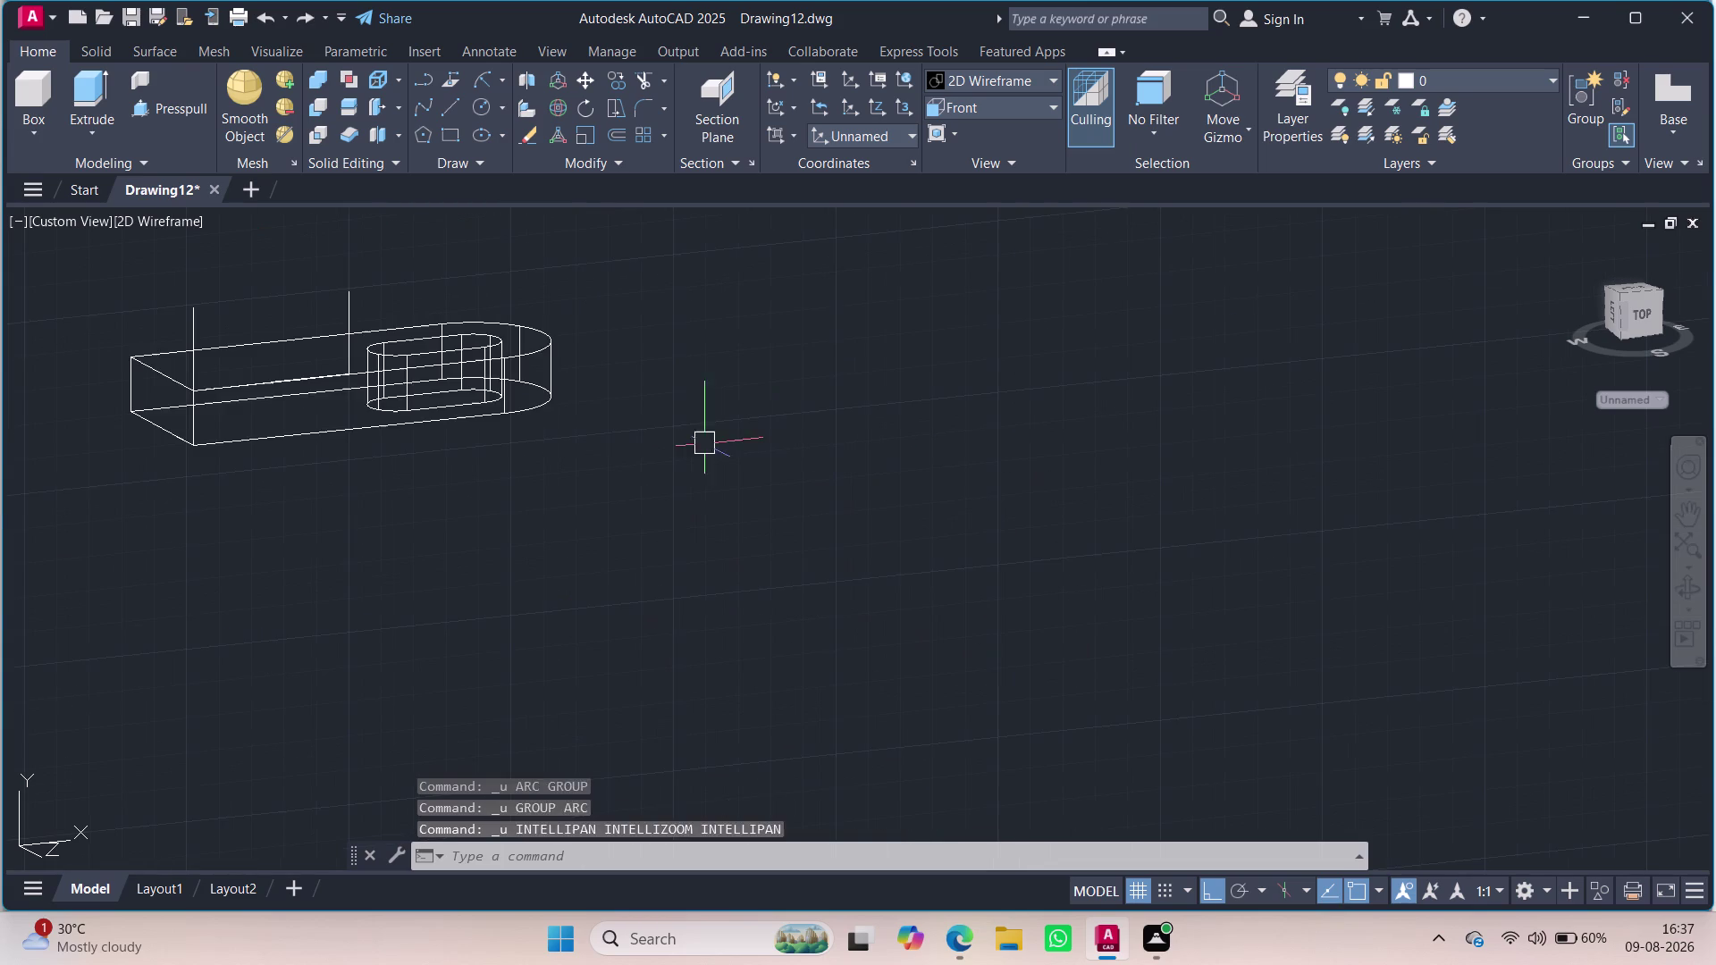
key(ctrl+z)
key(ctrl+z)
scroll(up, 3)
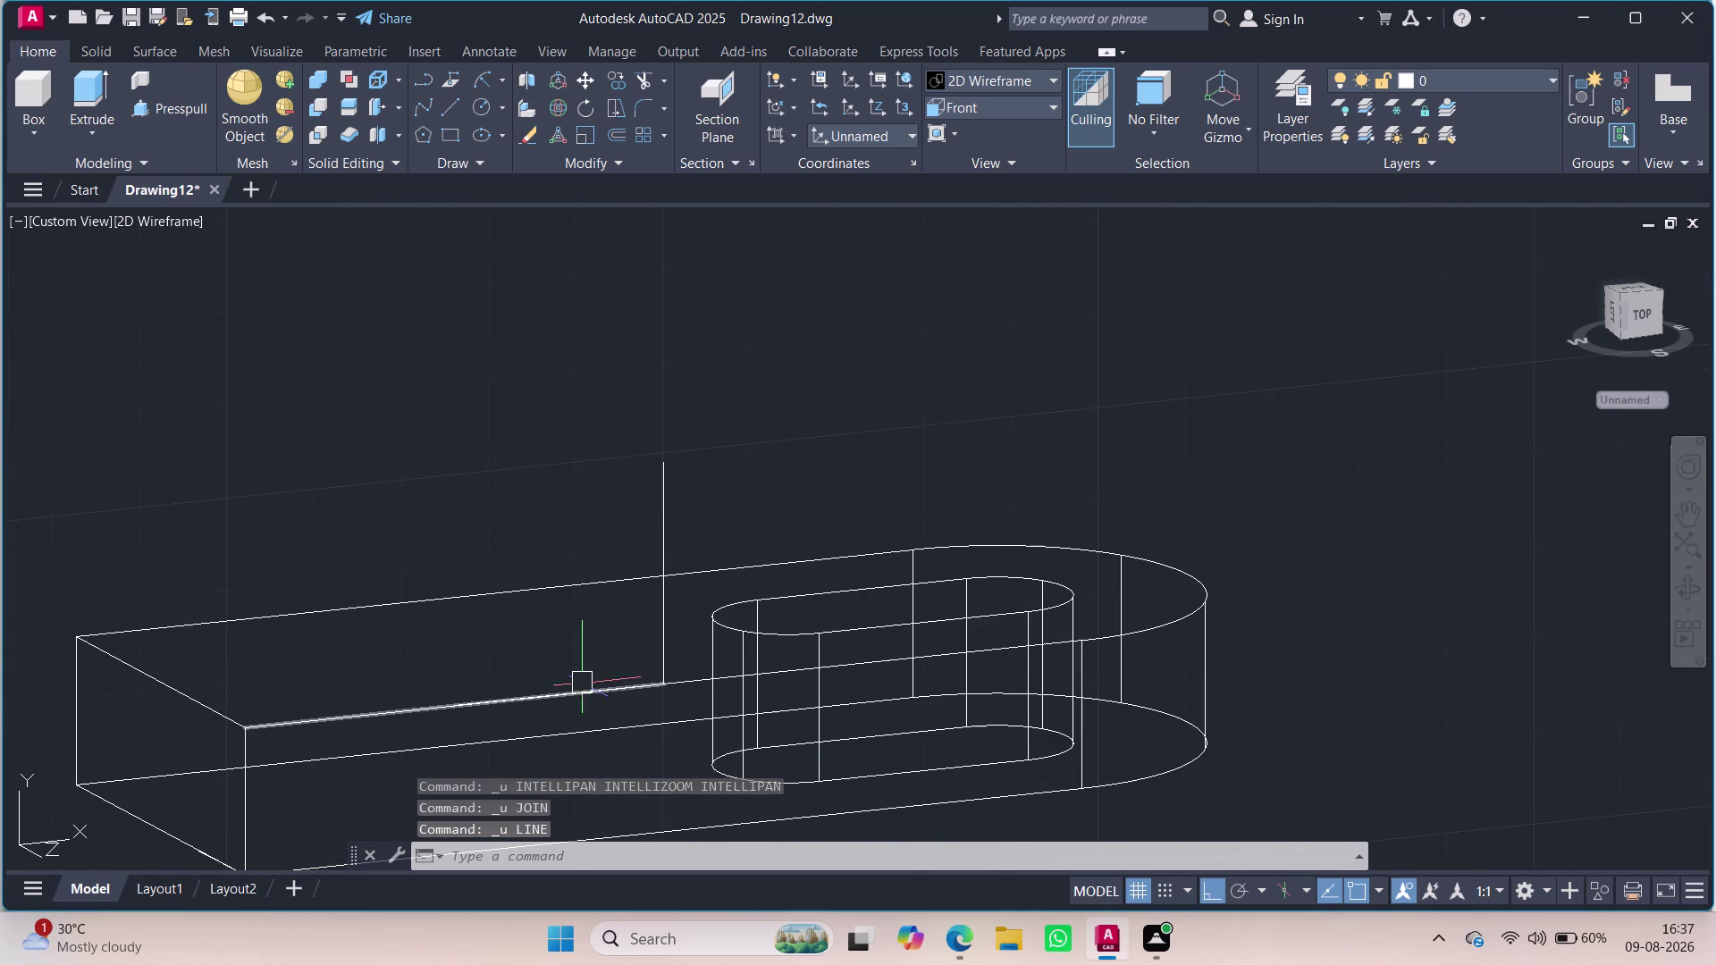
Draw the 24-unit plate edges, ending the top edge on the existing upright line.
key(l)
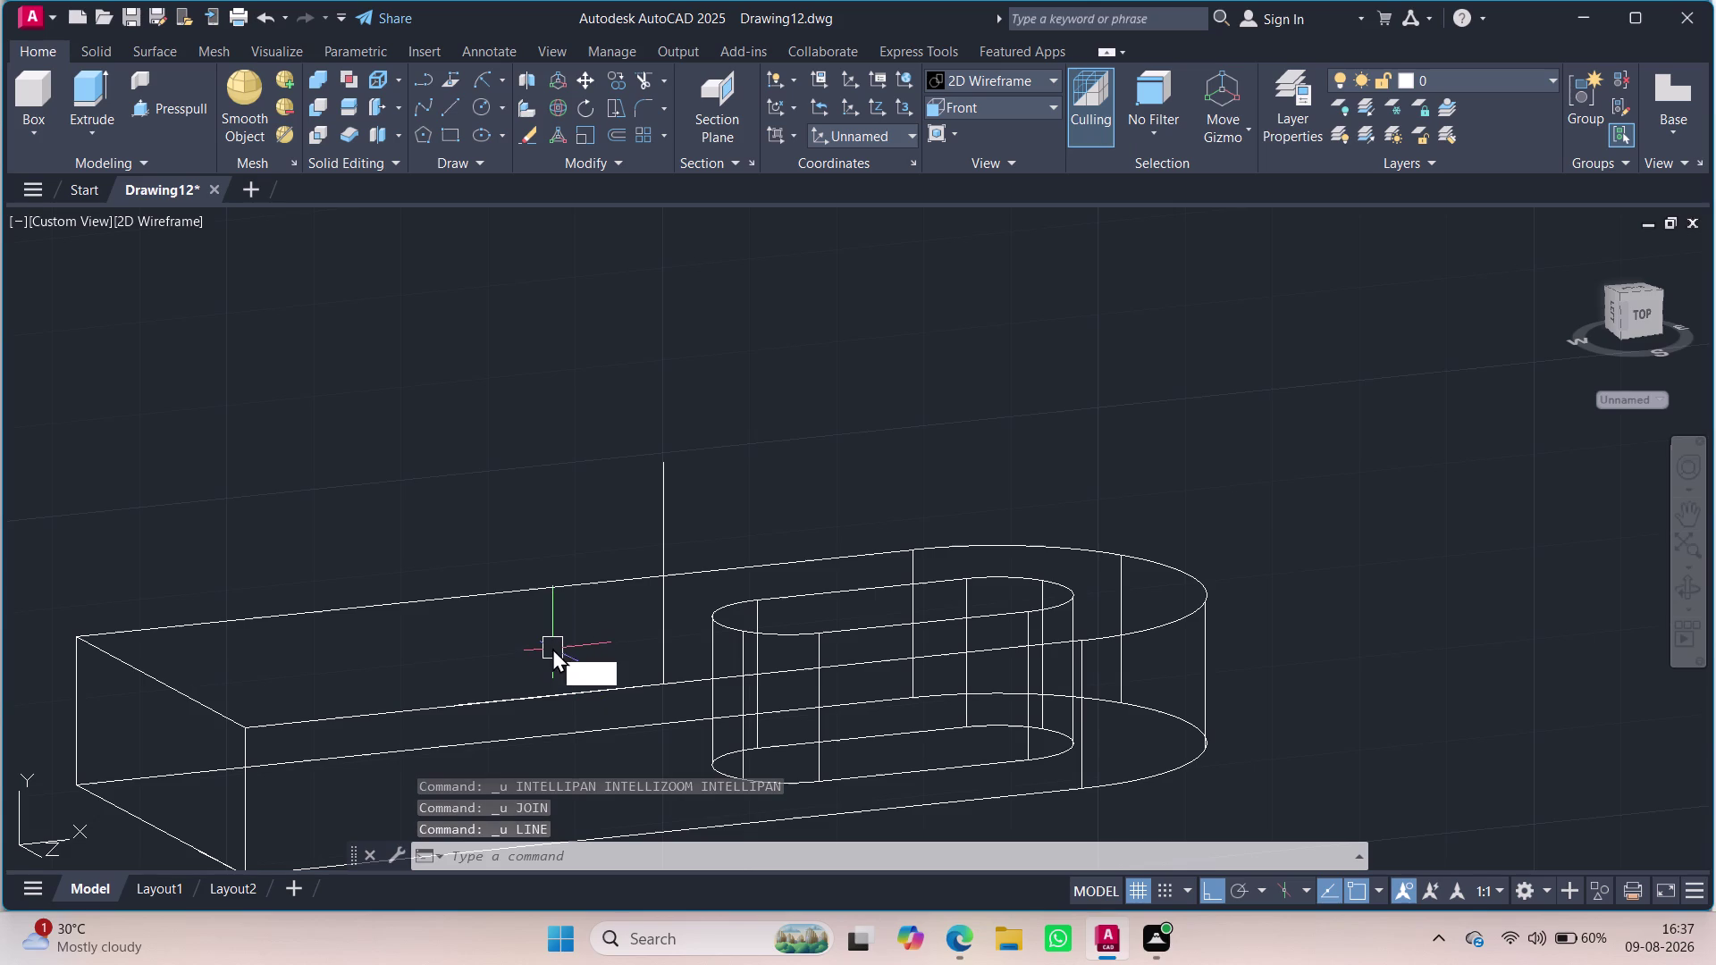
key(Return)
click(248, 728)
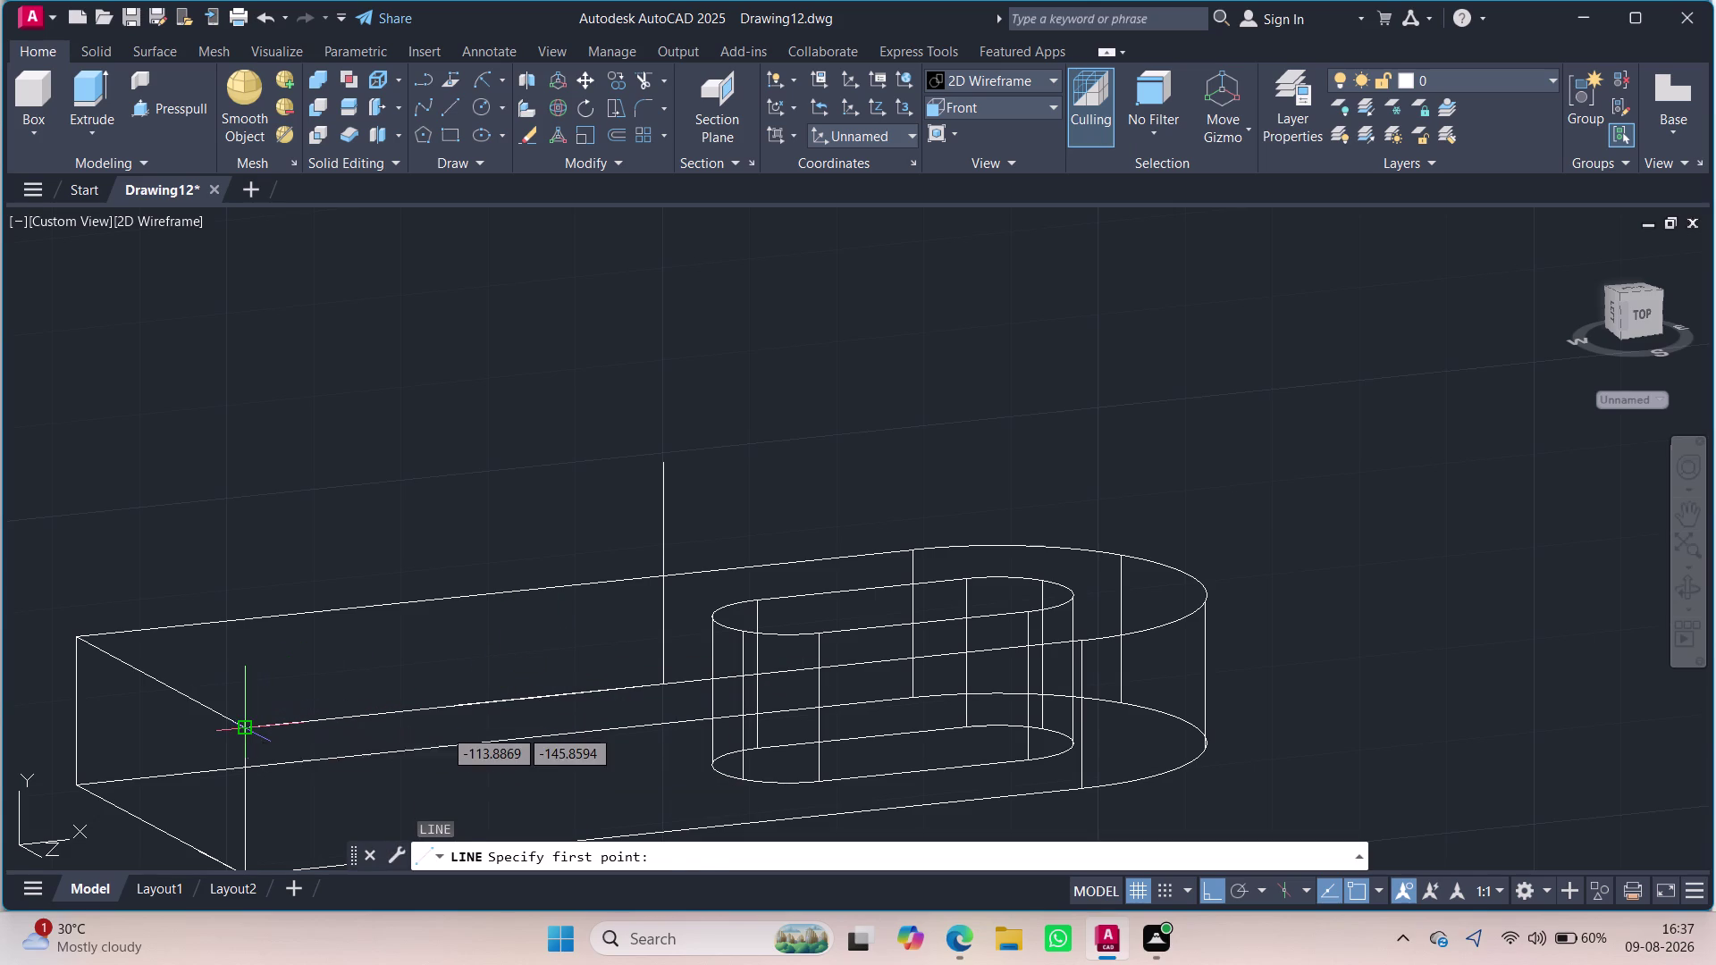
text(24)
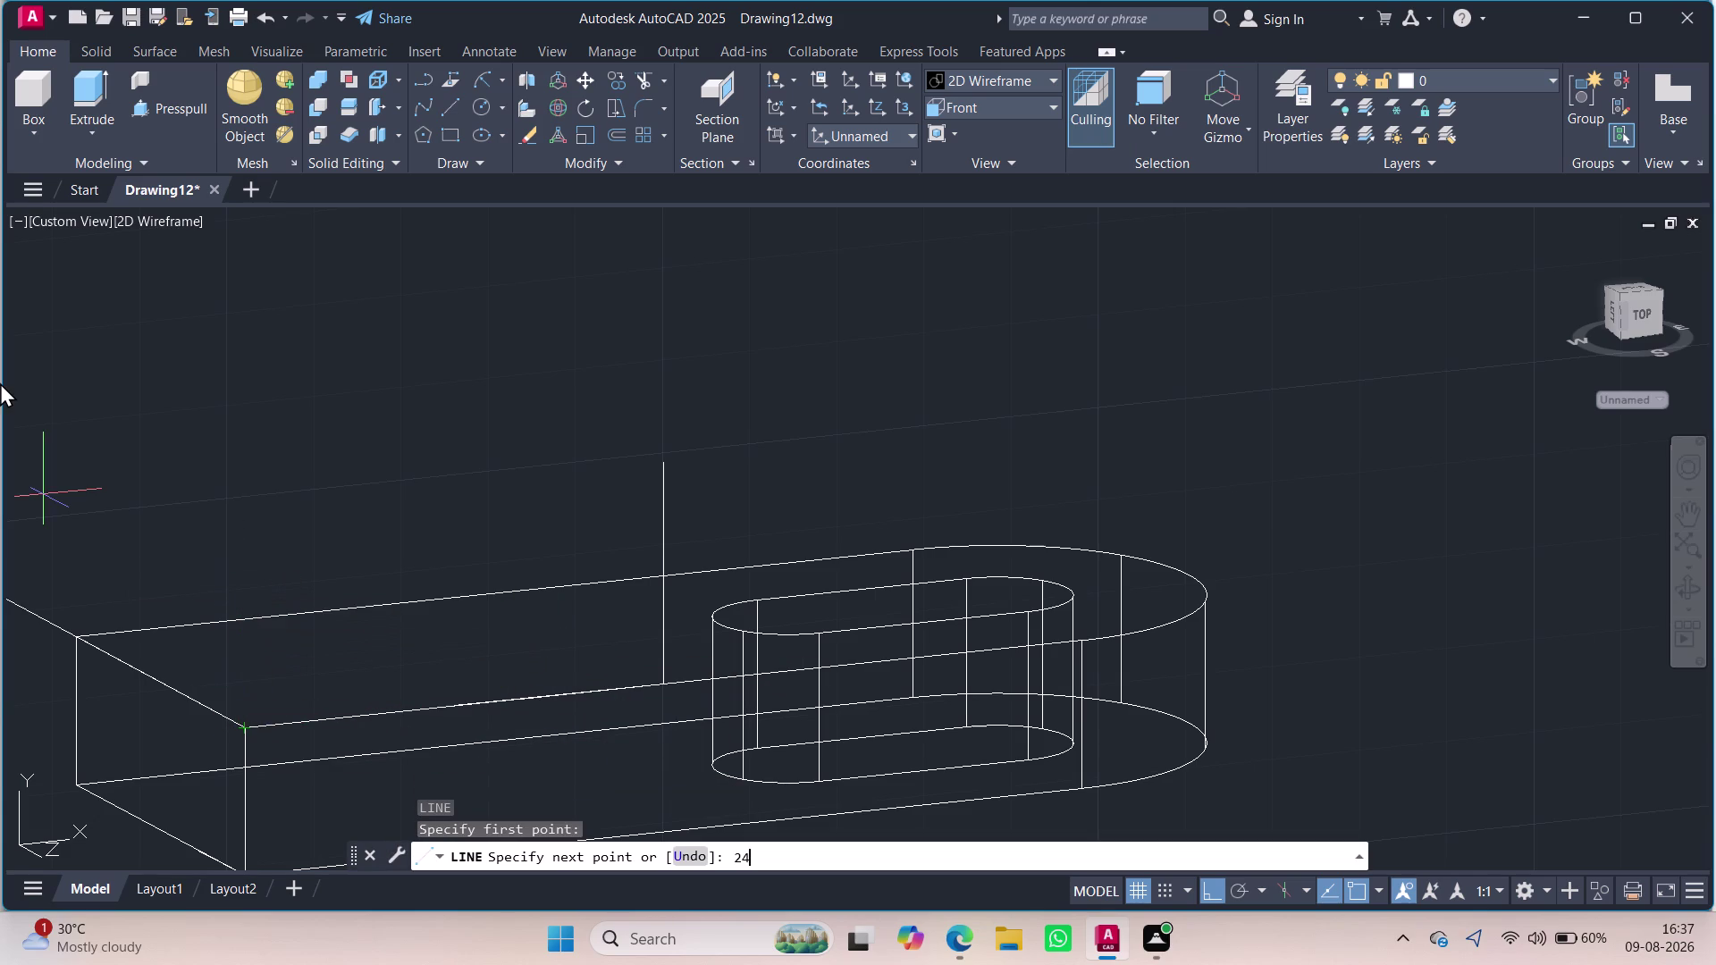
key(Return)
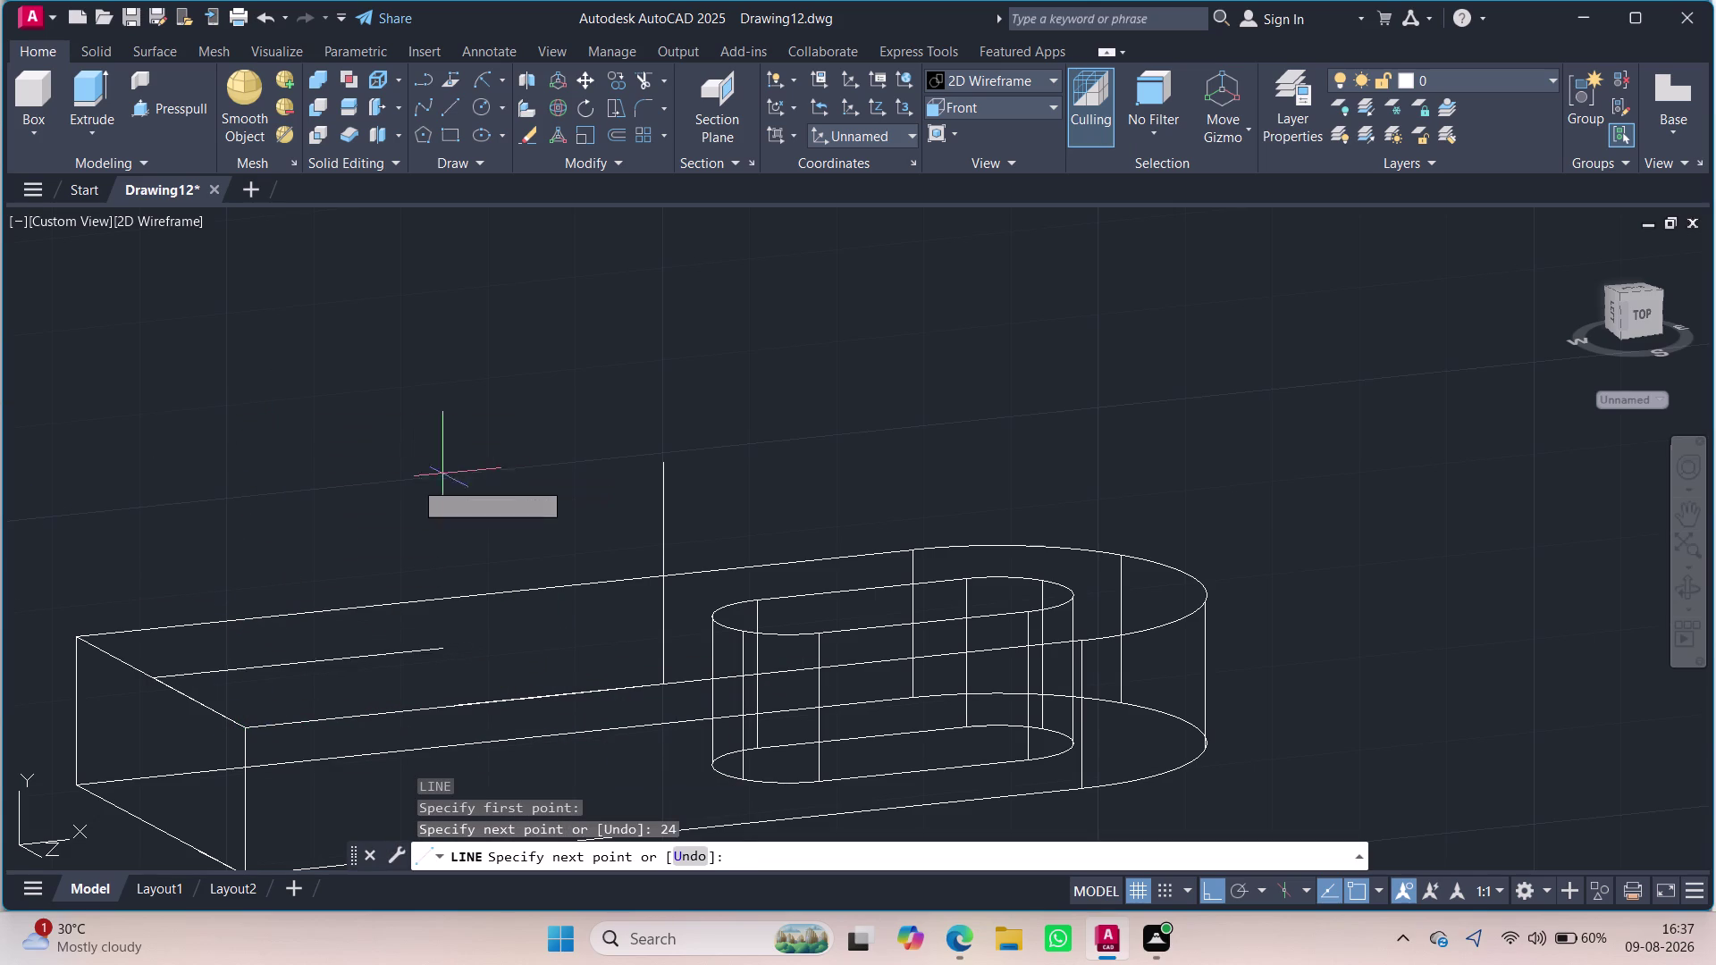
key(ctrl+z)
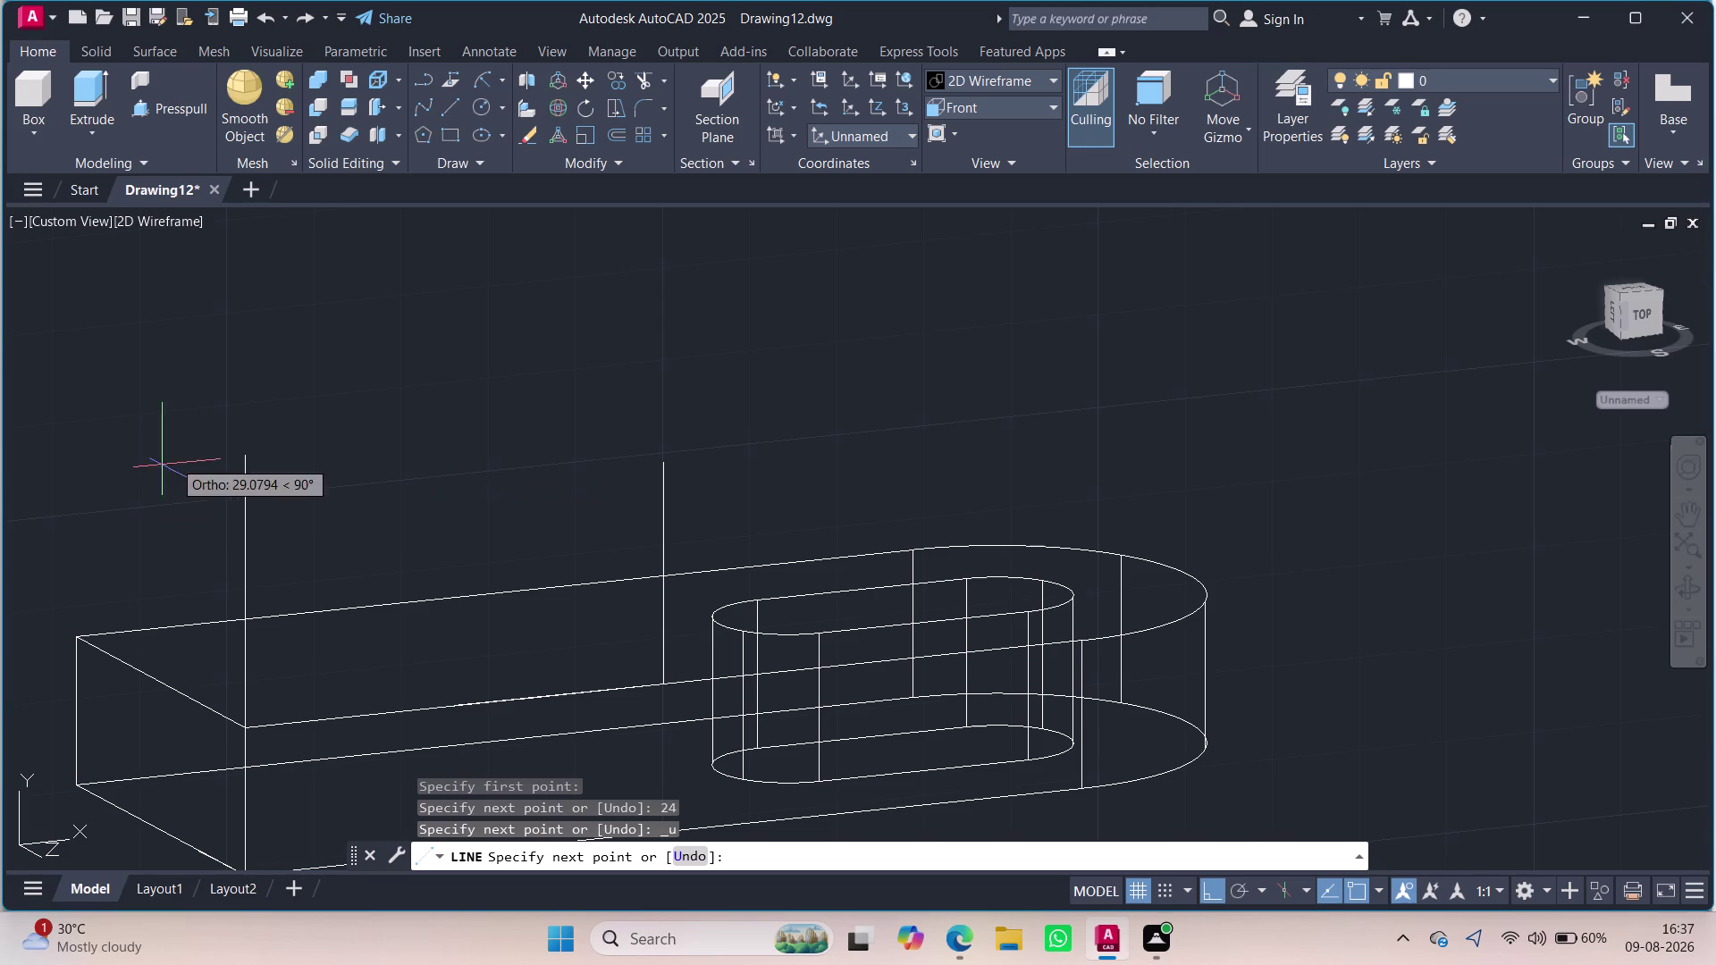
text(2)
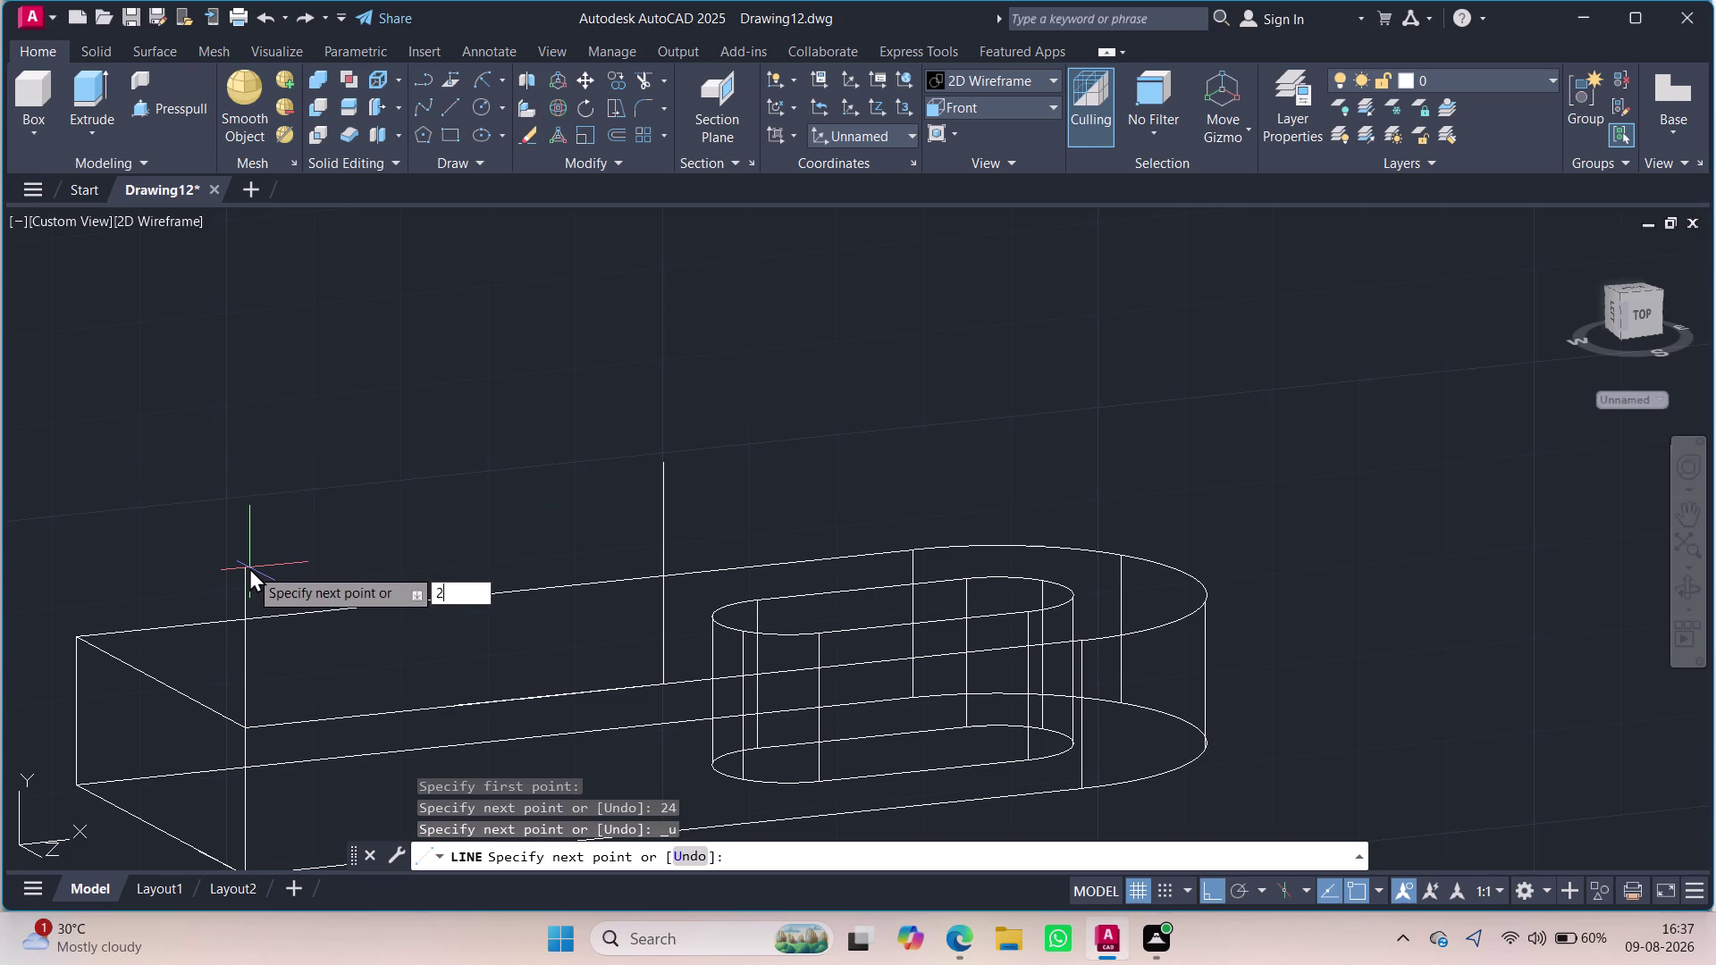
text(4)
key(Return)
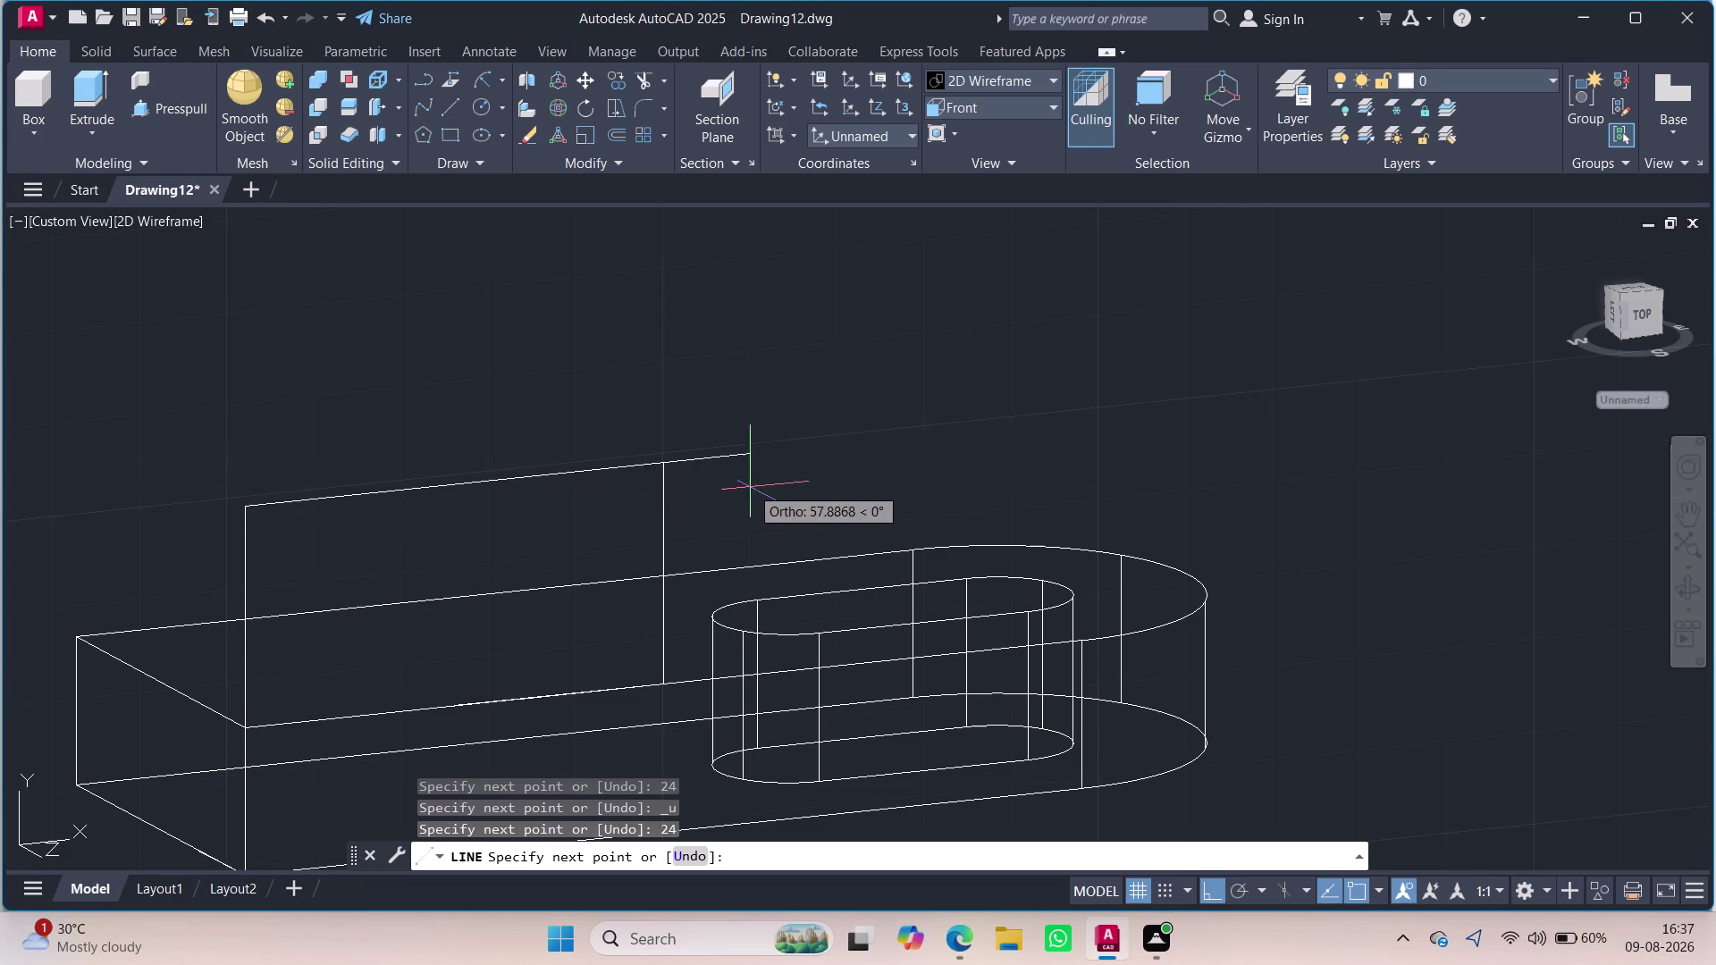
click(663, 464)
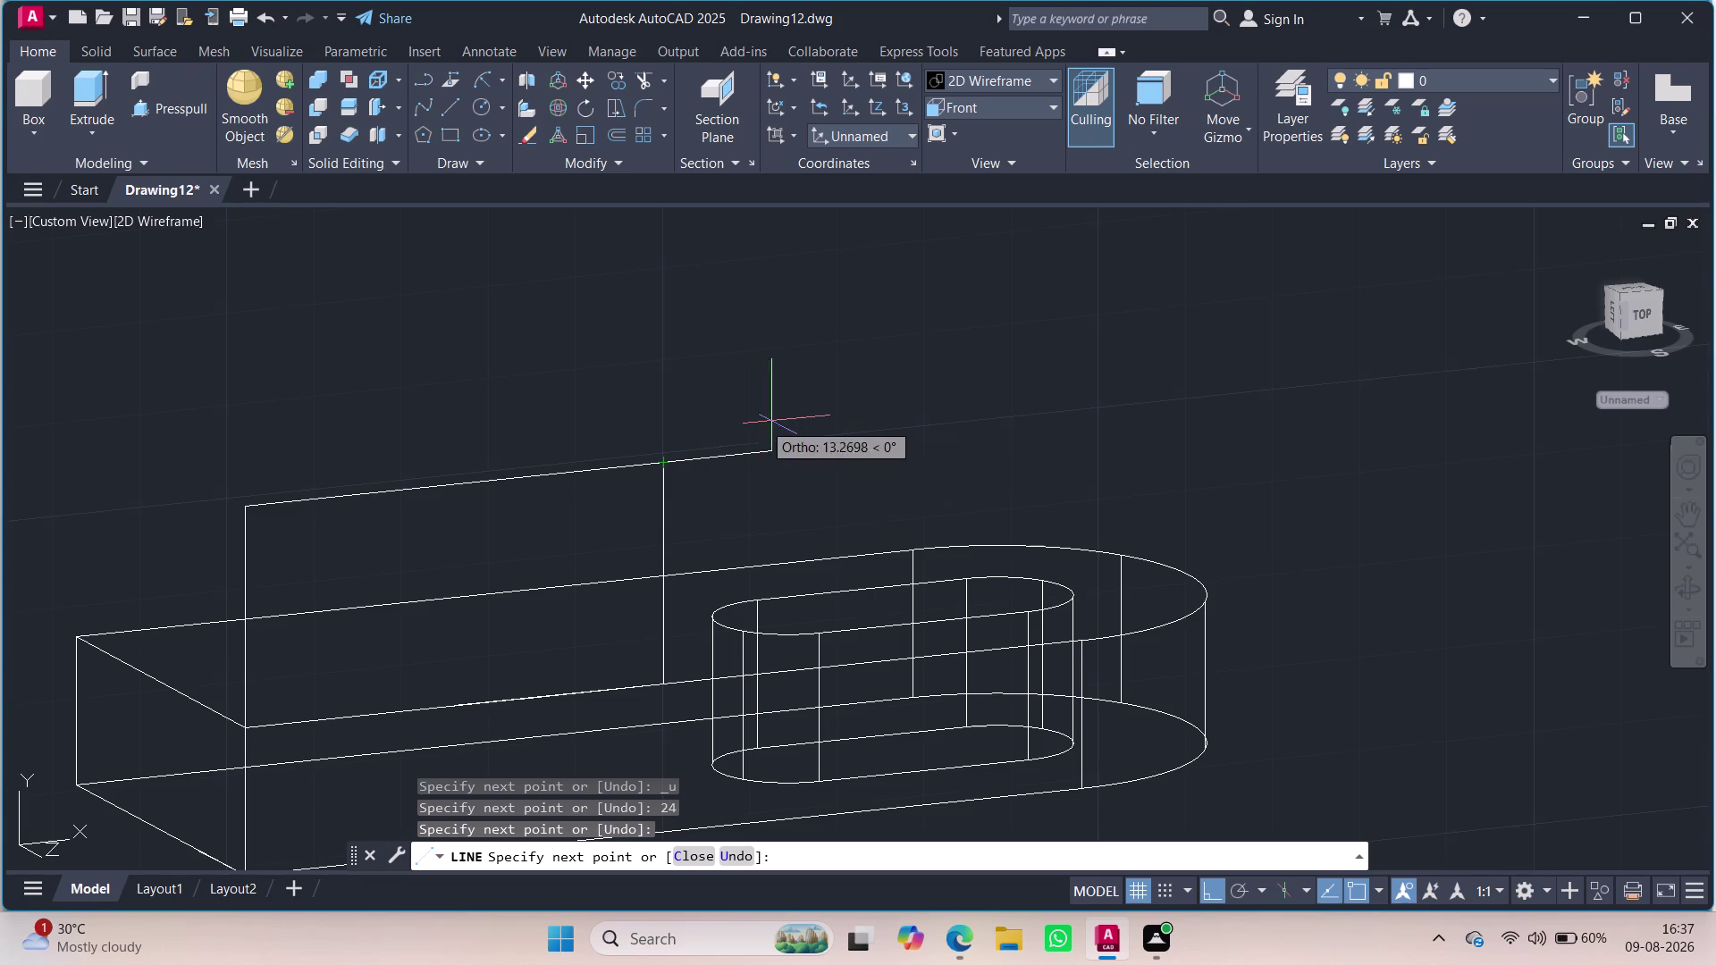
key(Escape)
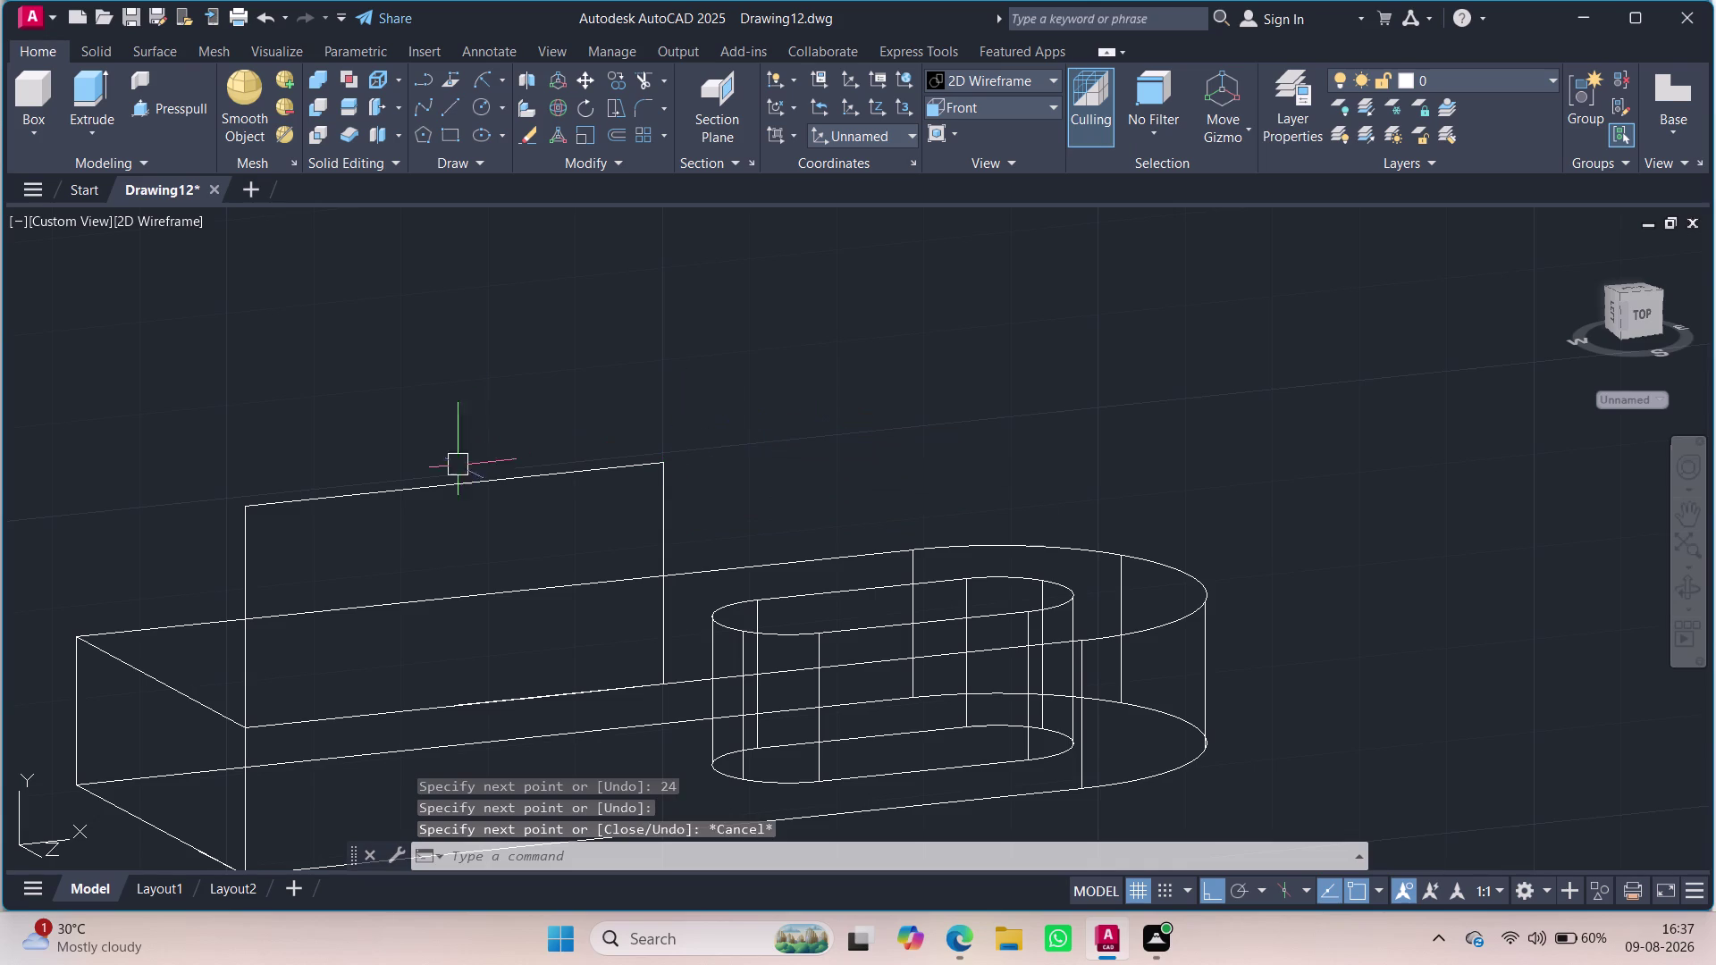
click(450, 480)
key(Escape)
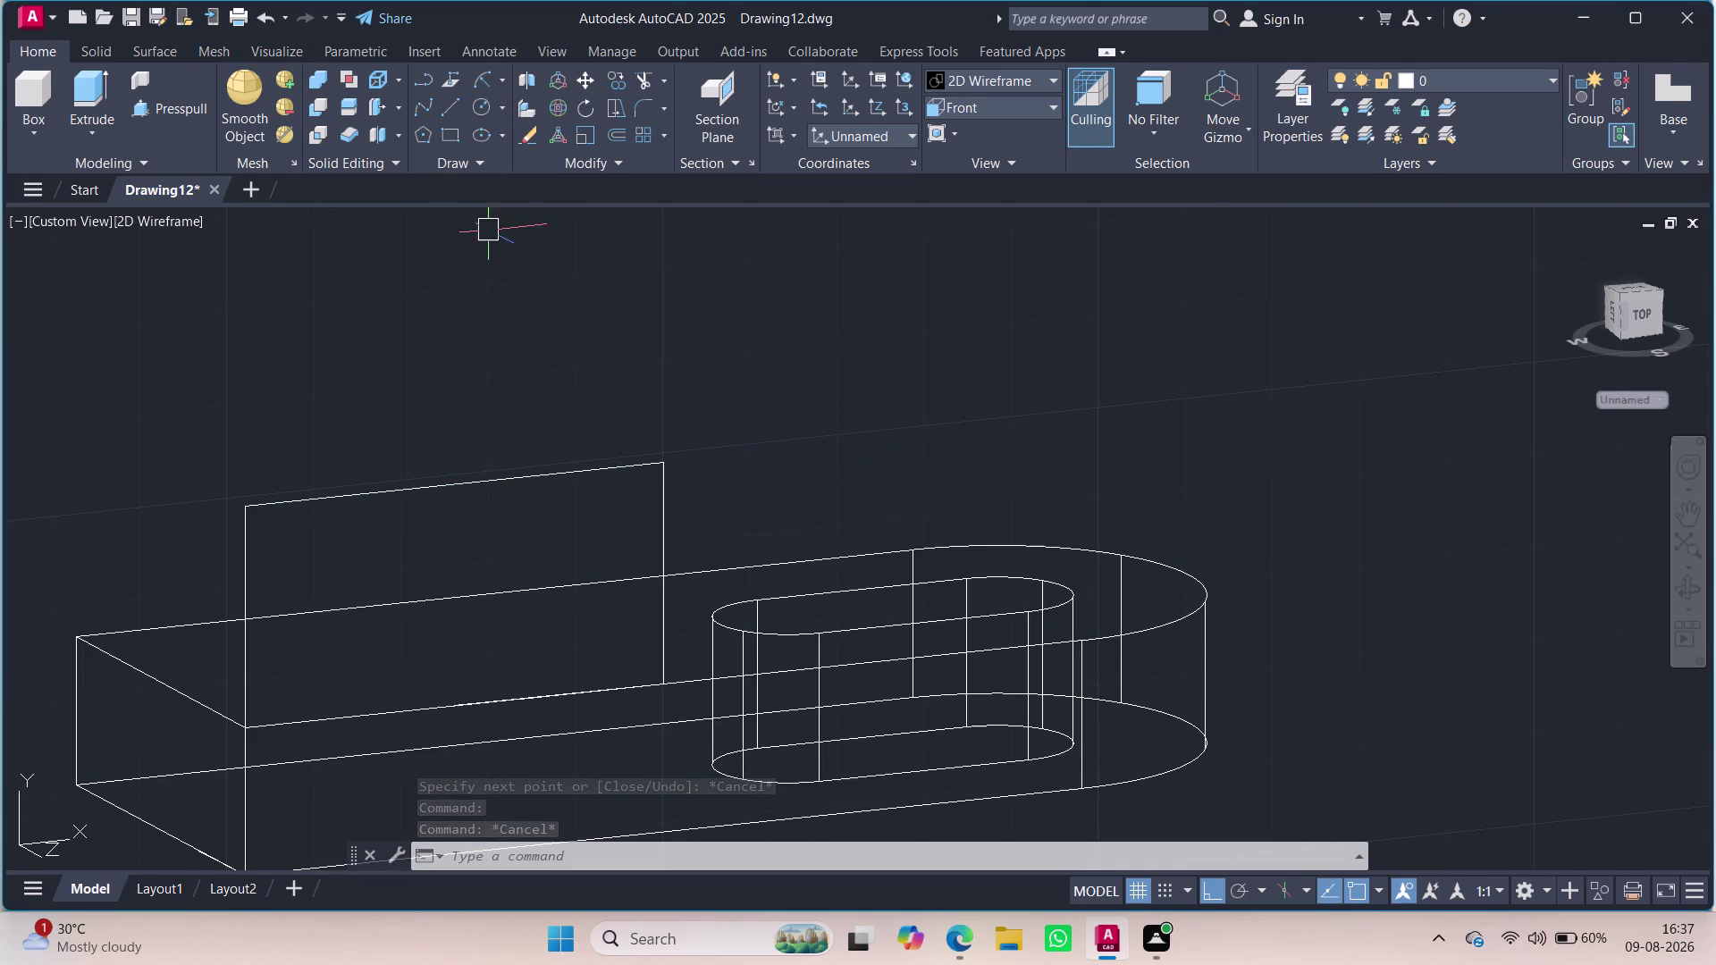
Try press-pulling inside the rectangular outline, then cancel the attempt.
click(177, 116)
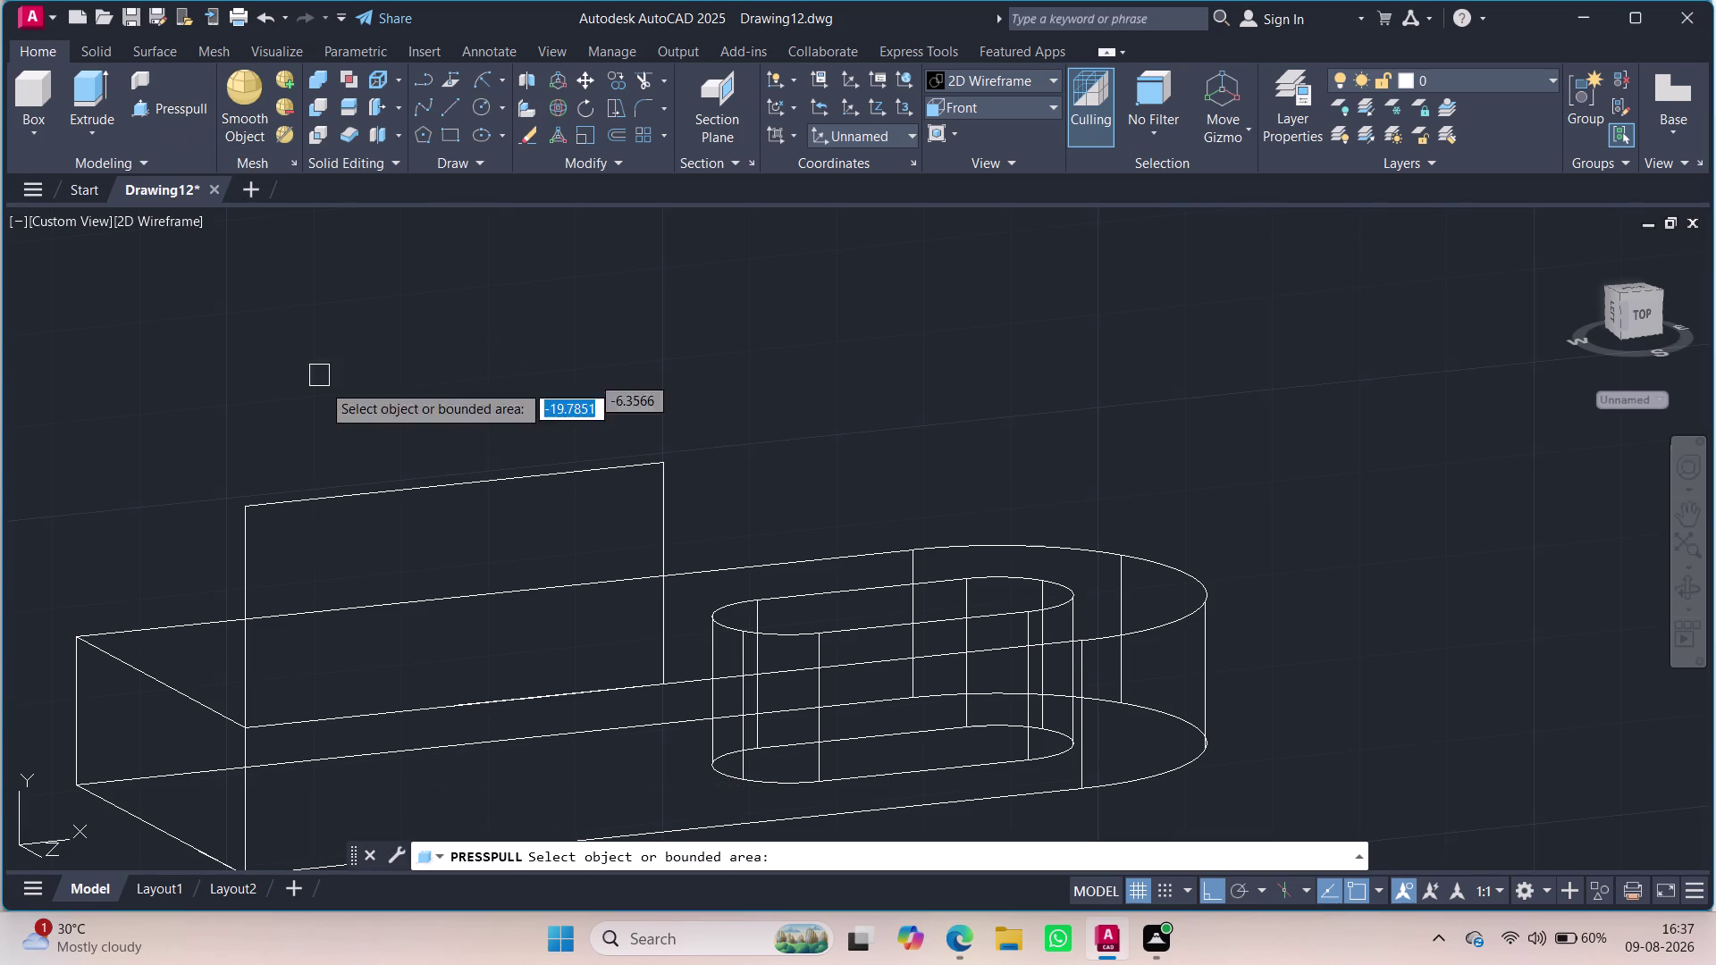
click(421, 579)
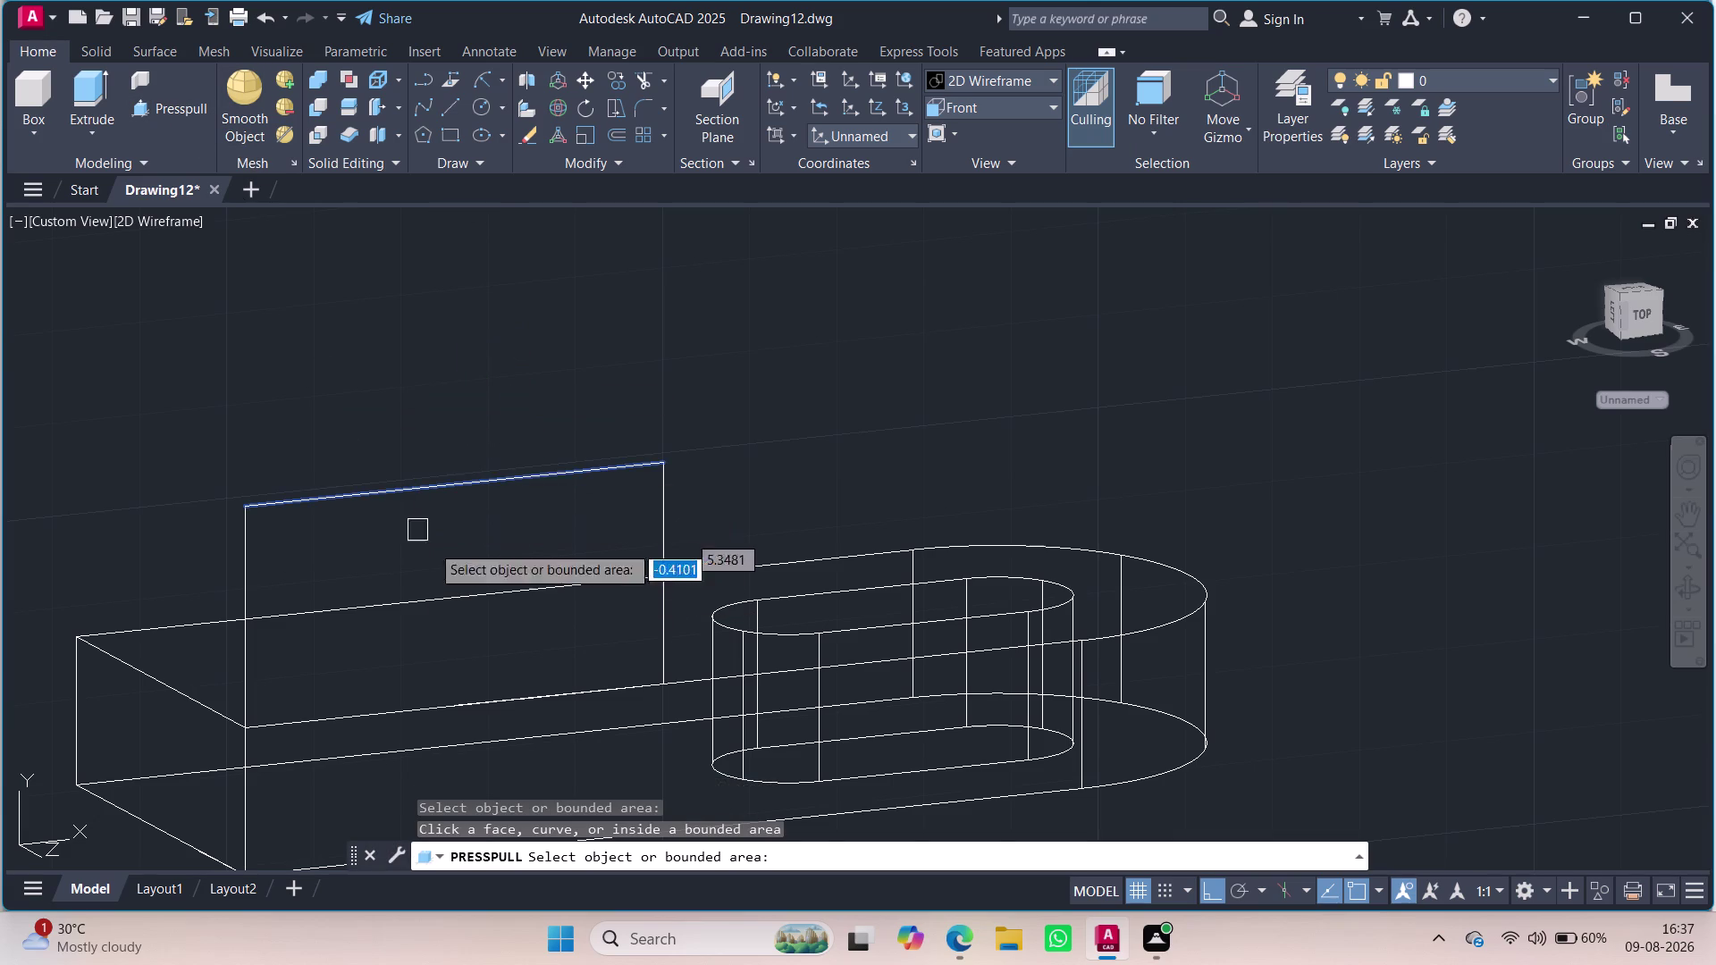
key(Escape)
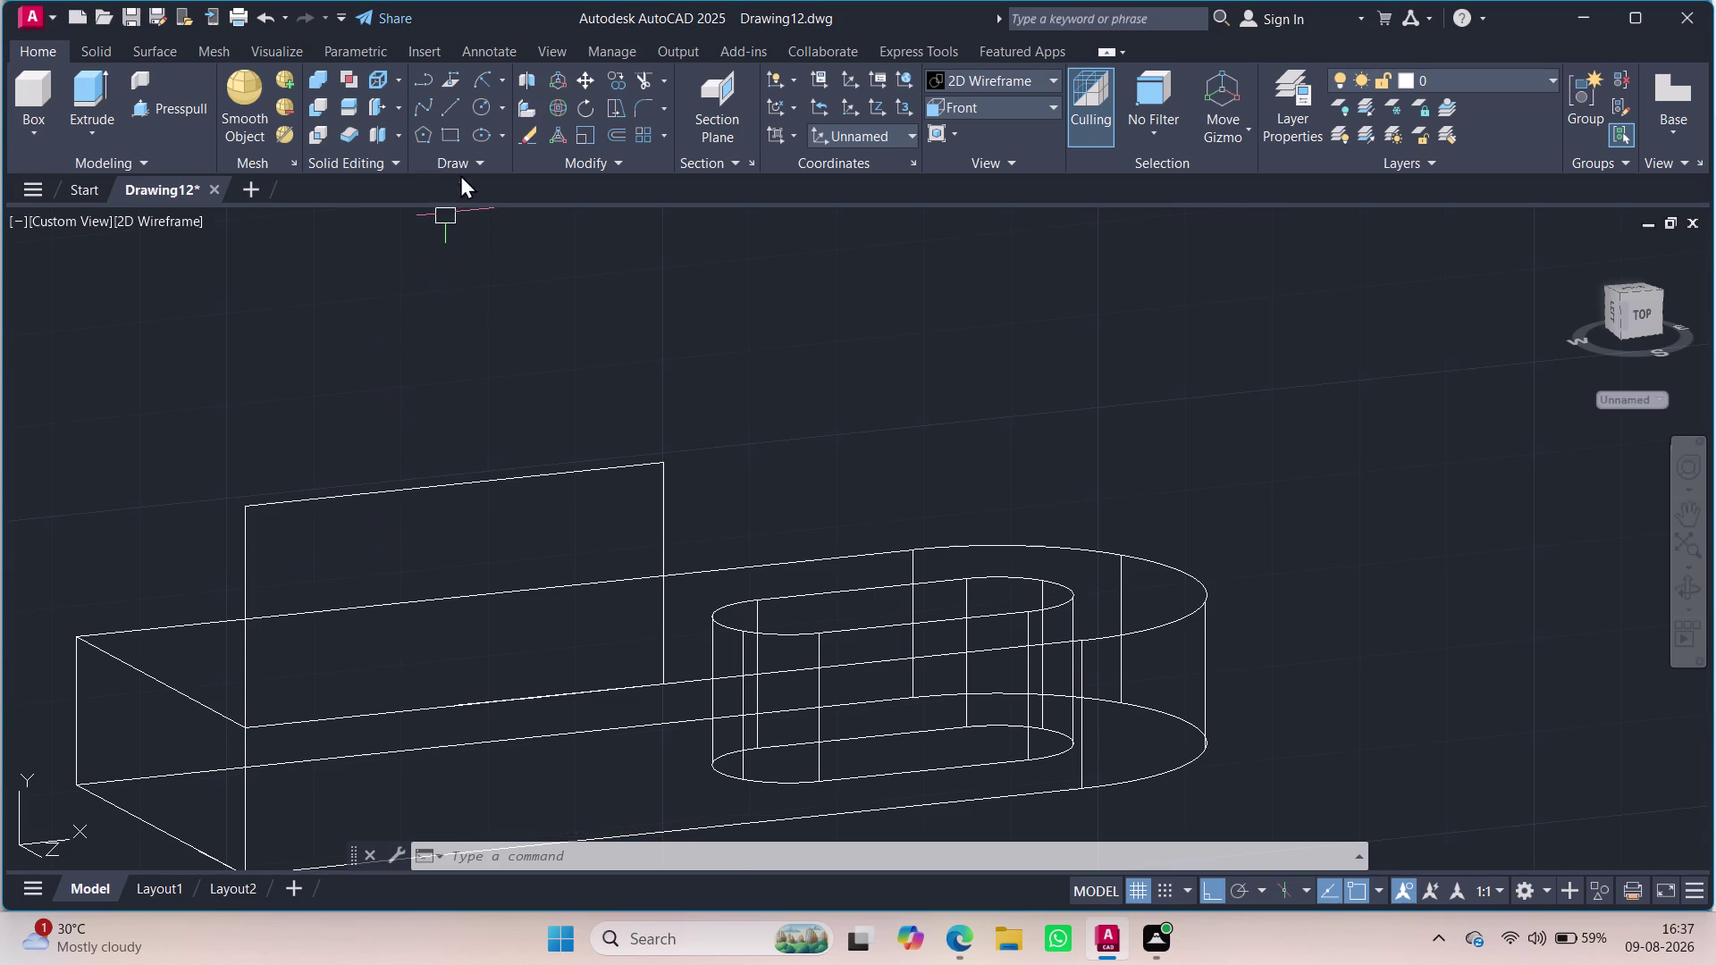
click(498, 73)
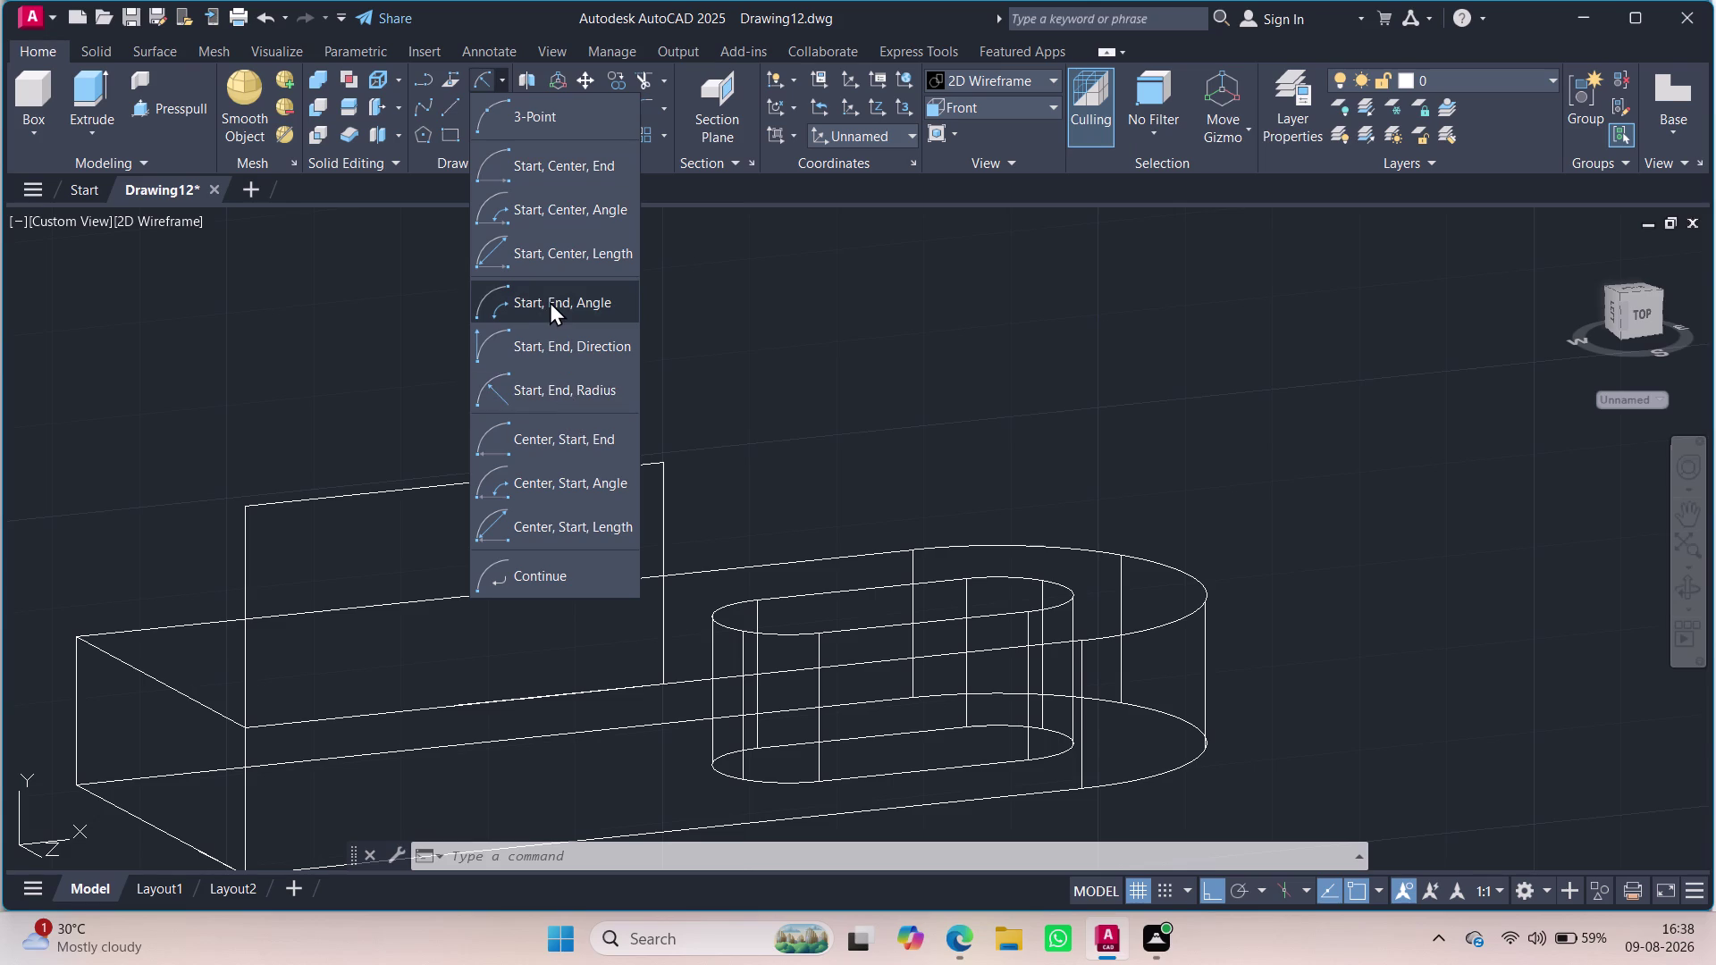
Draw a start-end-radius arc between the plate's top corners and delete the straight top edge.
click(546, 387)
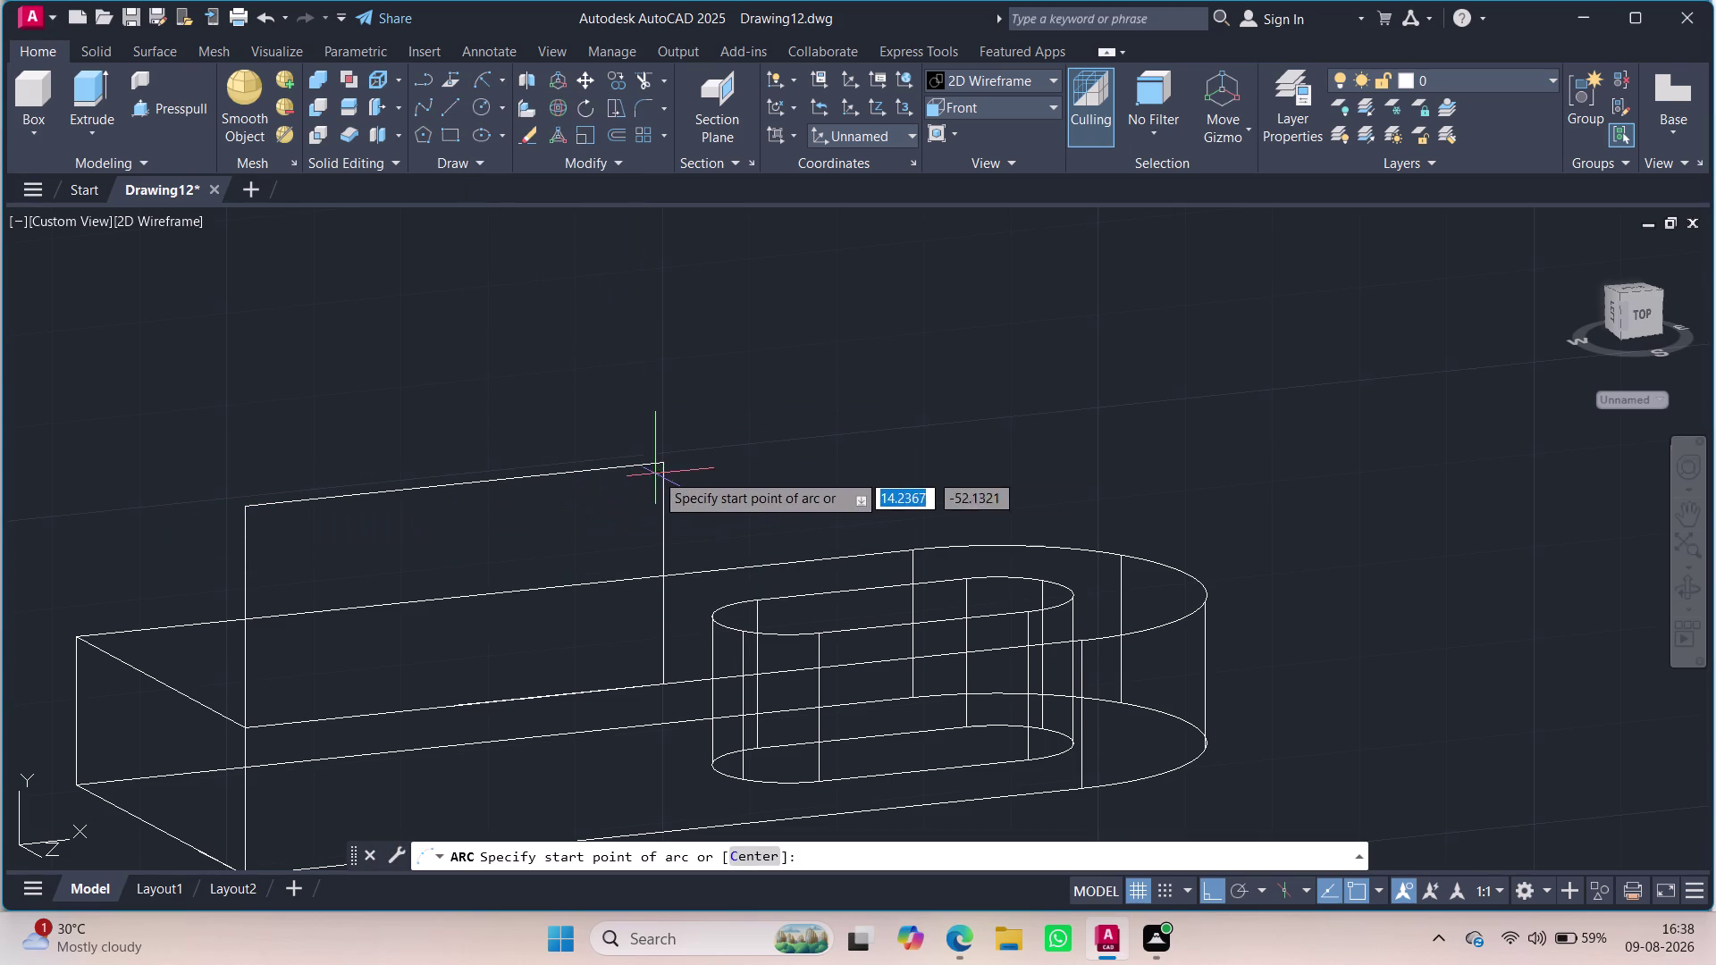
click(665, 464)
click(250, 507)
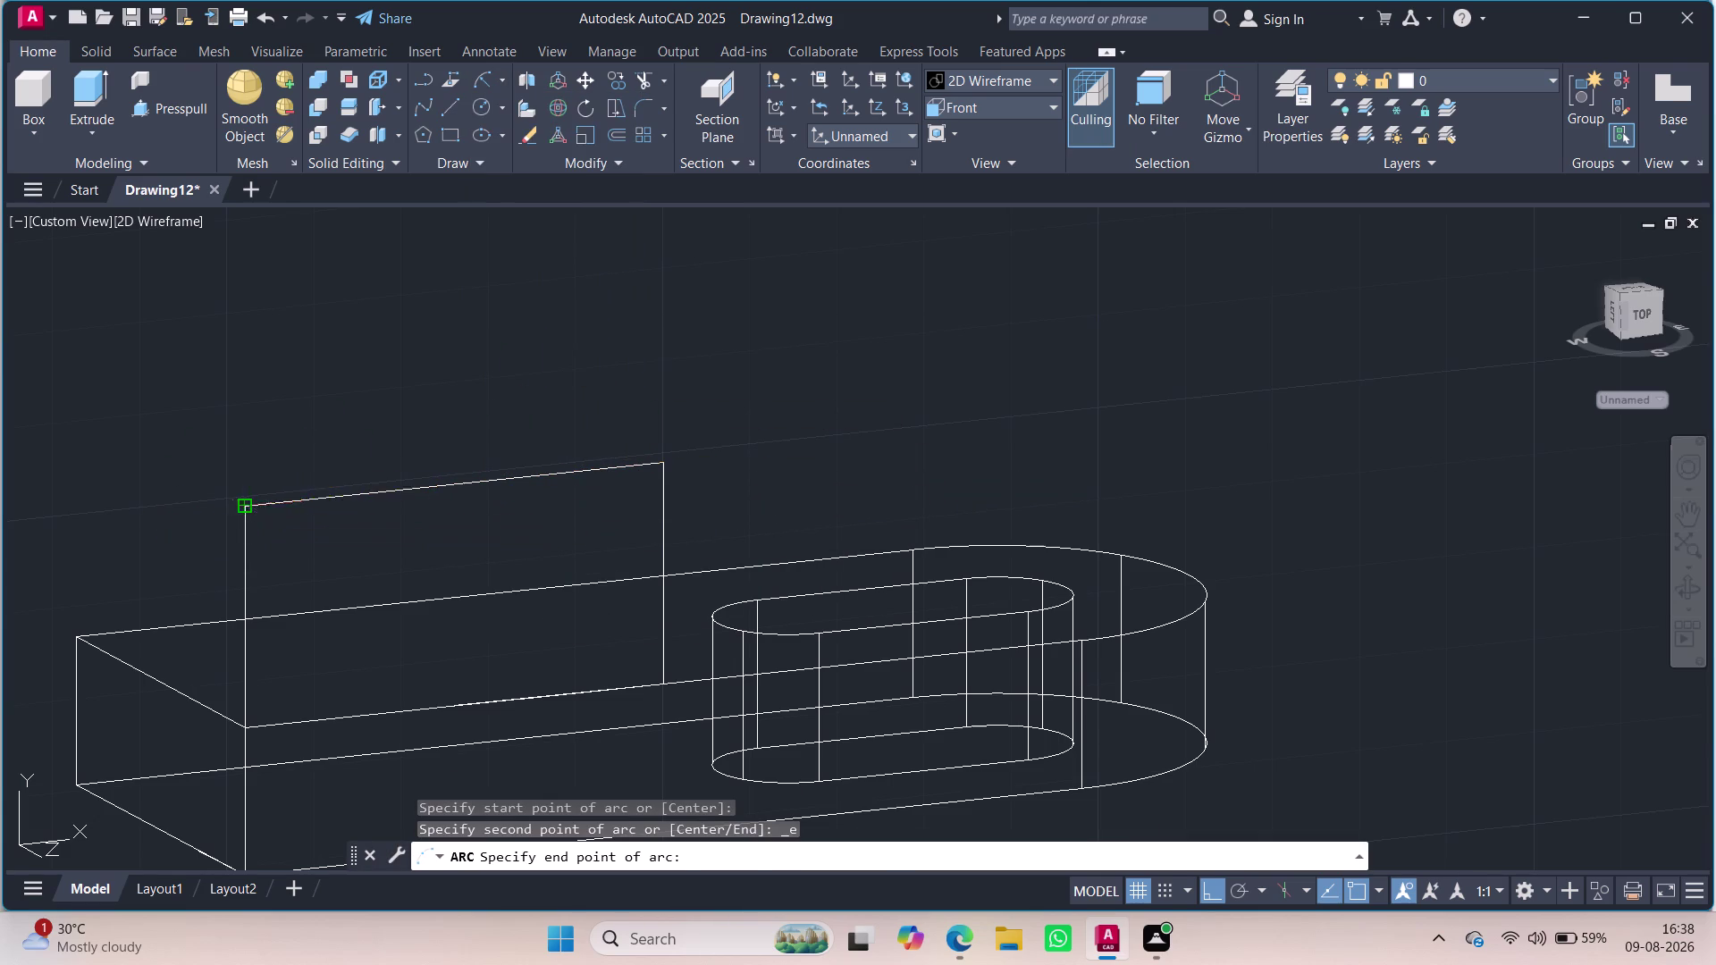
click(457, 480)
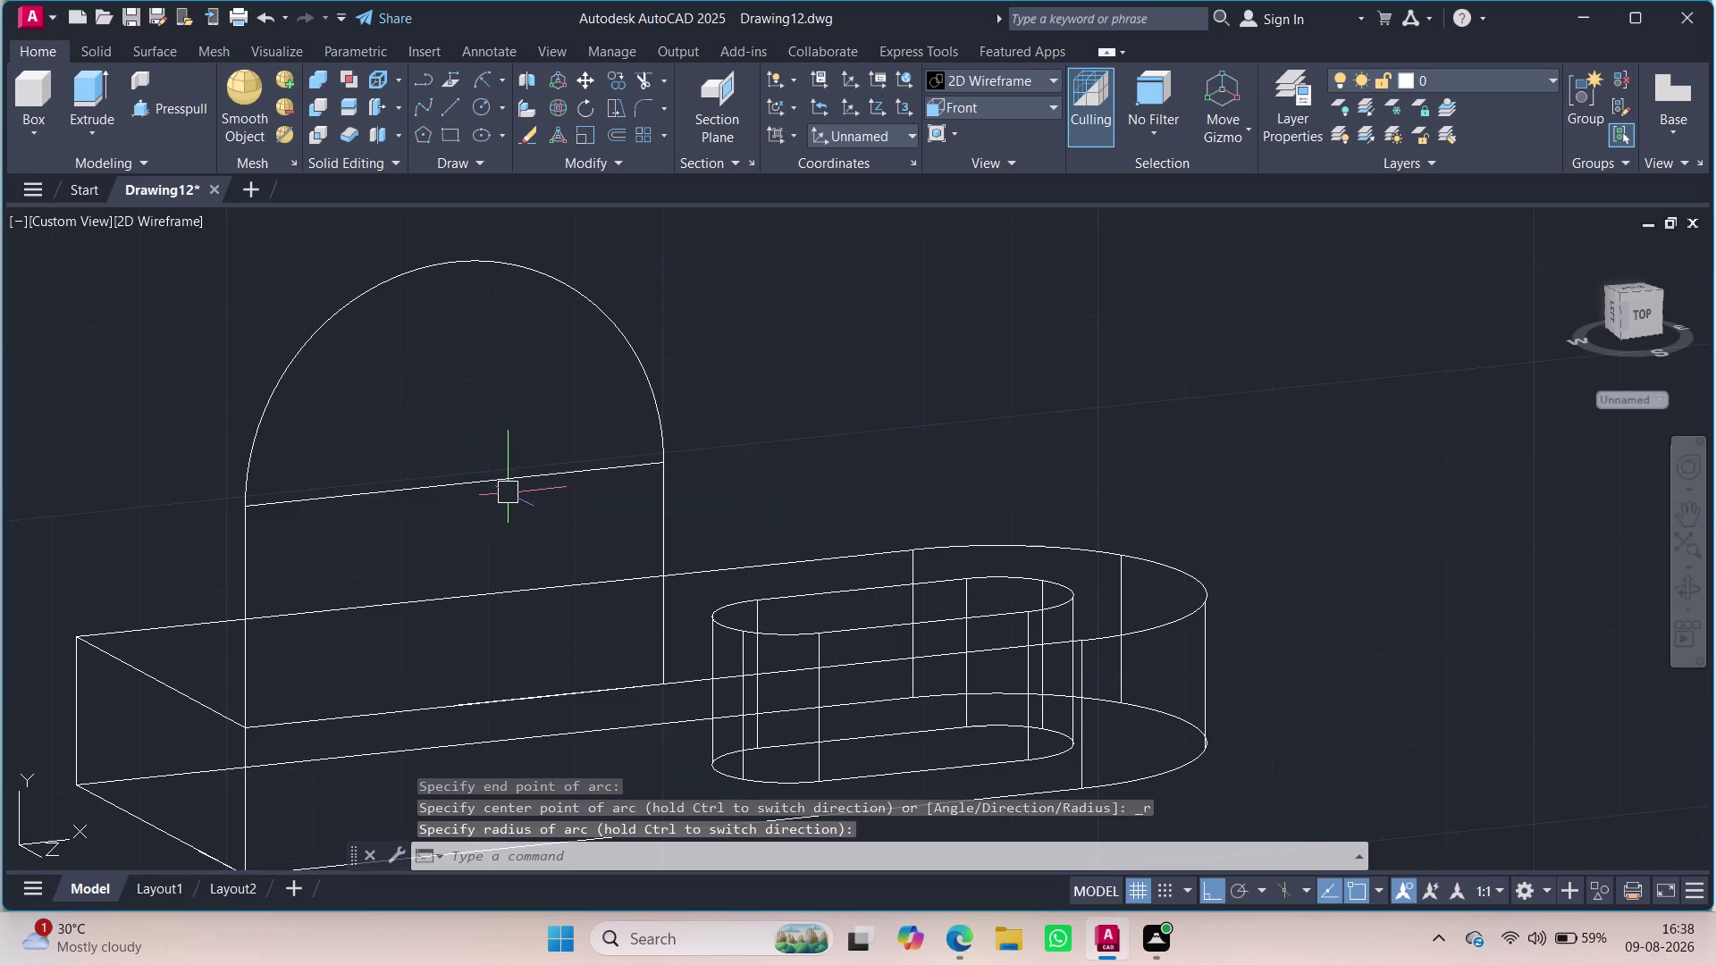
click(504, 482)
key(Delete)
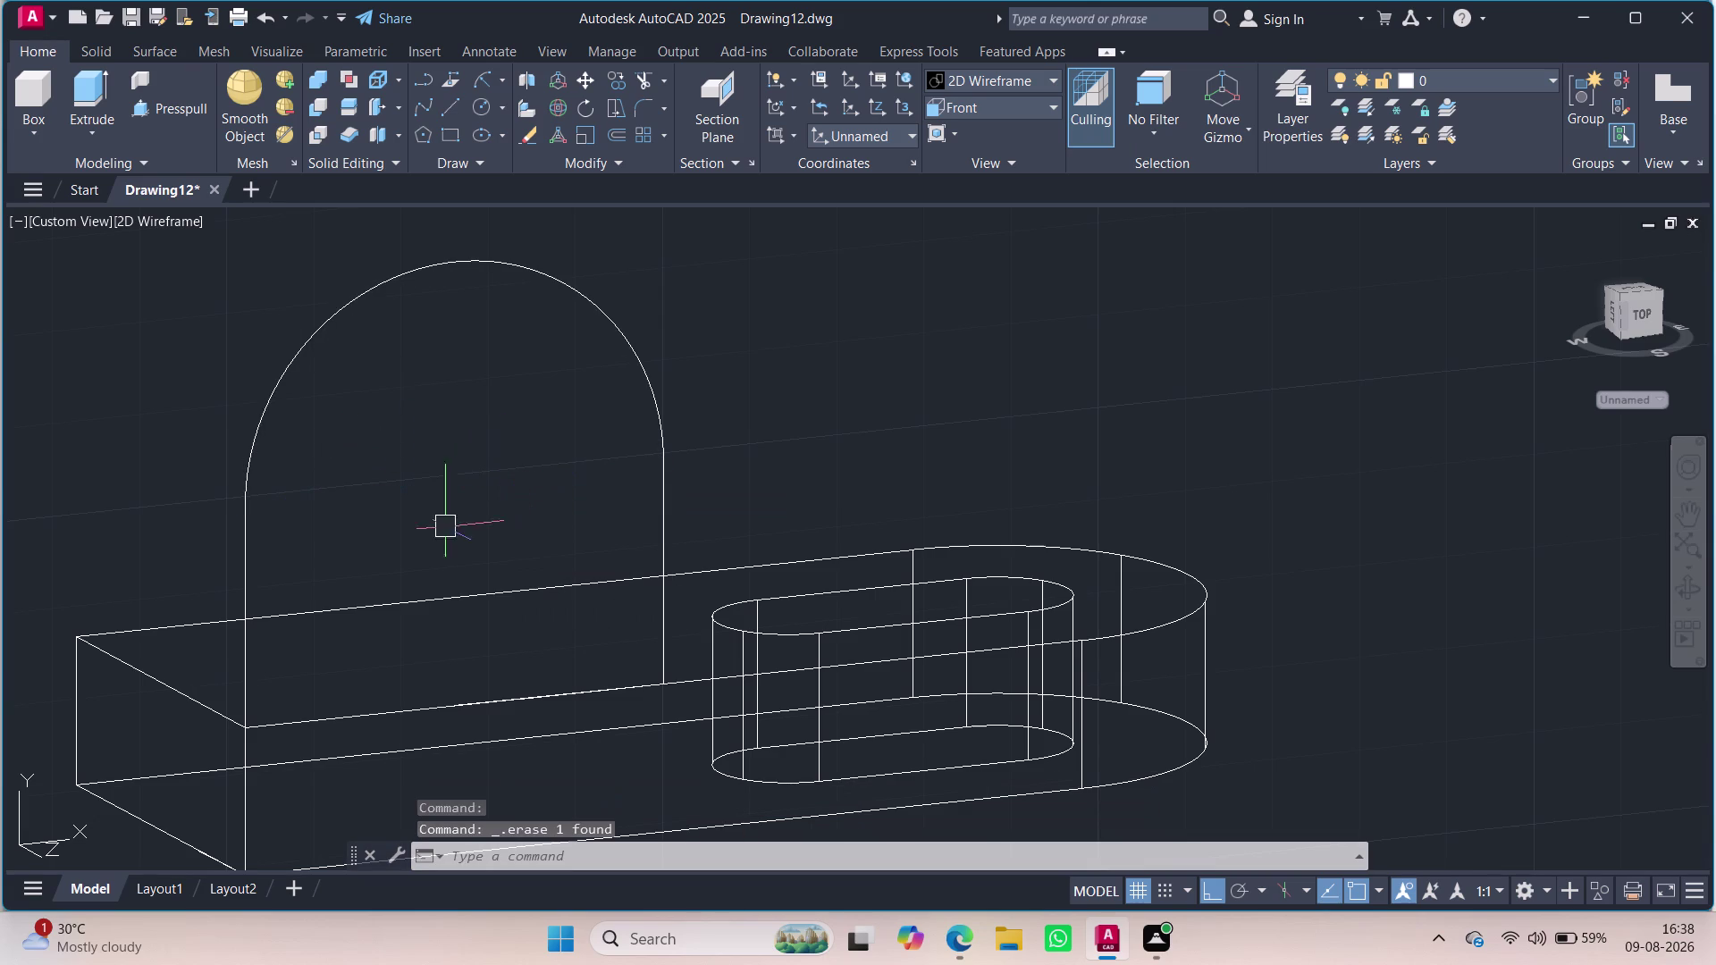
Join the arch, both sides and the bottom edge into one closed outline.
click(241, 533)
click(252, 485)
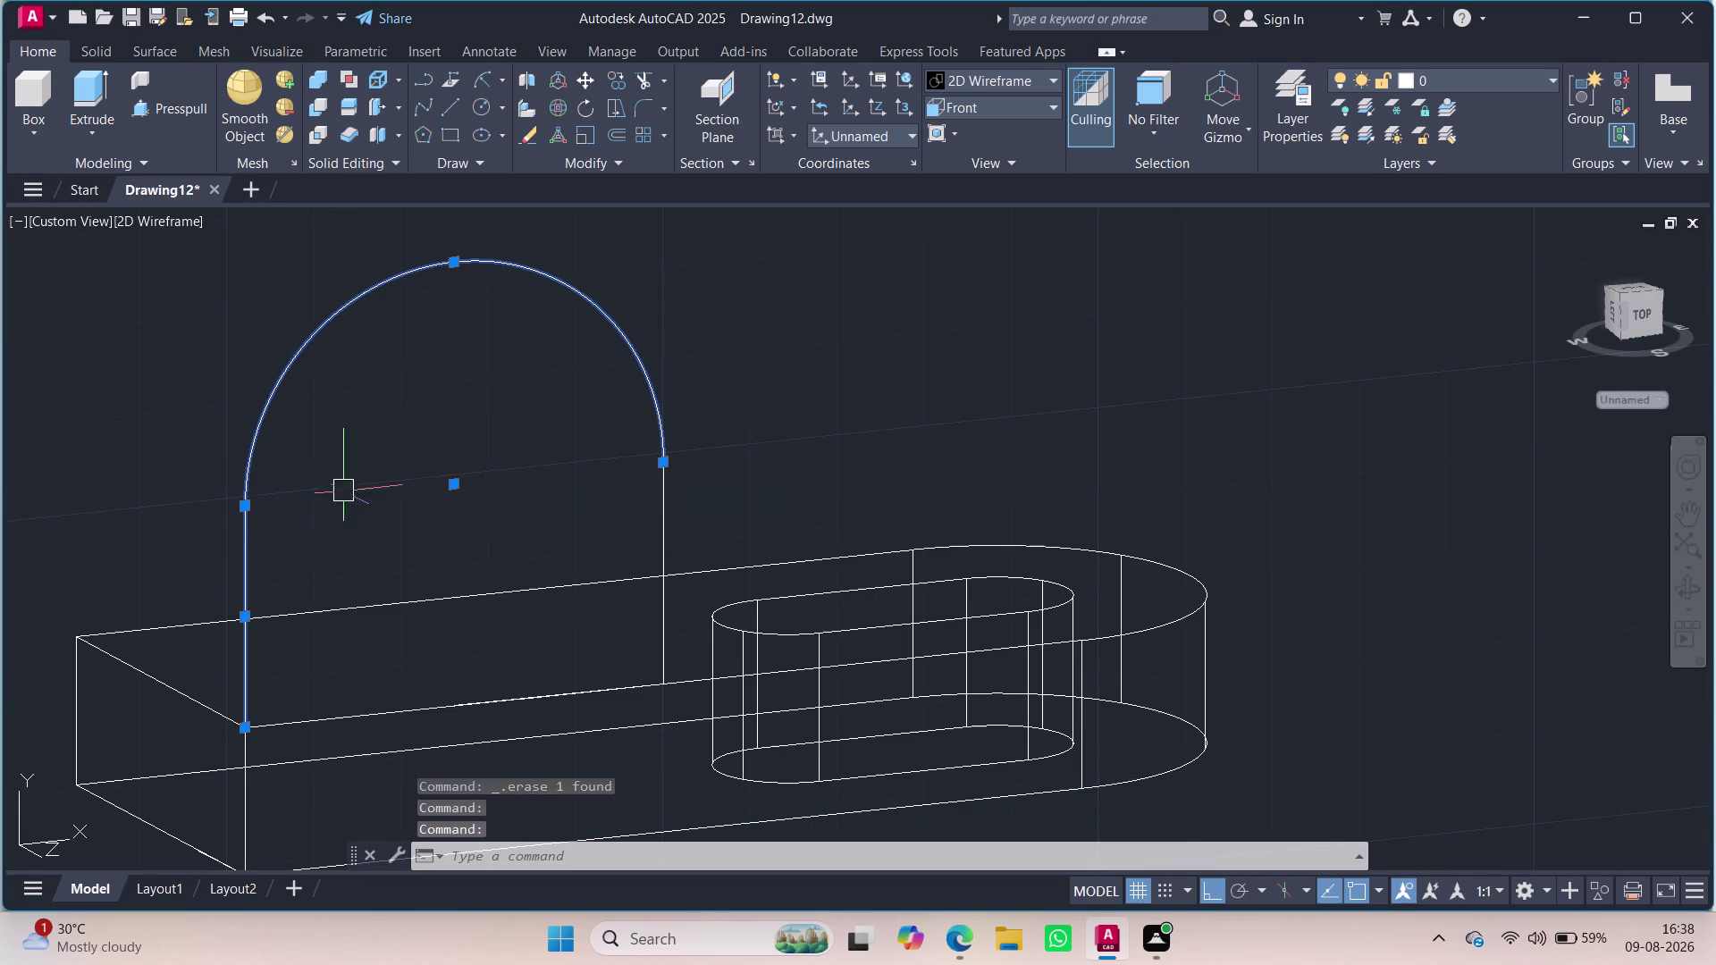
click(655, 544)
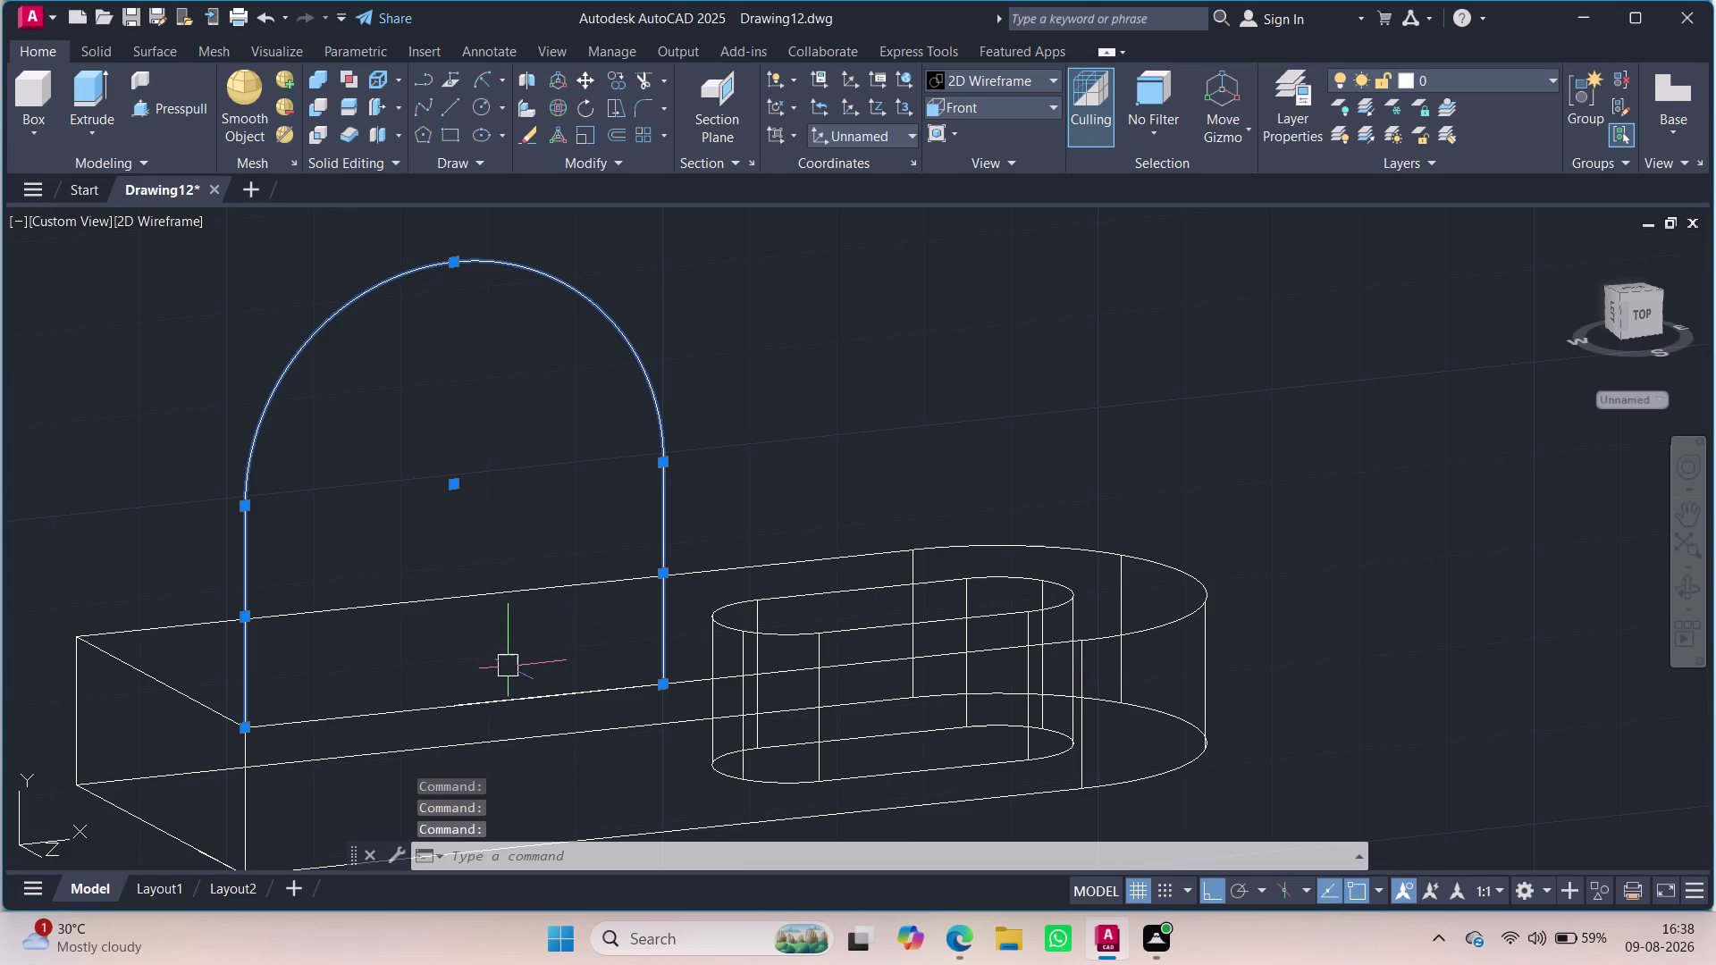
click(481, 695)
key(j)
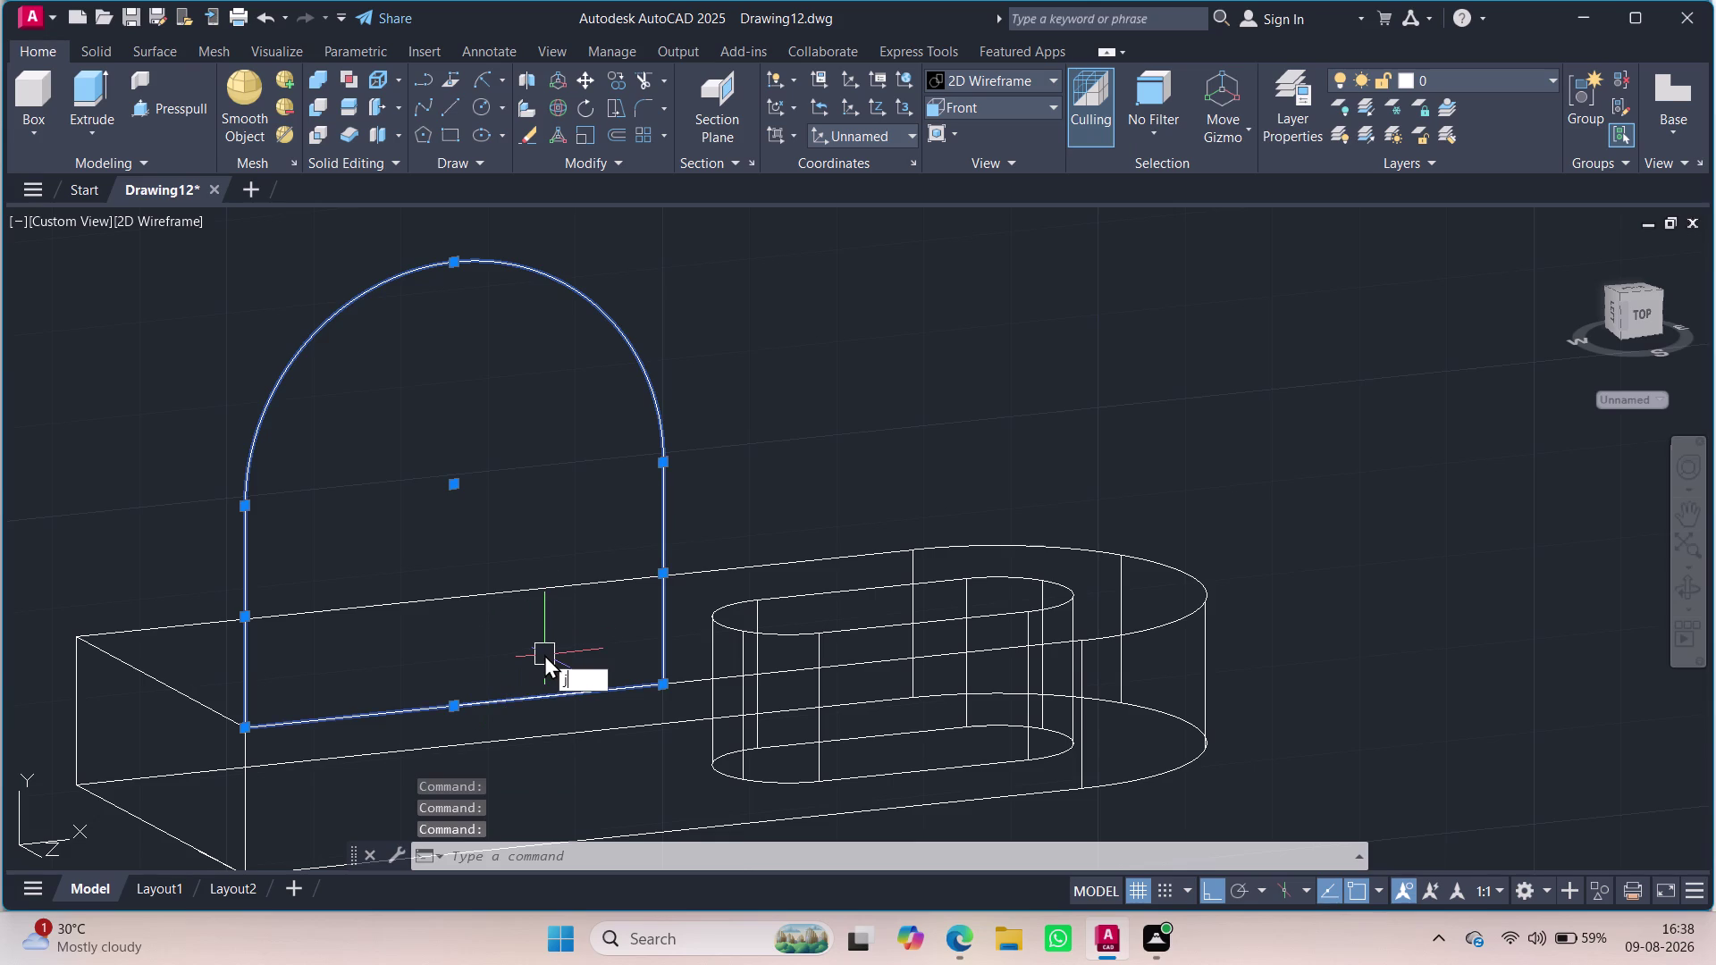
click(595, 696)
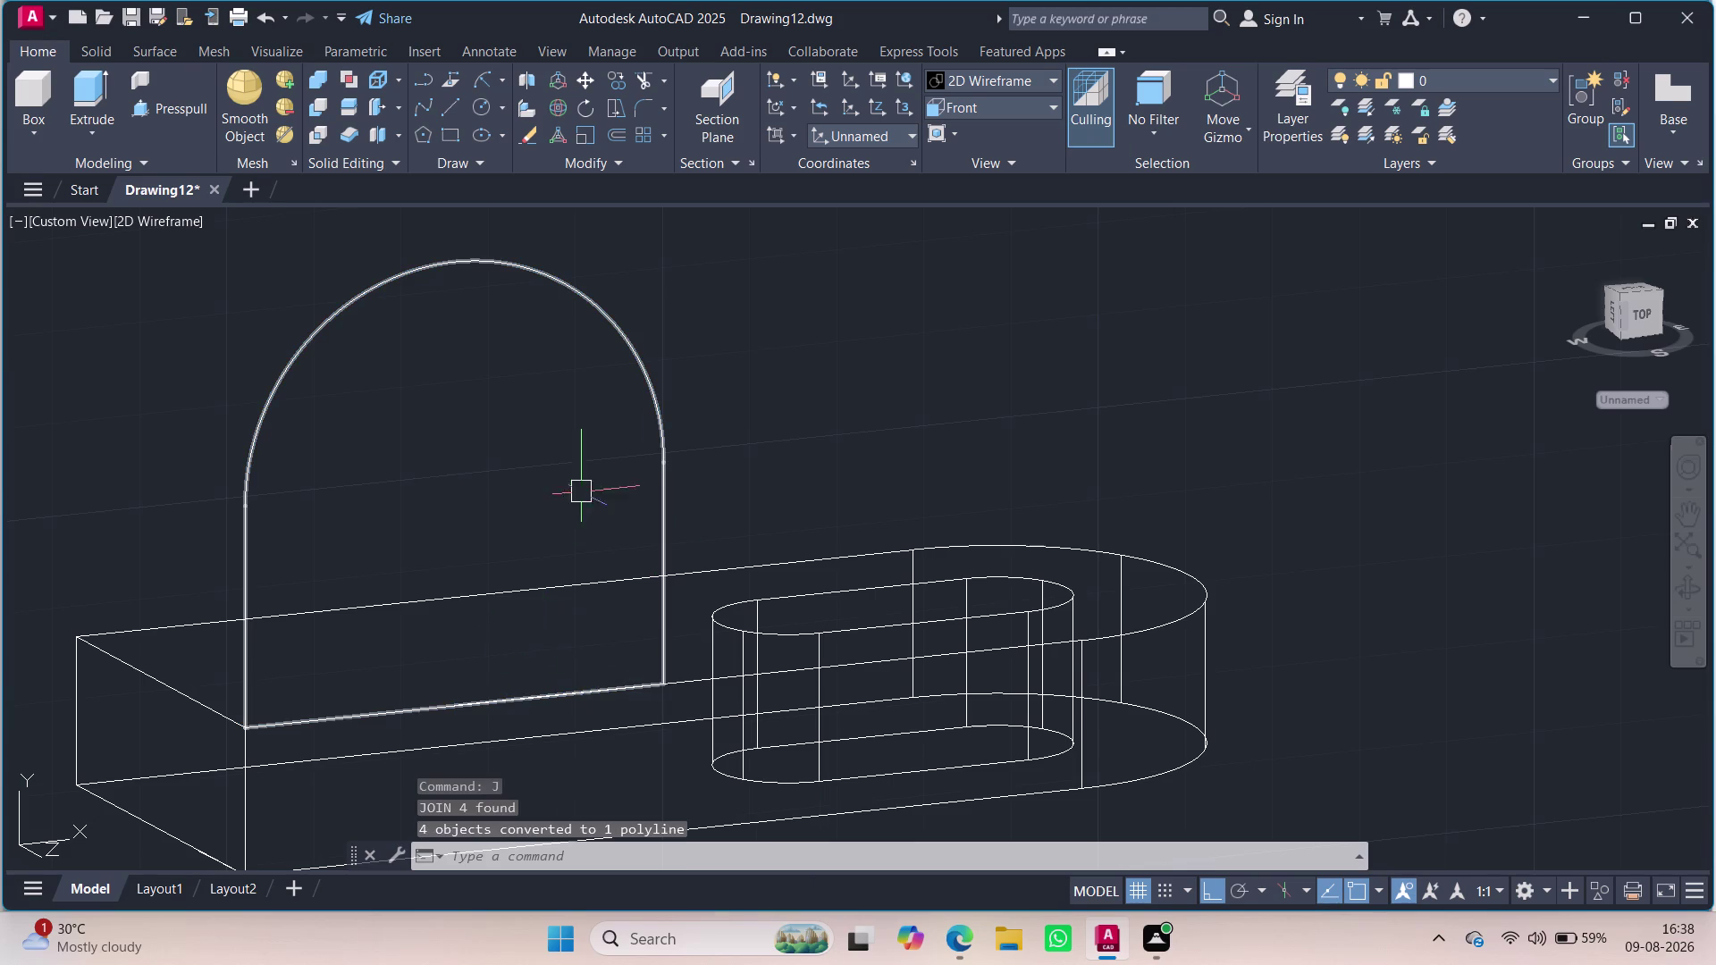
click(664, 447)
key(Escape)
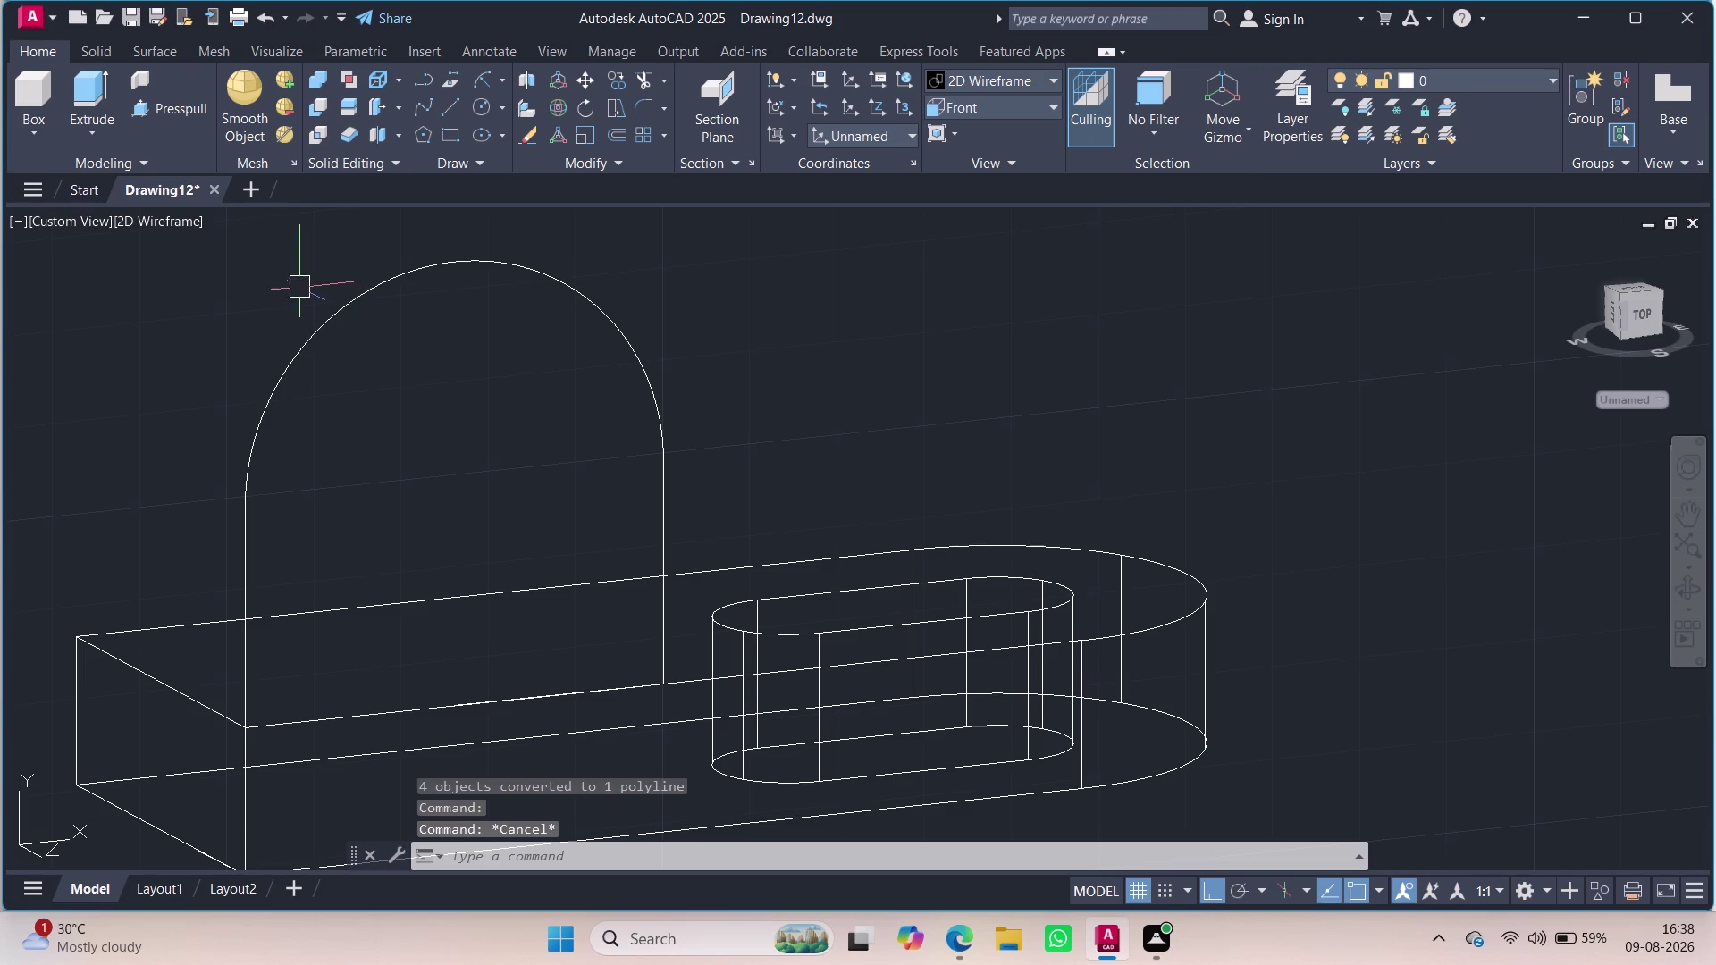
click(166, 102)
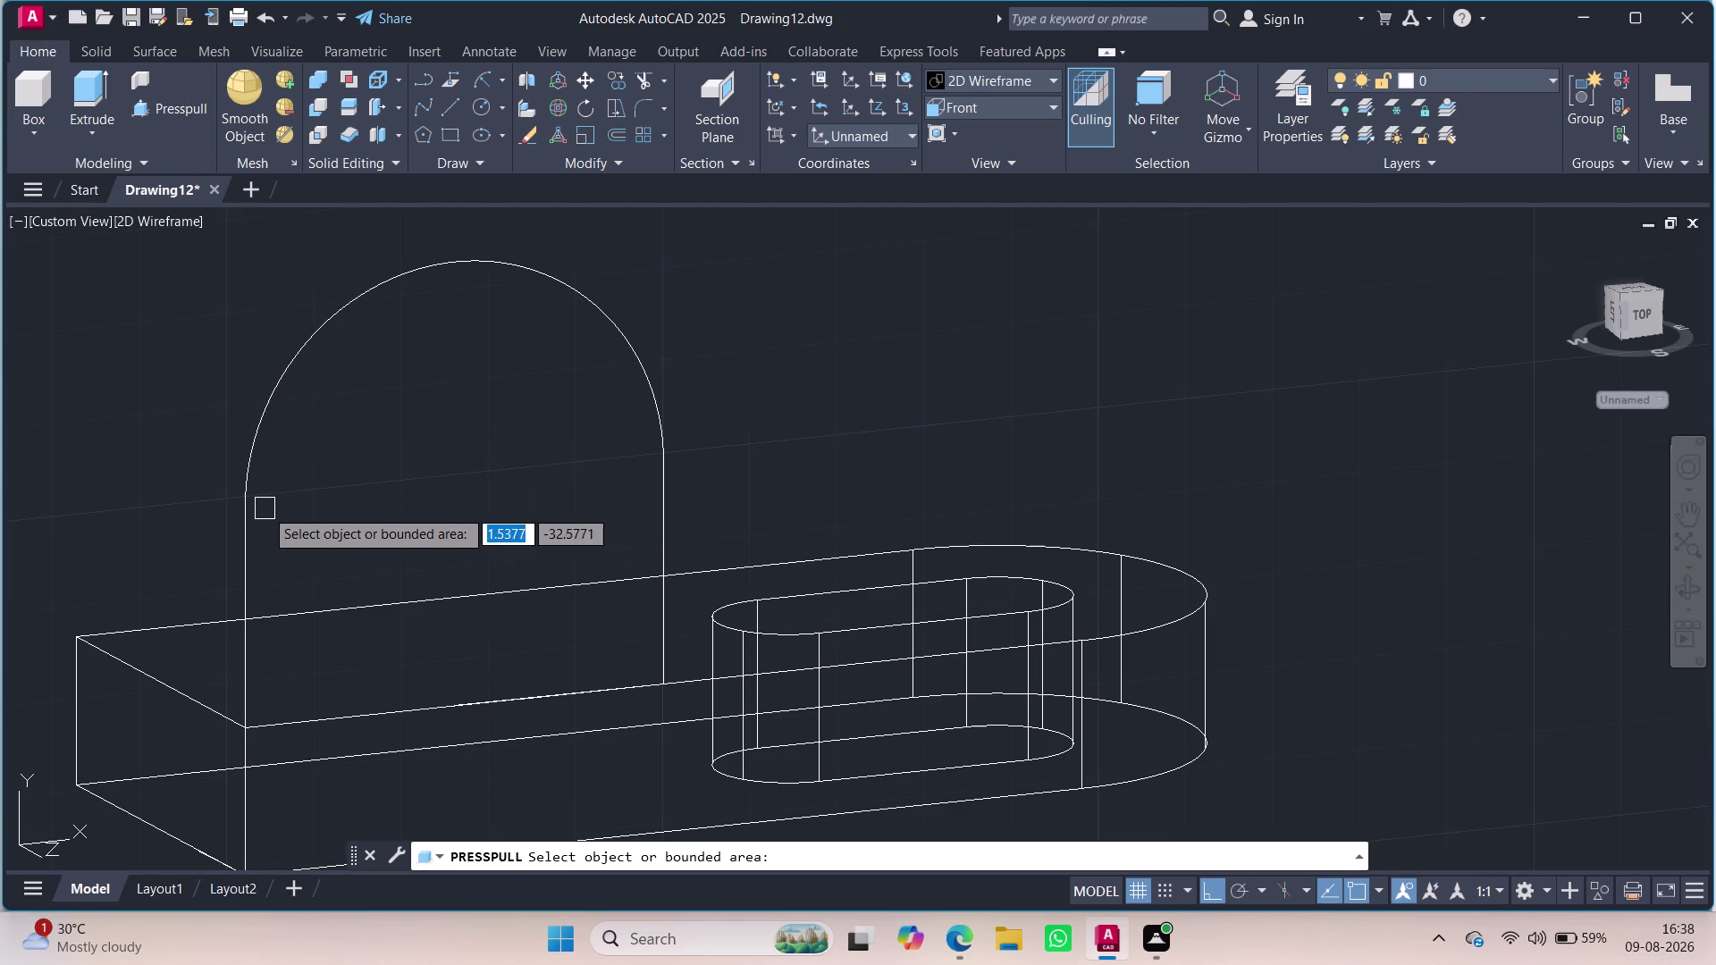
Press-pull the arched outline 12 units into a solid upright plate.
click(253, 508)
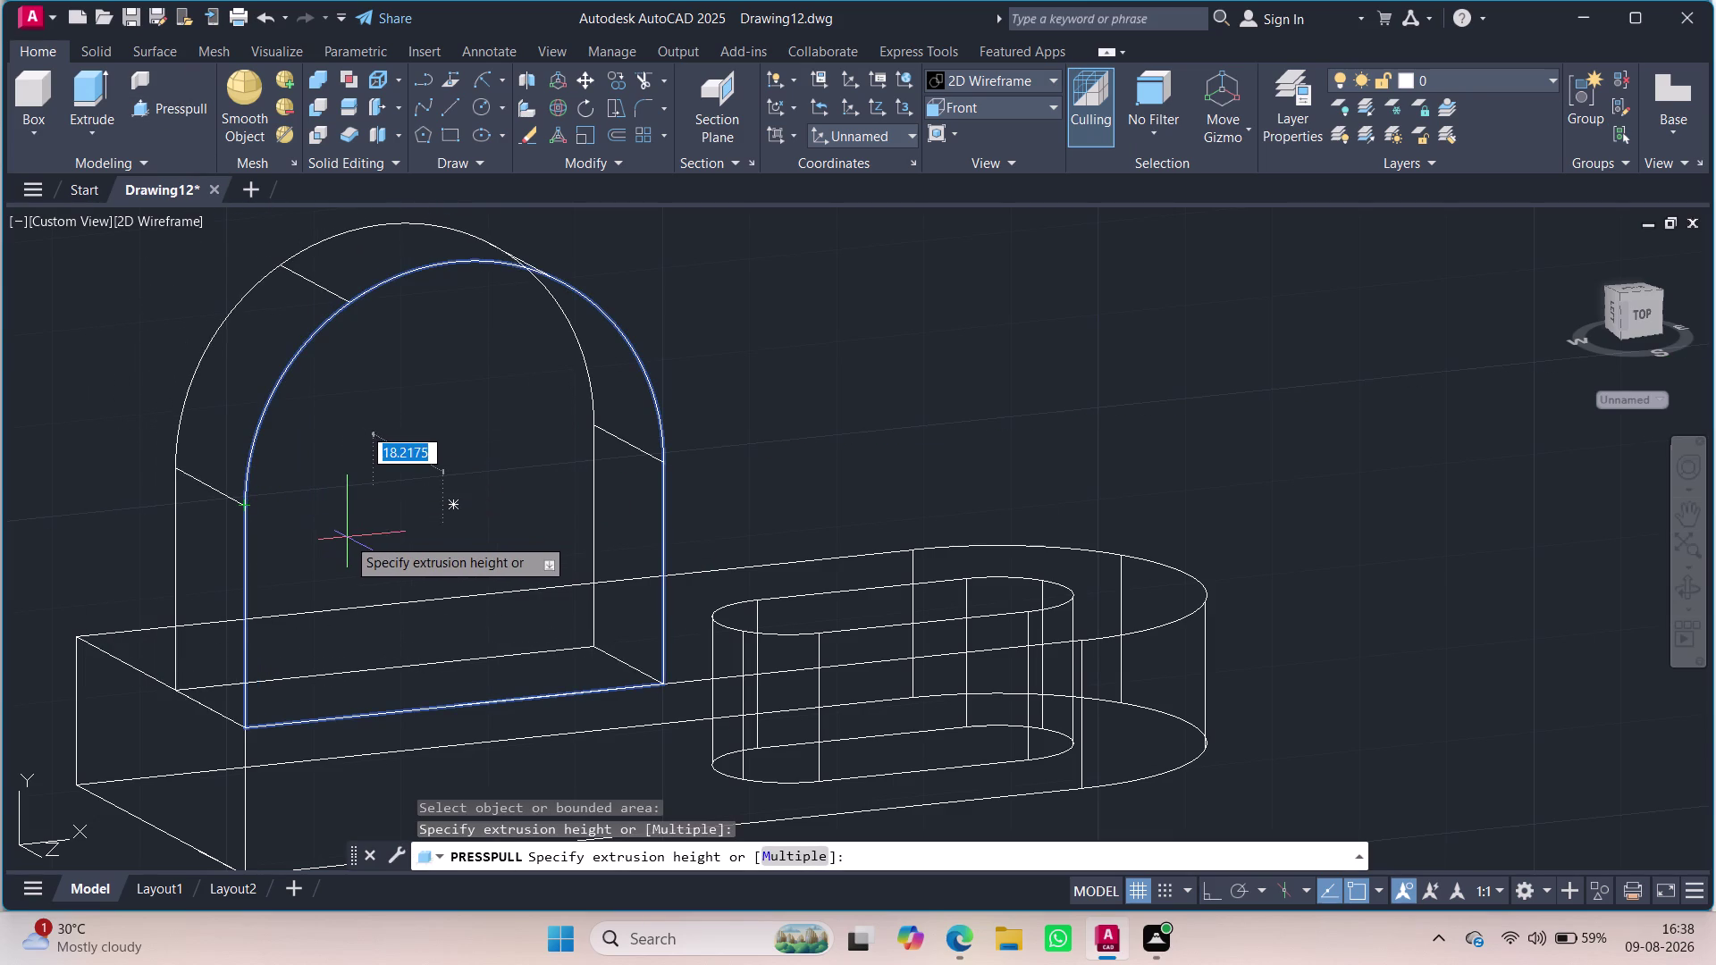
text(12)
key(Return)
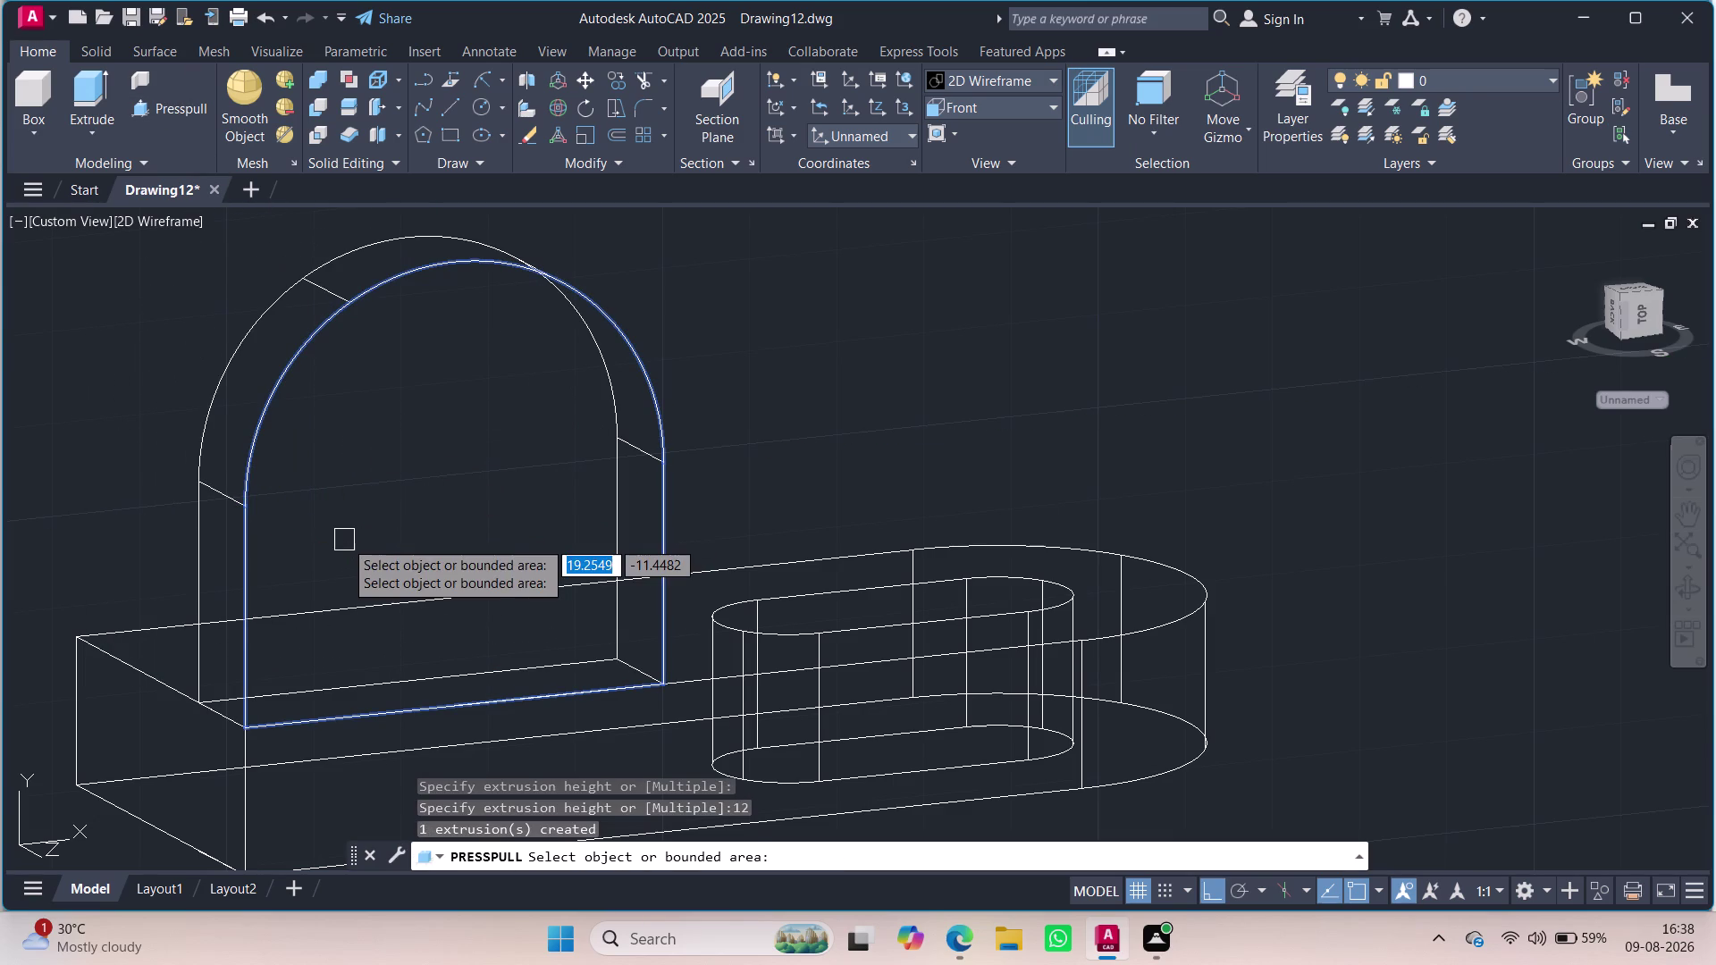
key(Escape)
click(151, 224)
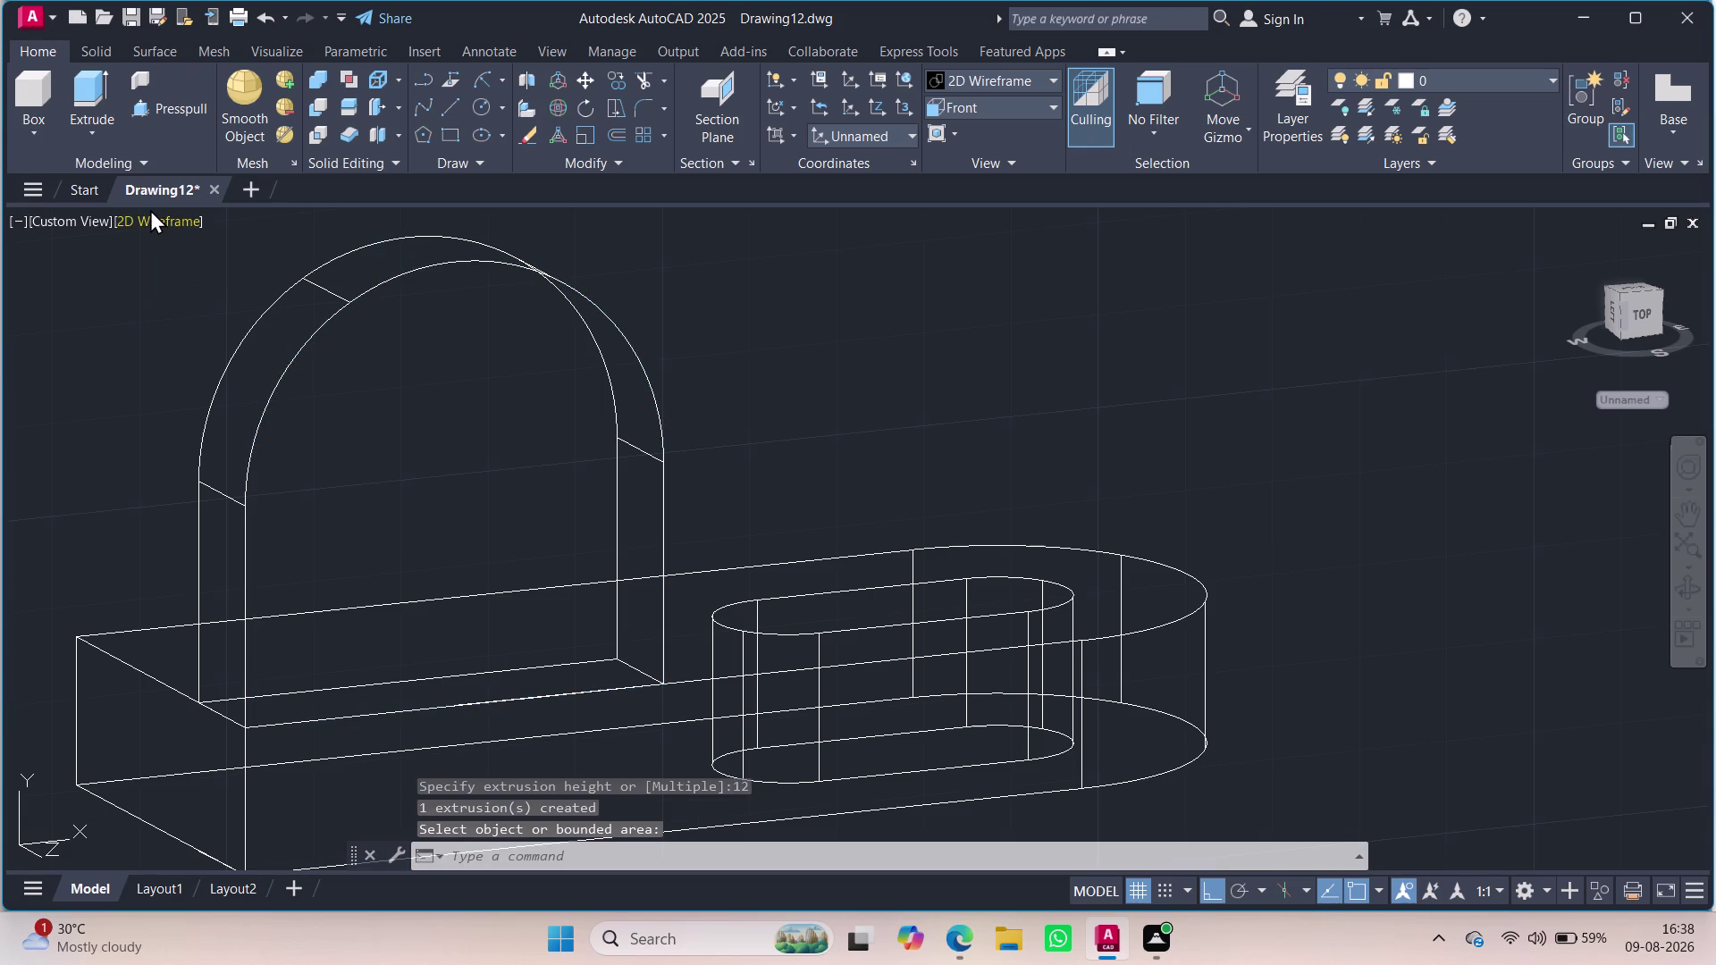
click(141, 222)
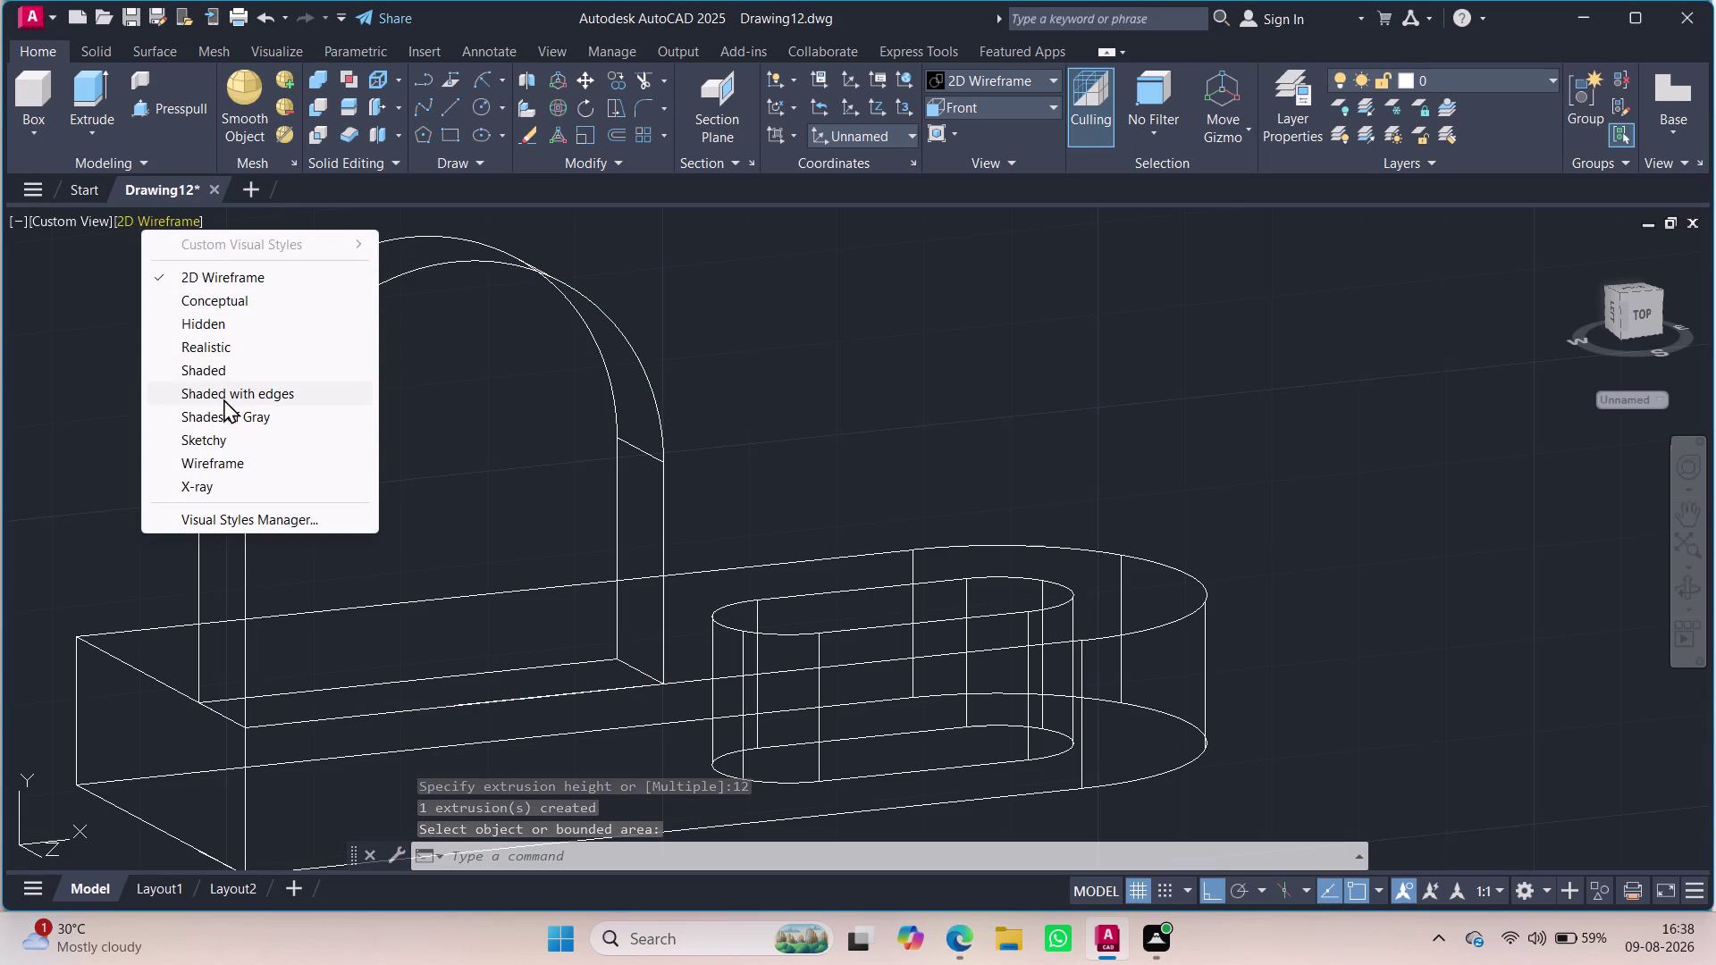
Switch to the Shaded with Edges style, then start stretching the upright plate.
click(226, 388)
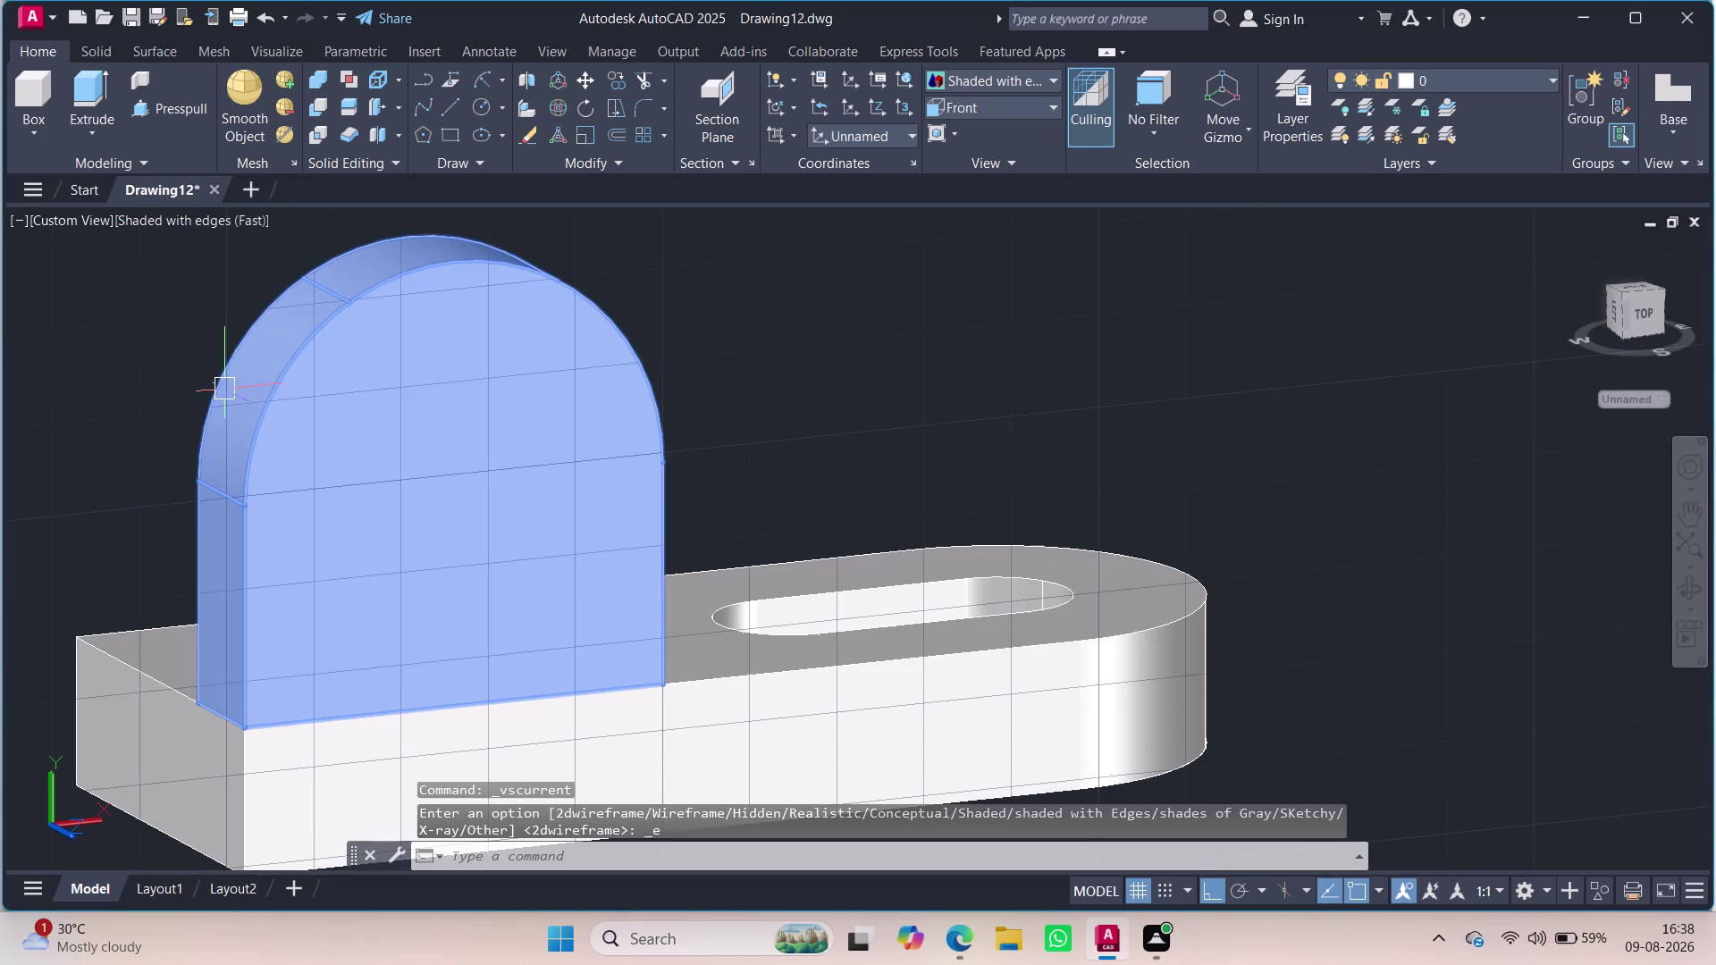
middle_drag(1296, 500, 1236, 453)
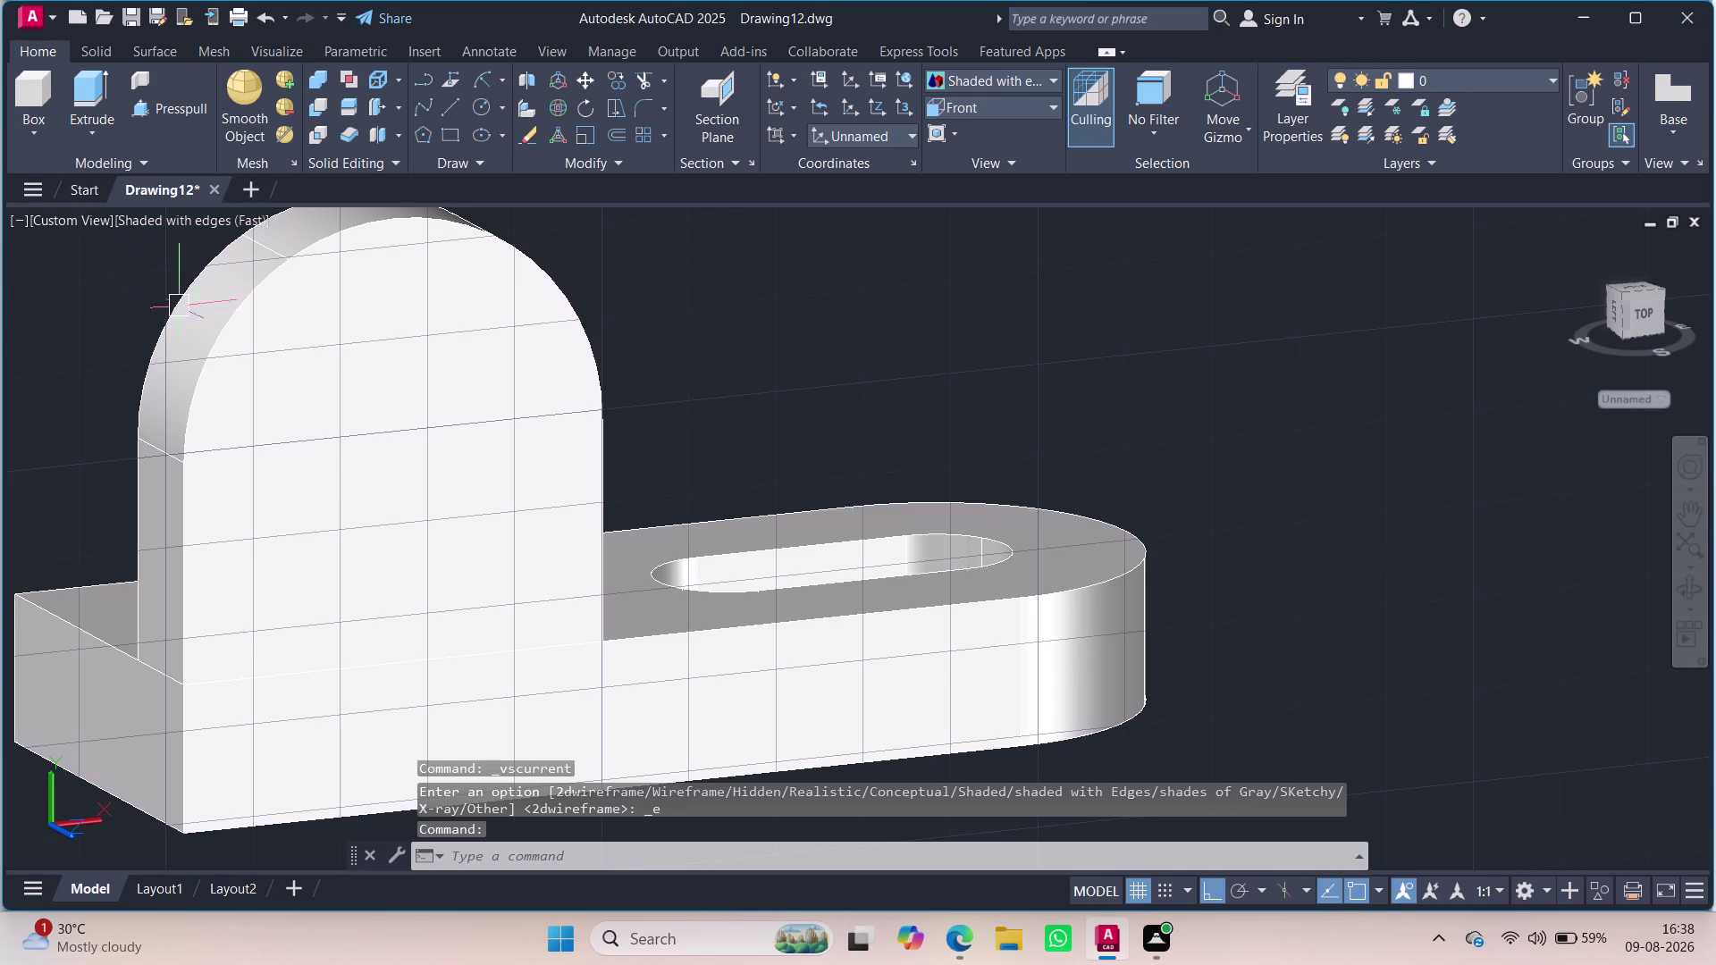
middle_drag(1228, 389, 857, 433)
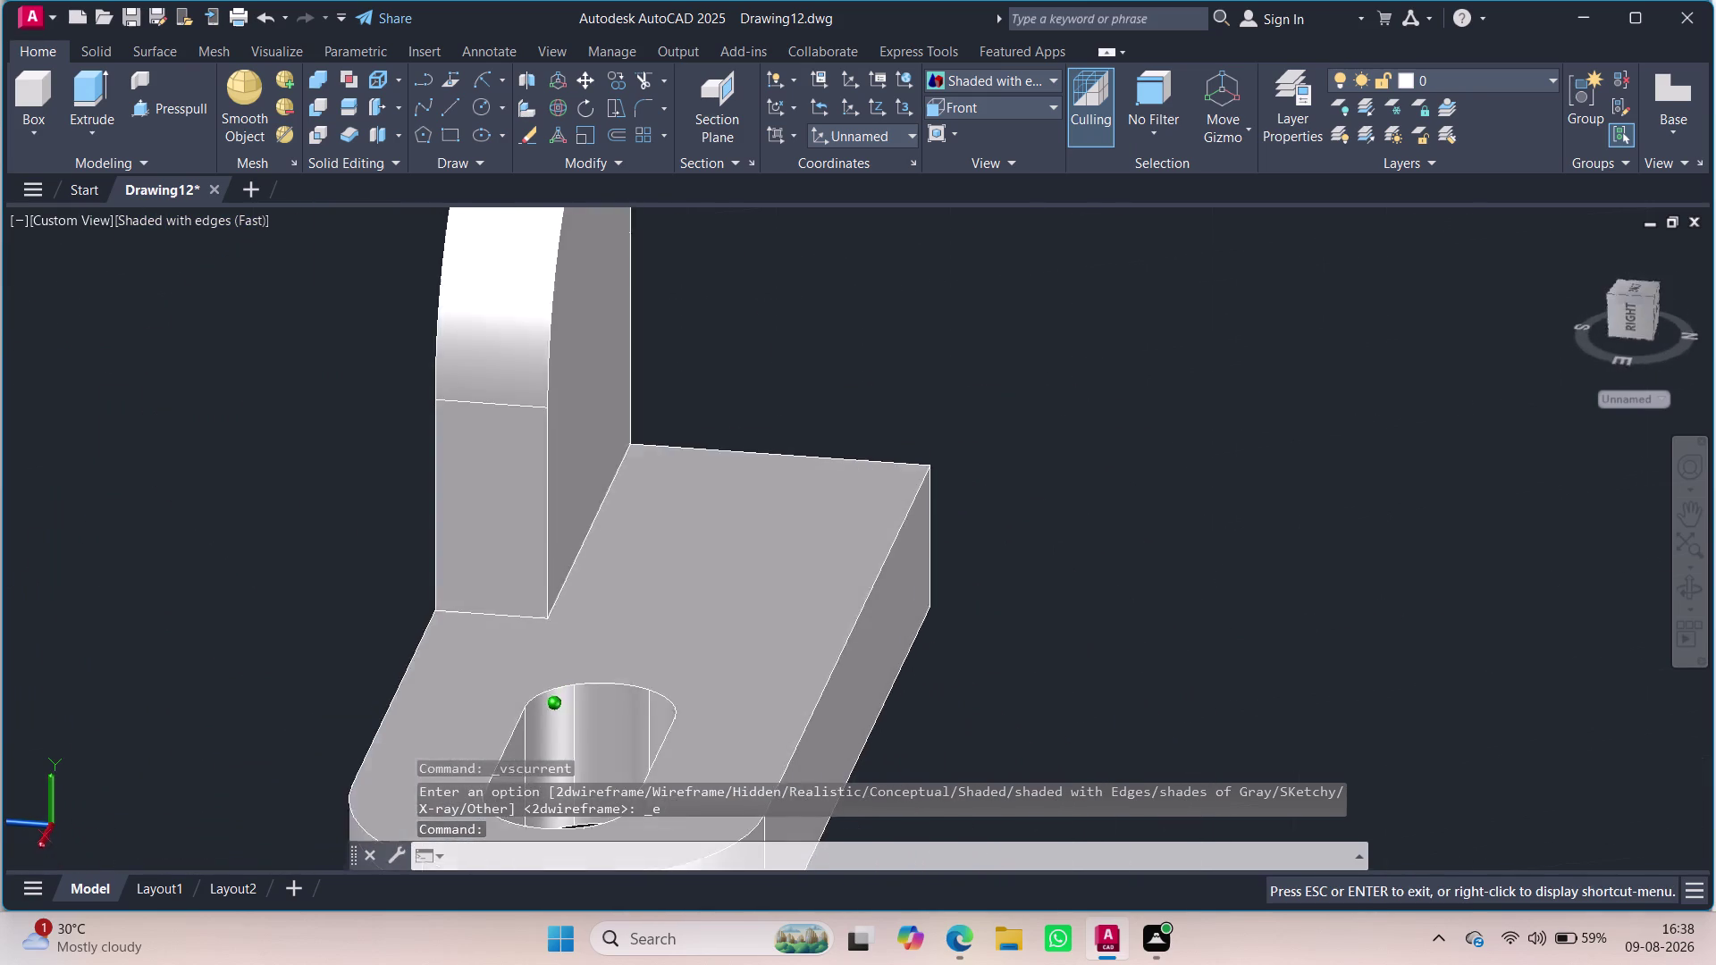
middle_drag(857, 433, 881, 391)
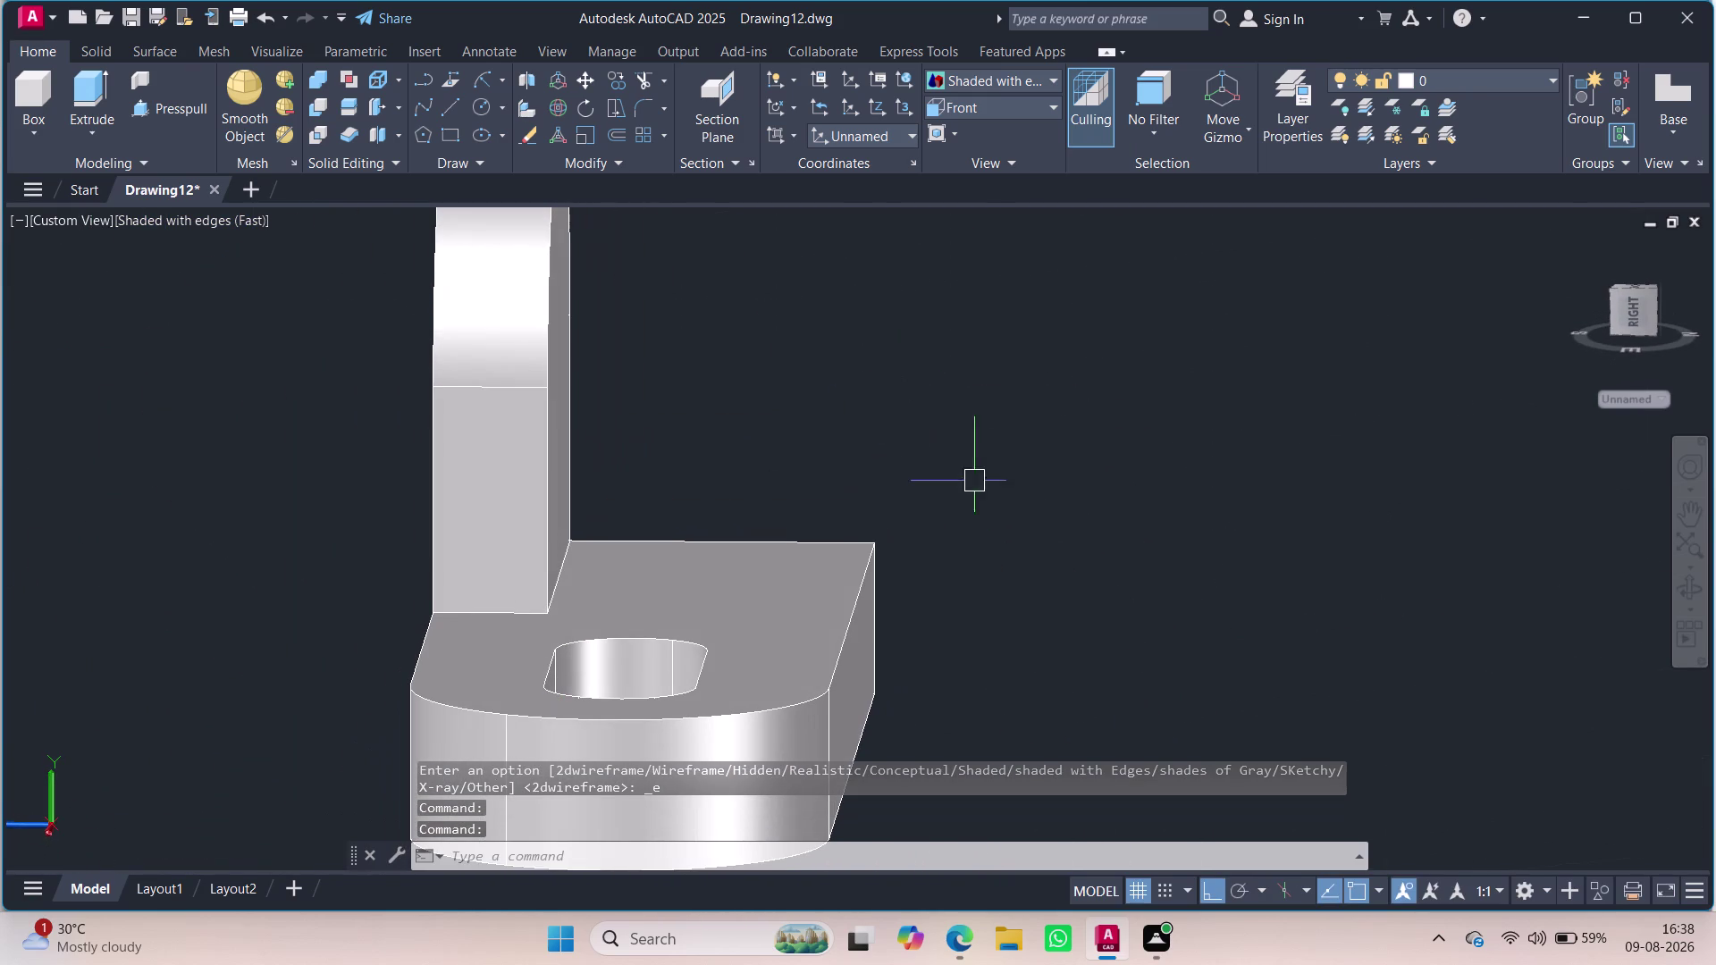
click(1058, 569)
key(Escape)
key(Escape)
scroll(down, 3)
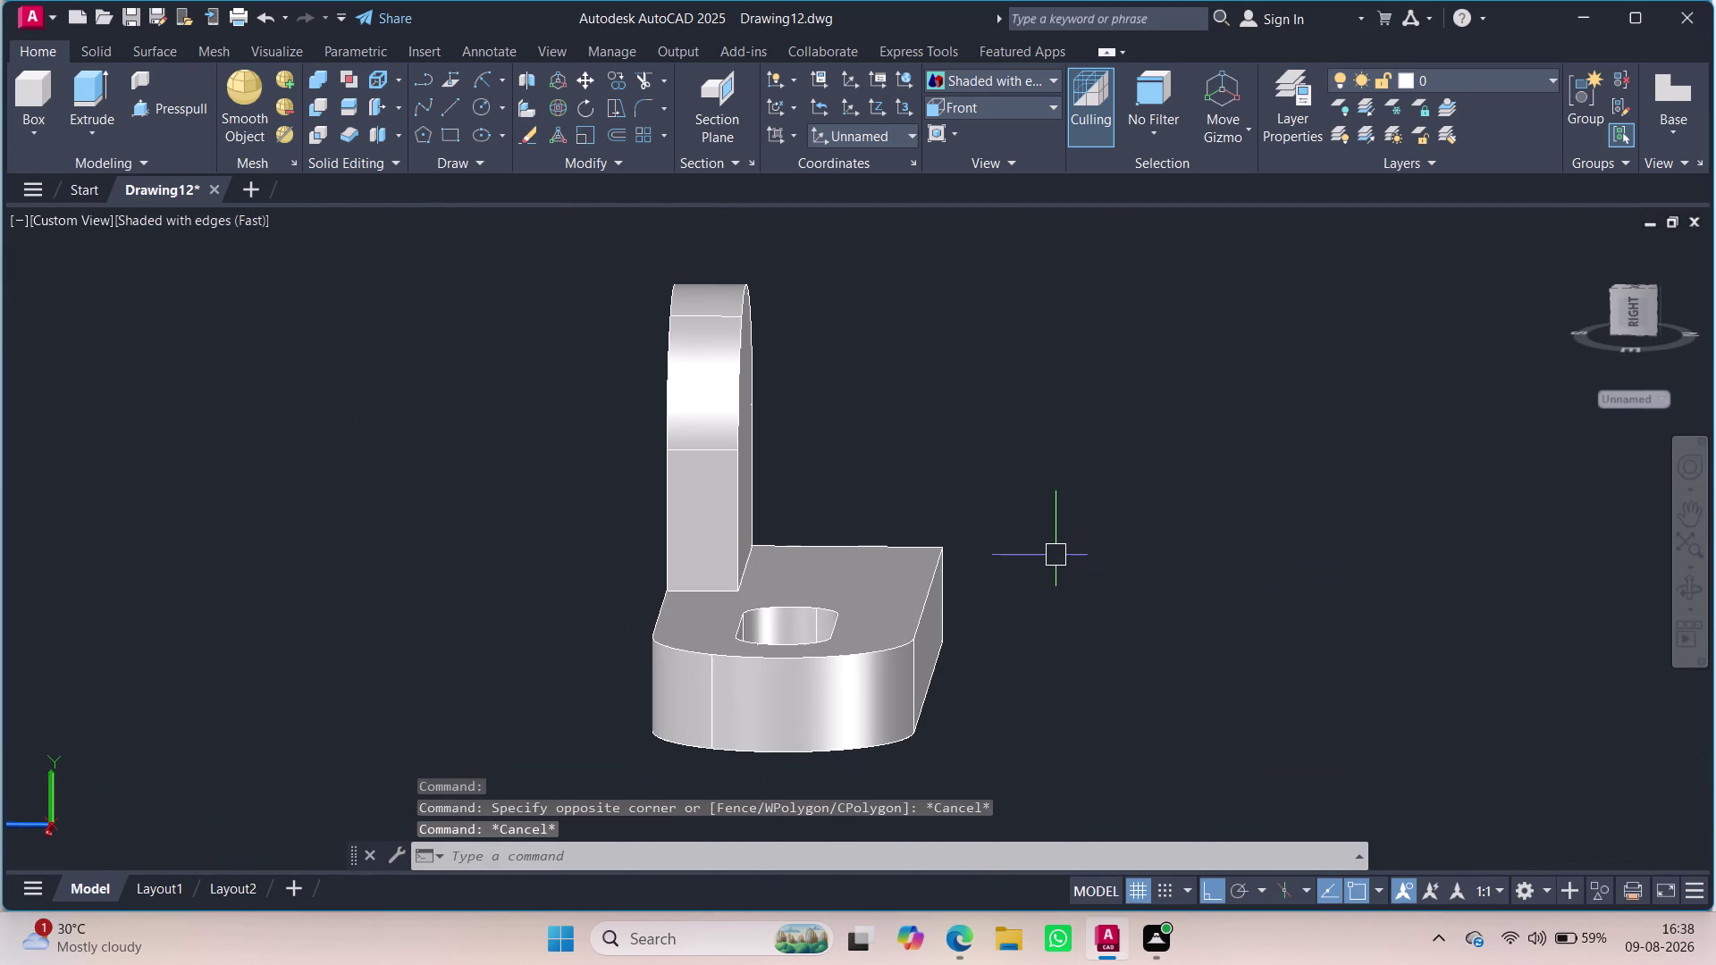
click(620, 107)
click(739, 388)
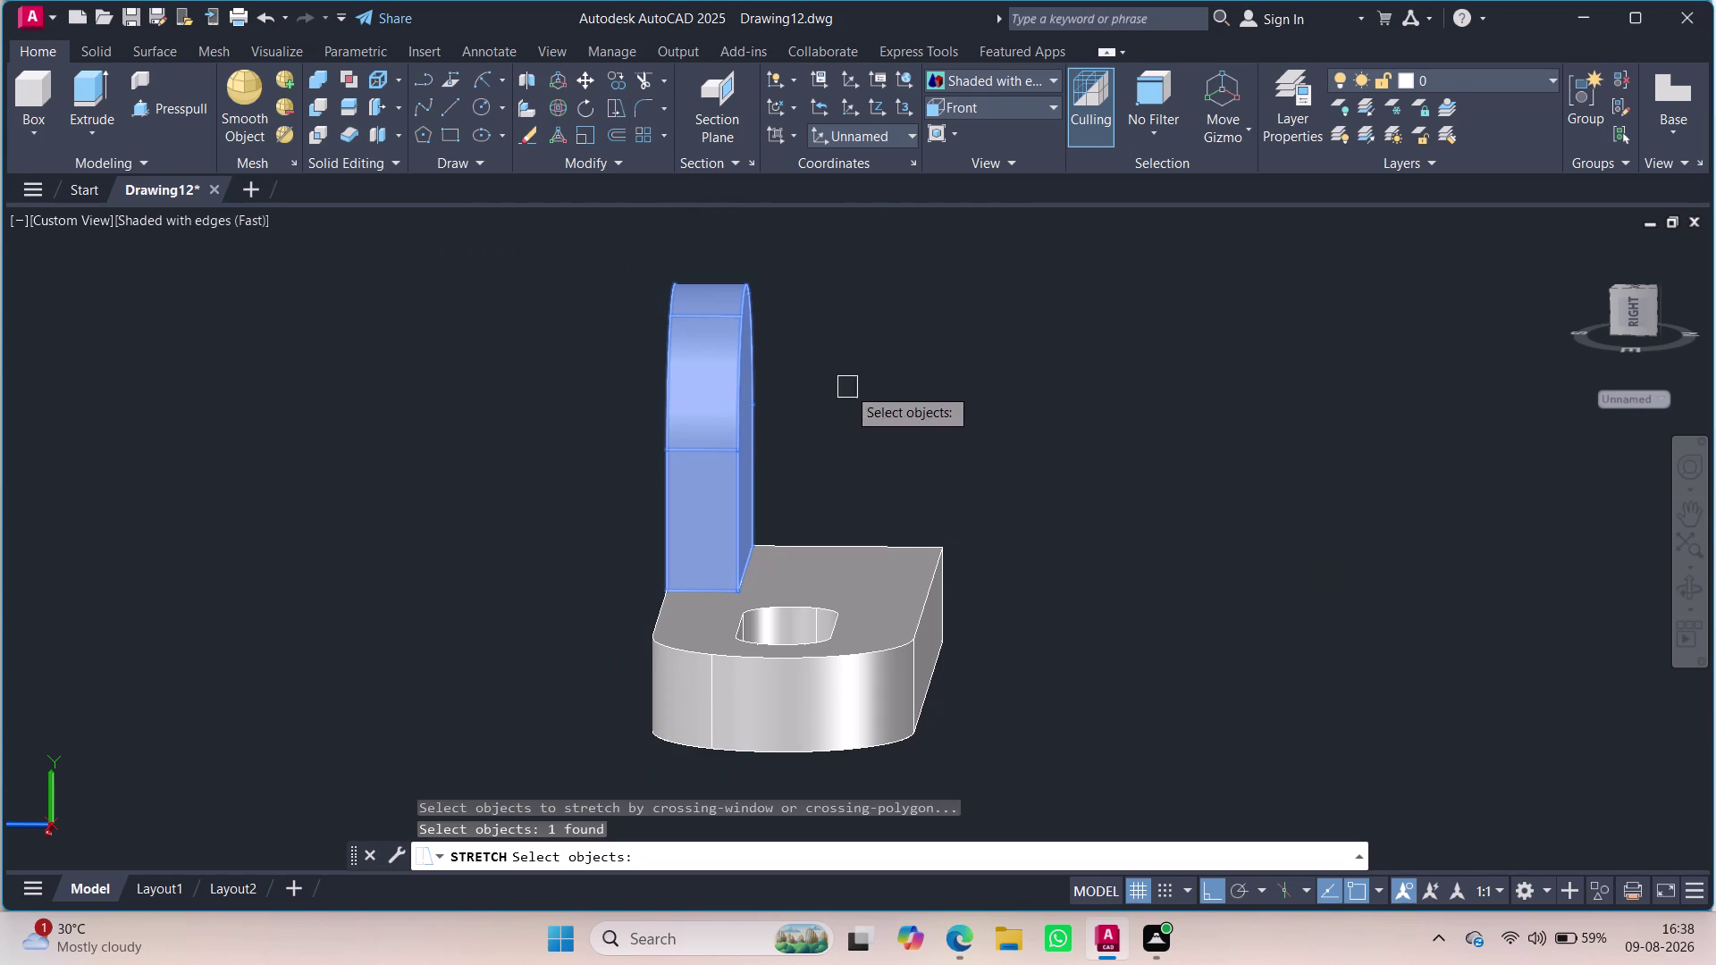
click(626, 106)
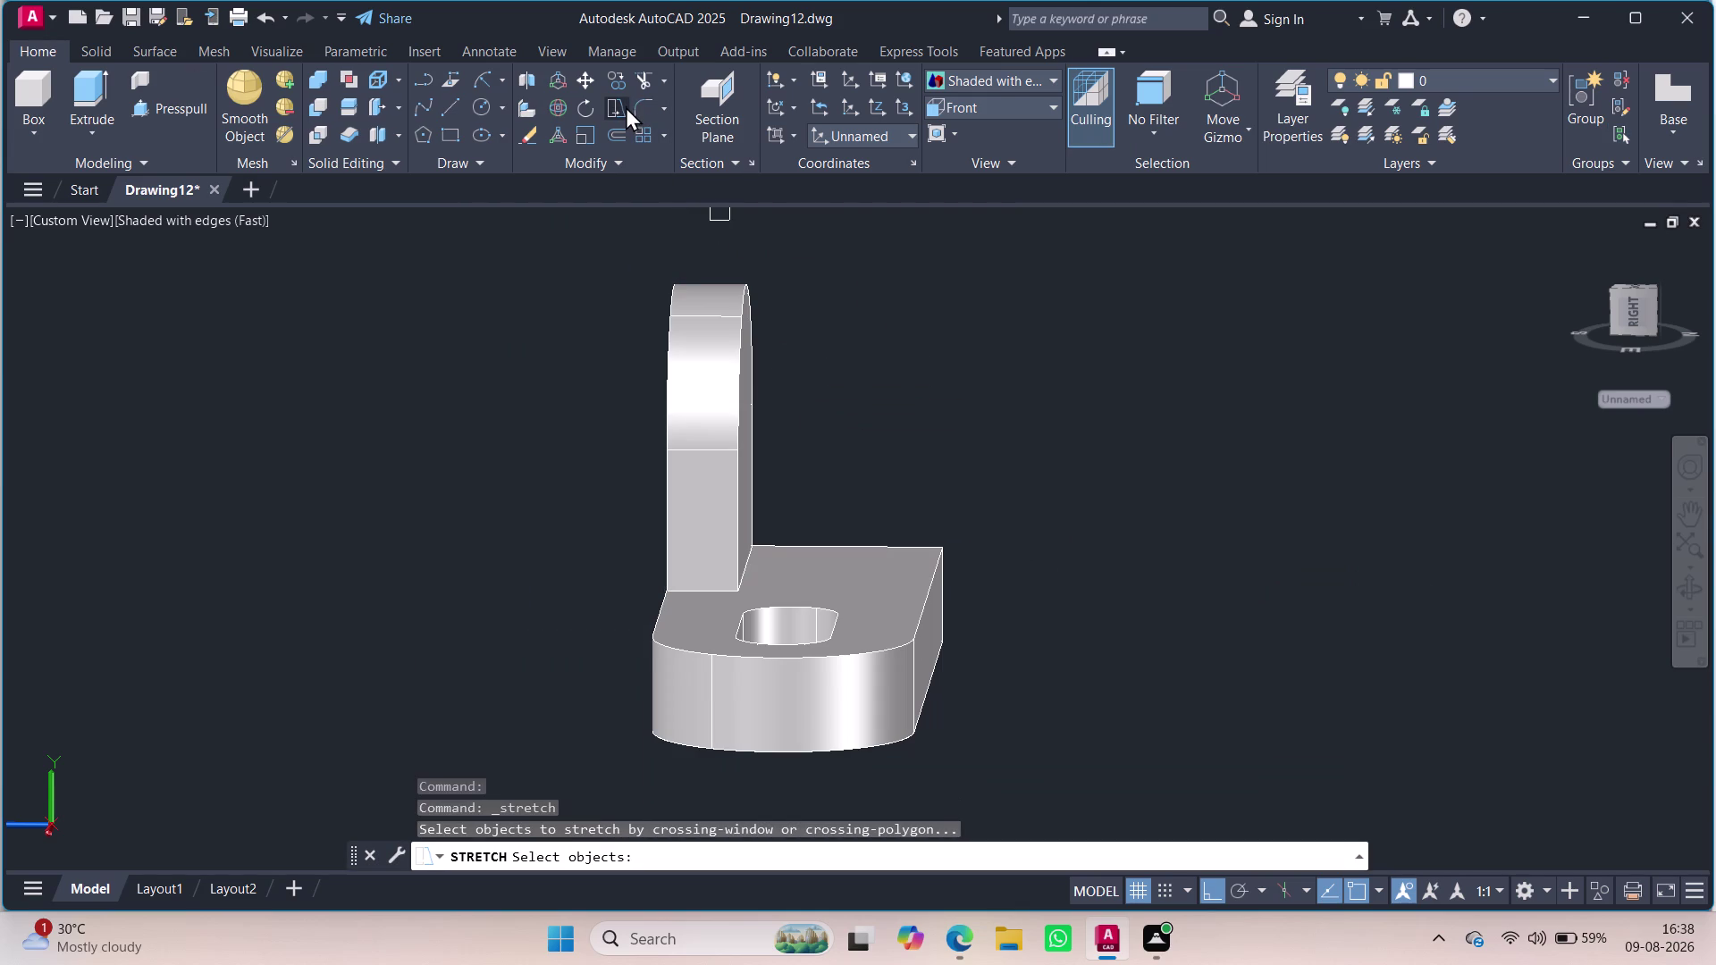
click(722, 361)
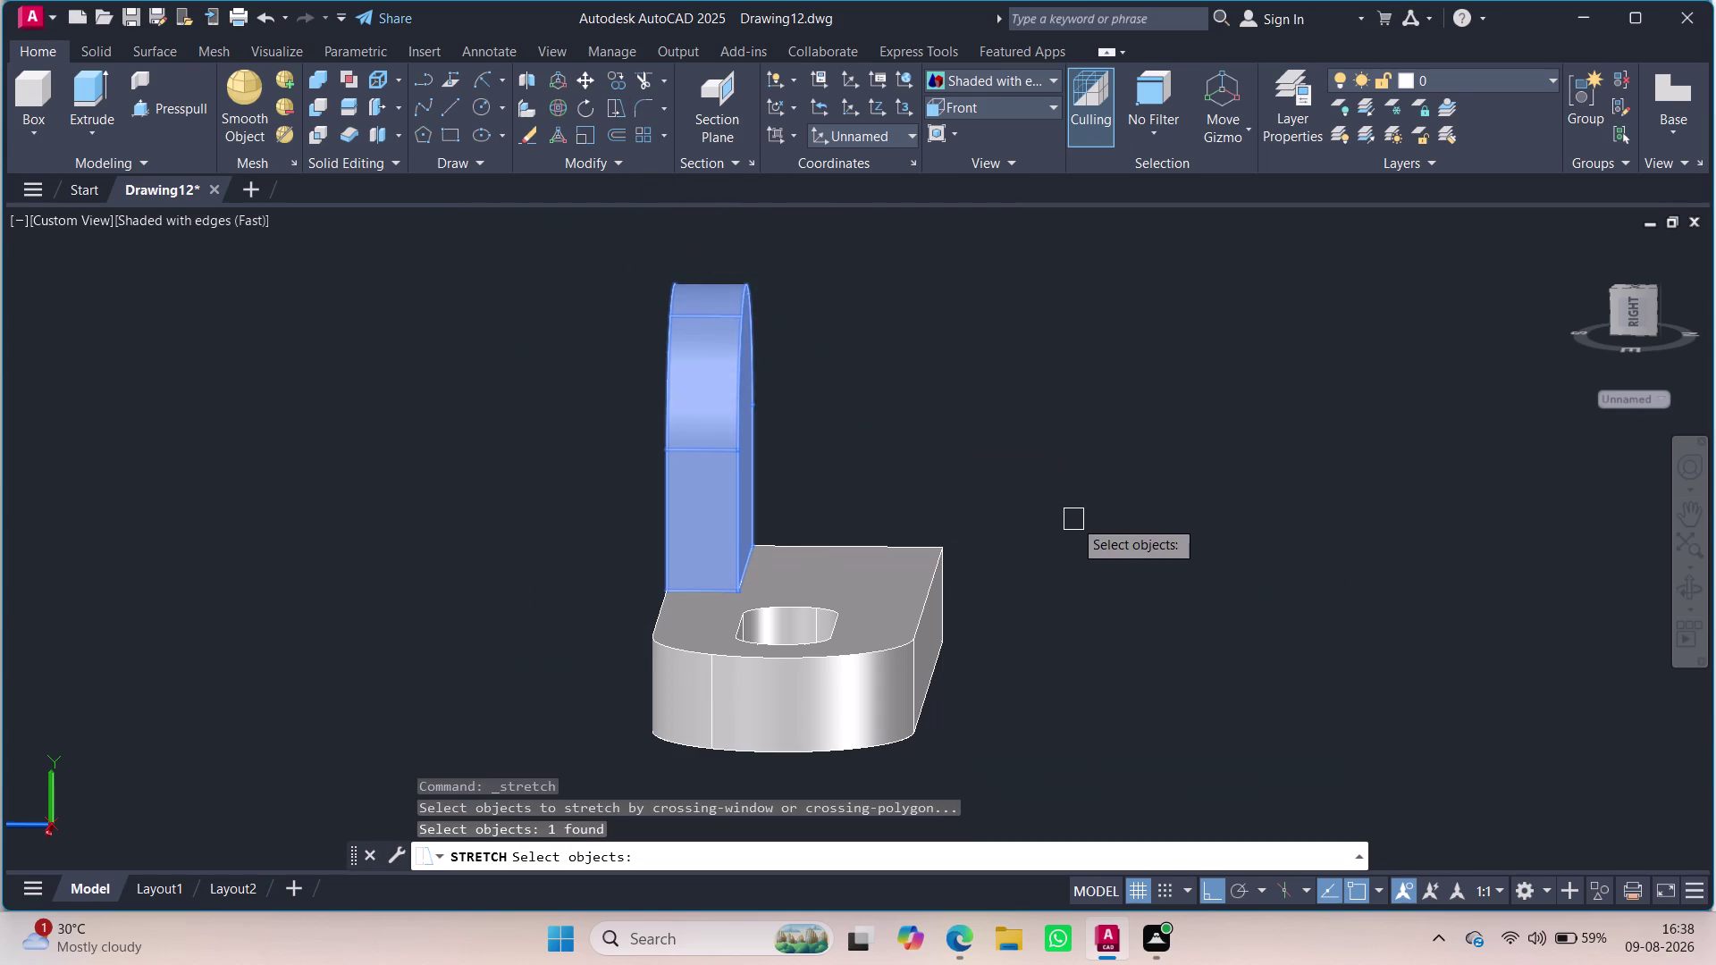
click(617, 101)
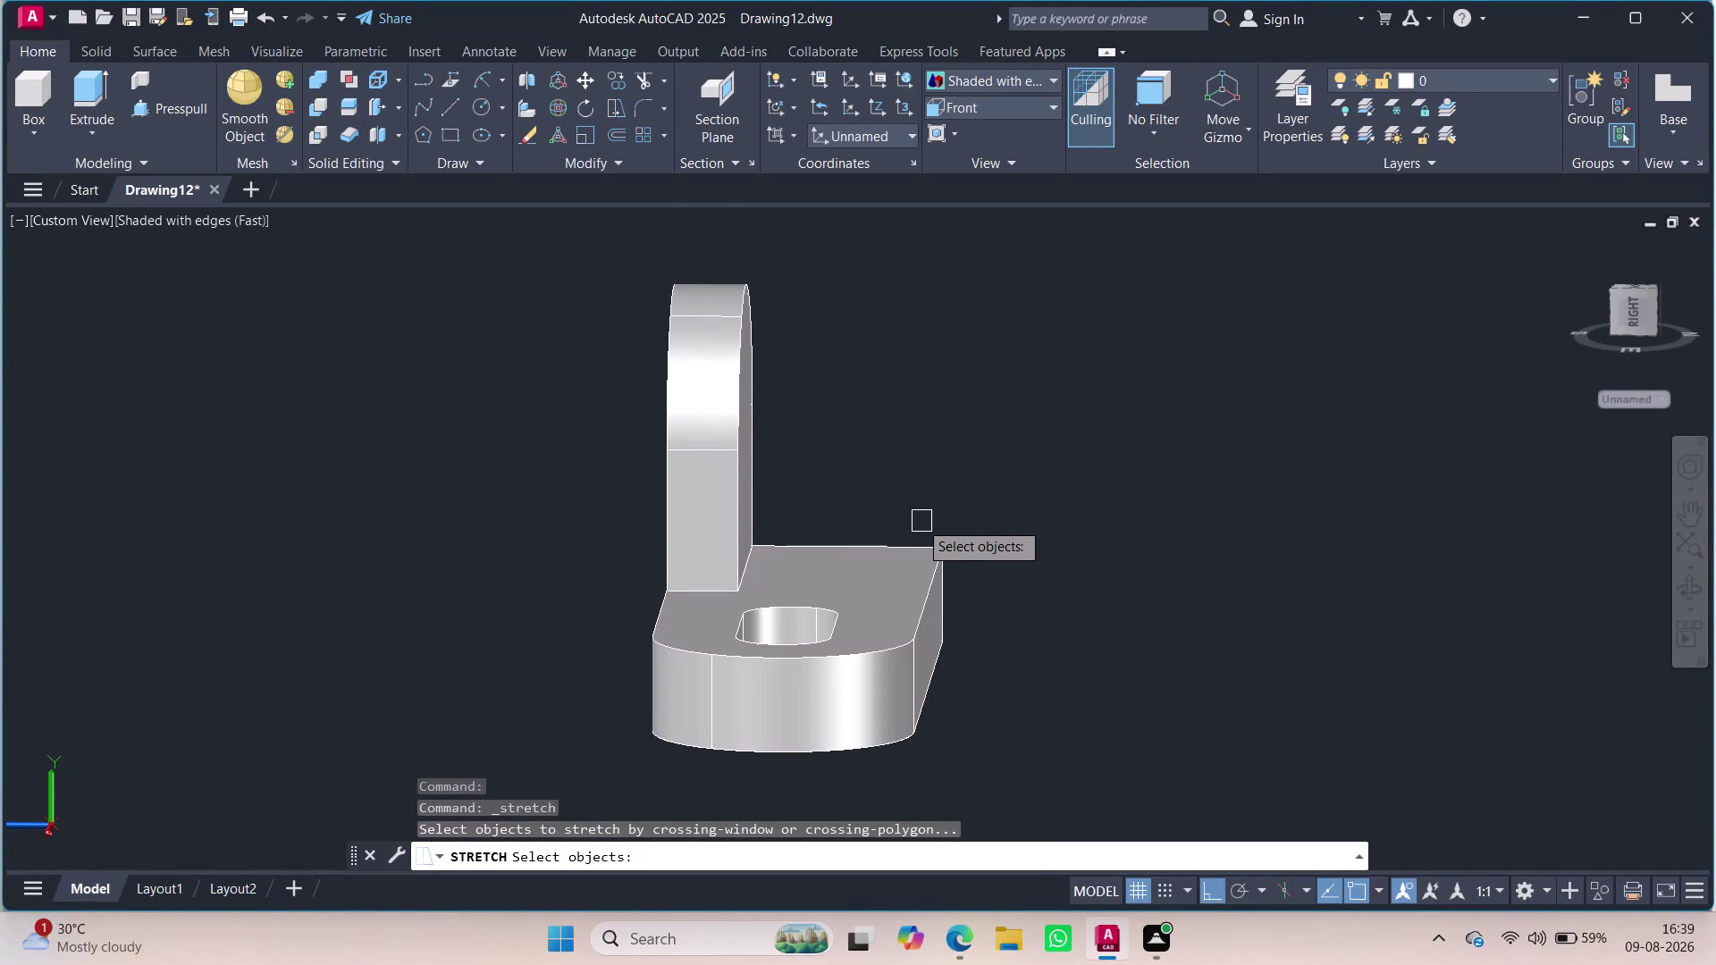
click(696, 435)
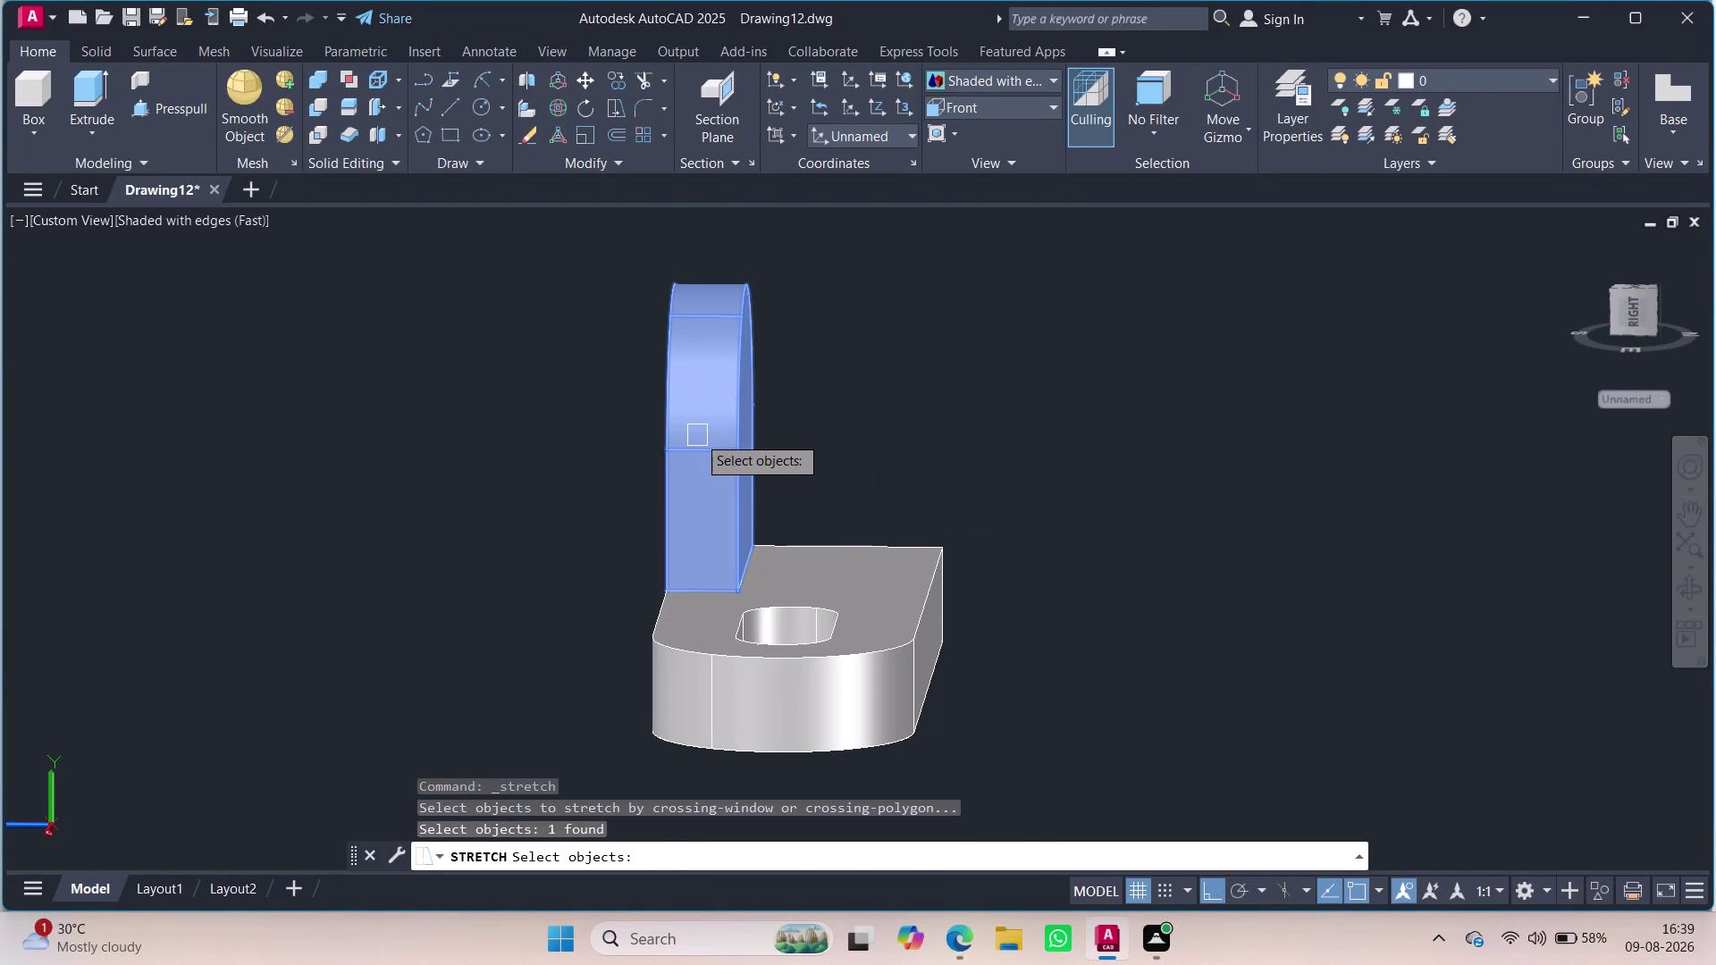
key(Return)
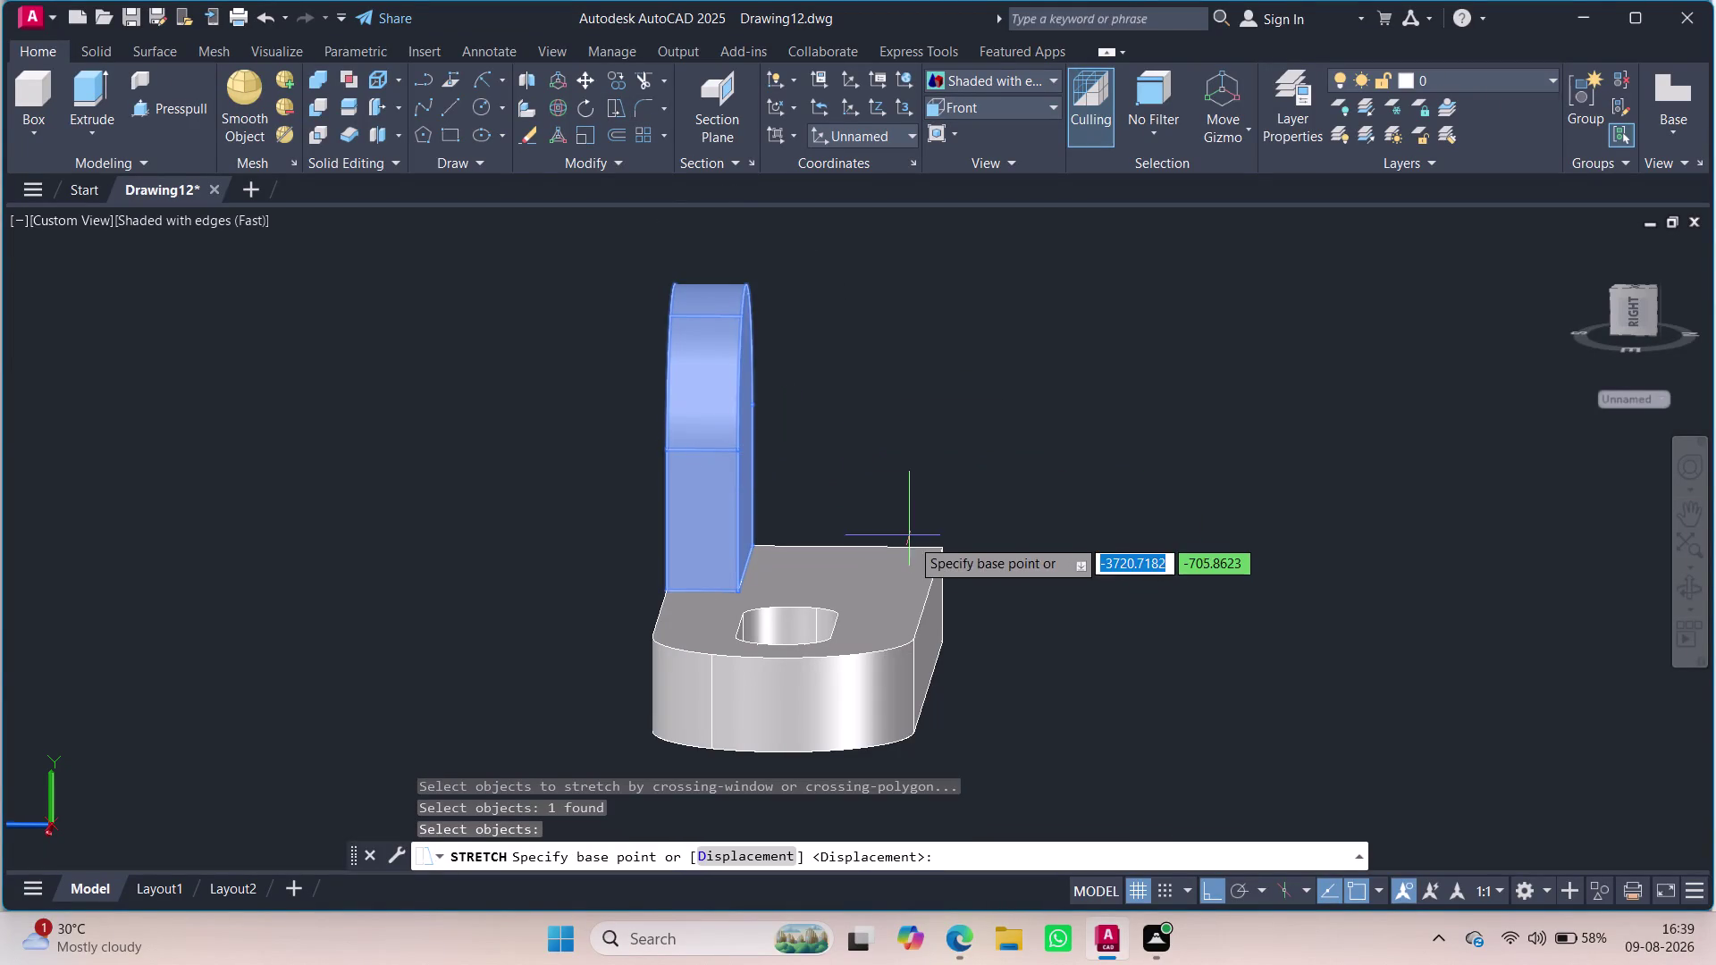
click(929, 575)
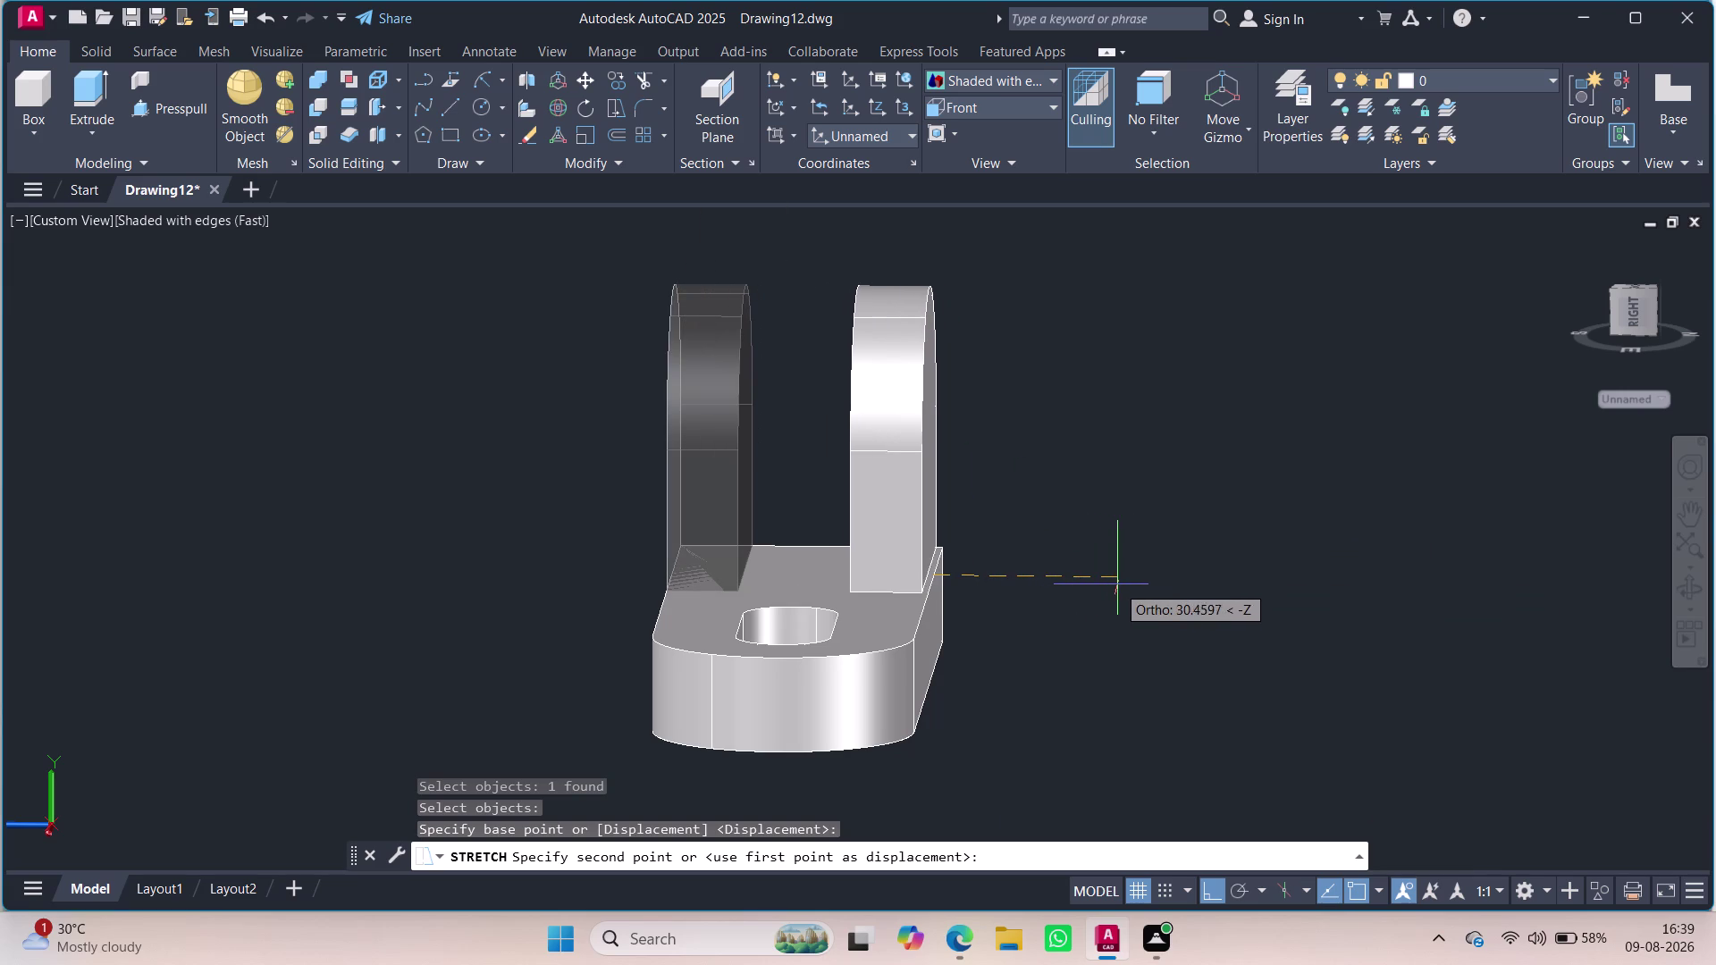
click(1122, 584)
middle_drag(1081, 520, 1005, 548)
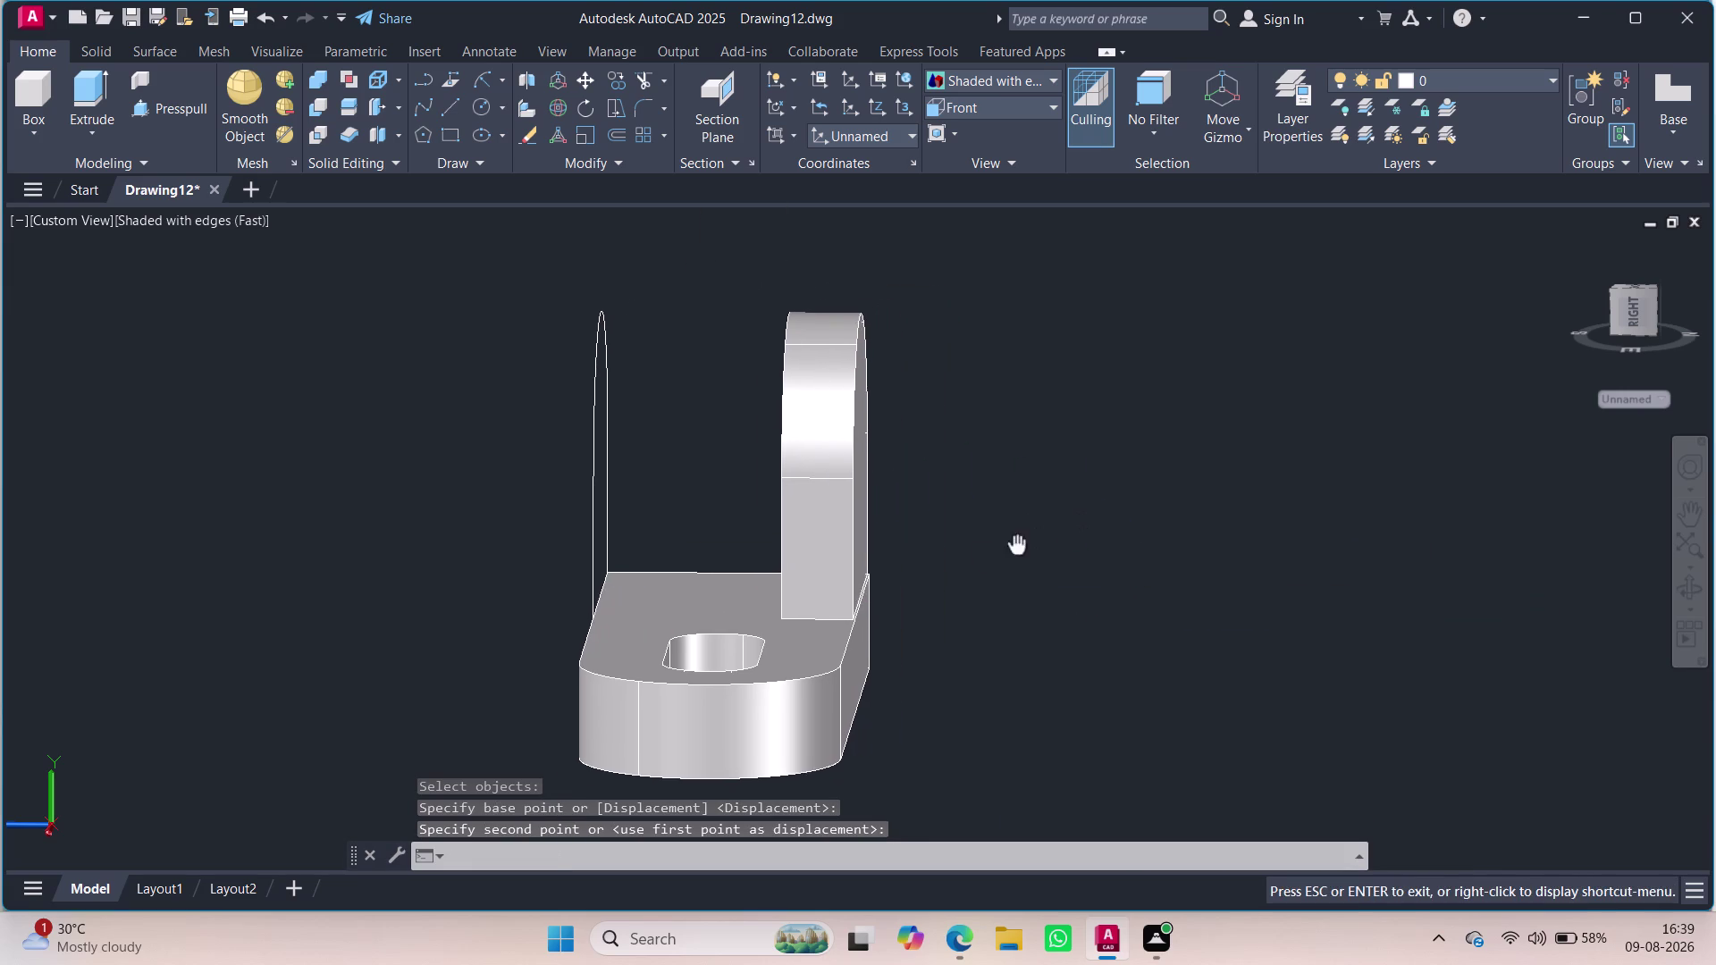
middle_drag(1005, 547, 957, 562)
key(ctrl+z)
key(ctrl+z)
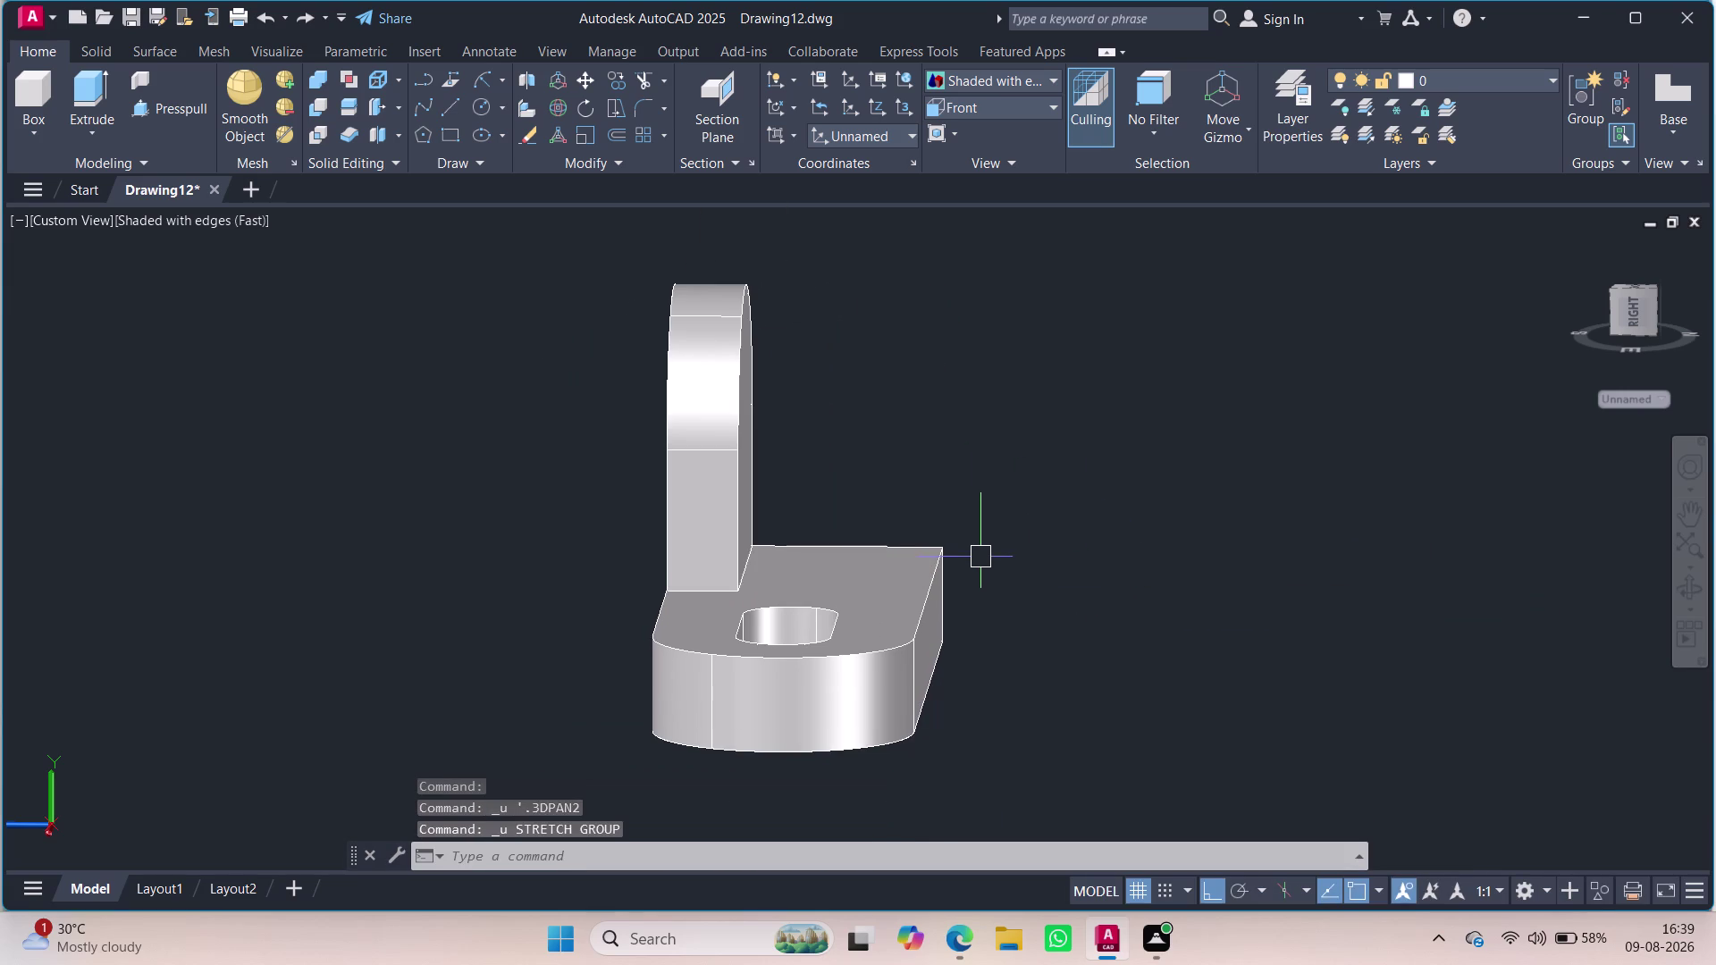
Orbit to an angled side view of the bracket and select the upright plate.
middle_drag(900, 460, 996, 486)
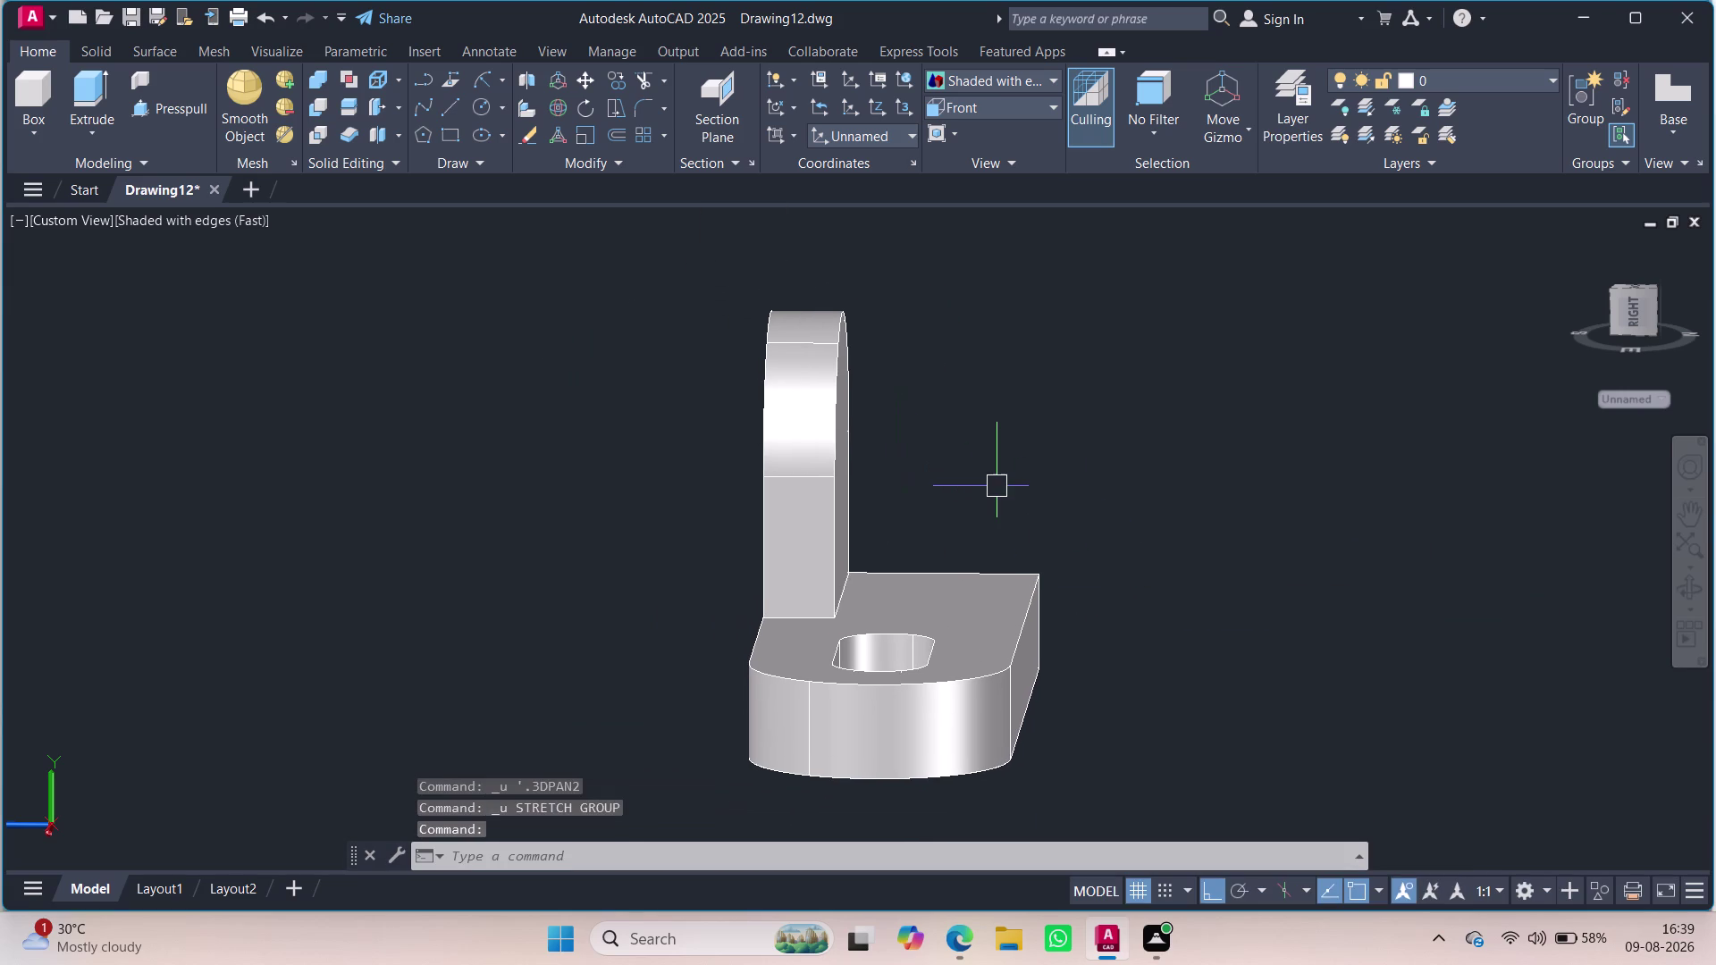
middle_drag(996, 487, 763, 502)
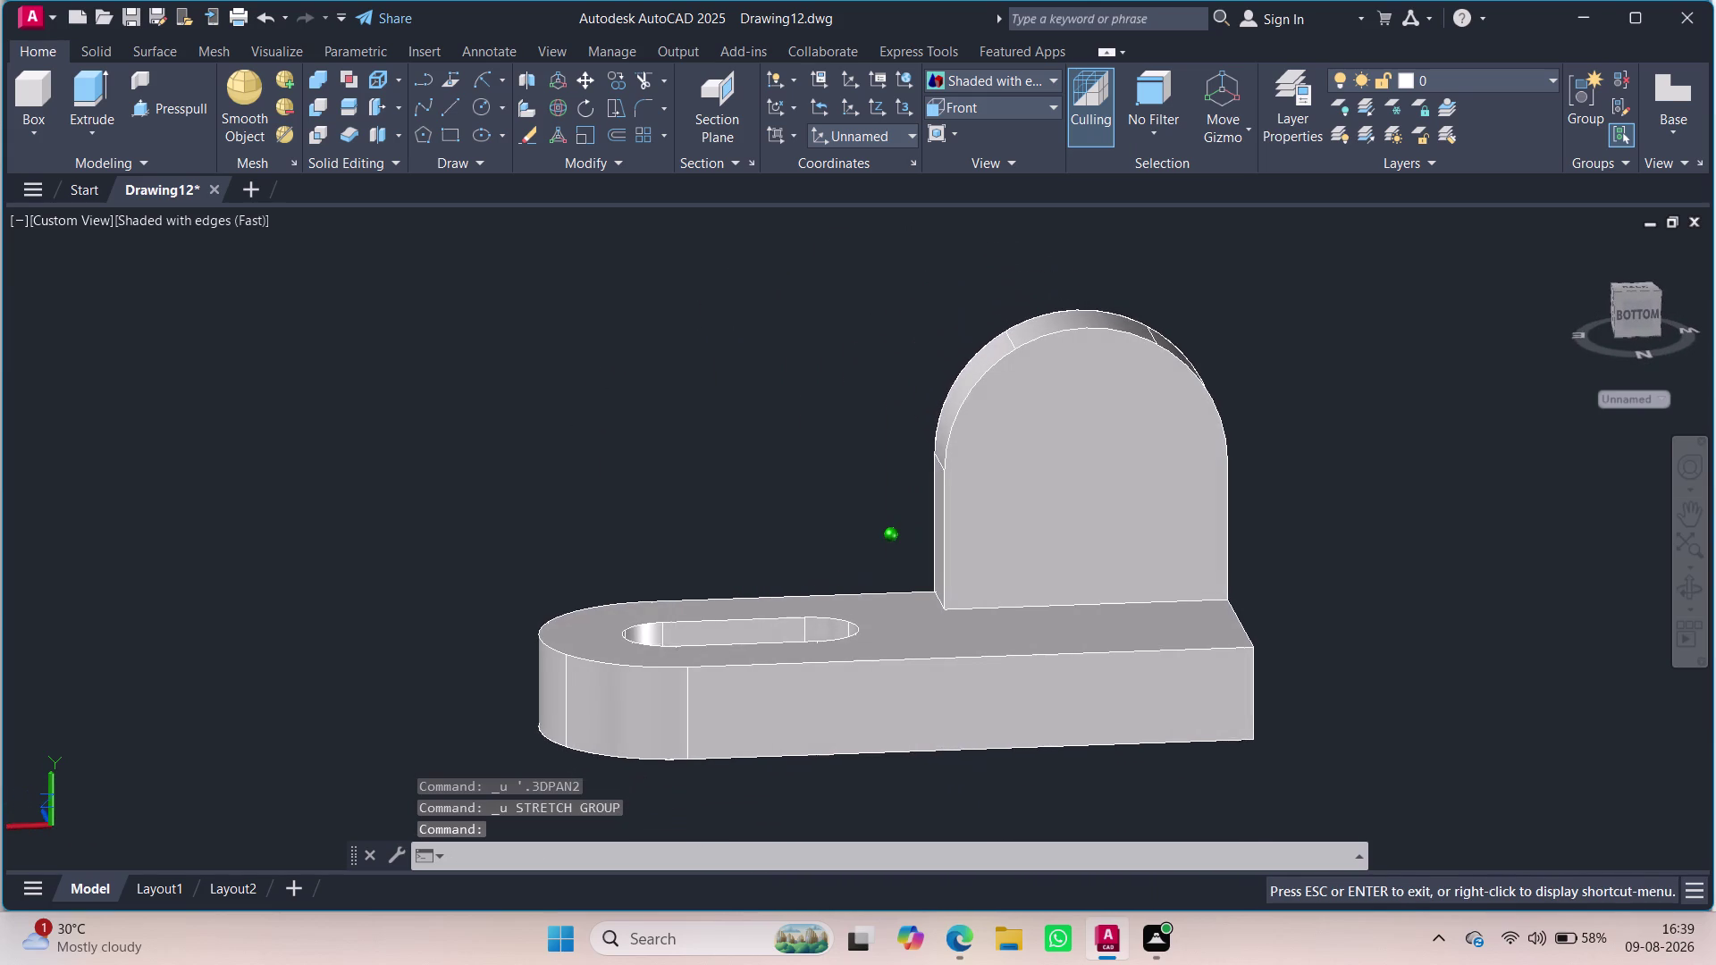
middle_drag(763, 502, 763, 501)
click(806, 470)
key(Escape)
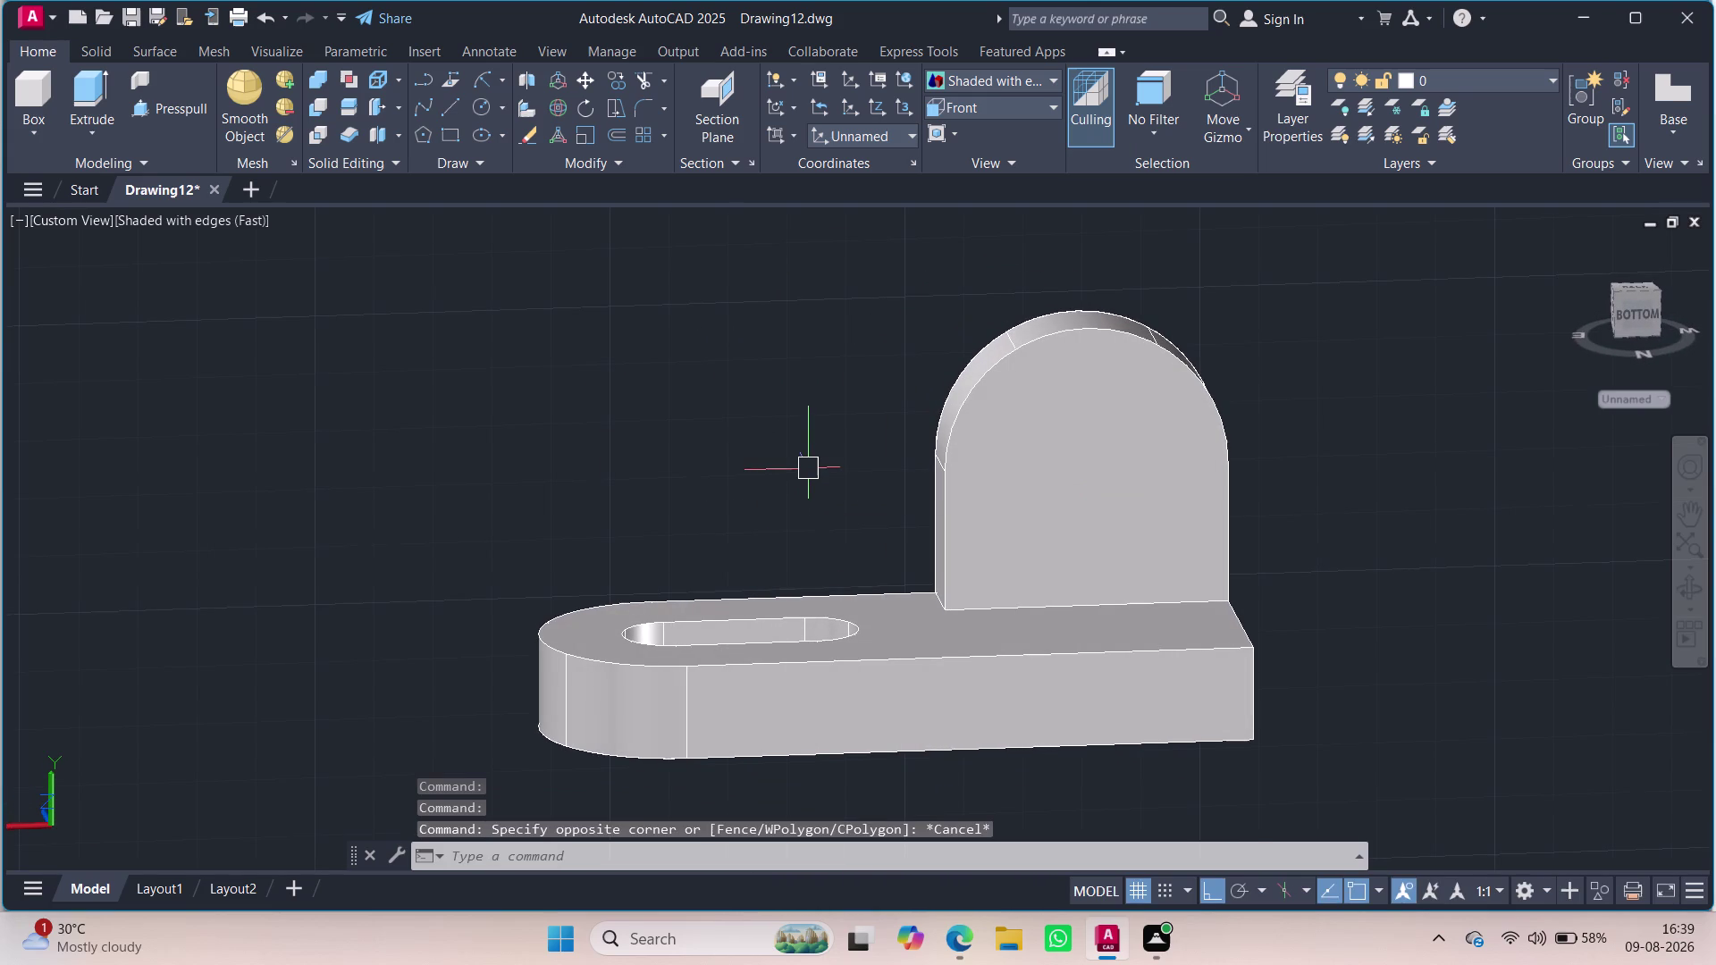
middle_drag(850, 418, 981, 473)
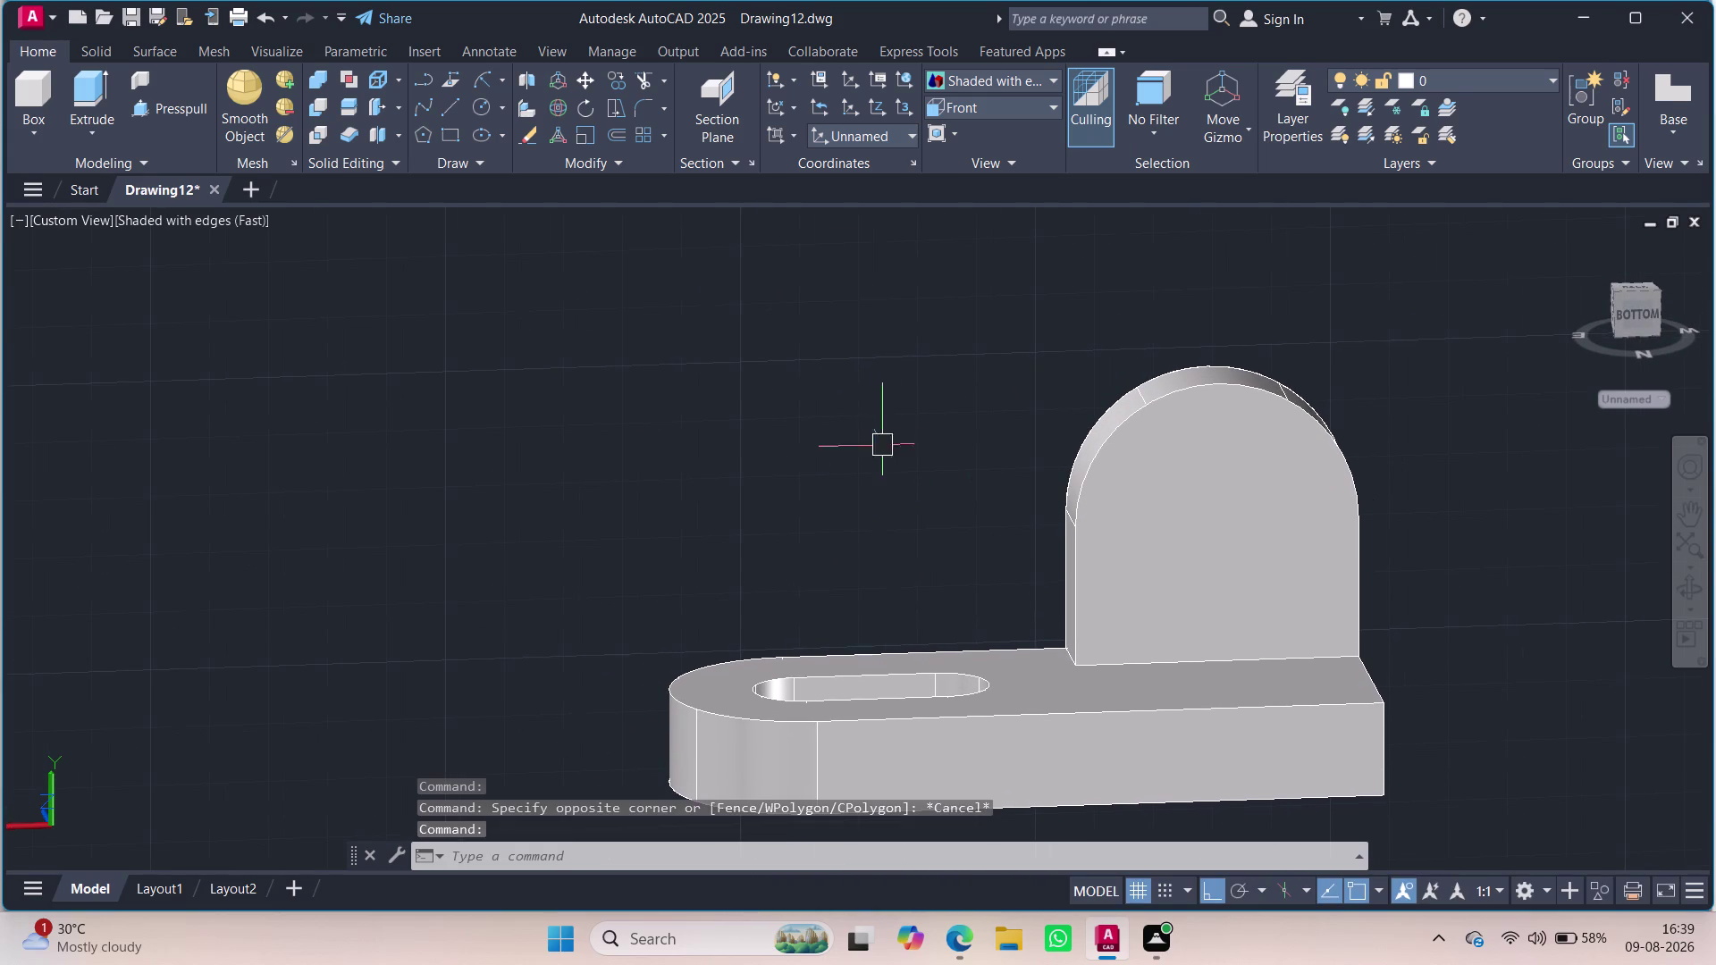
middle_drag(894, 477, 435, 372)
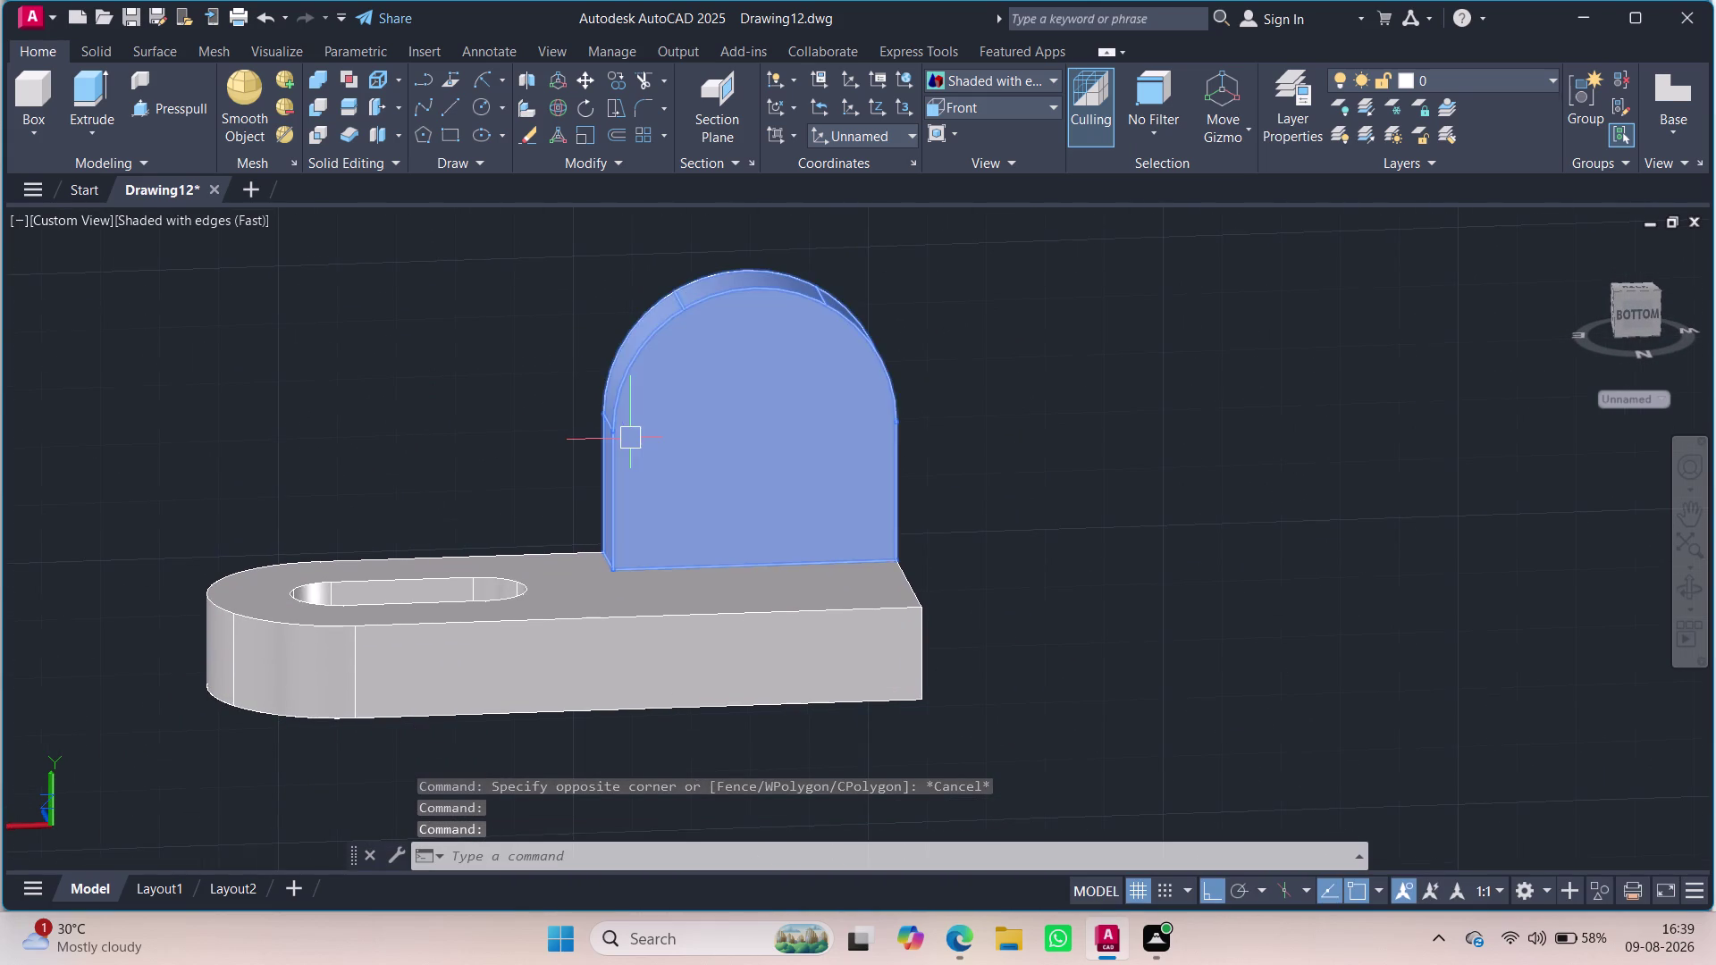
middle_drag(545, 424, 529, 474)
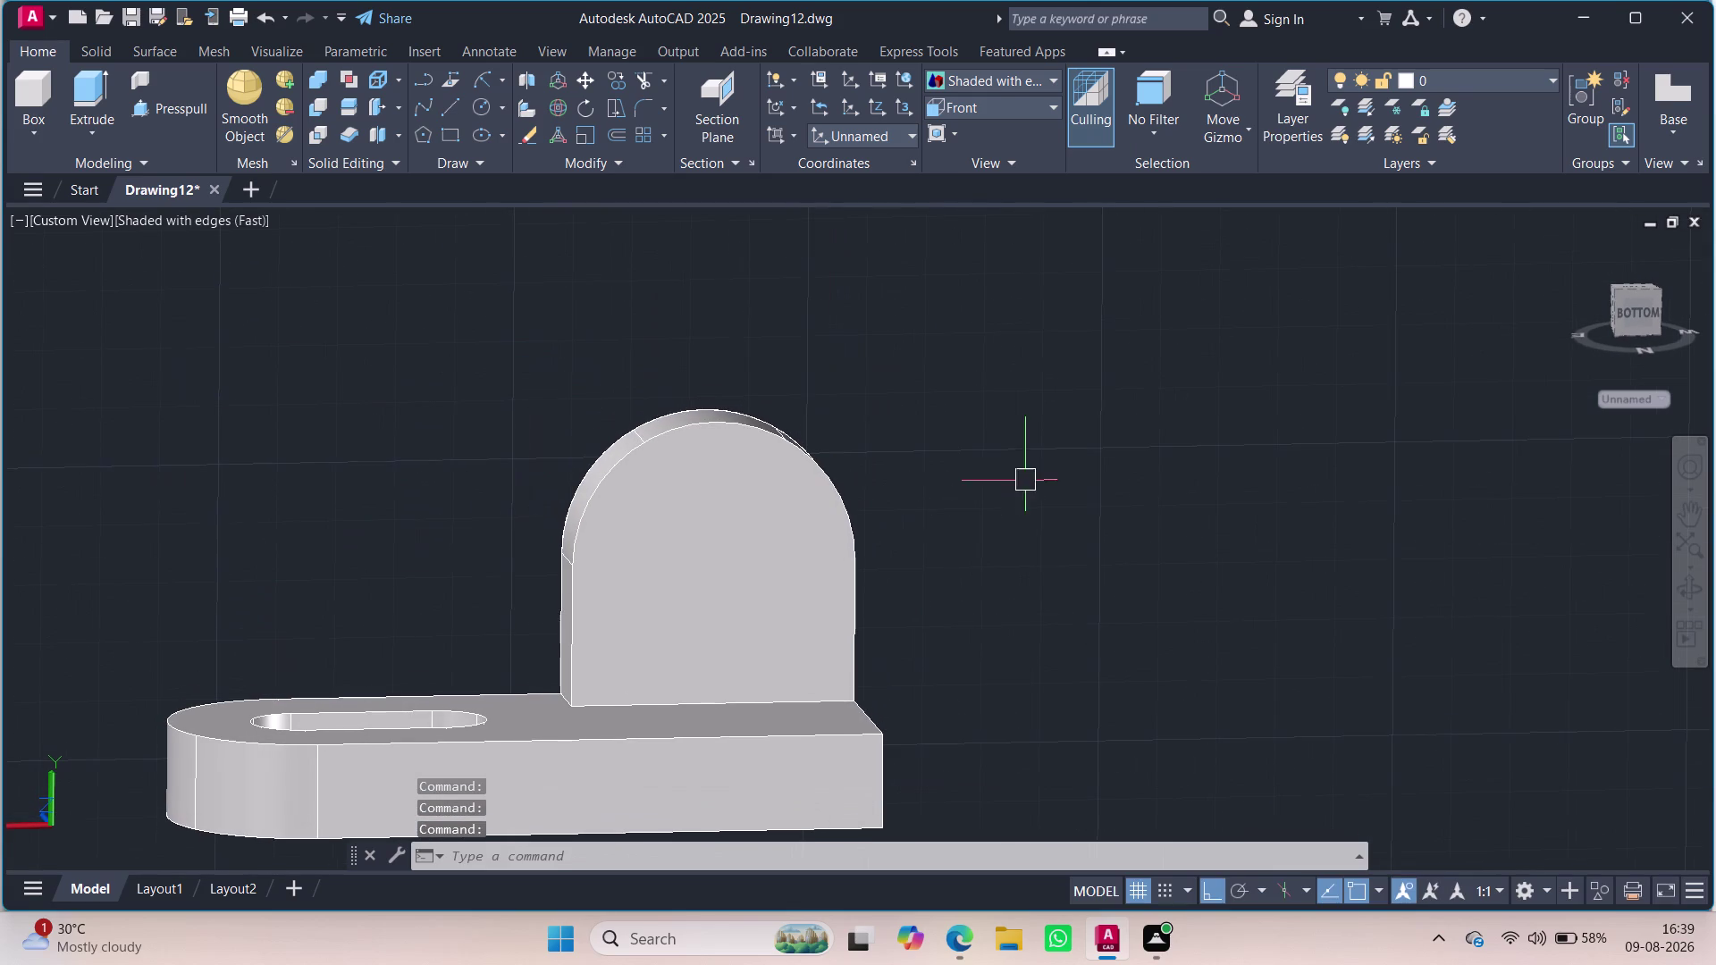
middle_drag(271, 558, 460, 629)
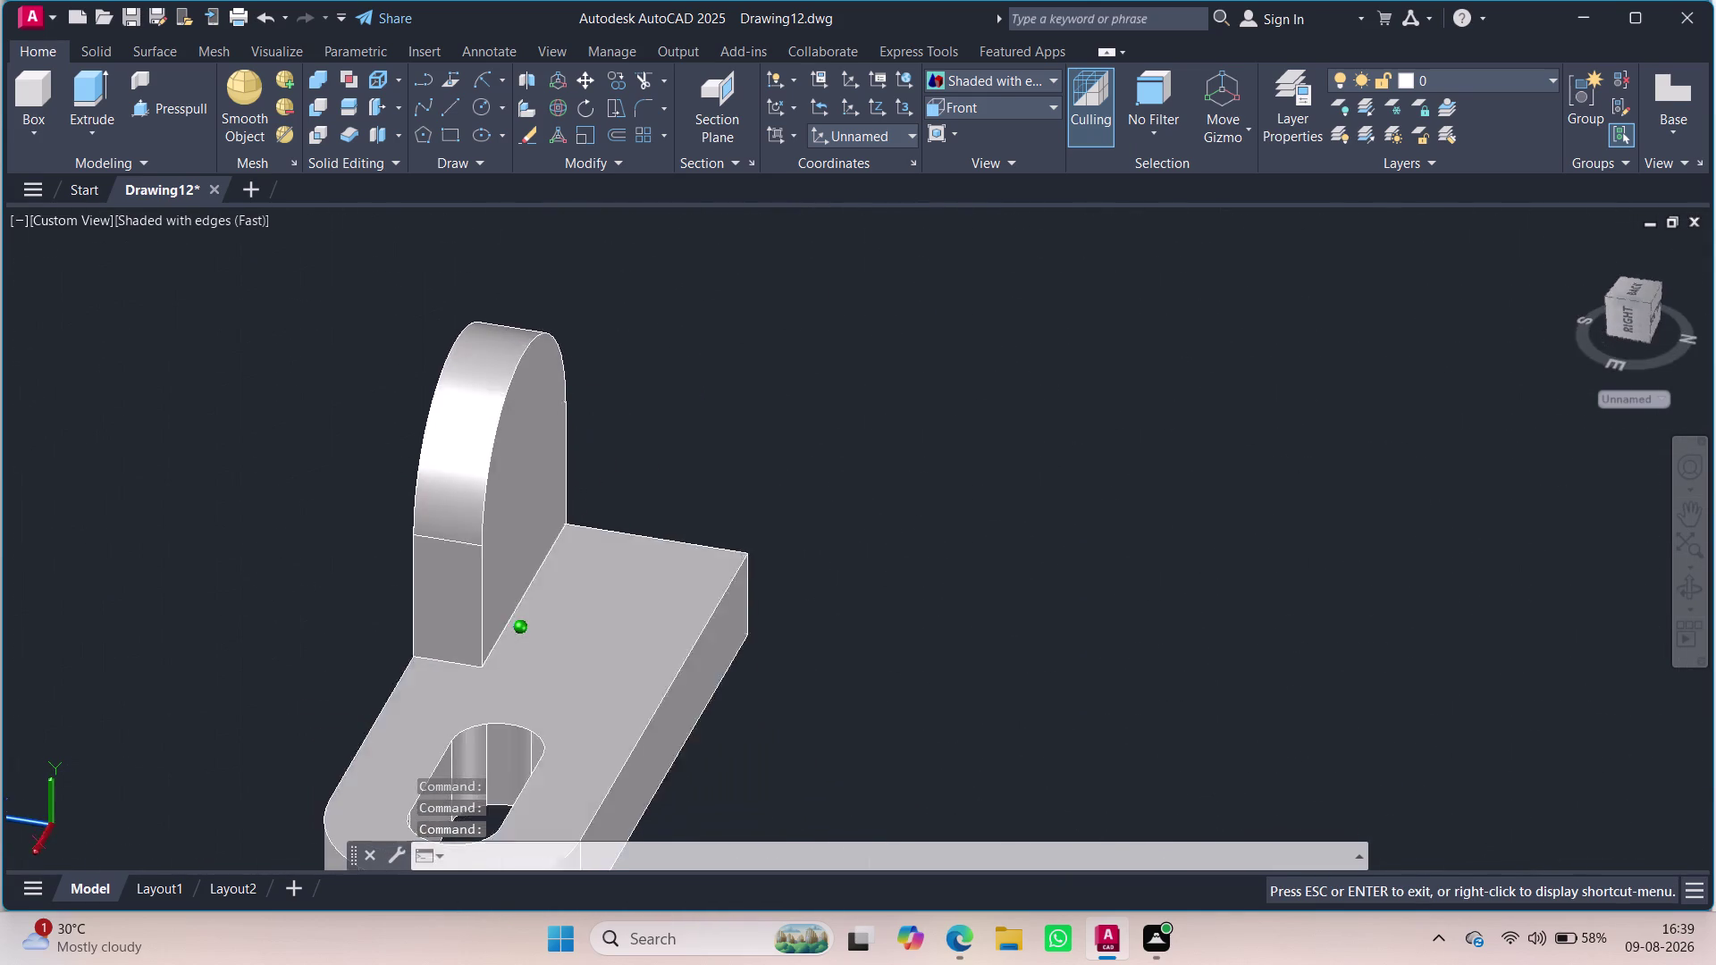
middle_drag(460, 629, 416, 596)
click(488, 566)
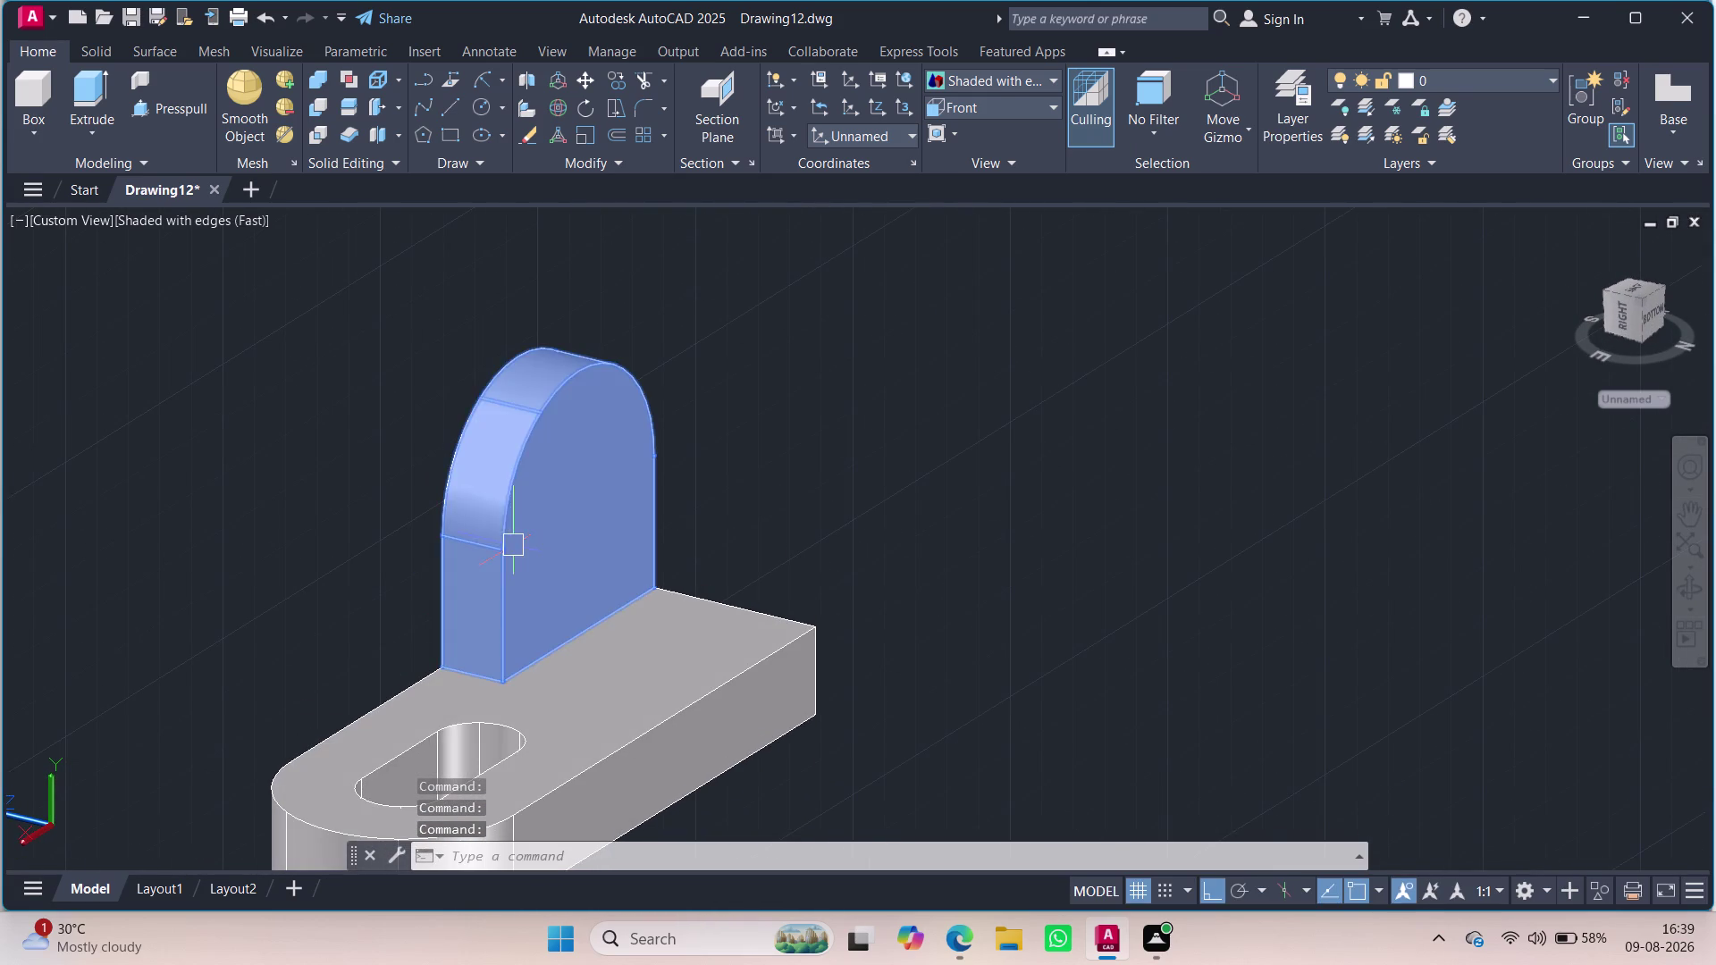
click(505, 547)
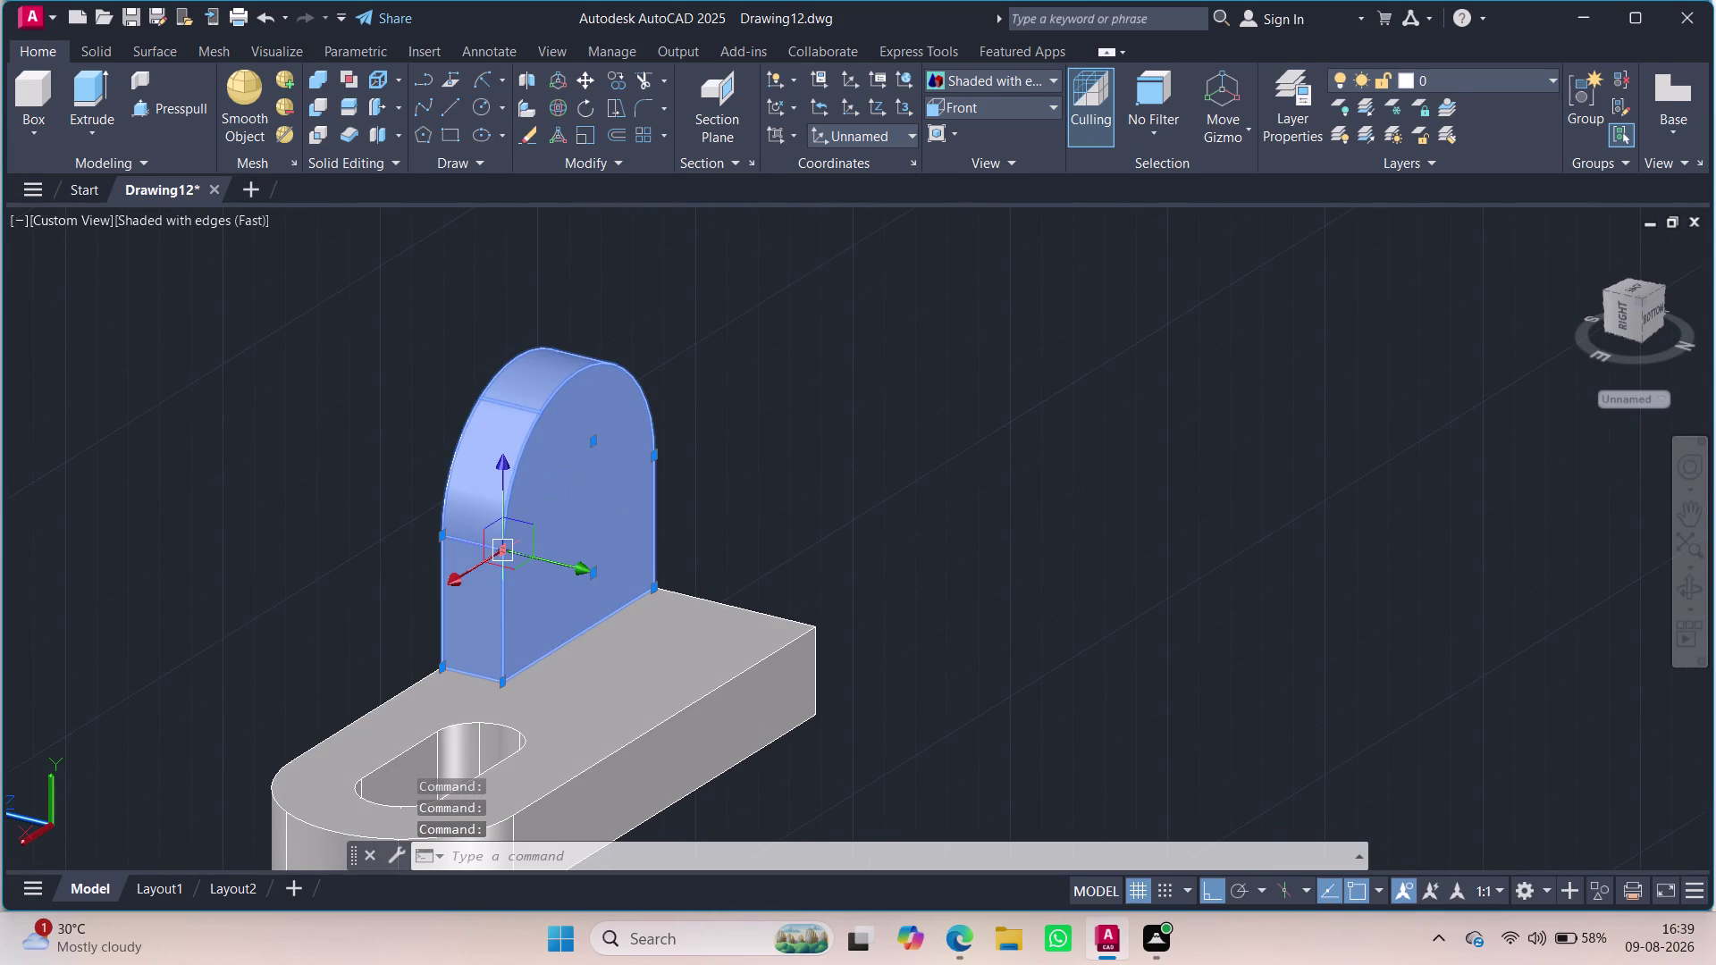
Copy the upright plate with CO and place the copy beside the original on the base.
text(co)
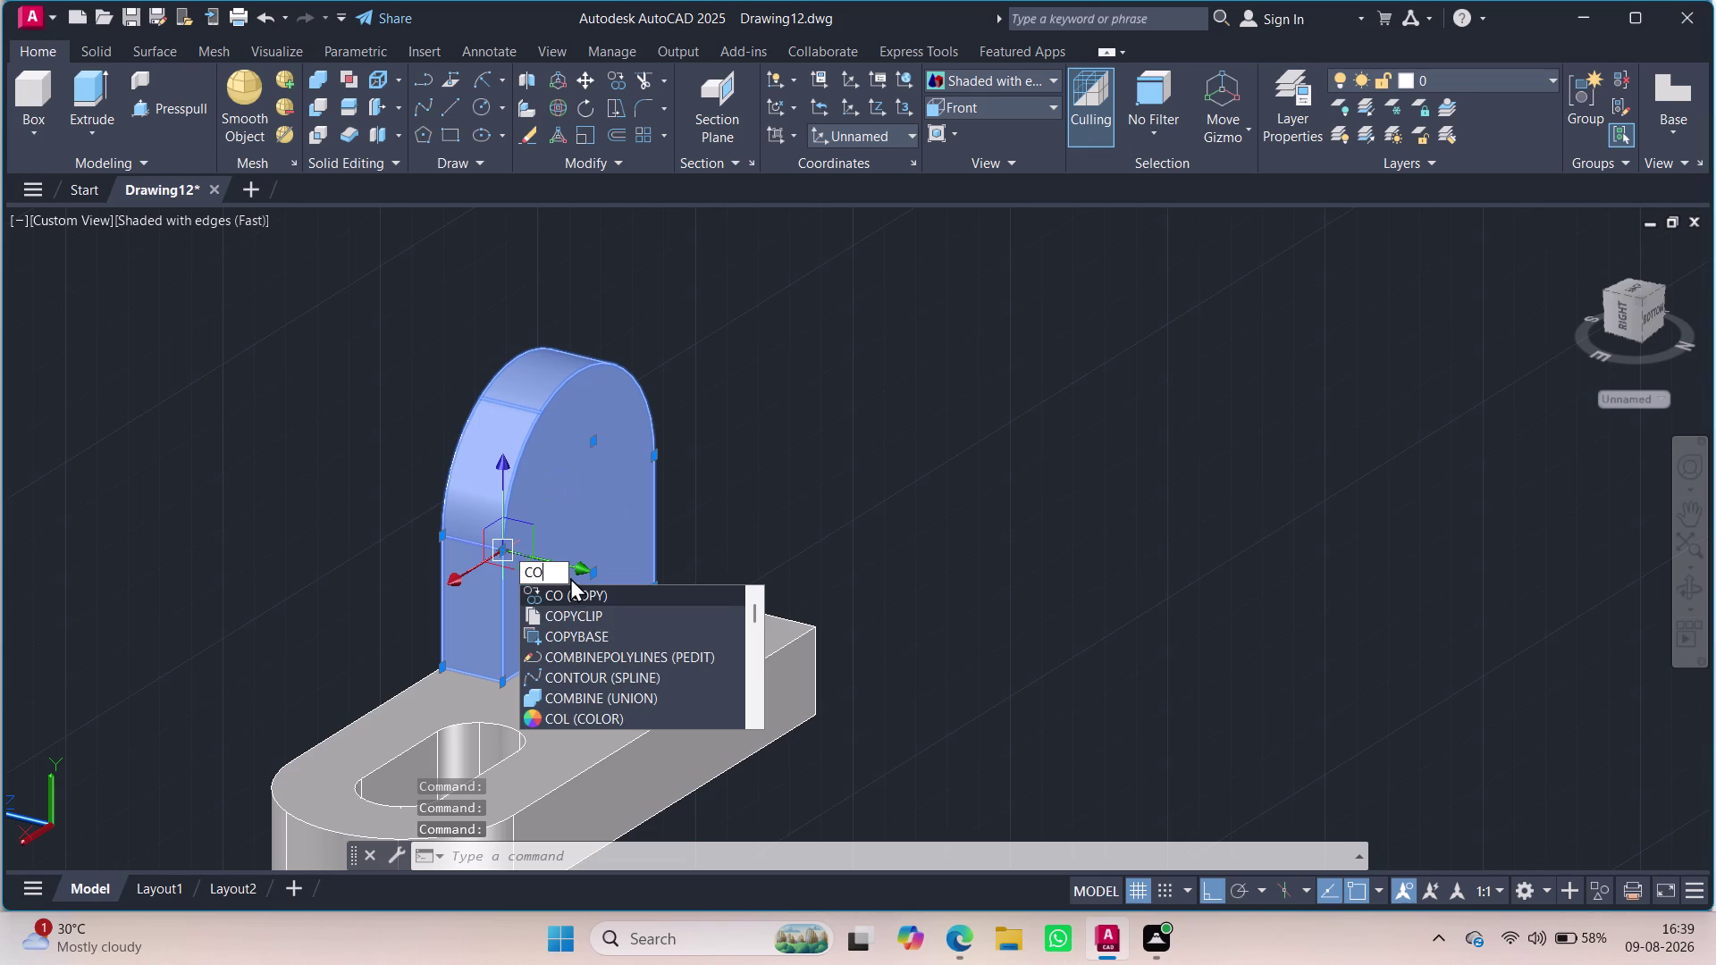
click(579, 585)
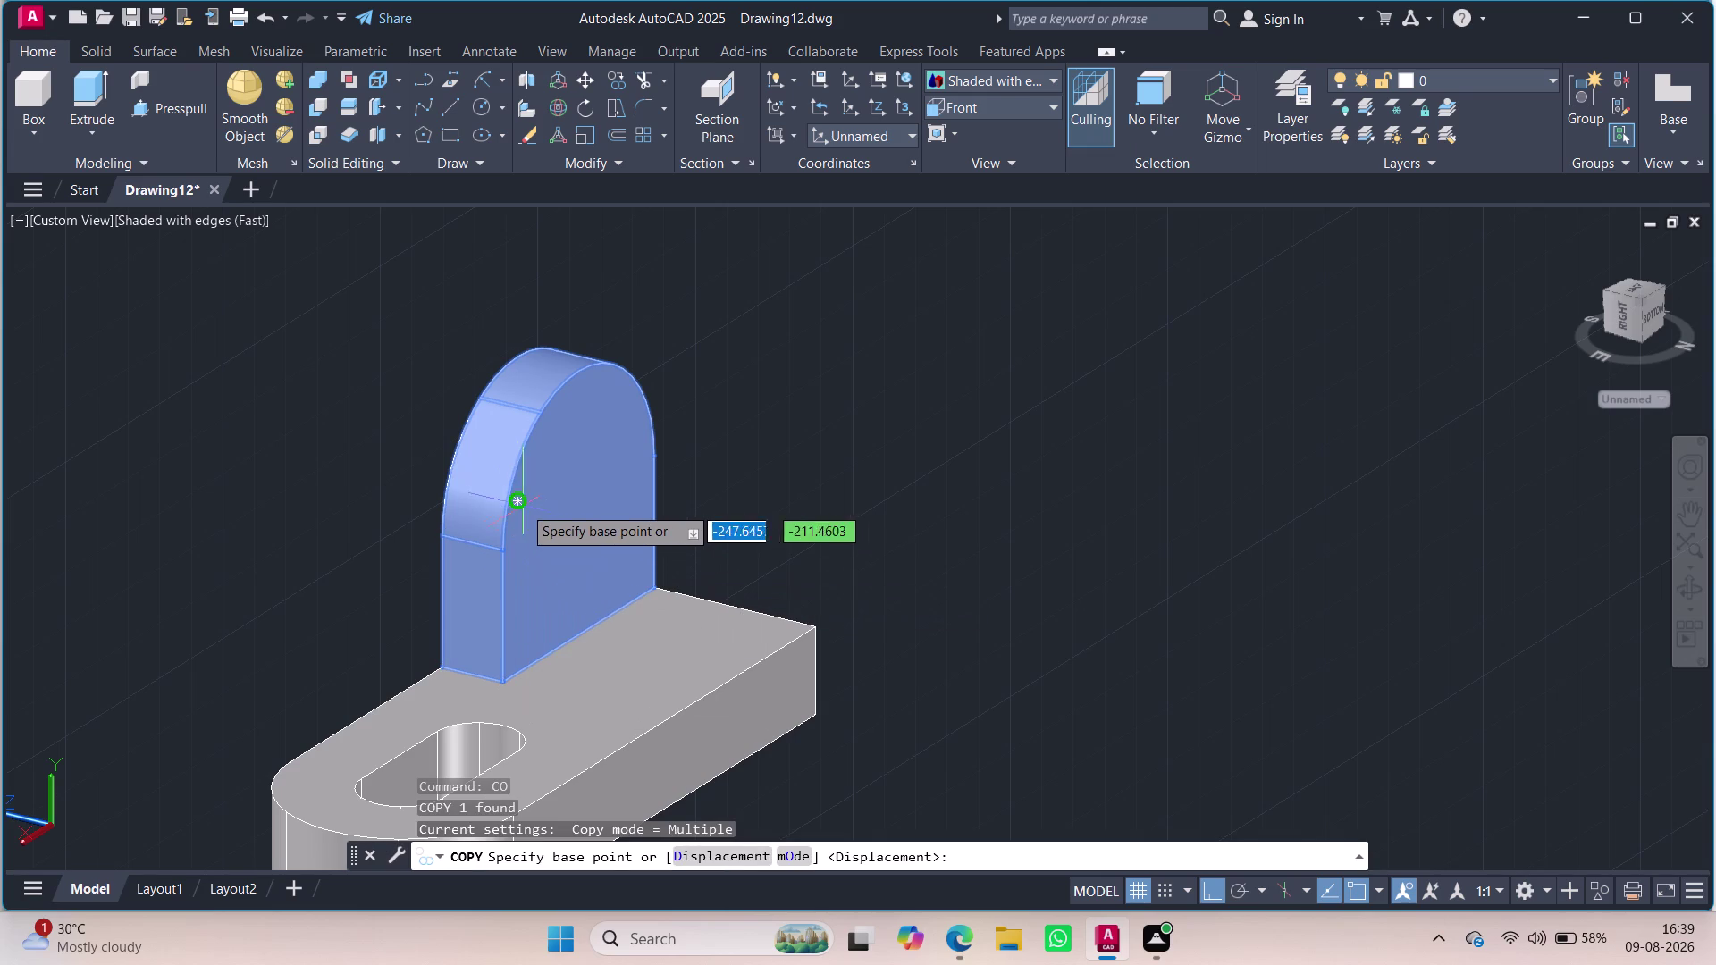
click(572, 505)
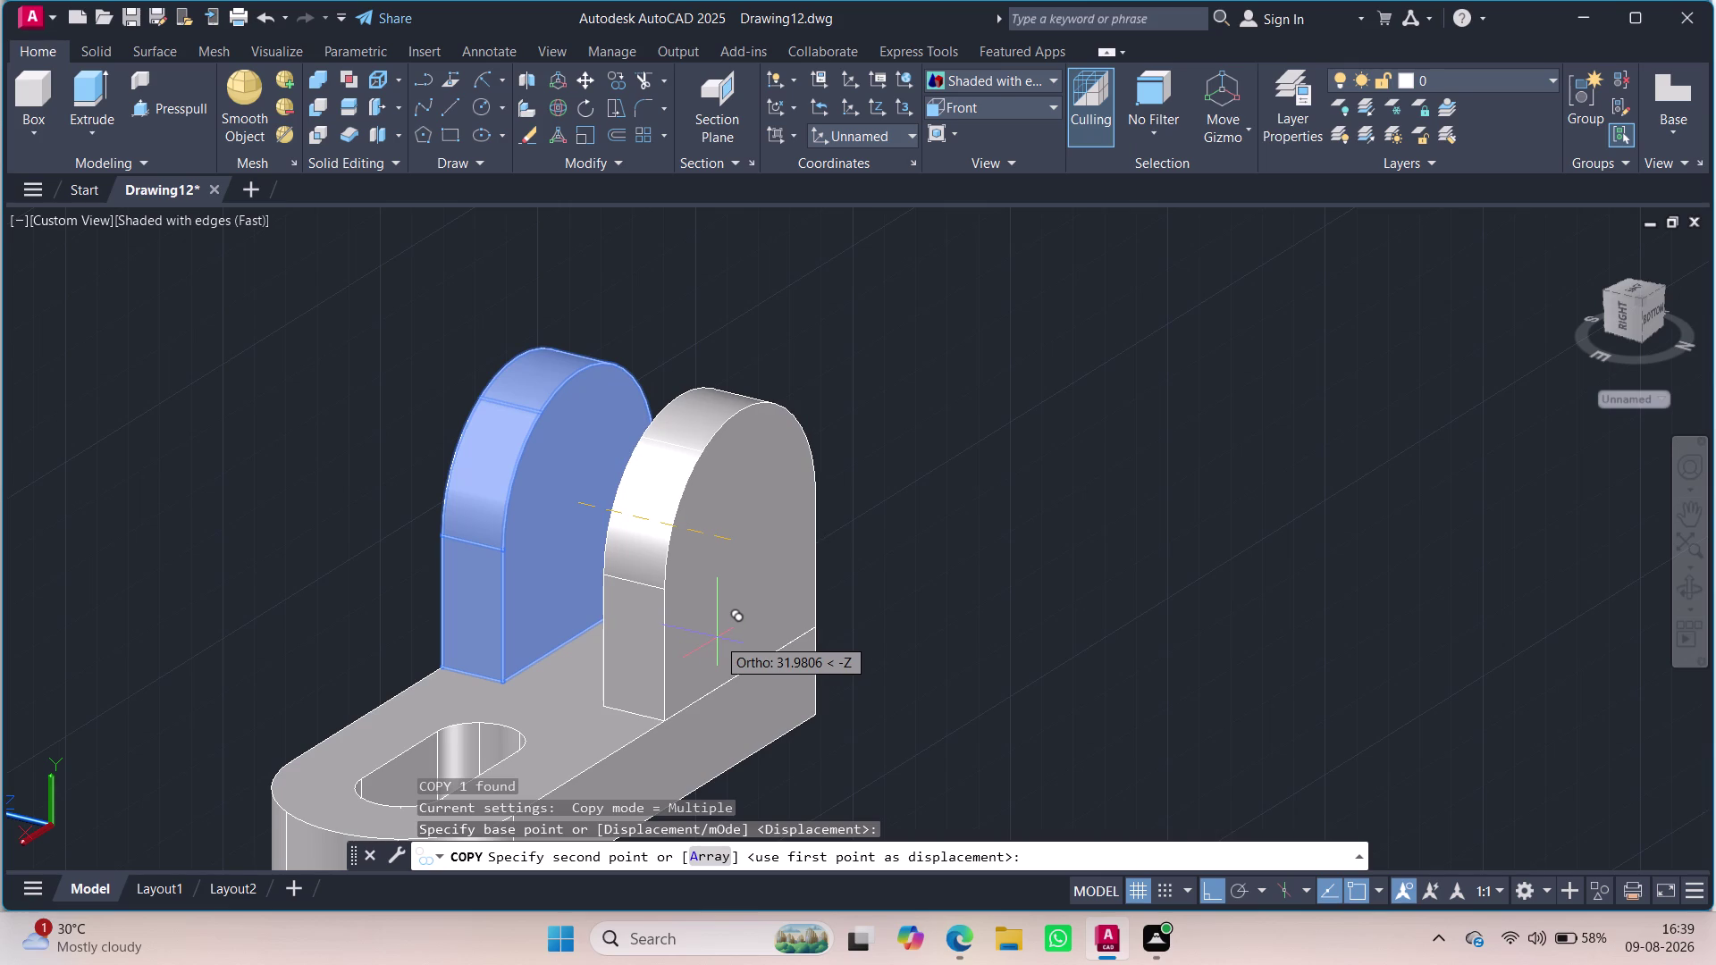
scroll(up, 3)
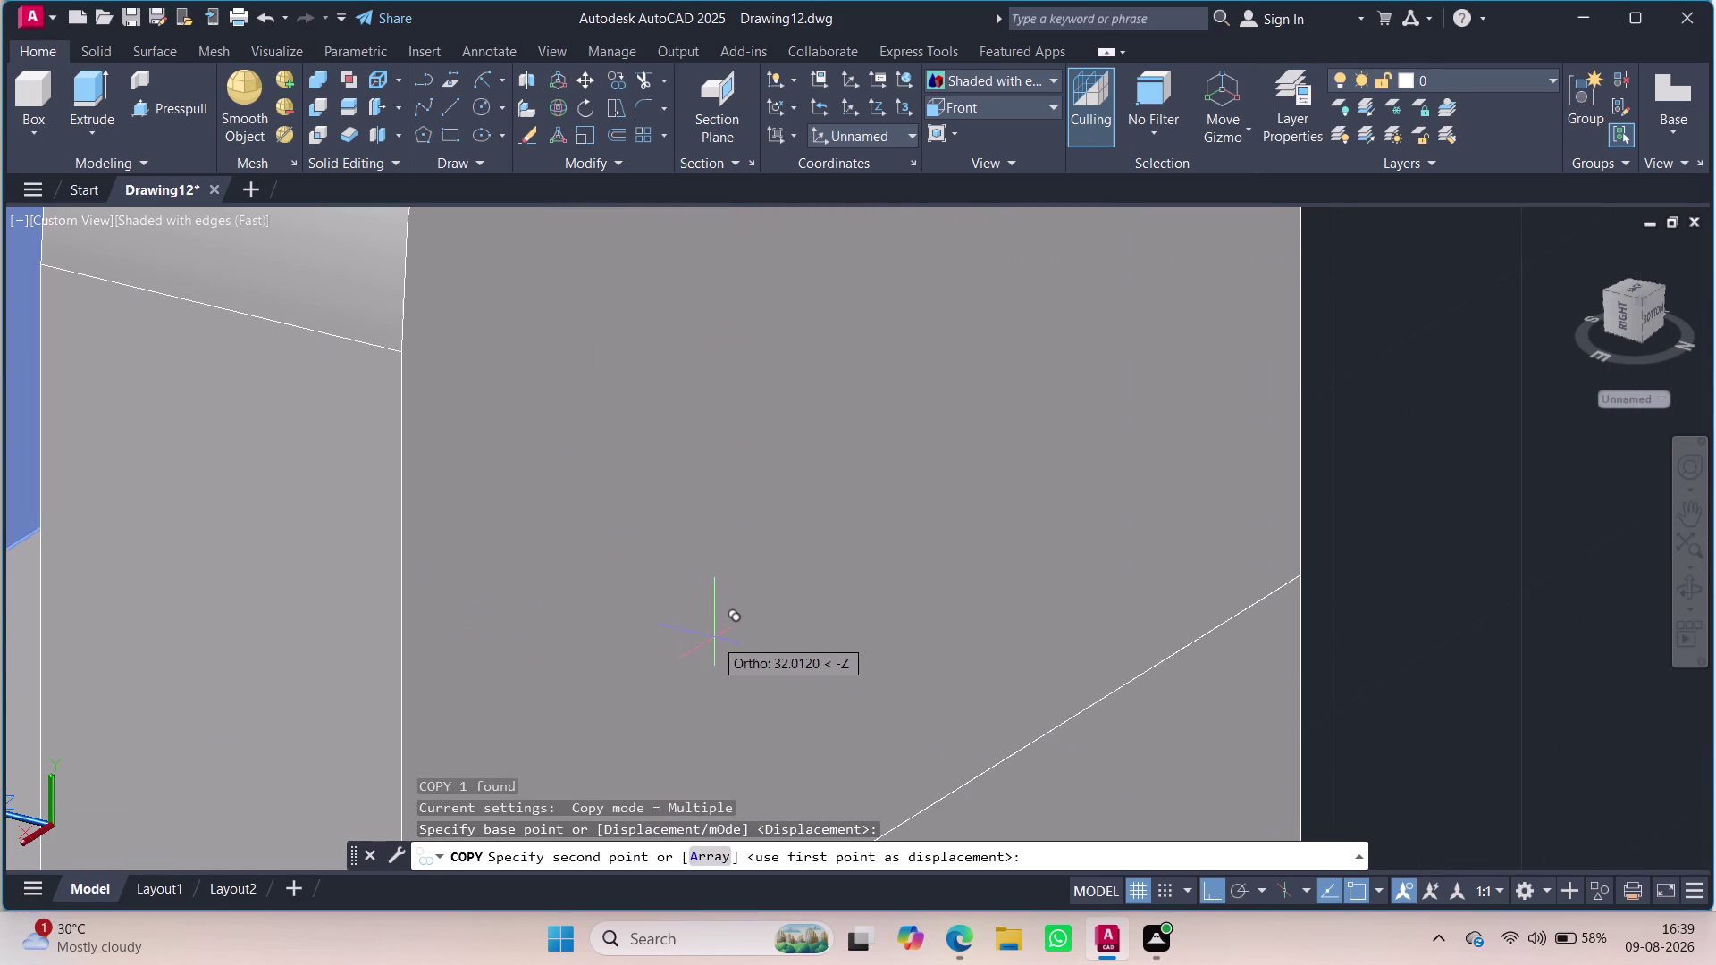
click(714, 634)
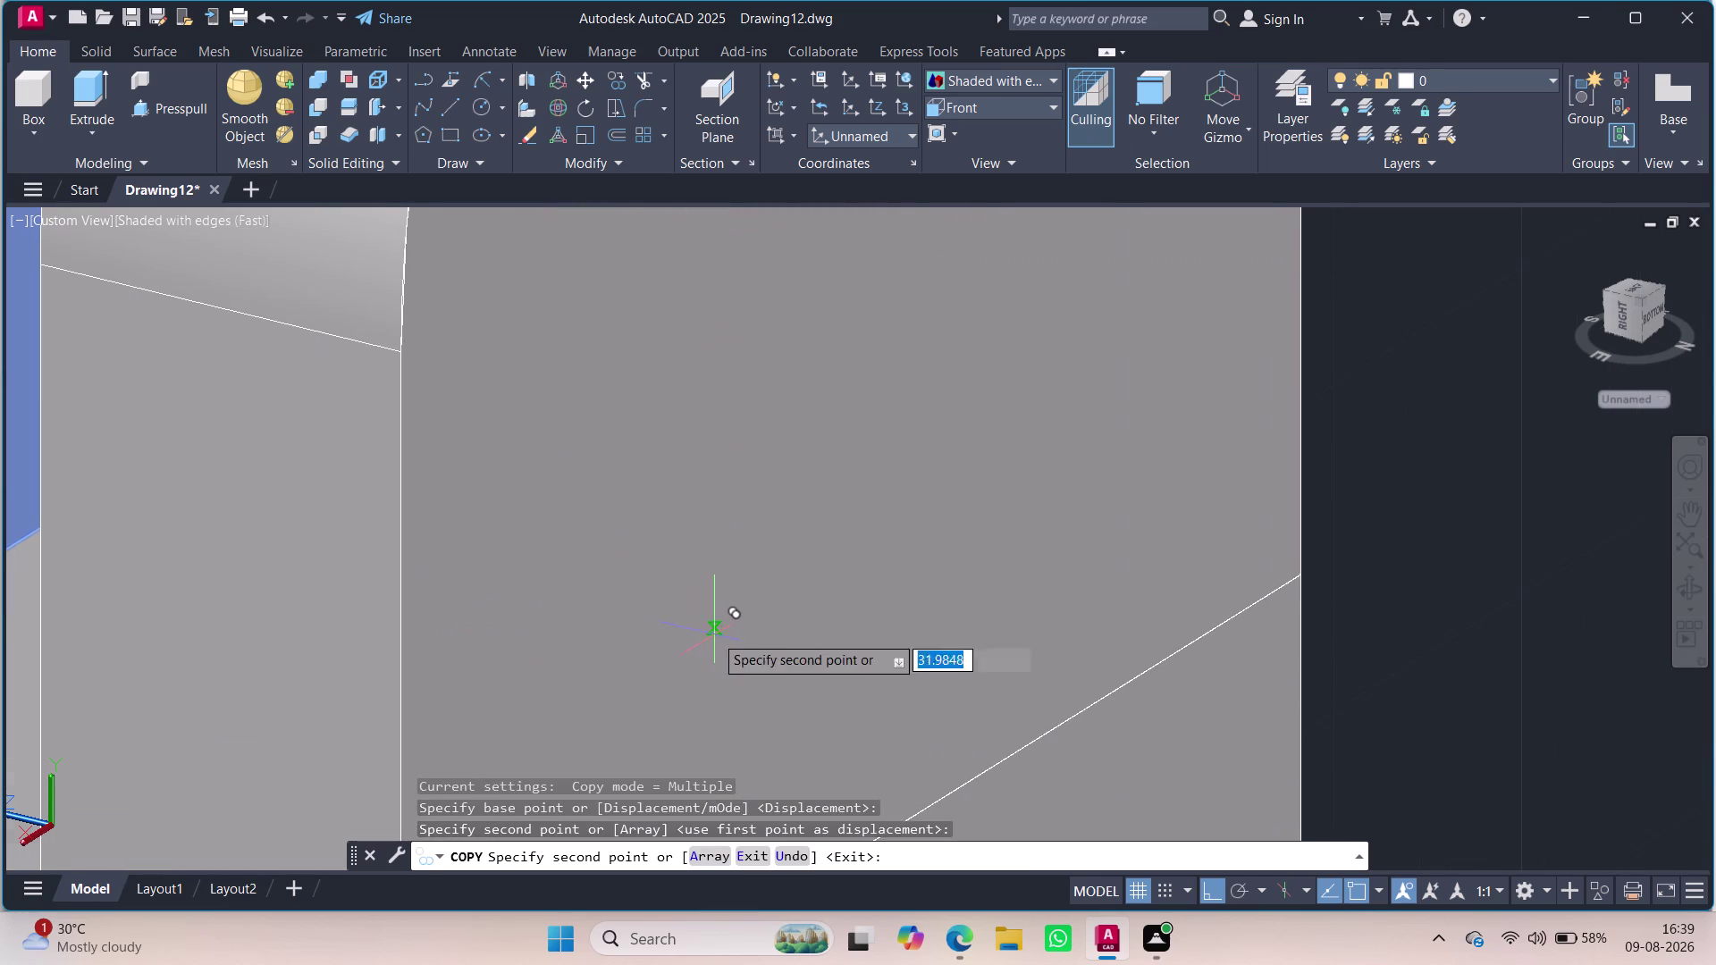
scroll(up, 3)
scroll(down, 3)
scroll(up, 3)
scroll(down, 3)
scroll(up, 3)
scroll(down, 3)
scroll(up, 3)
scroll(down, 3)
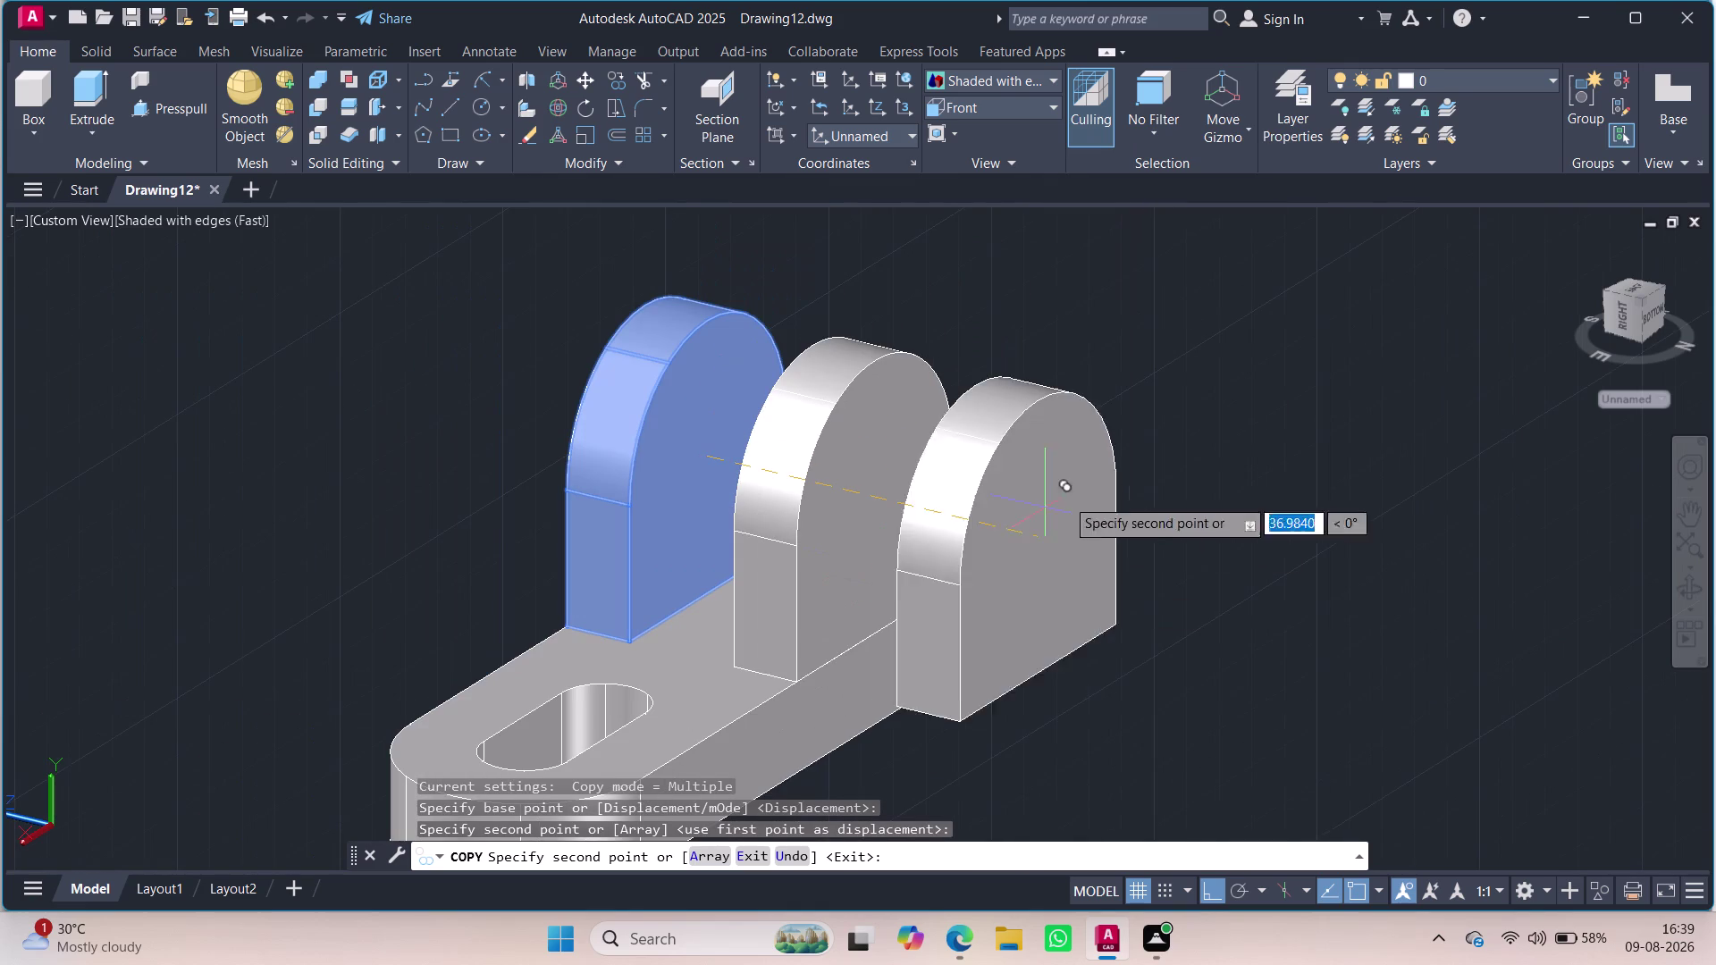
key(Escape)
middle_drag(957, 687, 1031, 566)
scroll(up, 3)
scroll(down, 3)
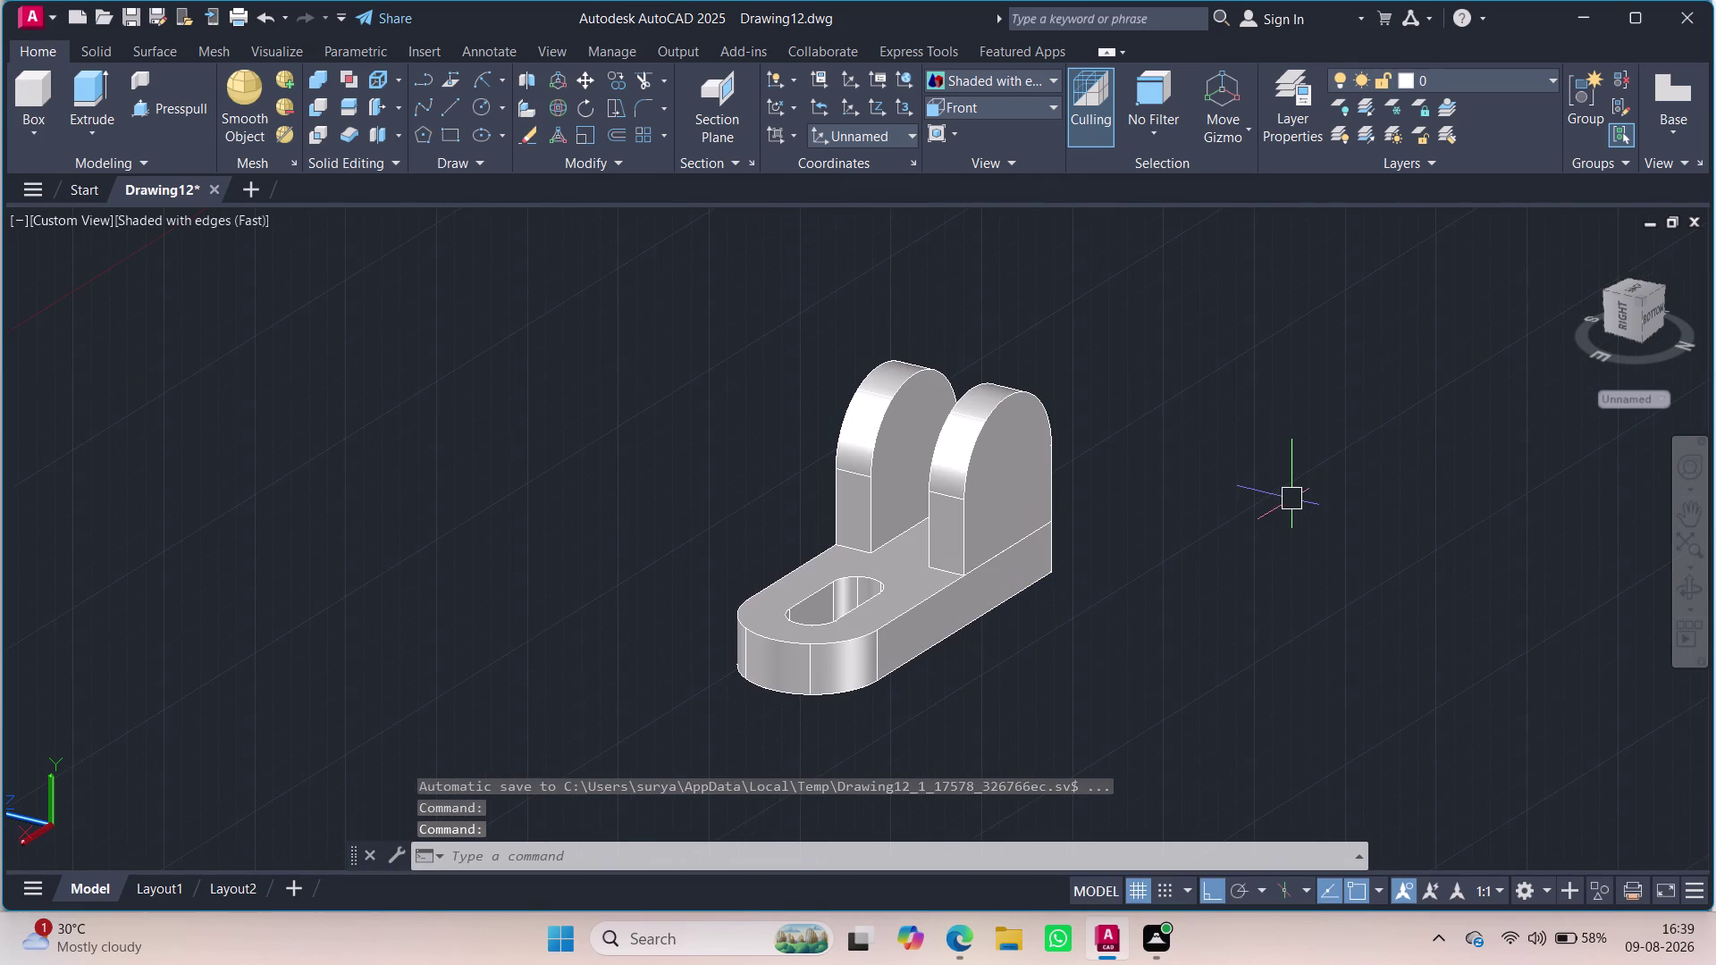
scroll(up, 3)
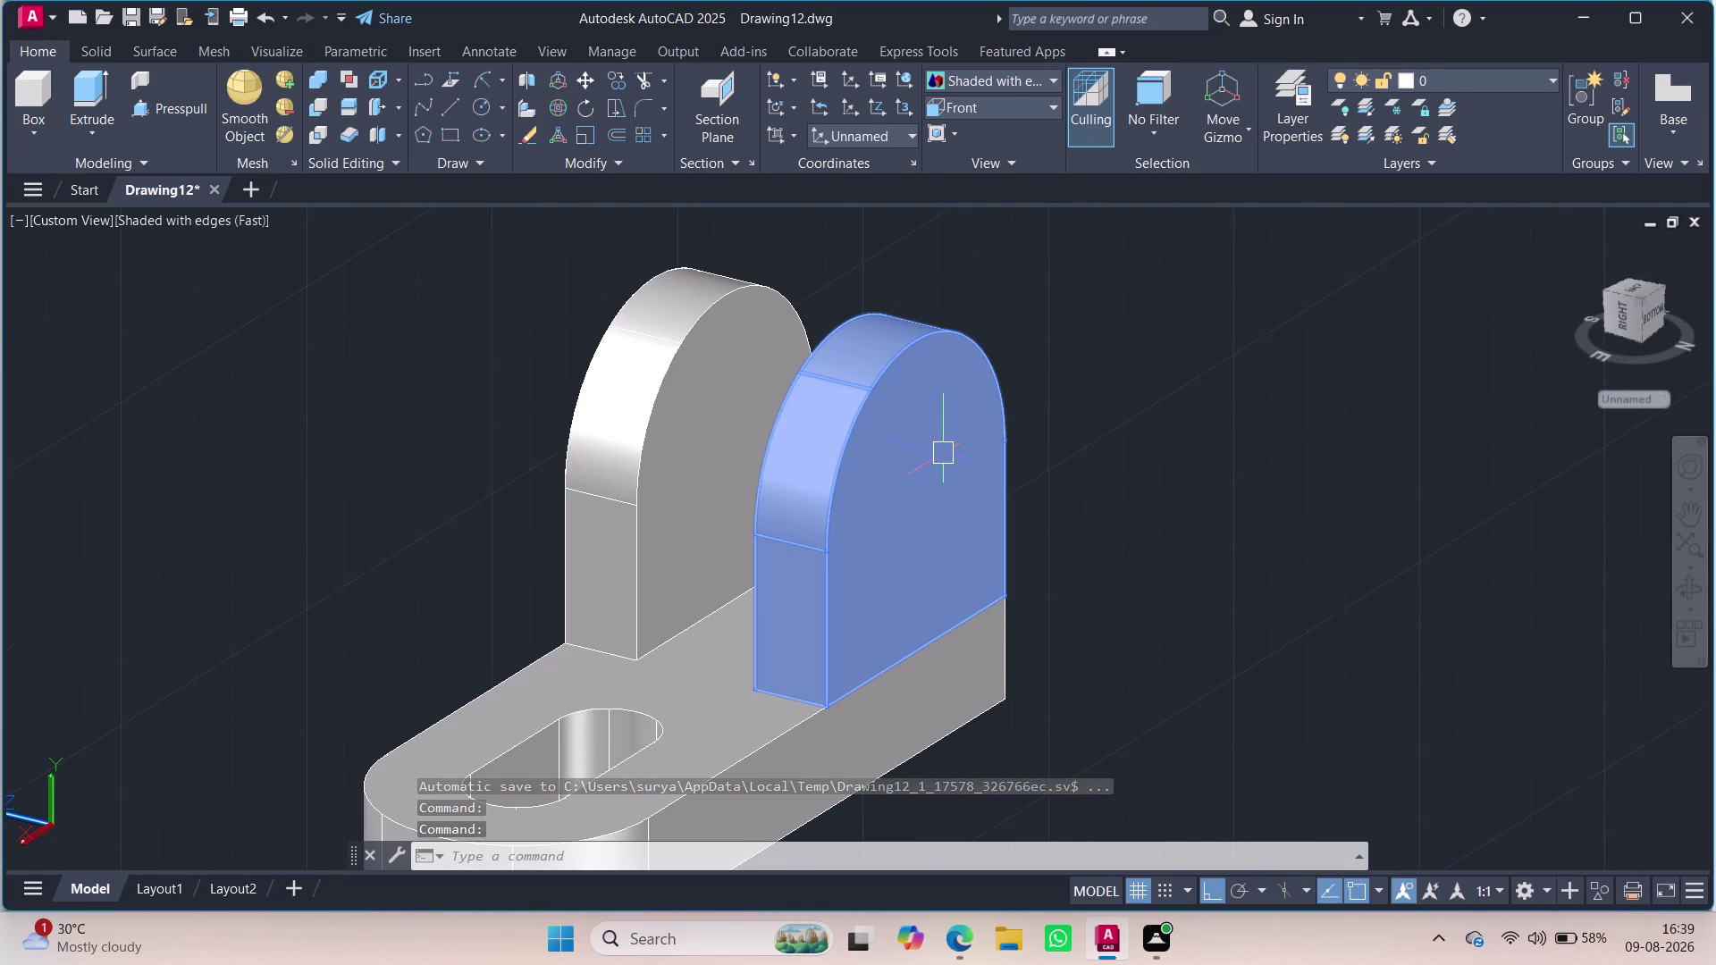
Undo the last view change and the plate copy.
key(ctrl+z)
key(ctrl+z)
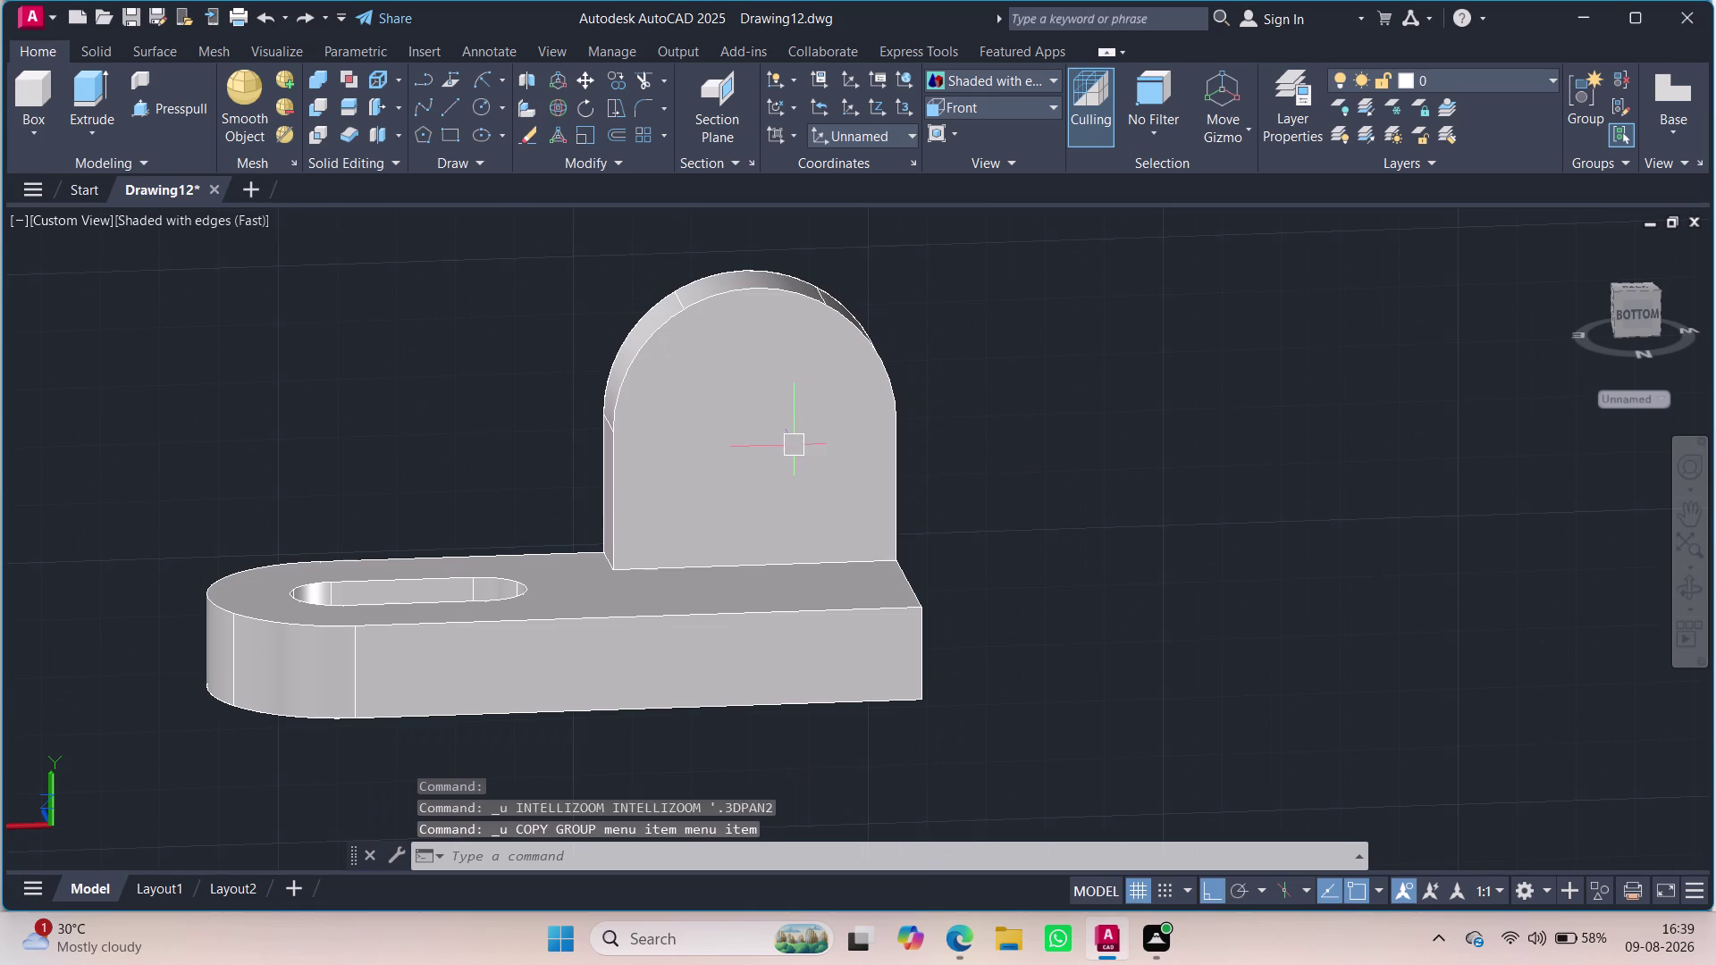
click(788, 441)
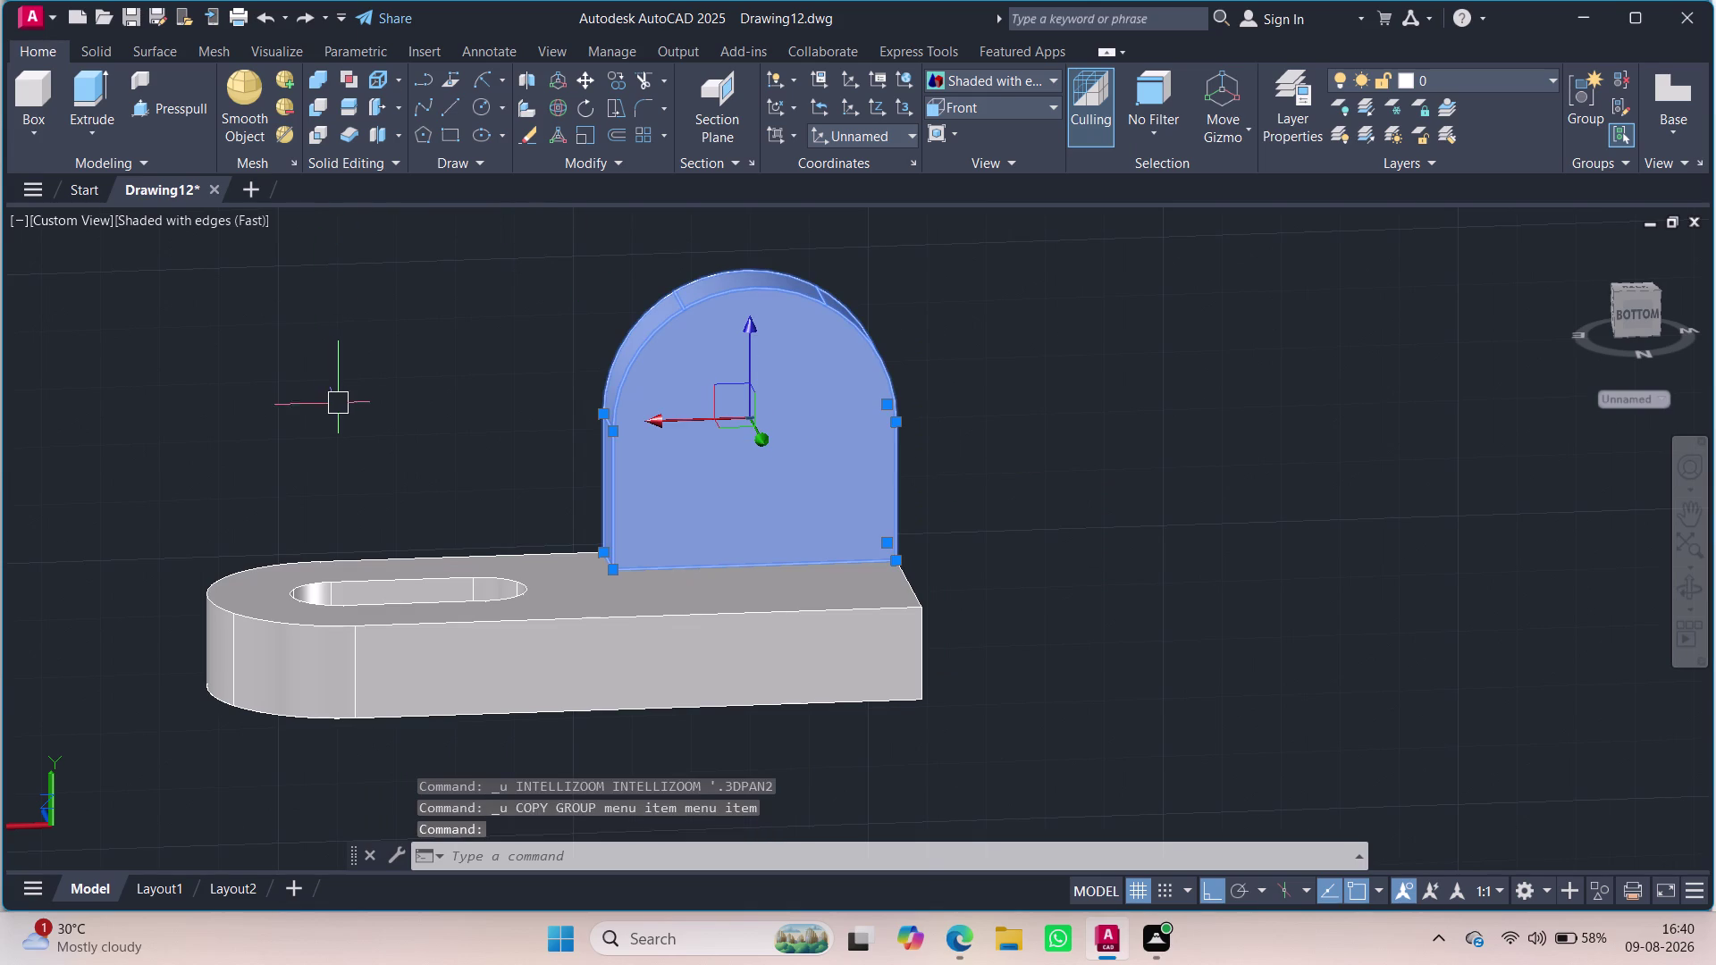
Switch the viewport to the SE Isometric preset view.
click(82, 221)
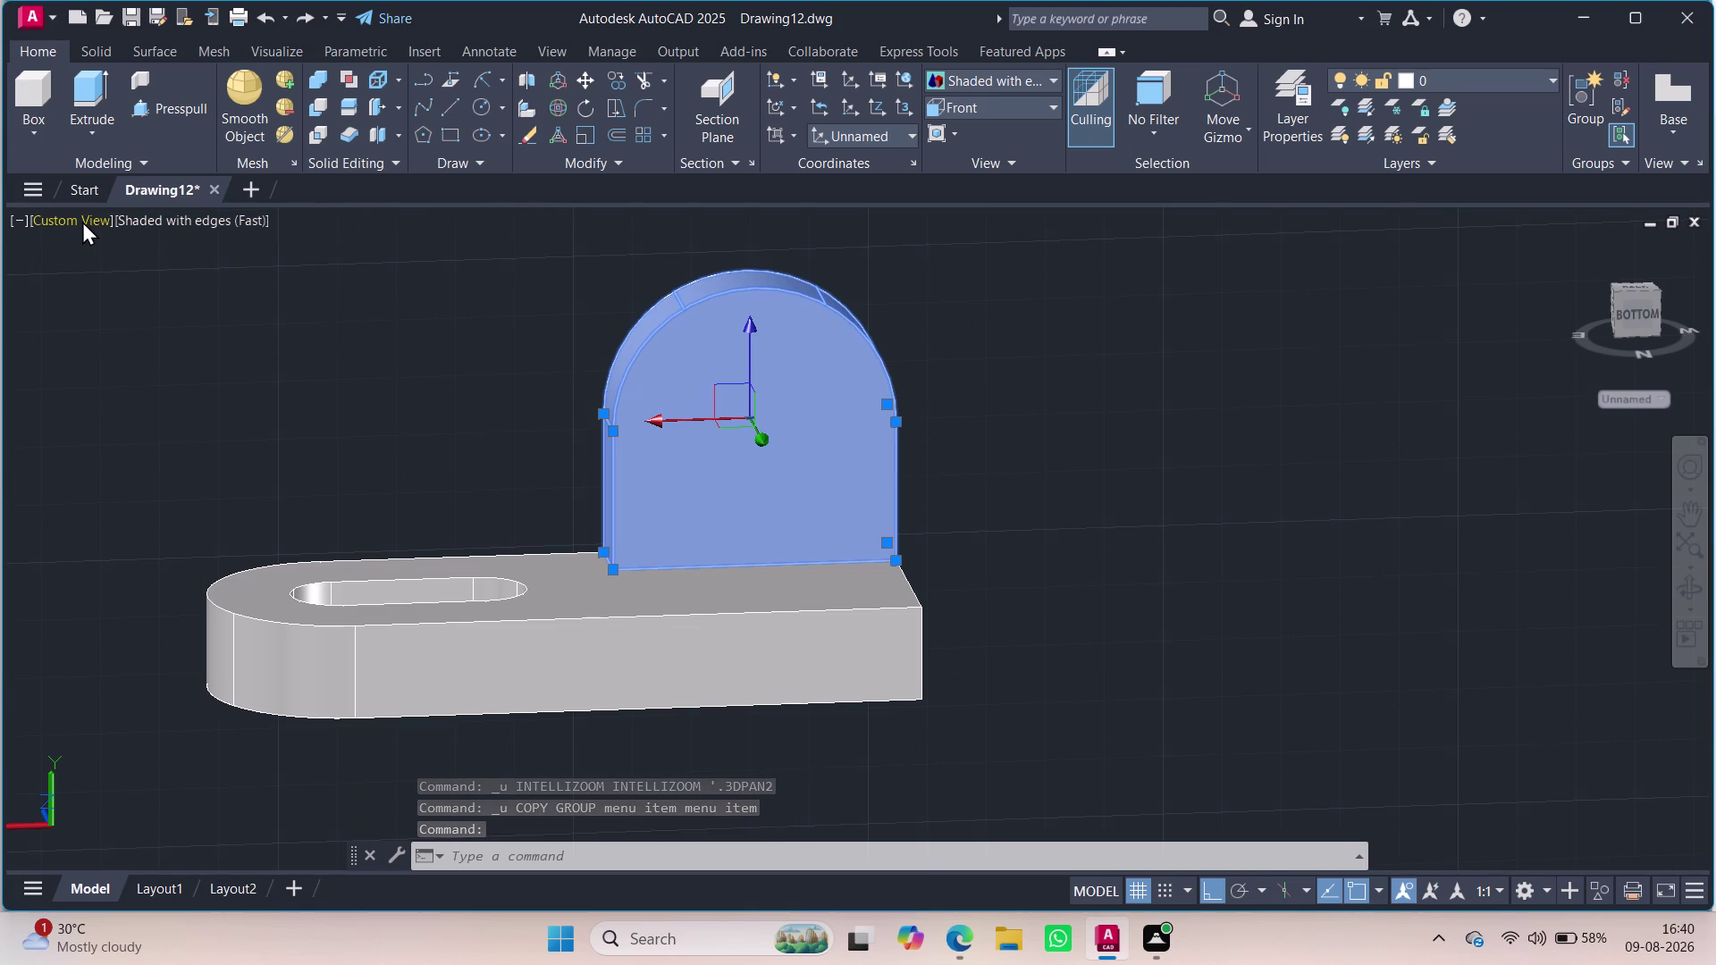
click(147, 433)
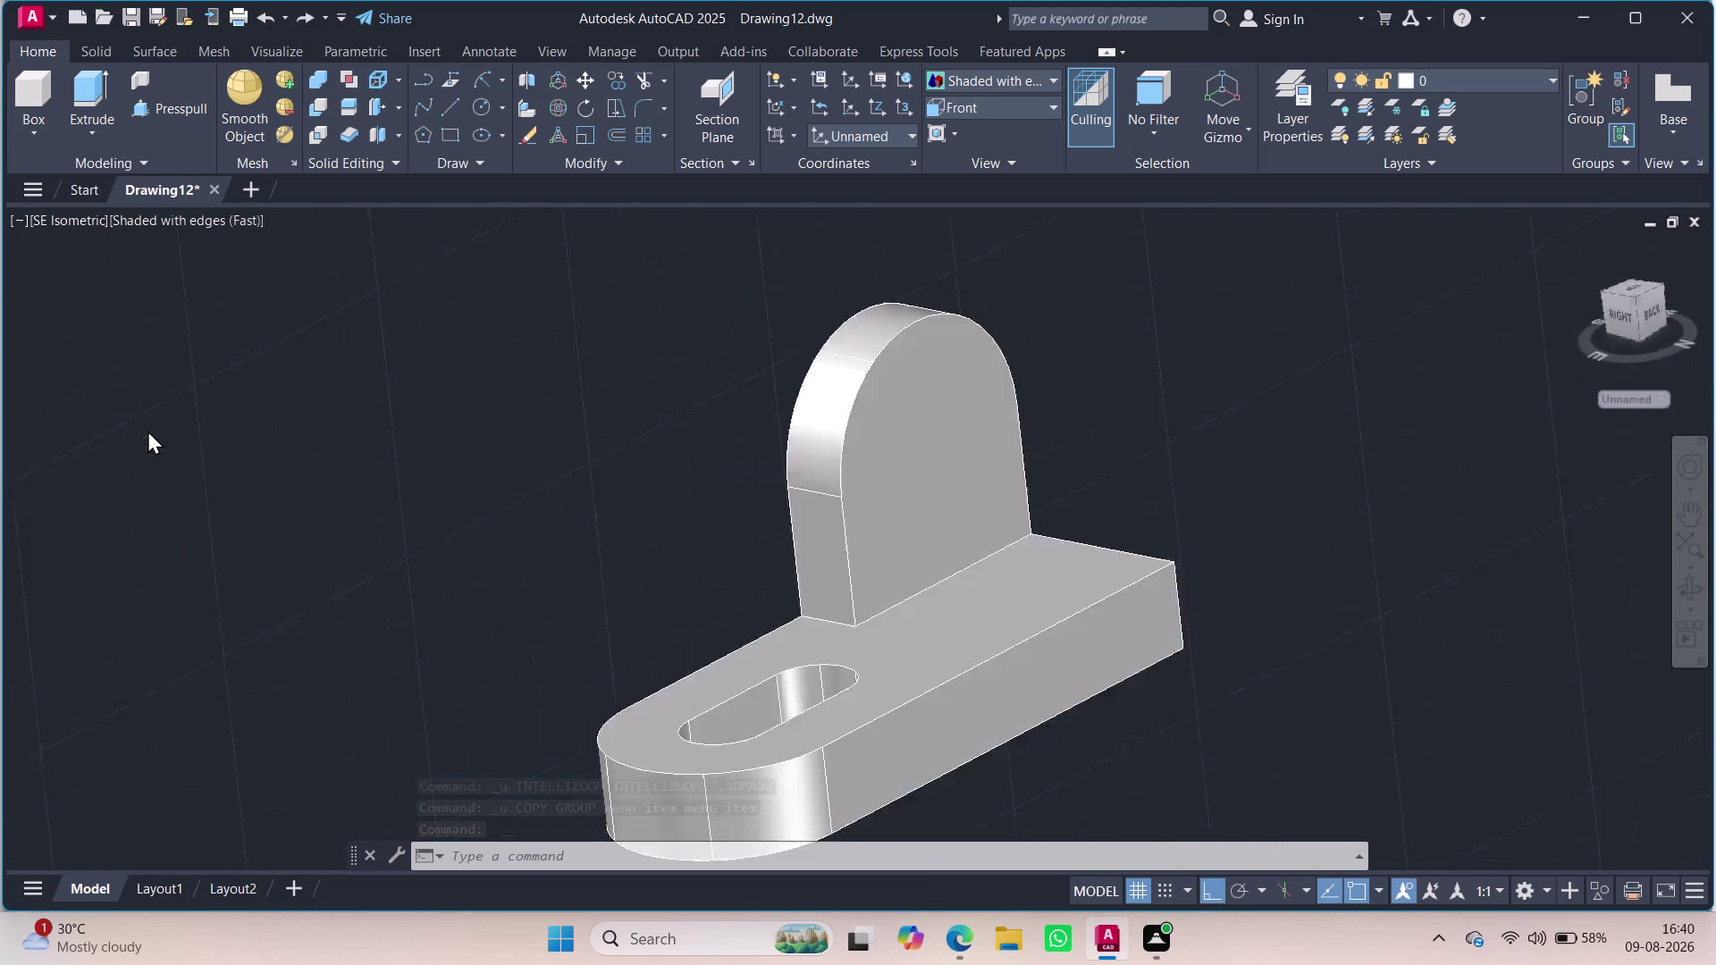
click(417, 671)
click(457, 303)
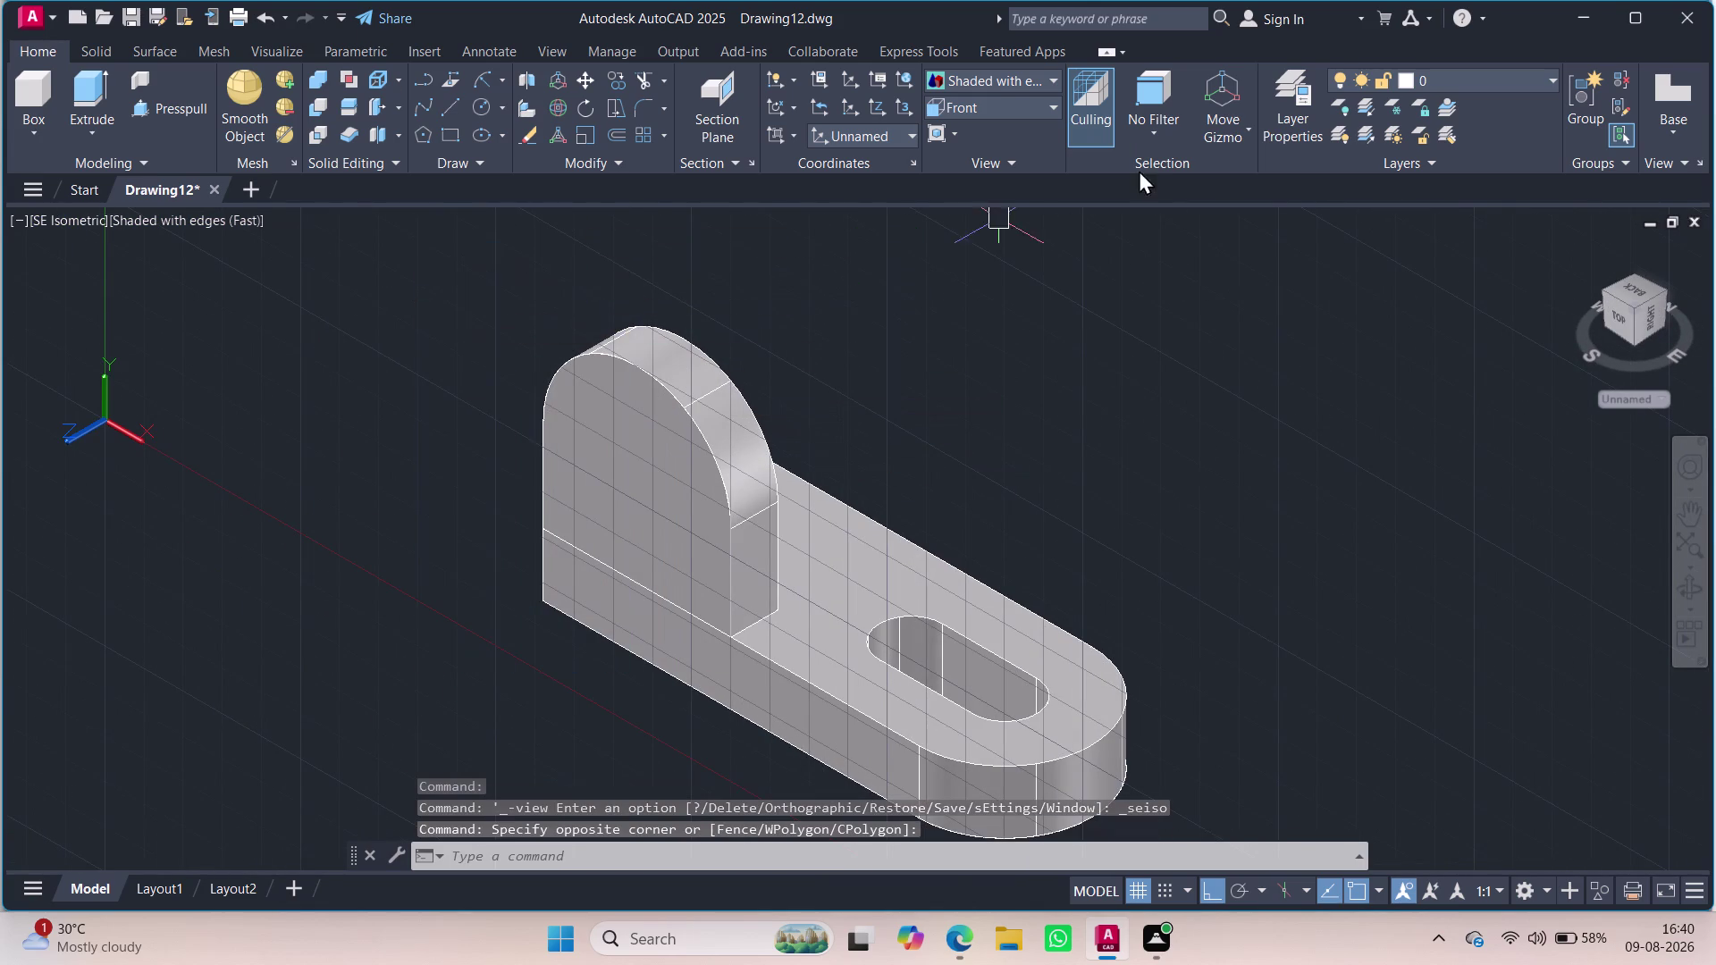
click(906, 123)
click(906, 139)
click(878, 159)
scroll(up, 3)
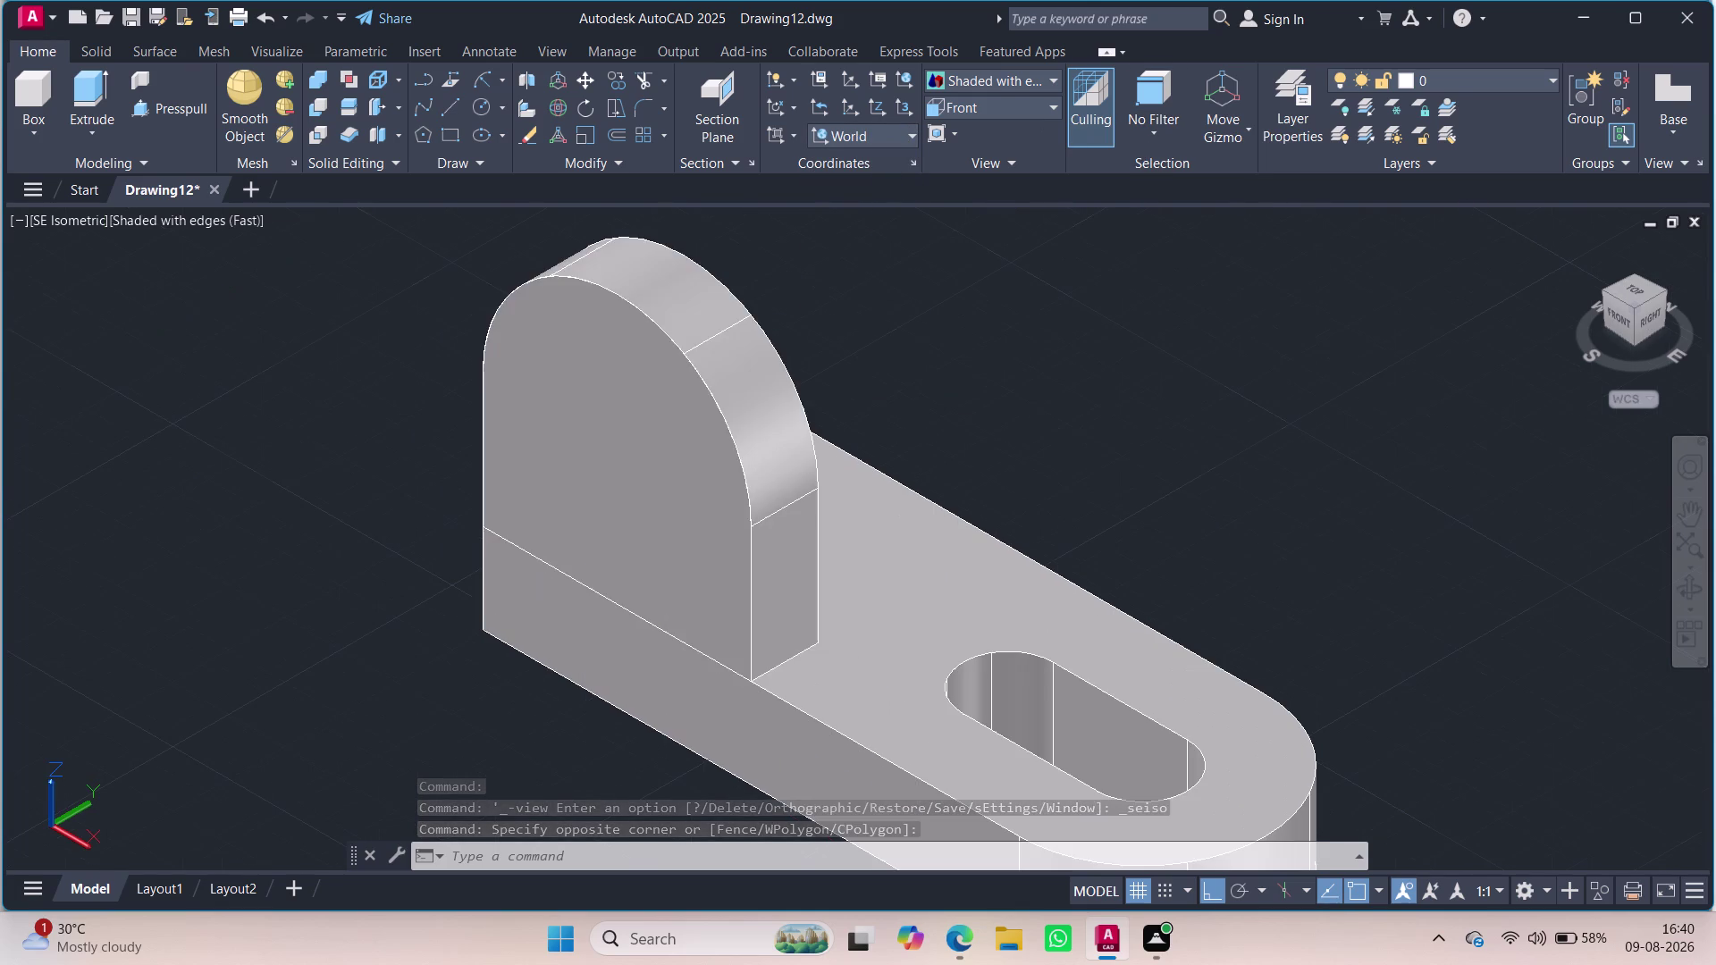
key(Escape)
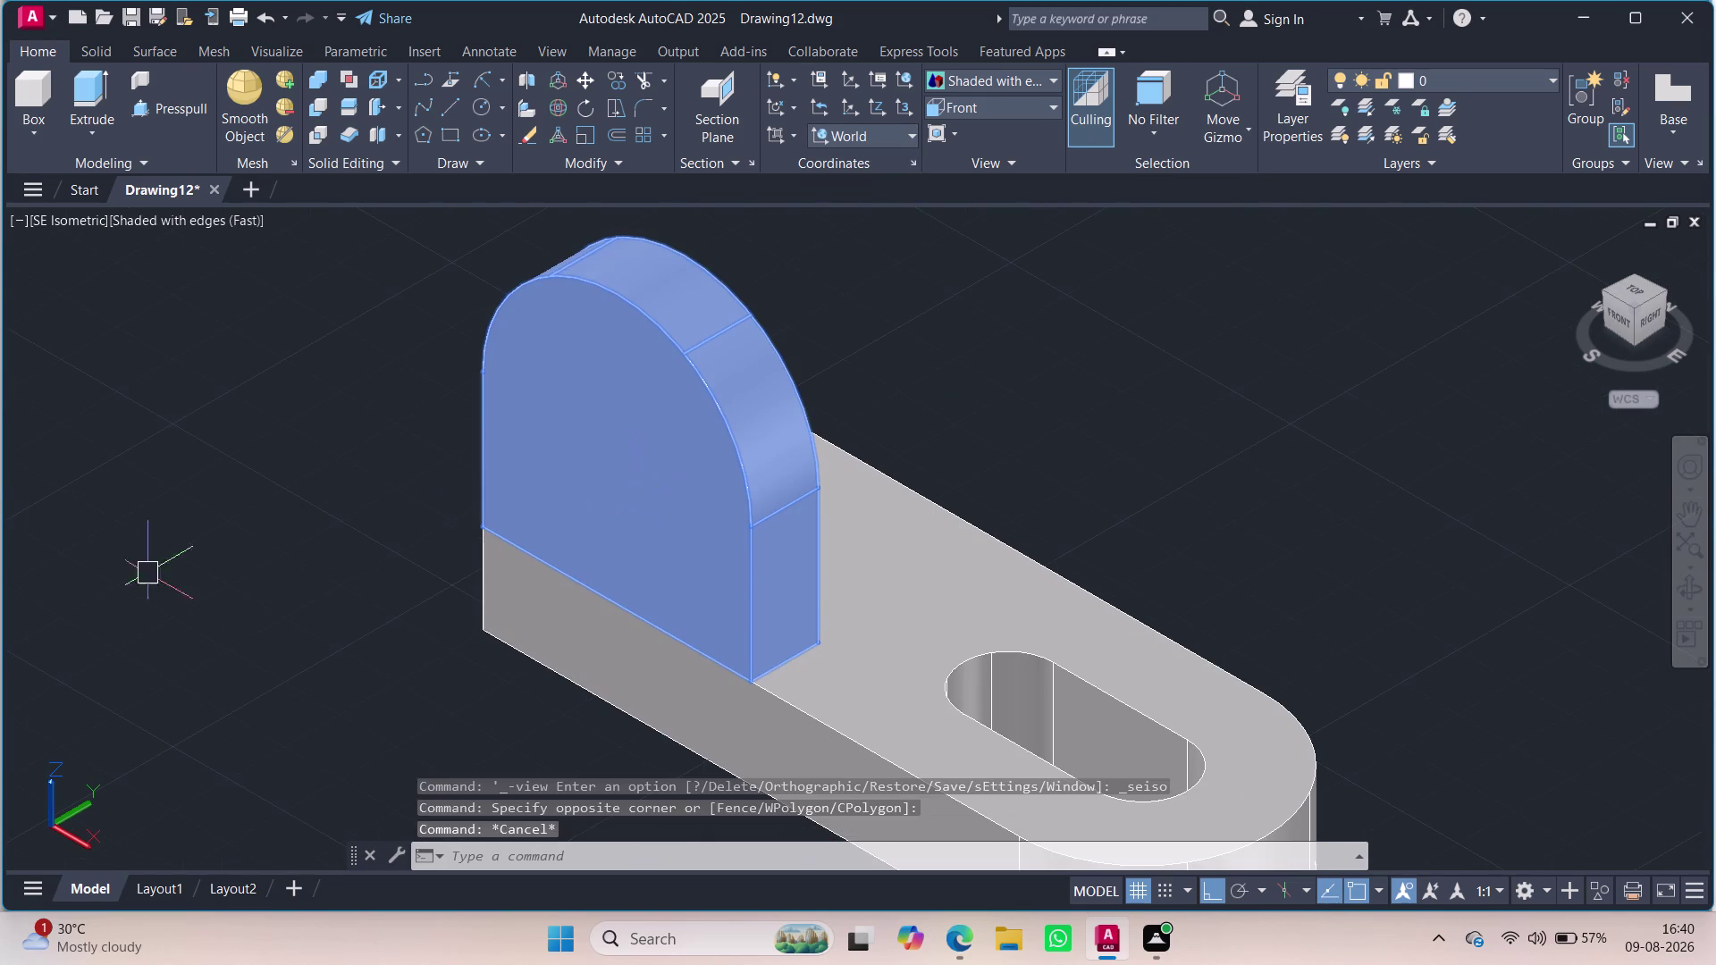
Switch the viewport to the Front preset view.
click(226, 480)
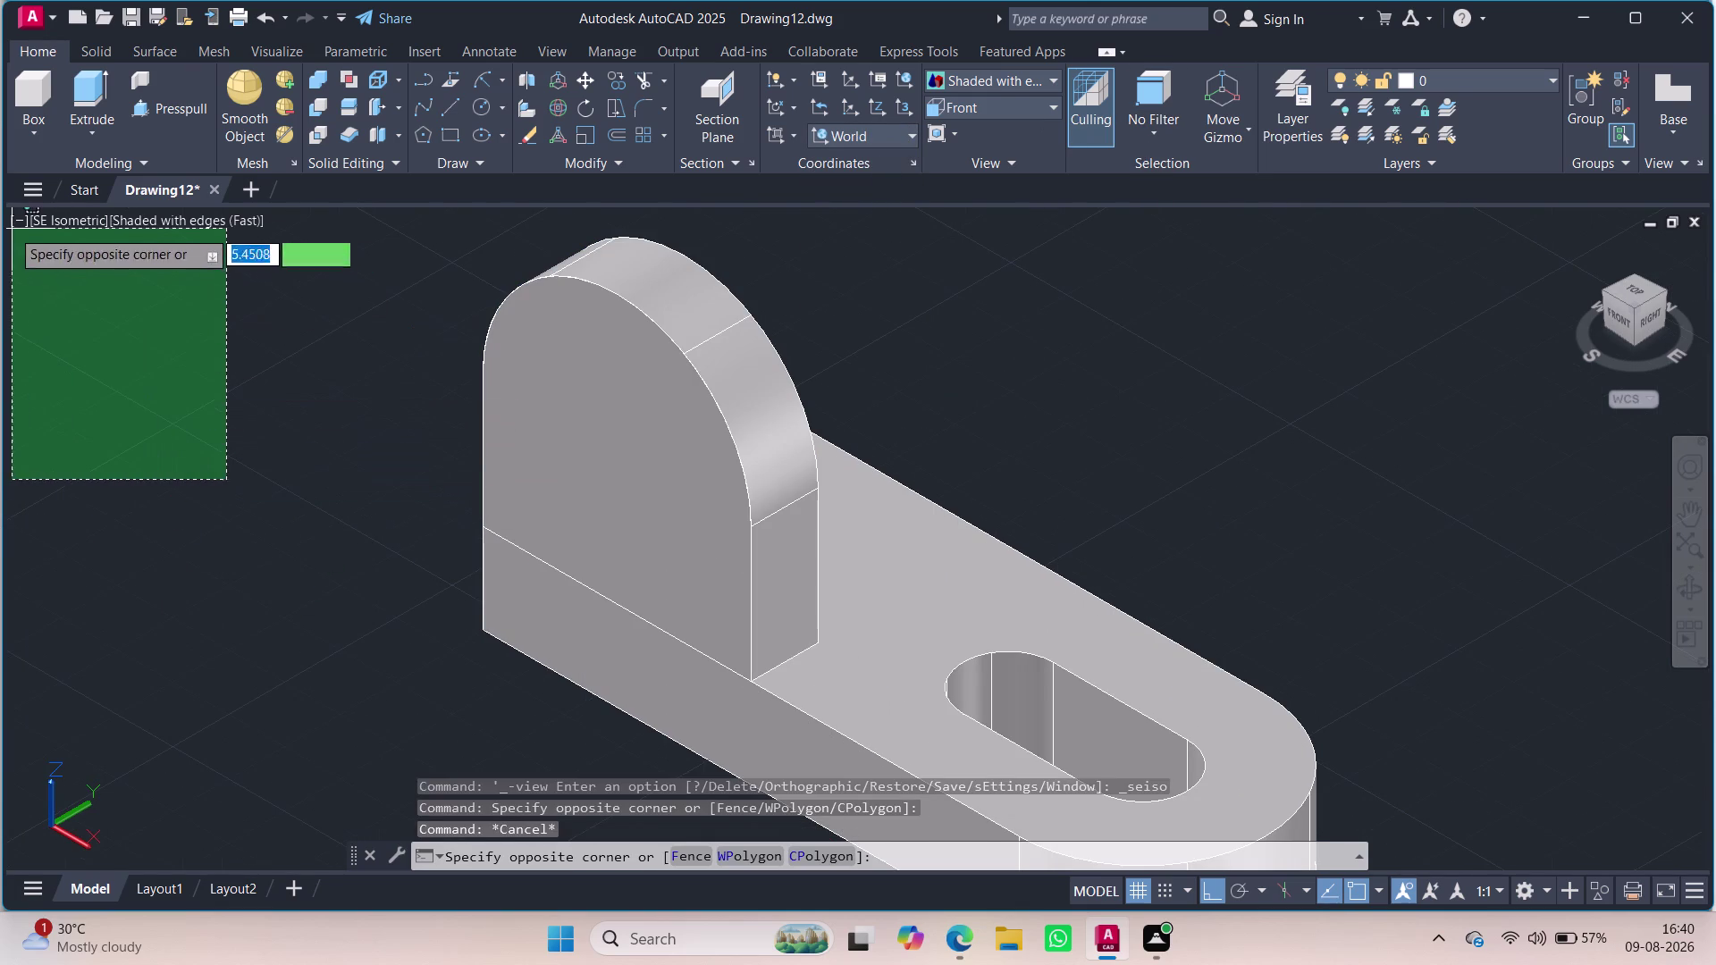
click(53, 372)
click(61, 222)
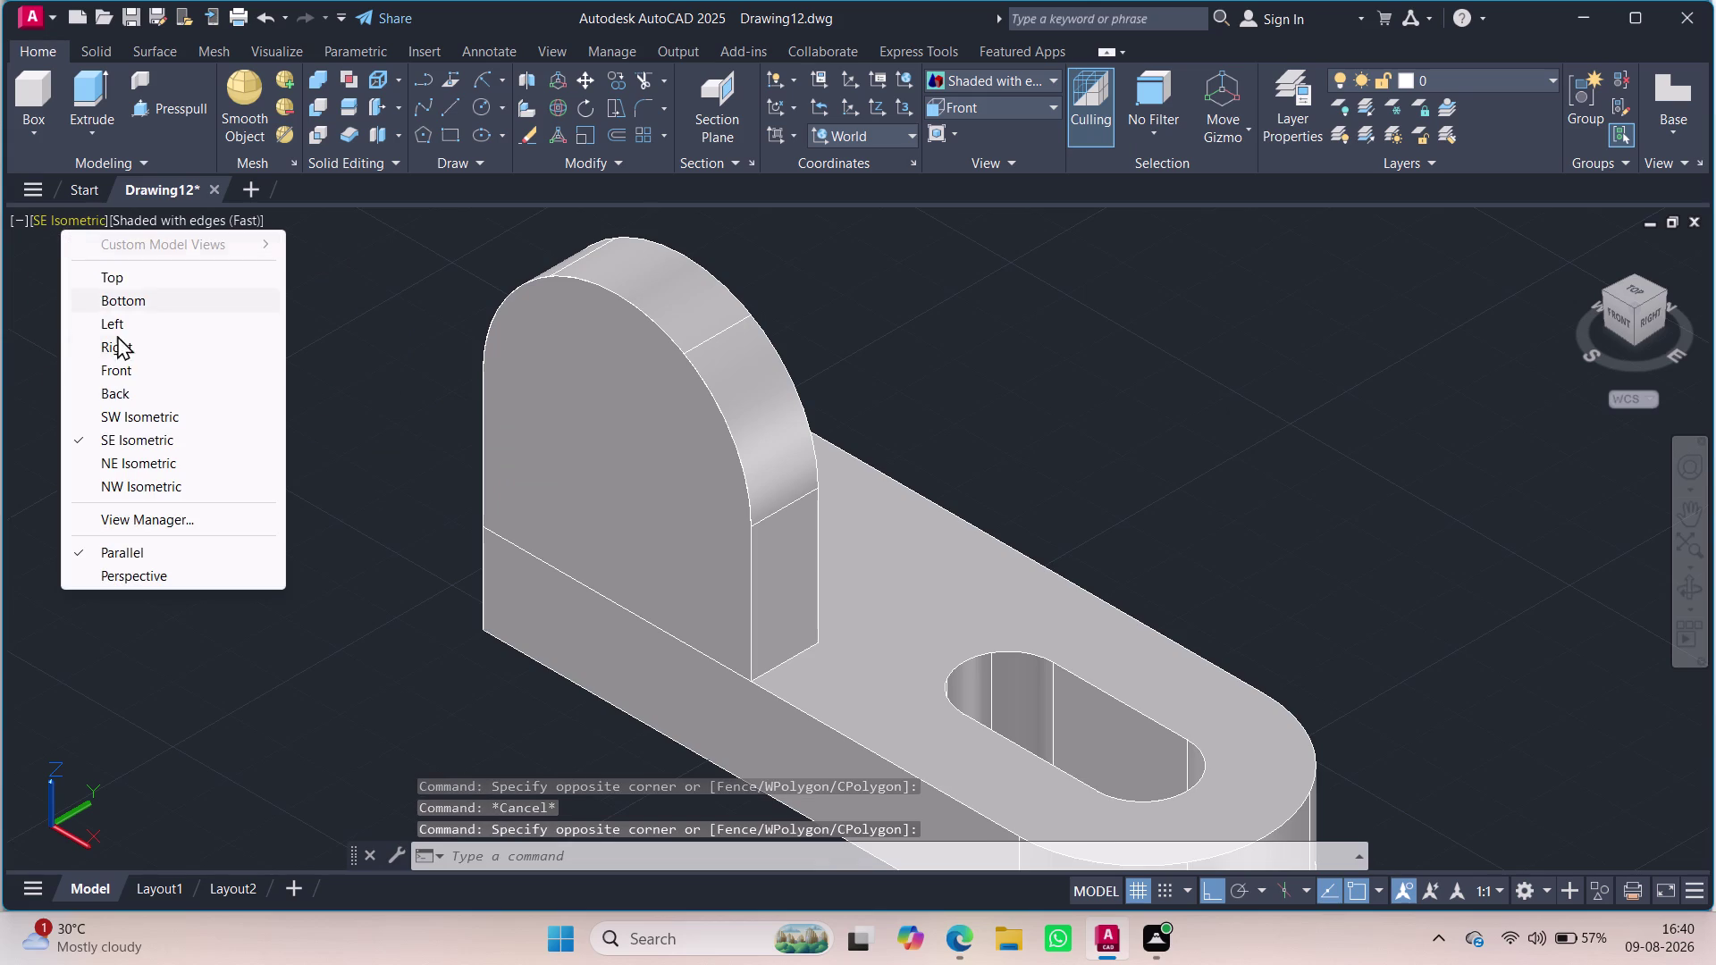
click(116, 361)
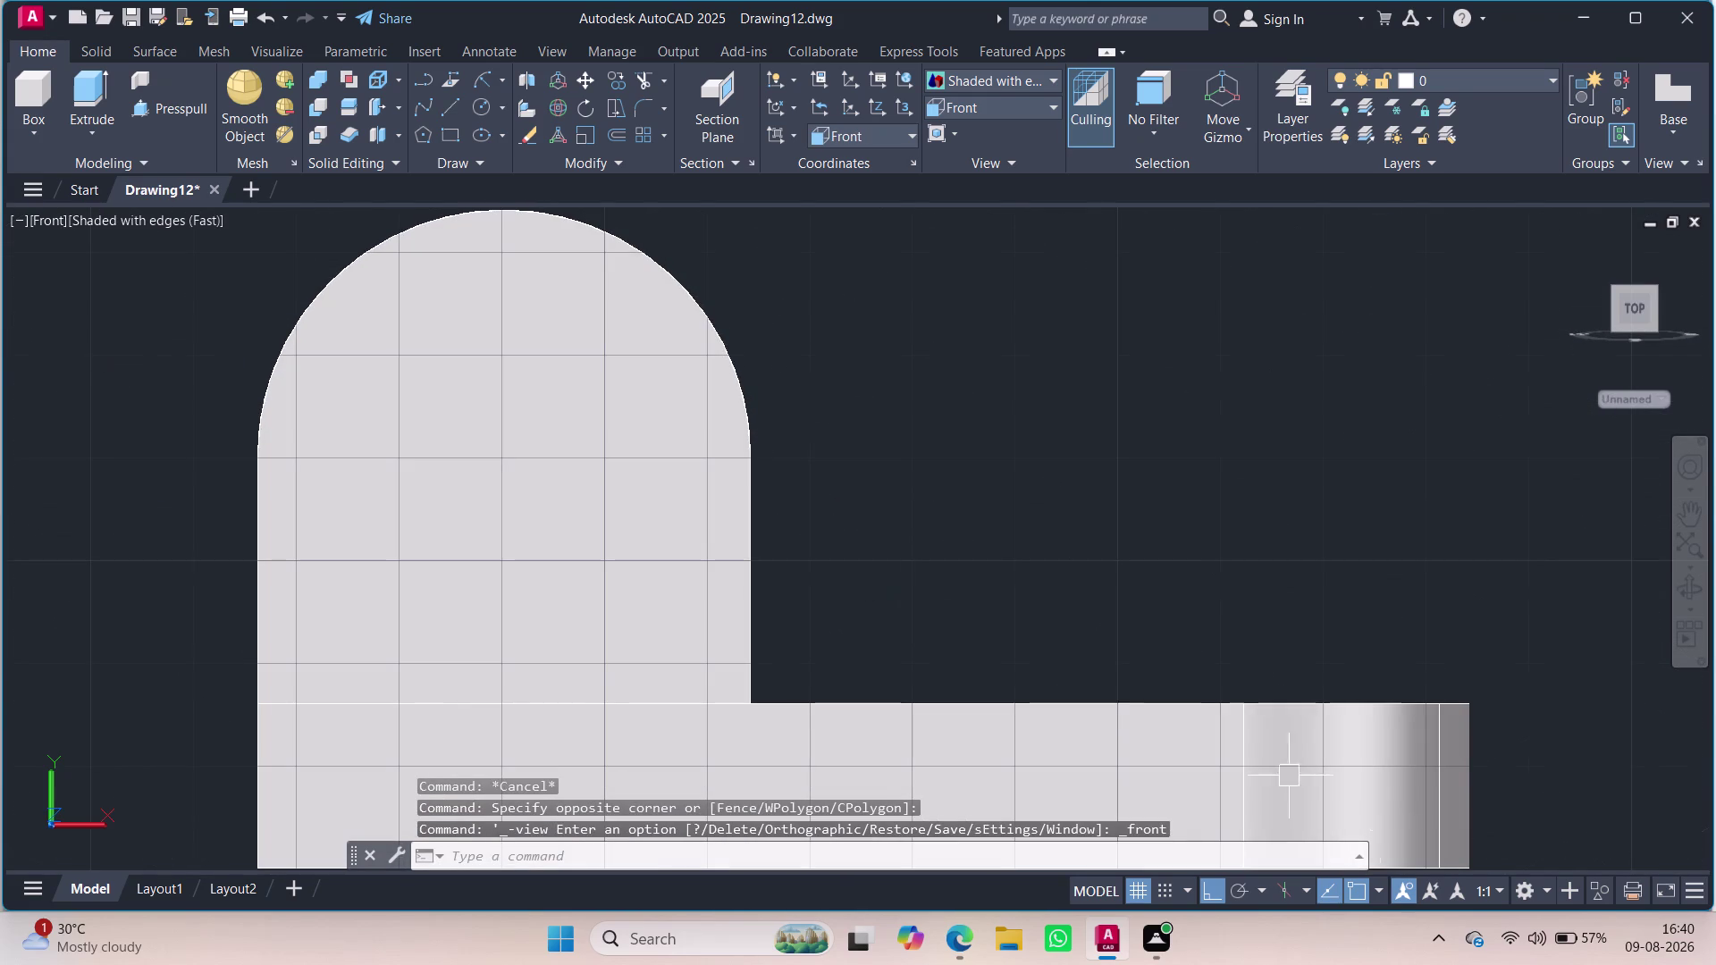
Toggle isometric drafting on with the right isometric plane, then turn it off.
click(1315, 883)
click(1311, 882)
click(1282, 891)
click(1283, 892)
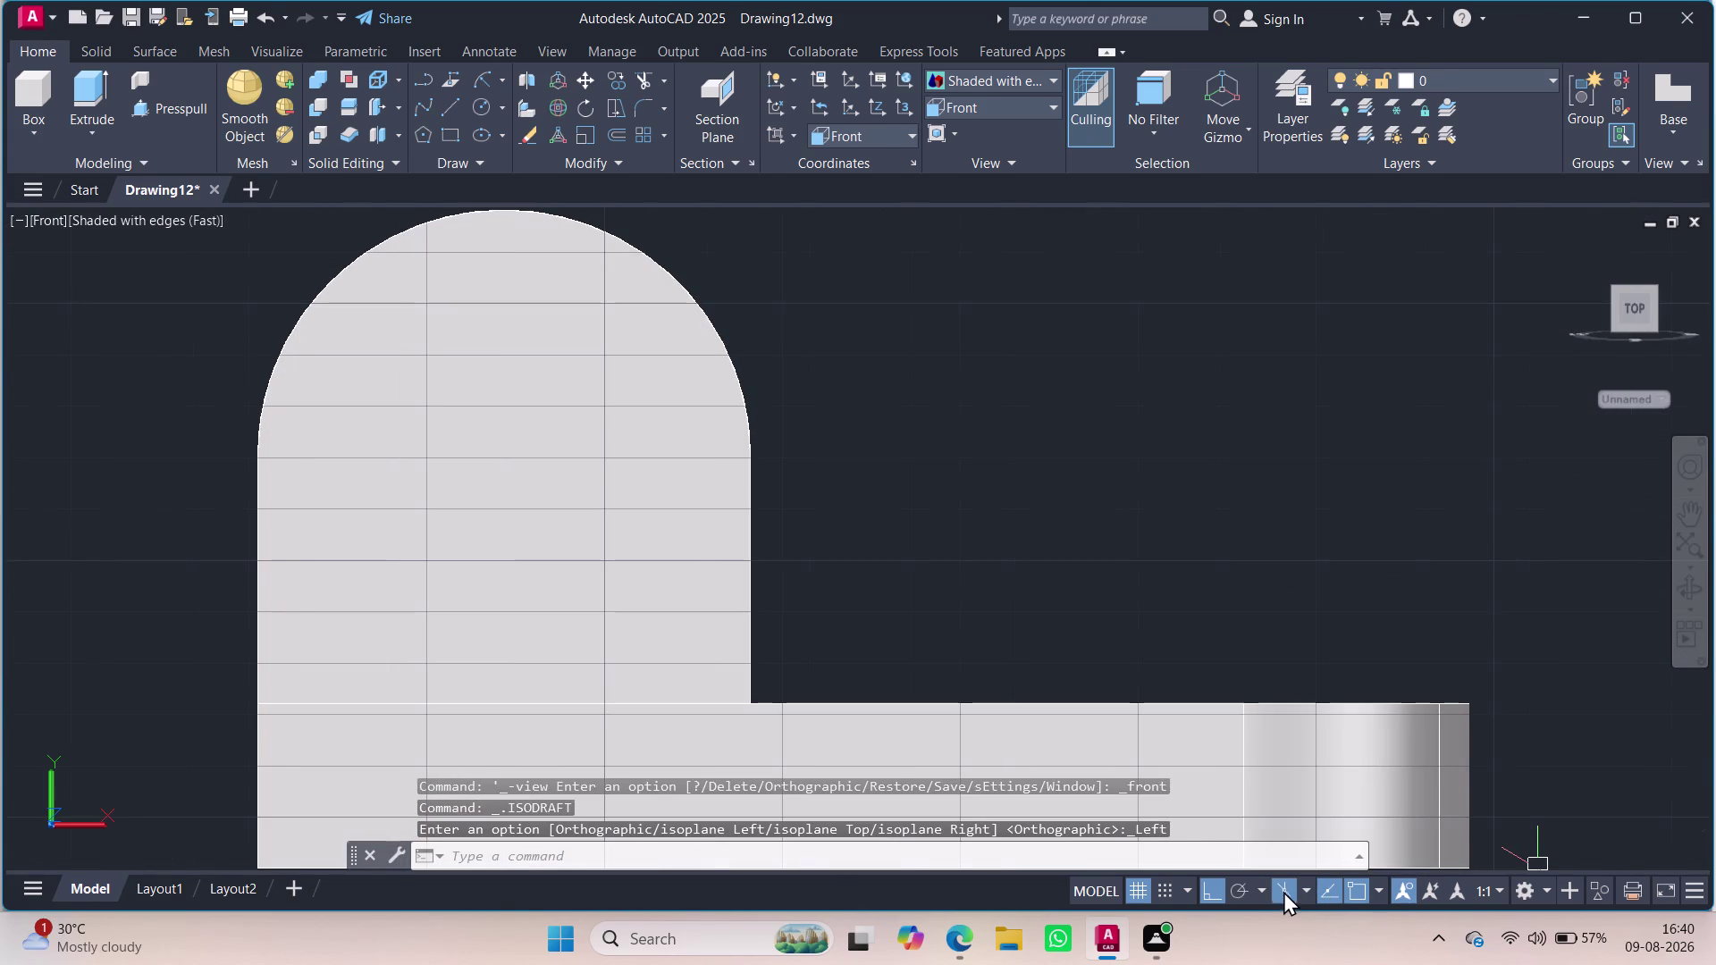
click(1285, 888)
click(1285, 888)
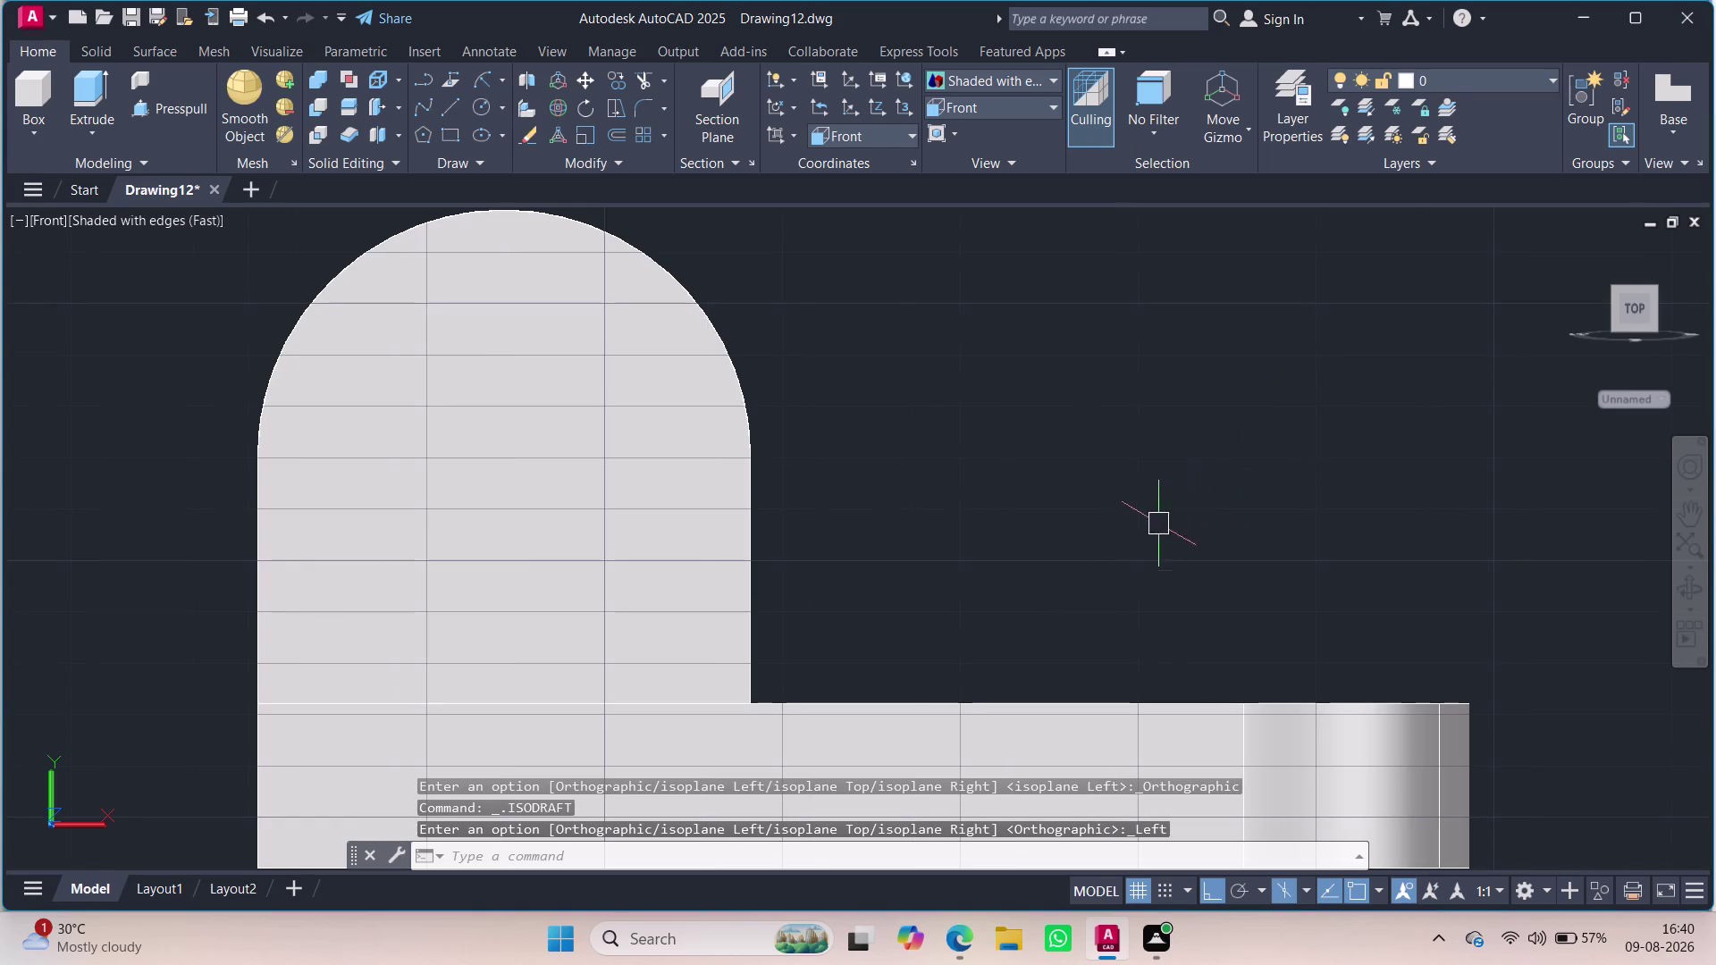
click(1304, 893)
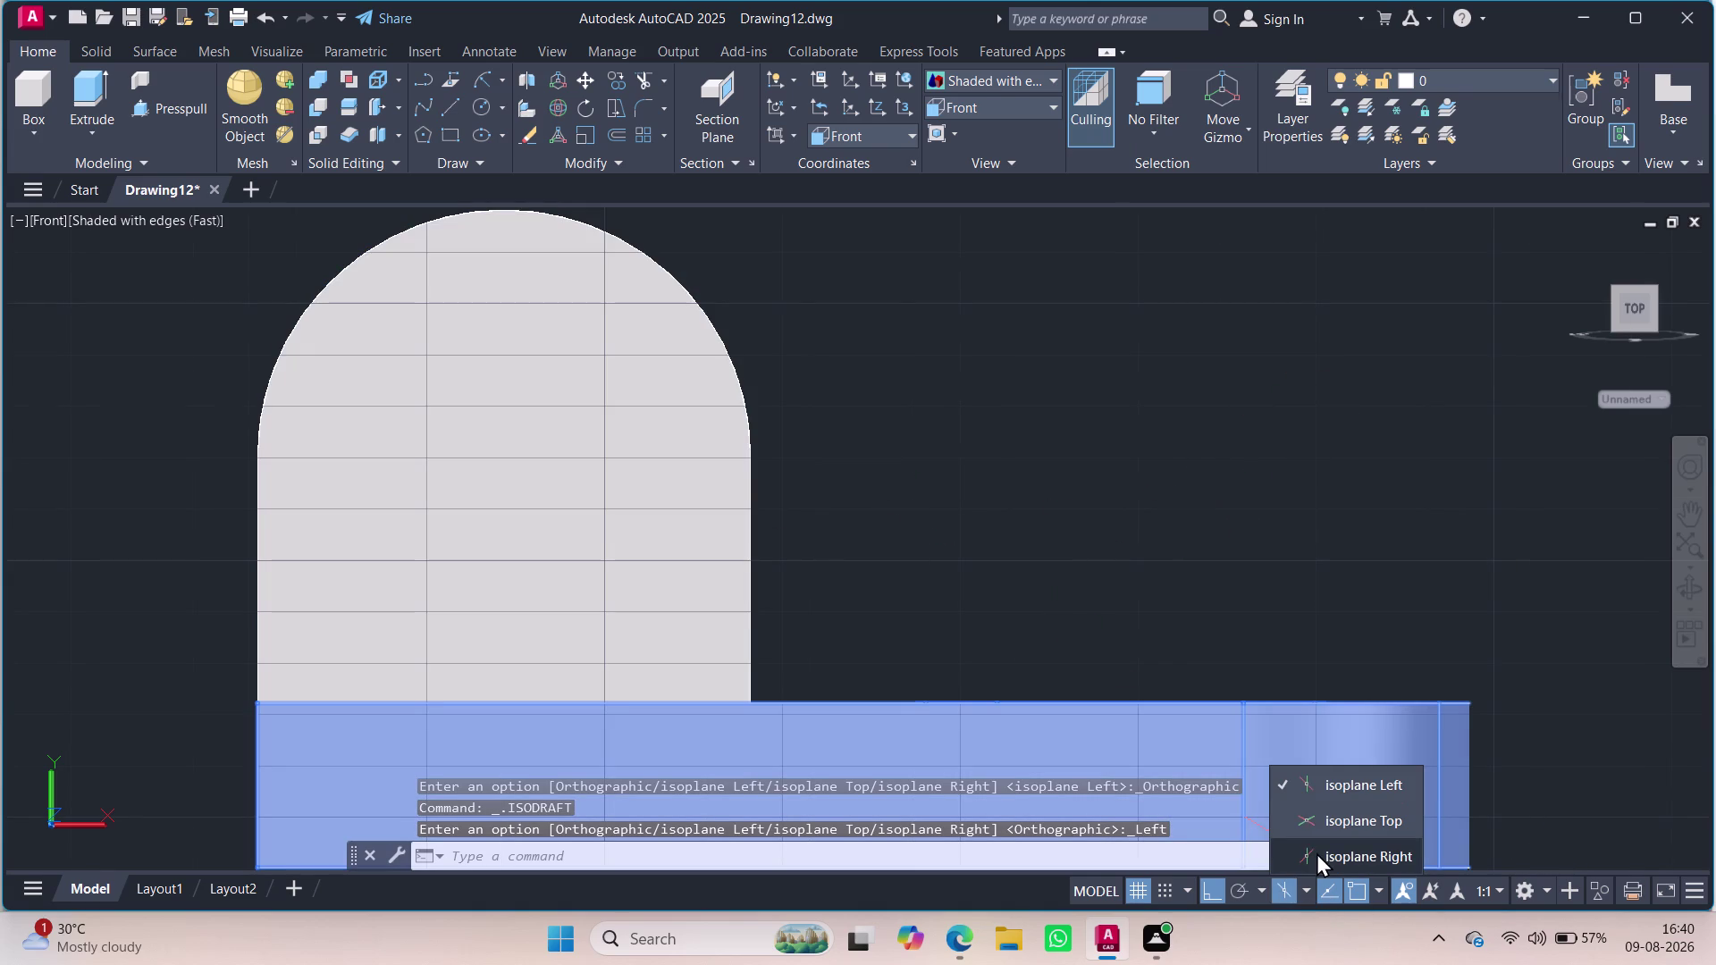
click(1316, 852)
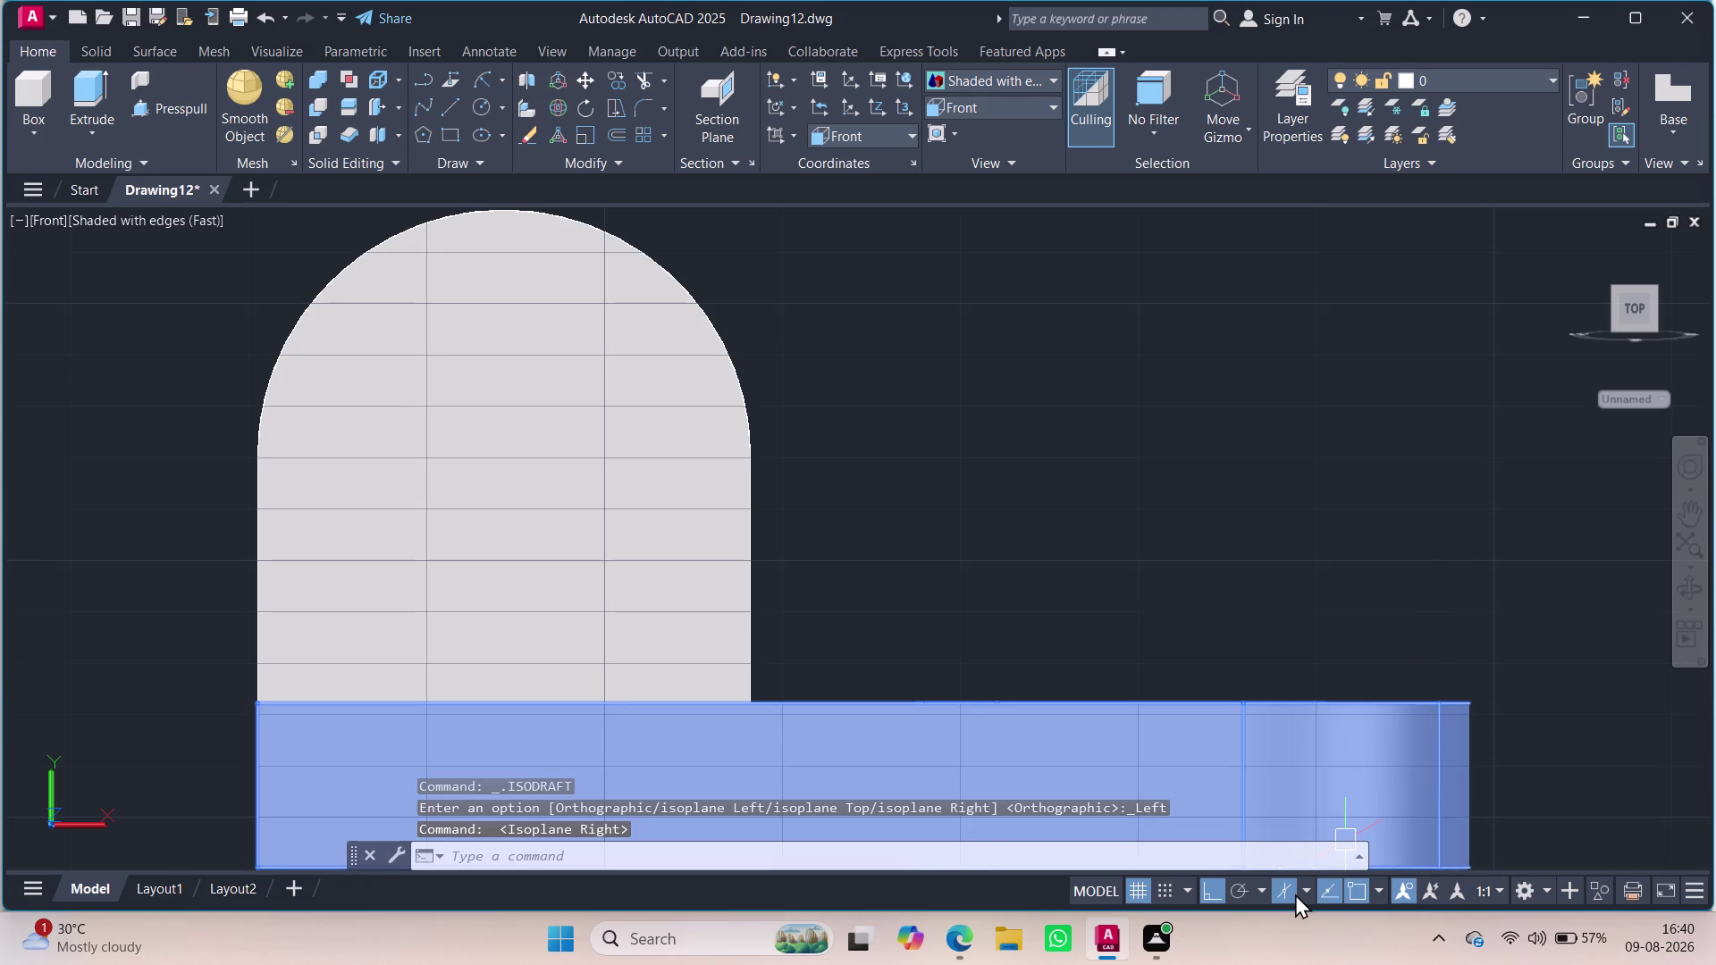
click(1293, 893)
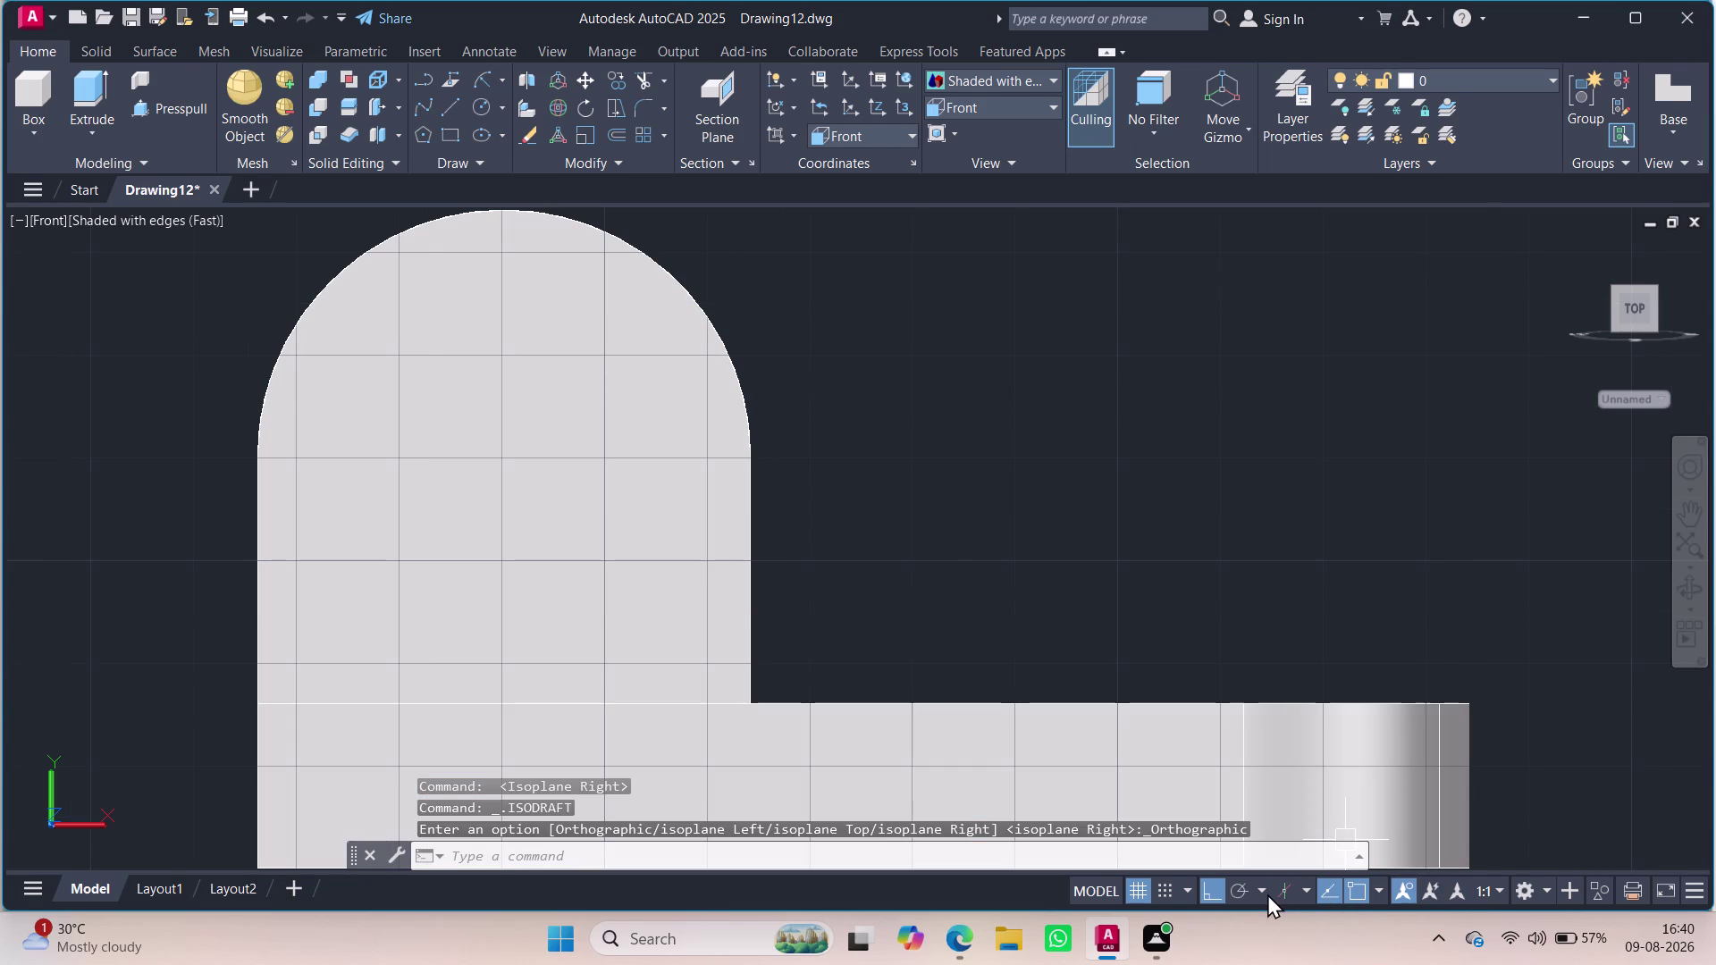
click(1267, 894)
click(1267, 889)
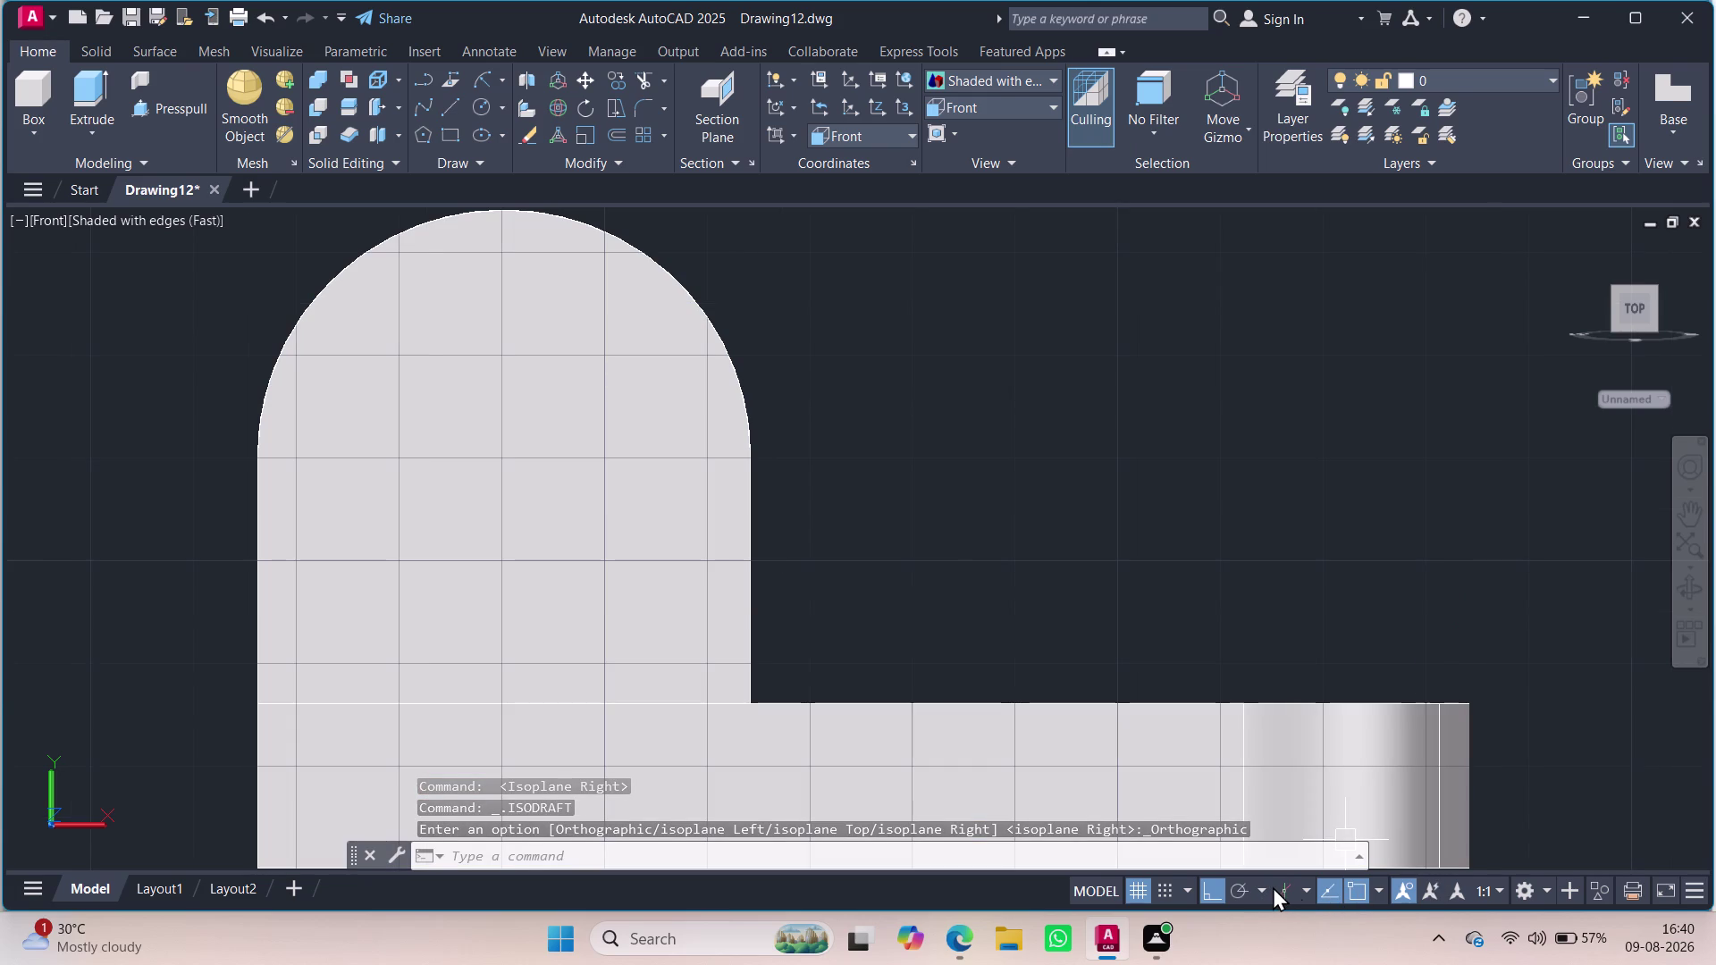
Add the 3D Object Snap and Transparency toggles to the status bar.
click(1541, 893)
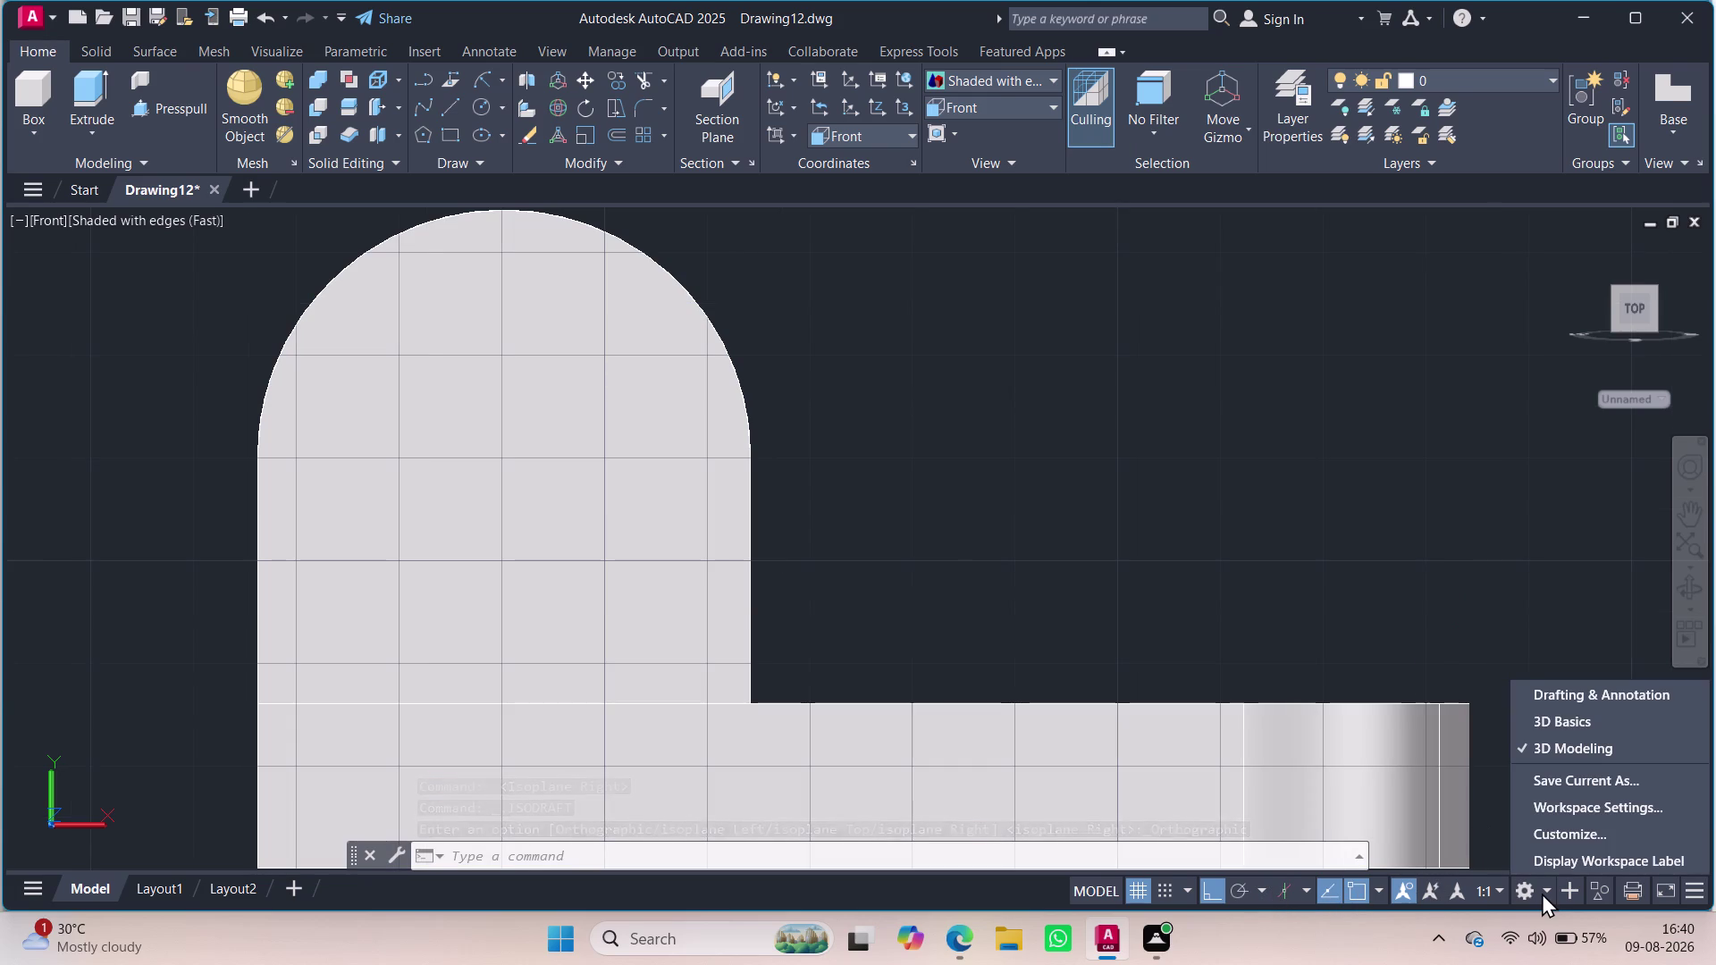
click(1542, 892)
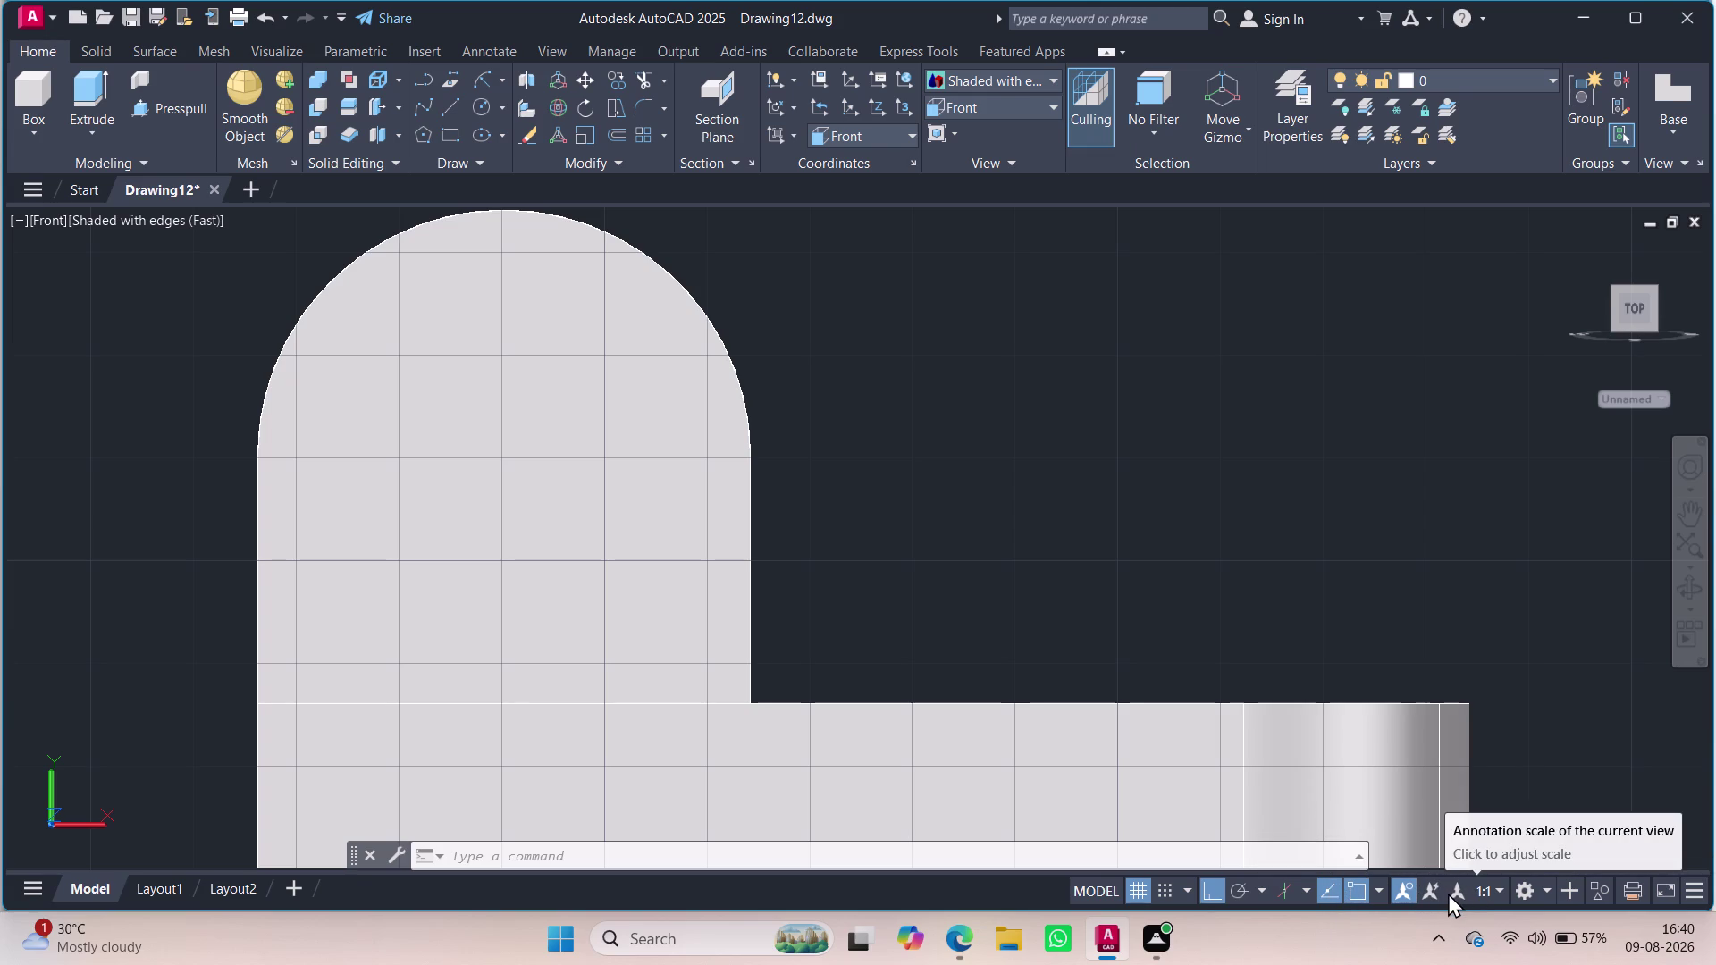
click(1692, 898)
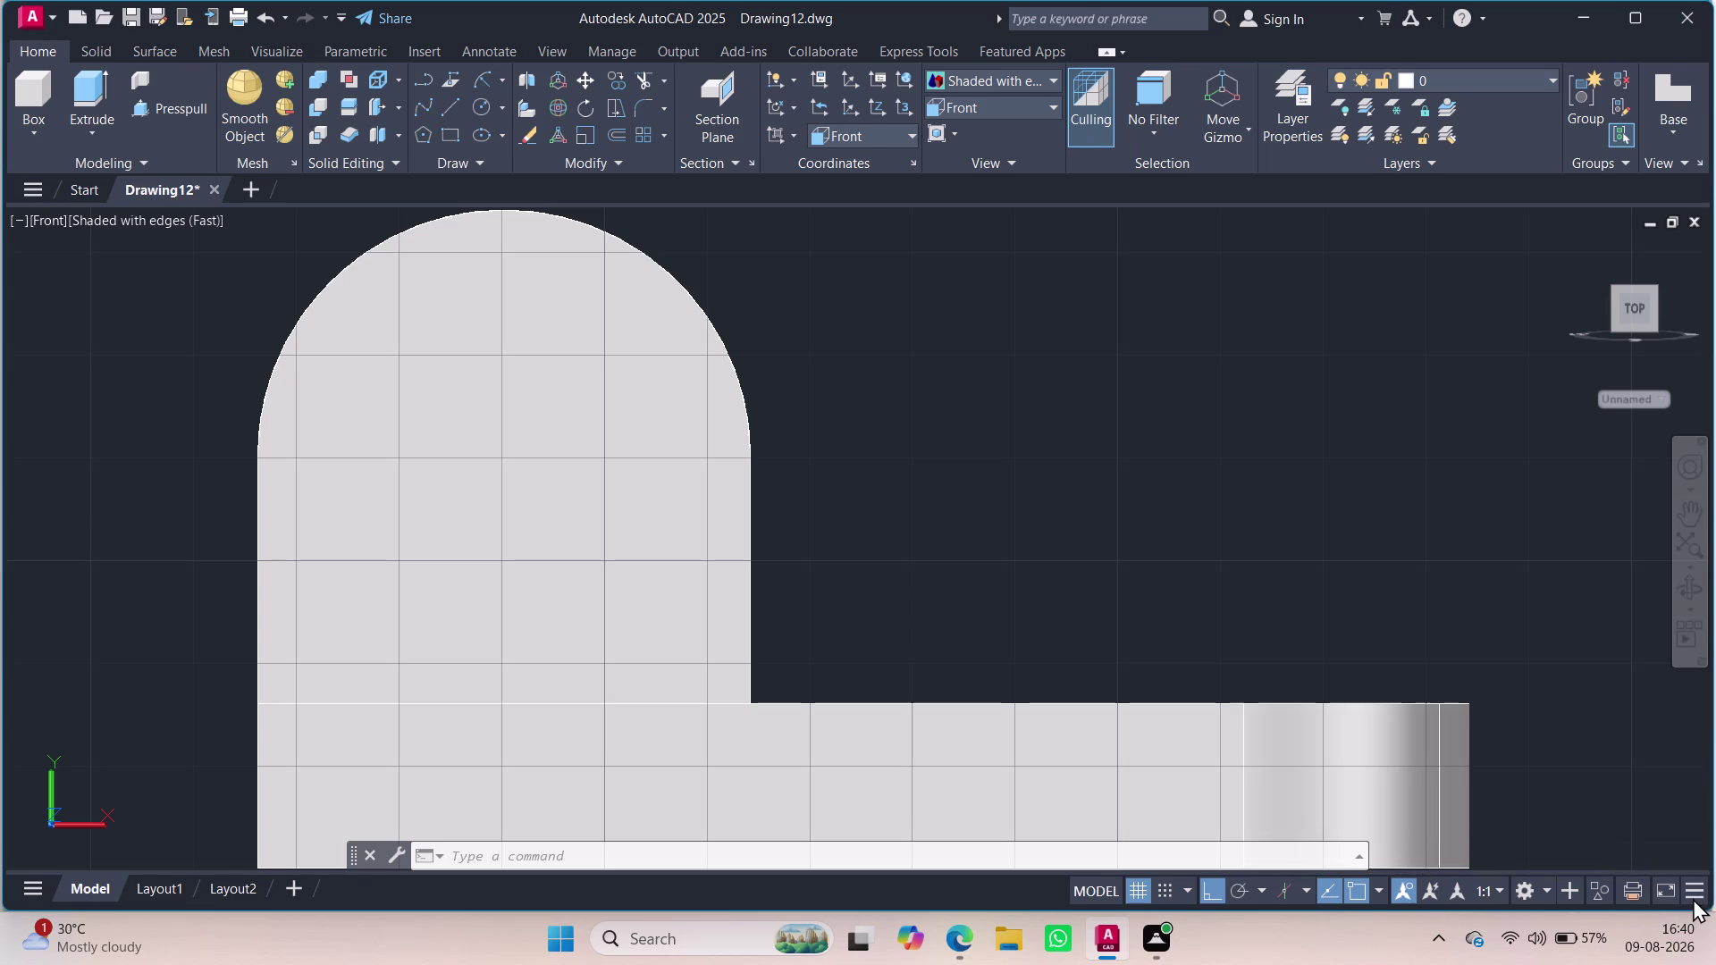
click(1541, 446)
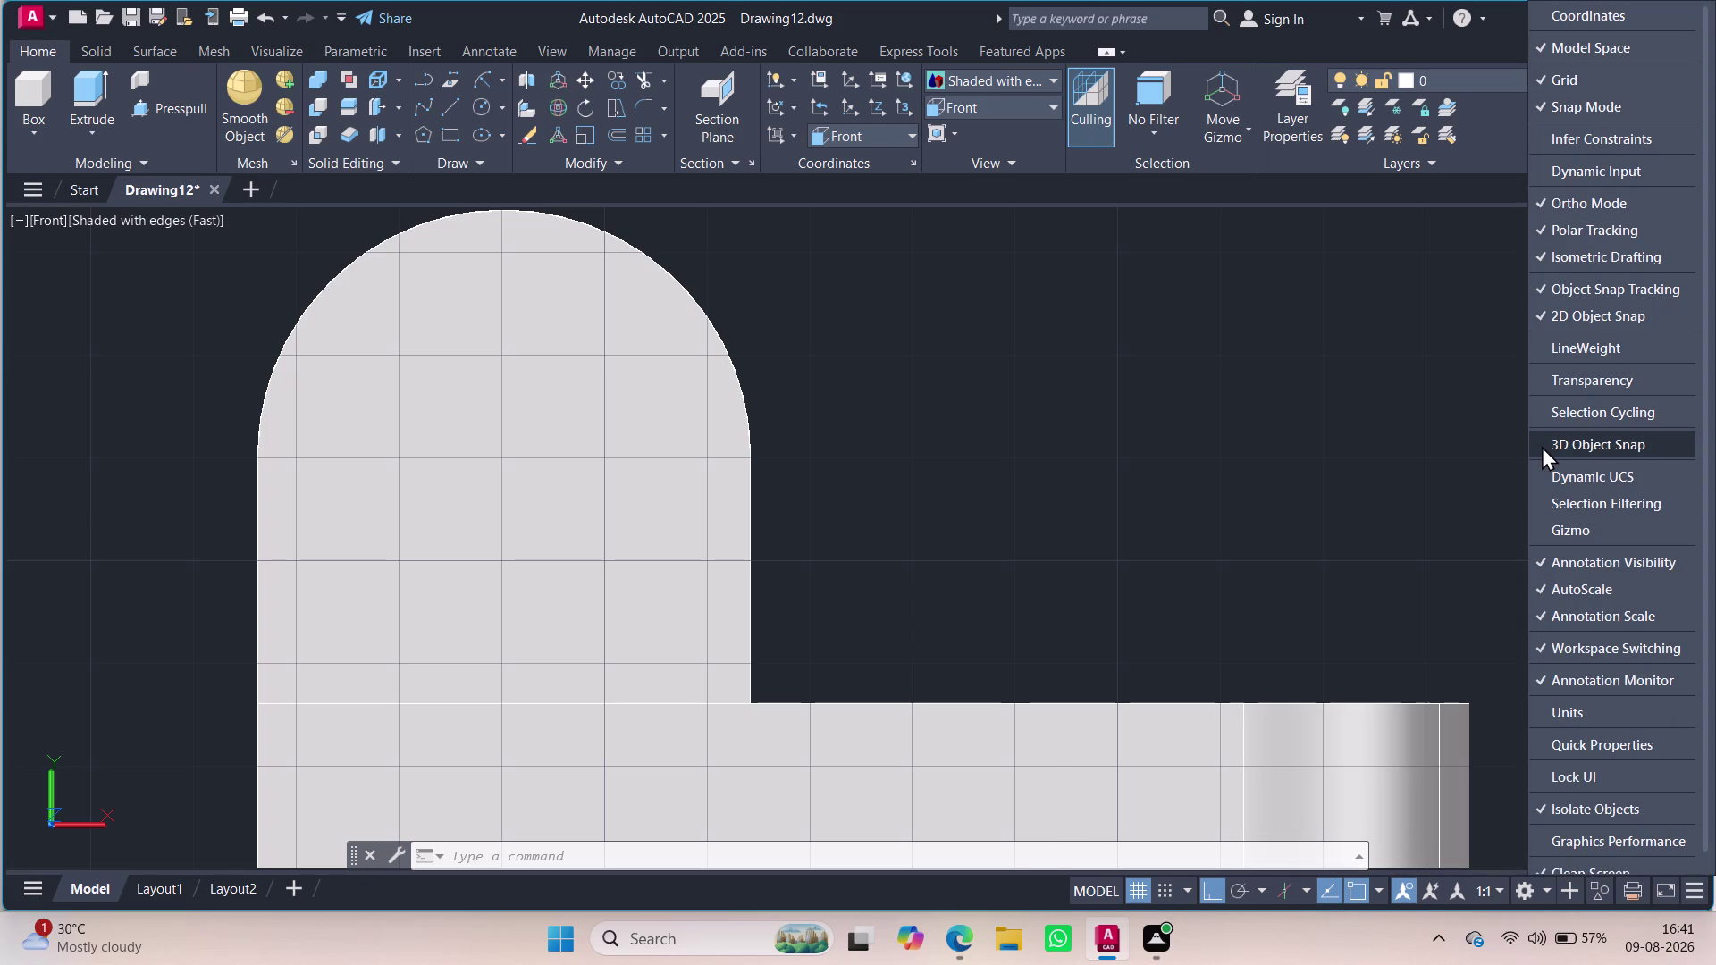
click(1538, 379)
click(1537, 355)
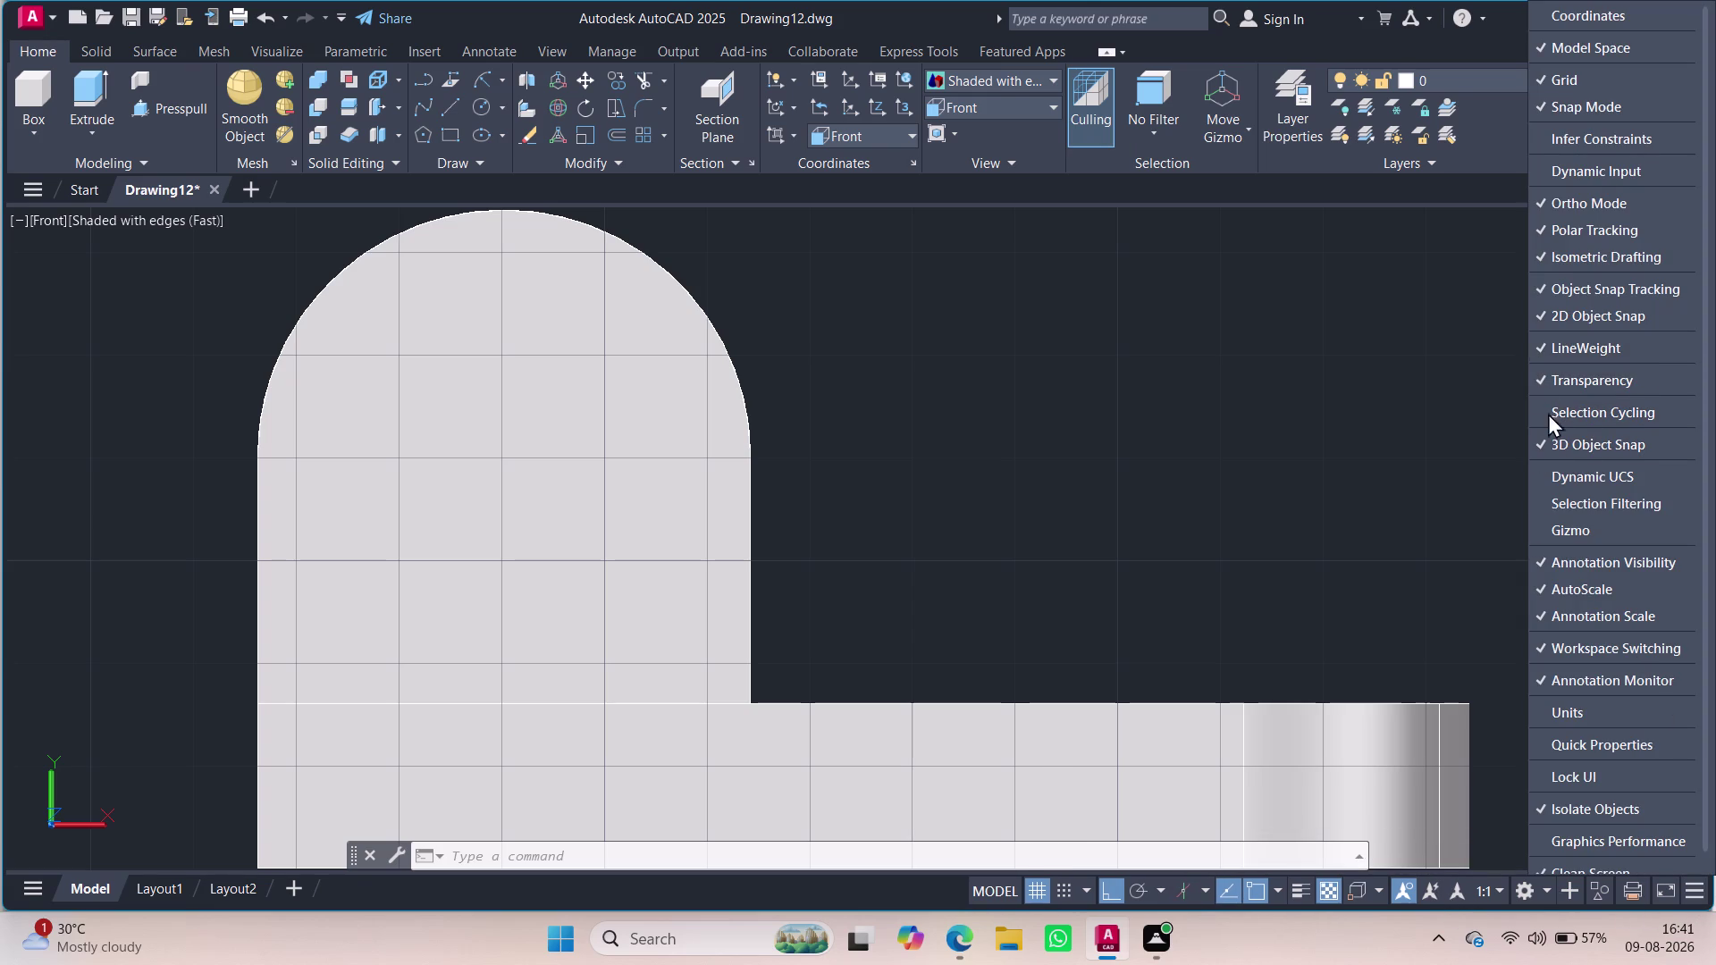
click(1684, 890)
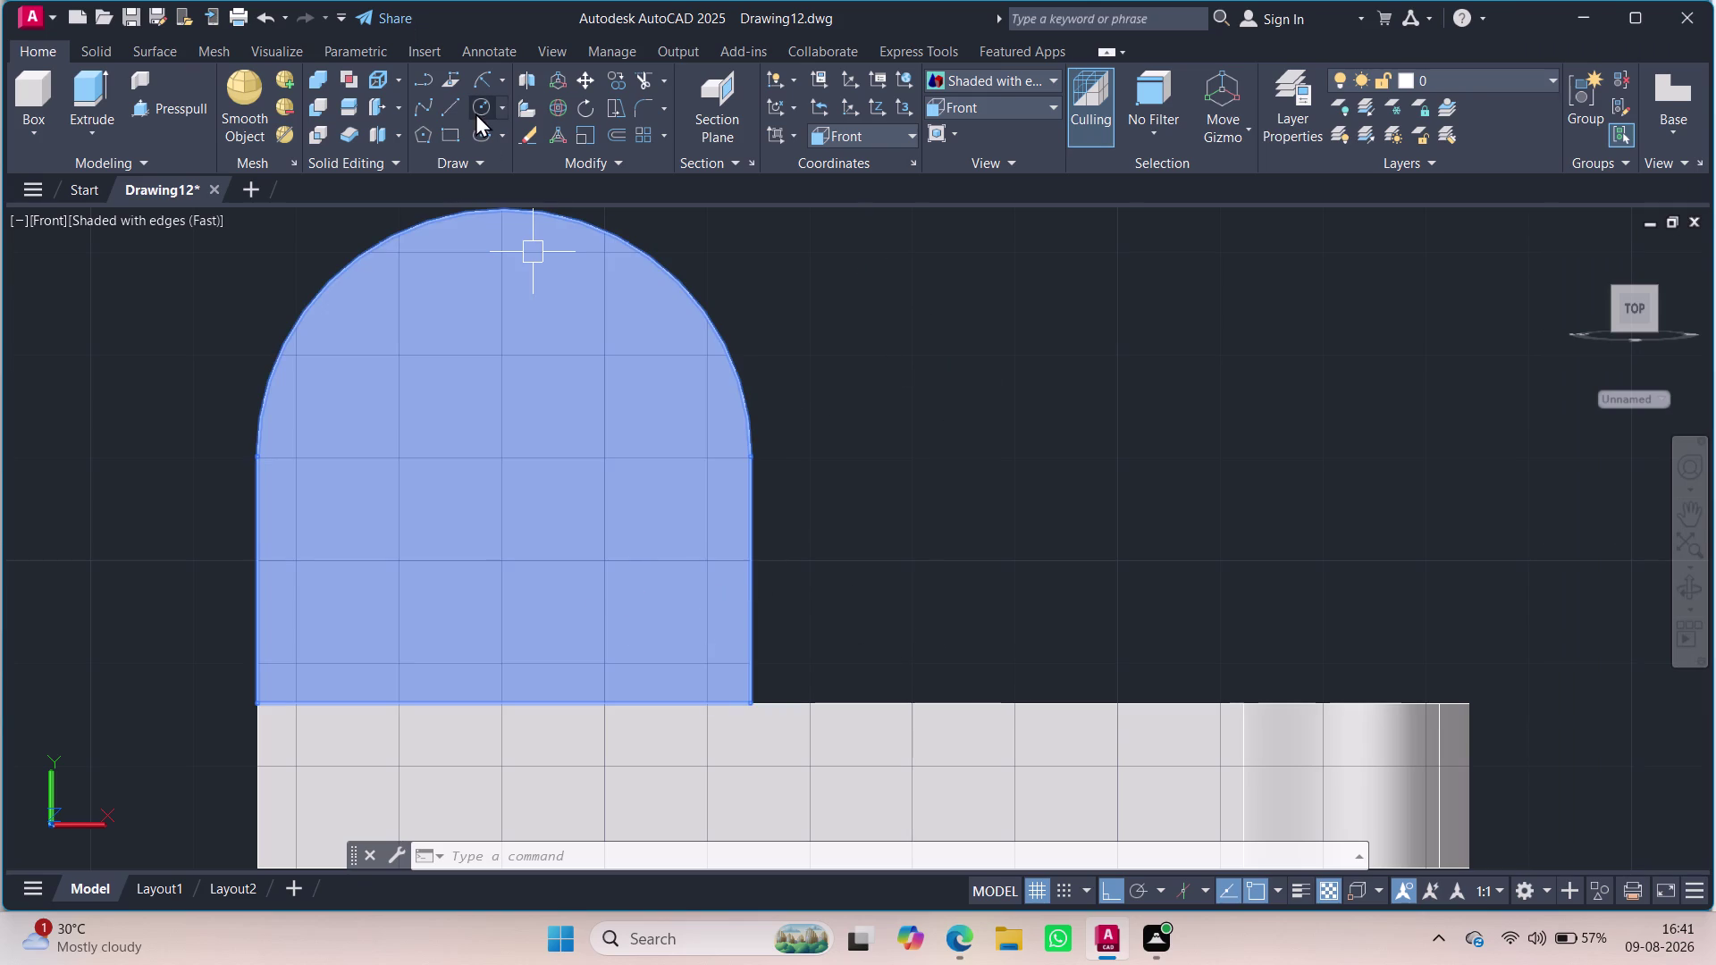
click(476, 105)
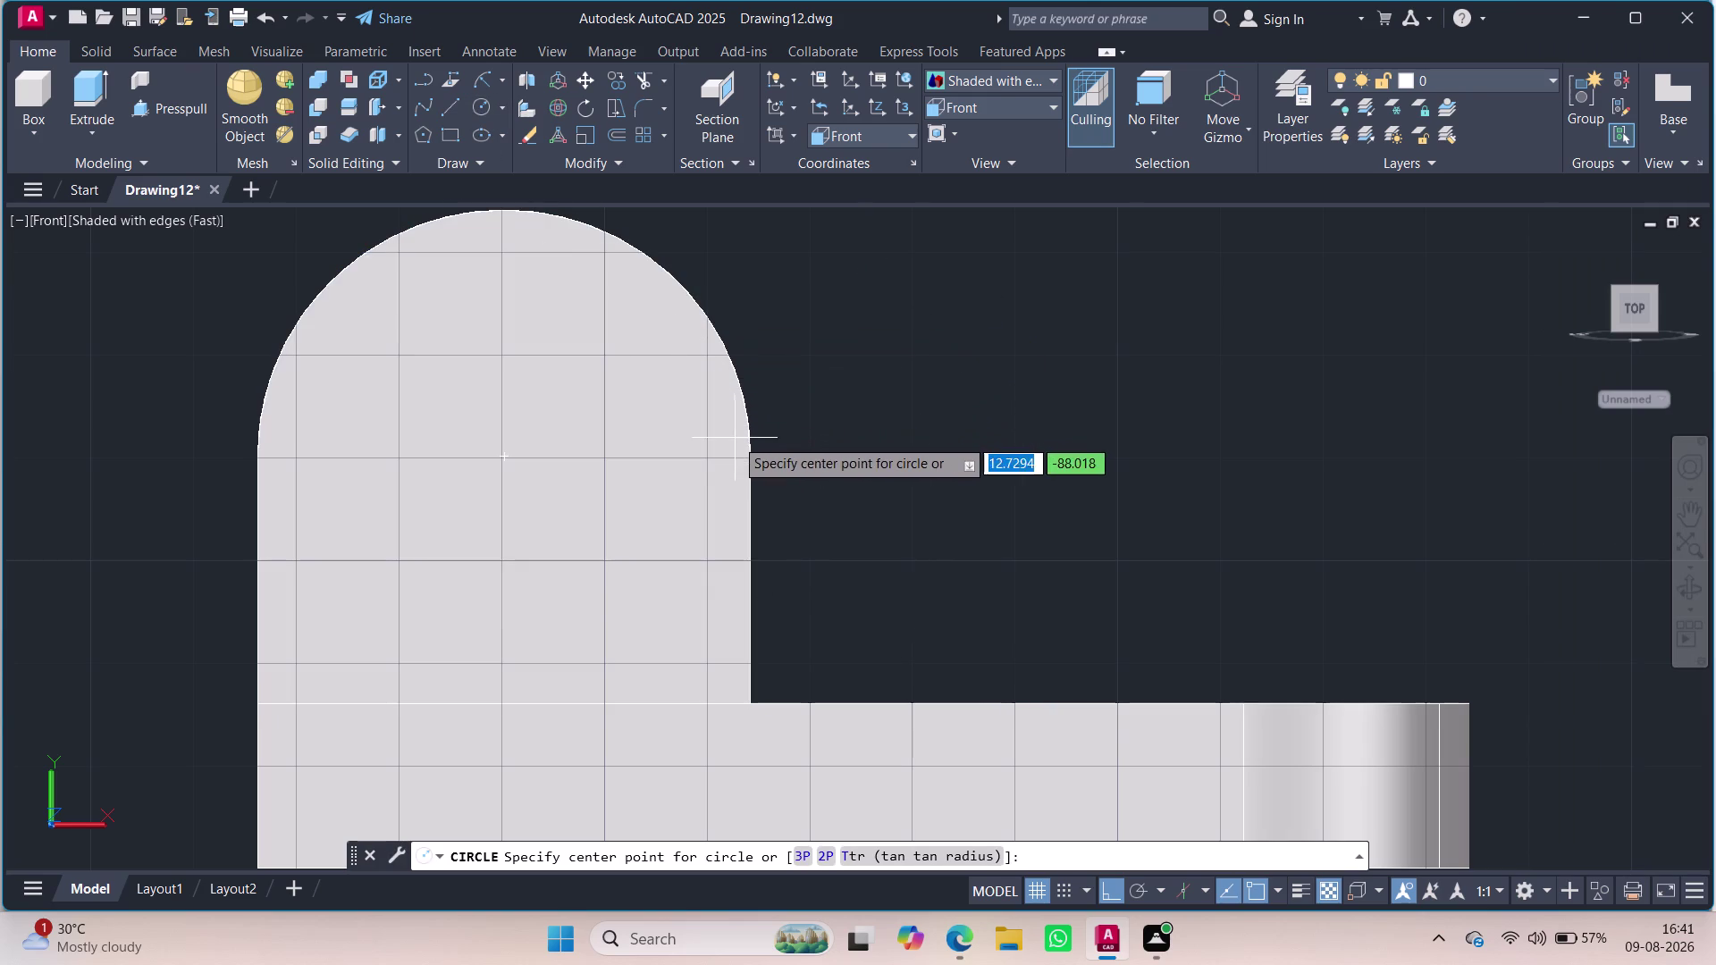
Draw a helper line from the arch's right edge to the arch centre.
key(Escape)
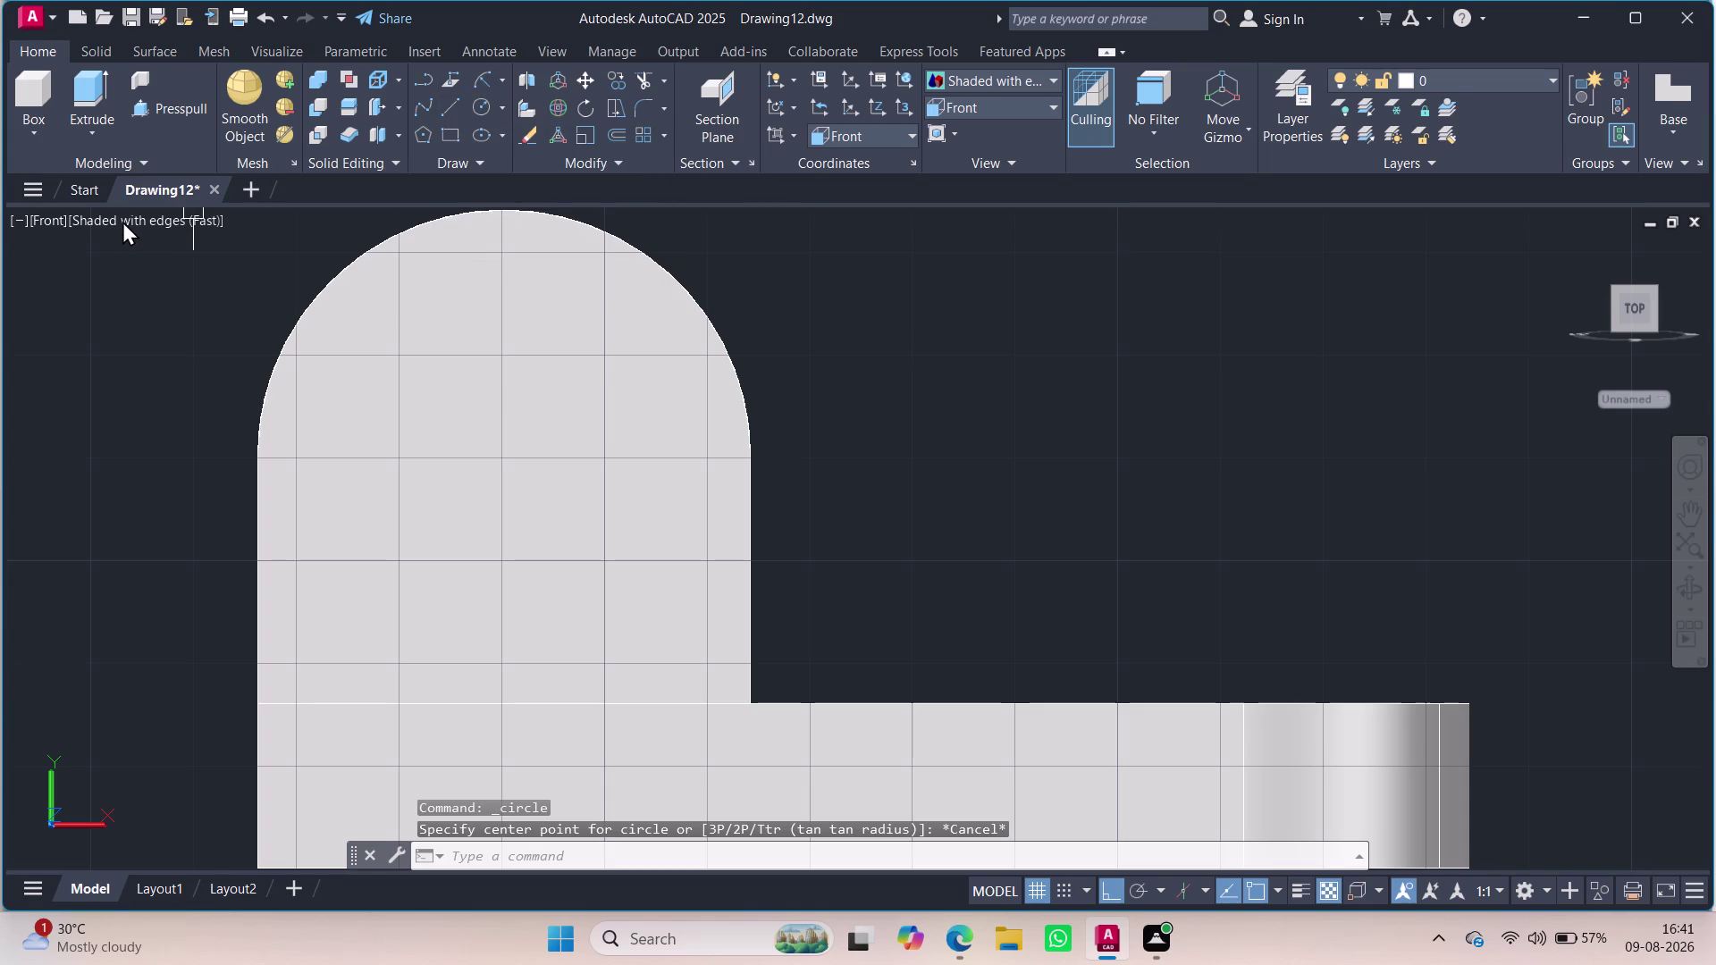
click(446, 108)
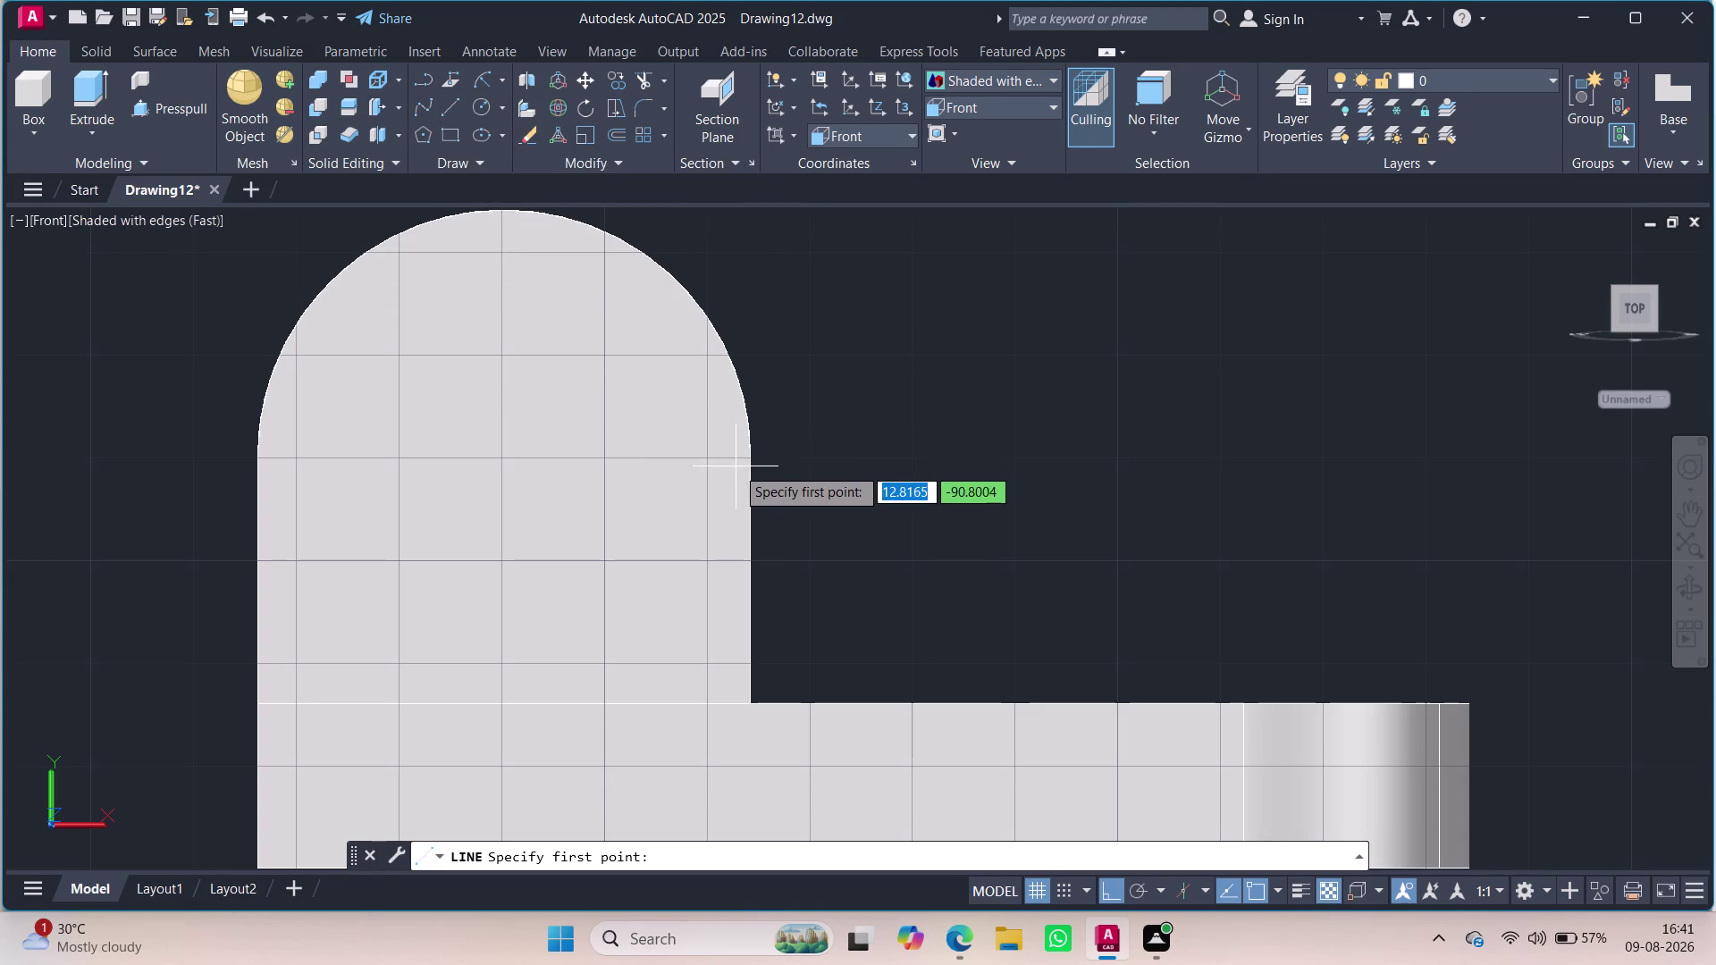
click(746, 458)
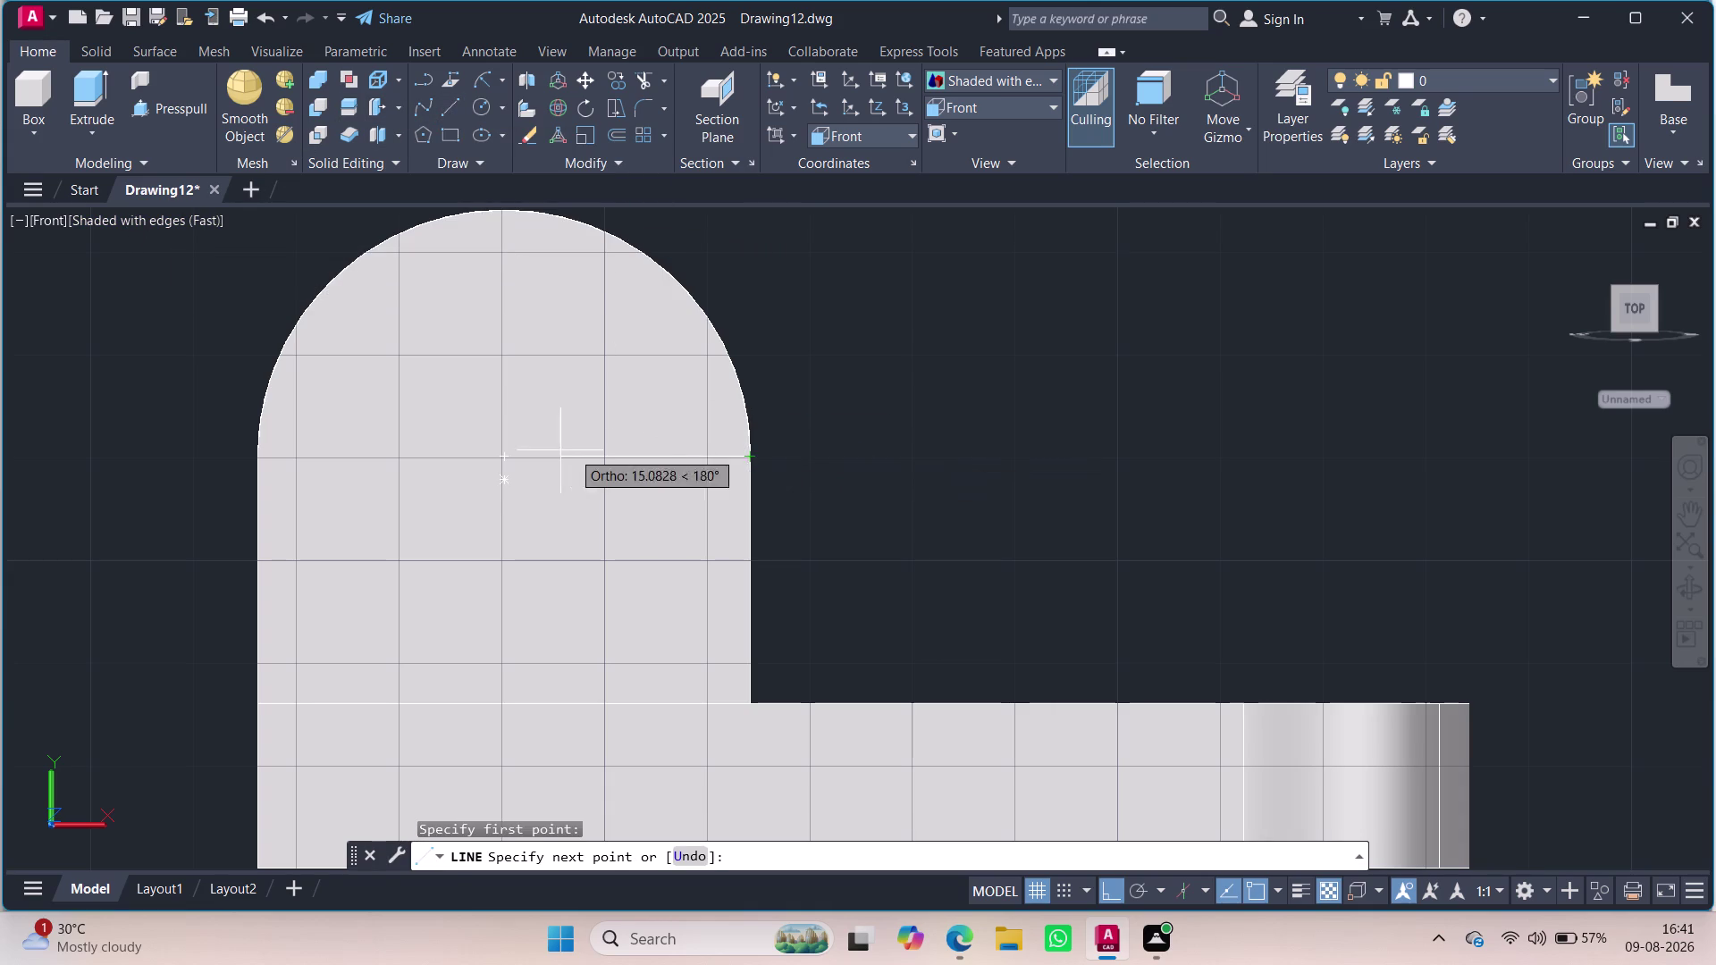
click(508, 450)
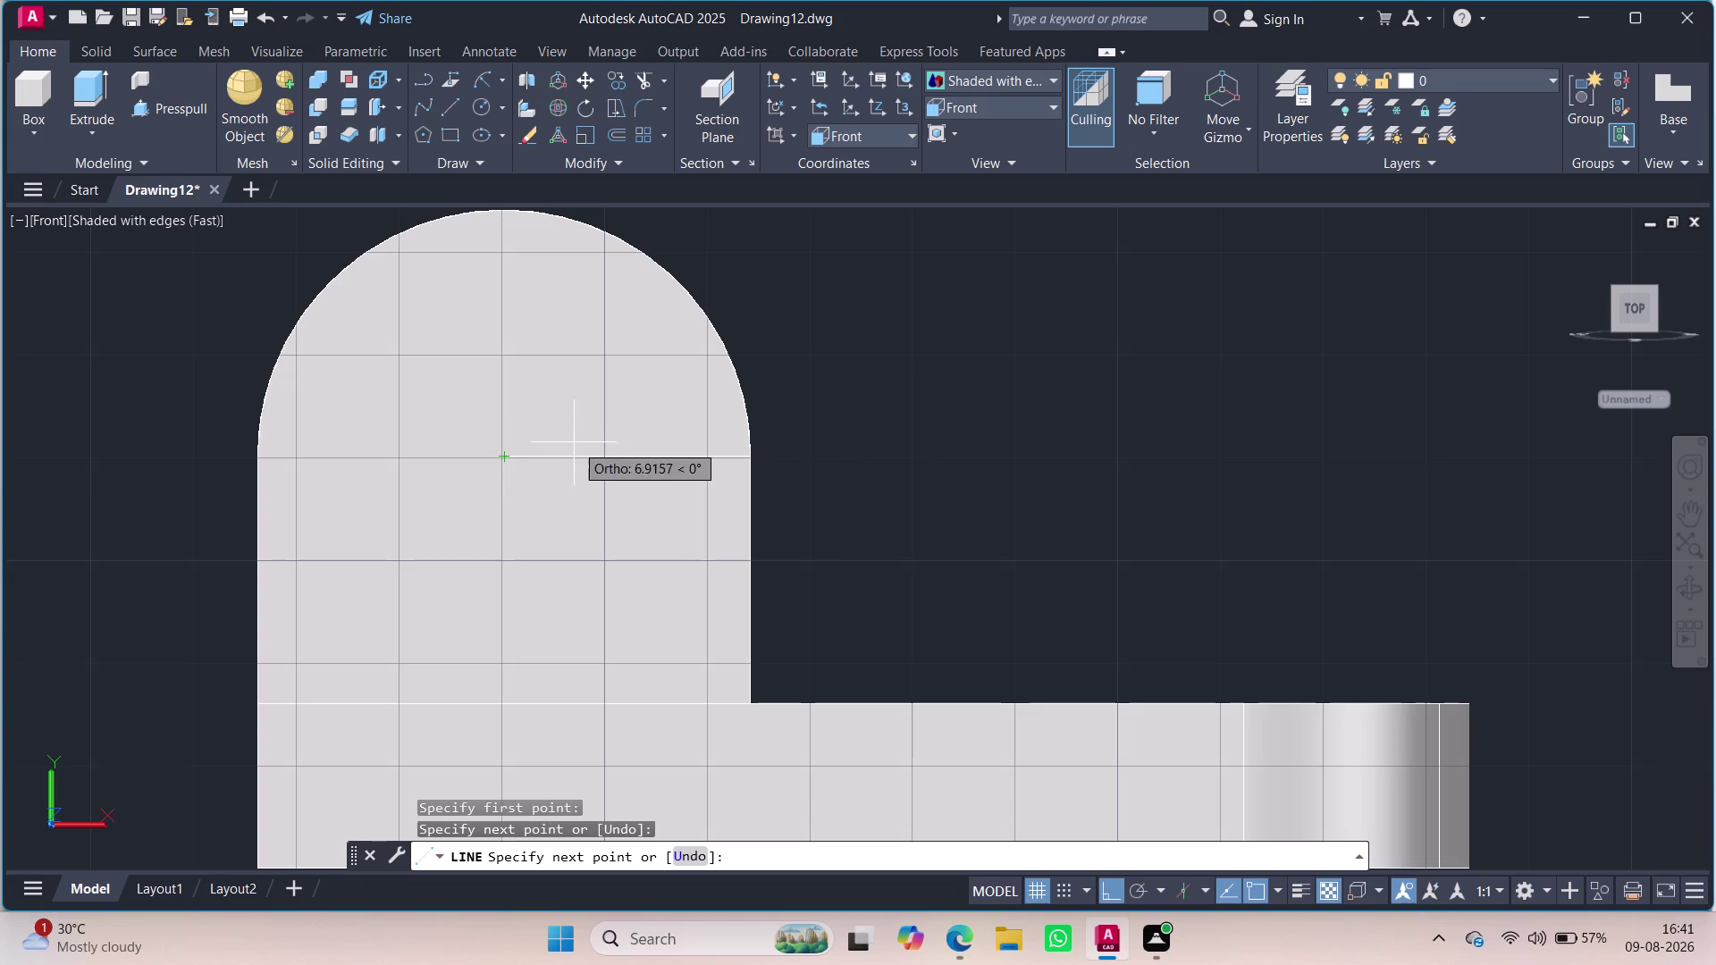
key(Escape)
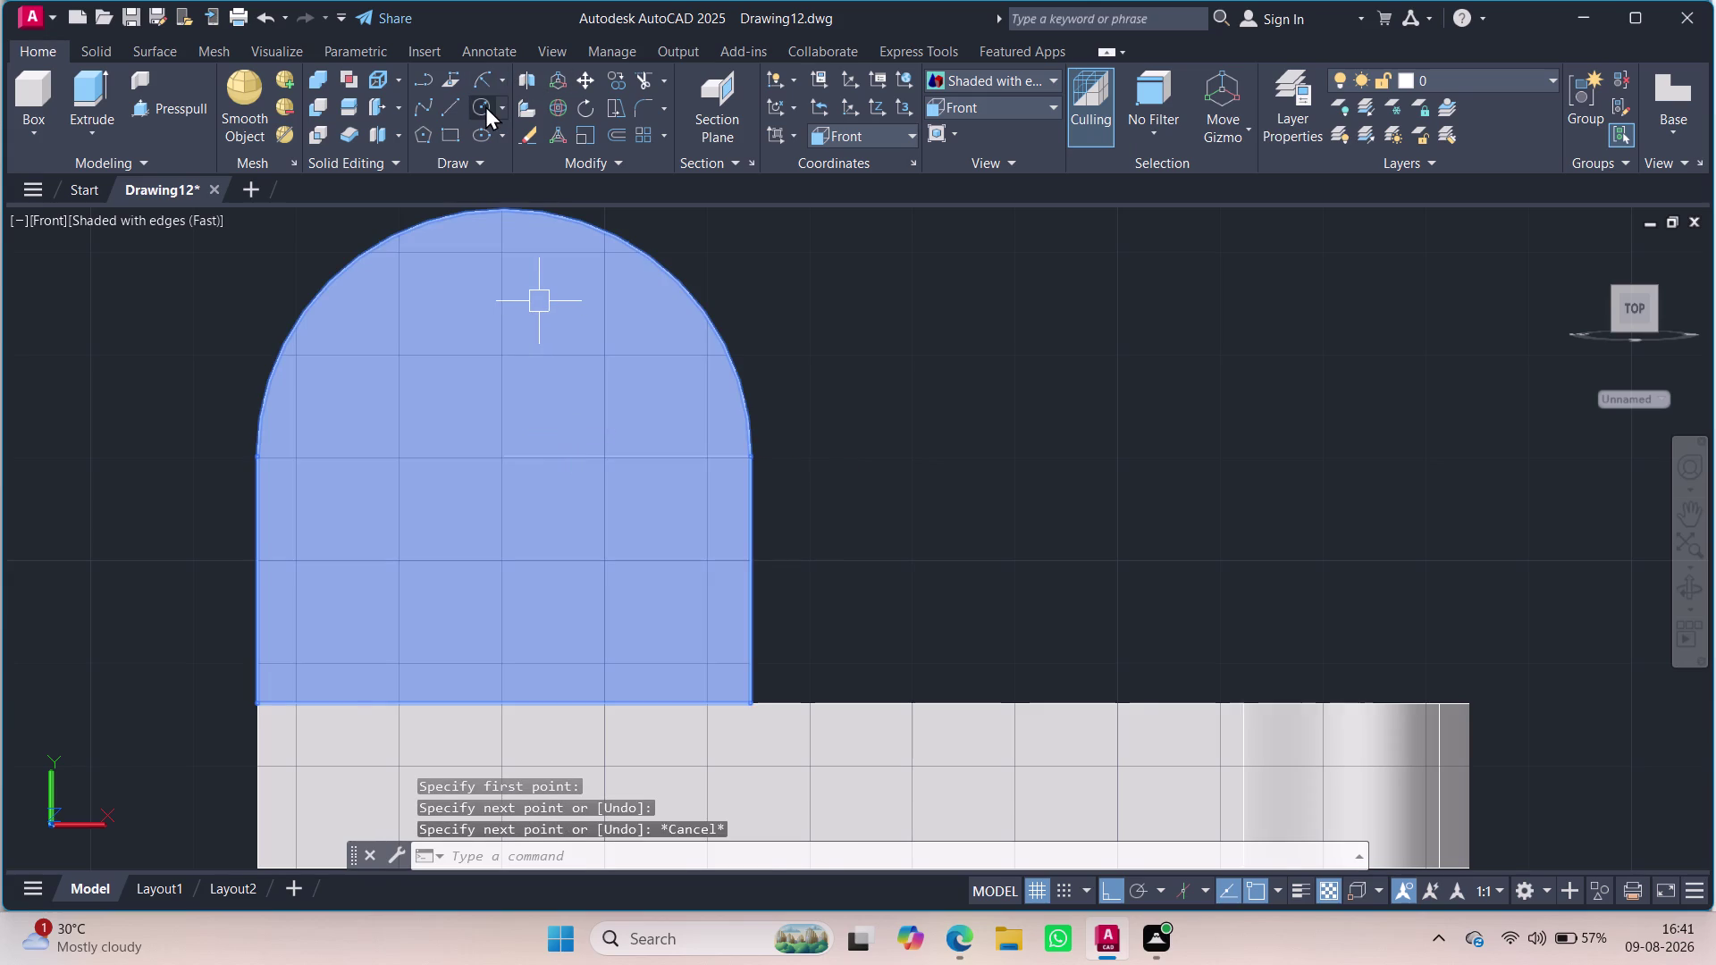
Draw a radius-10 circle centred on the arch centre.
click(485, 105)
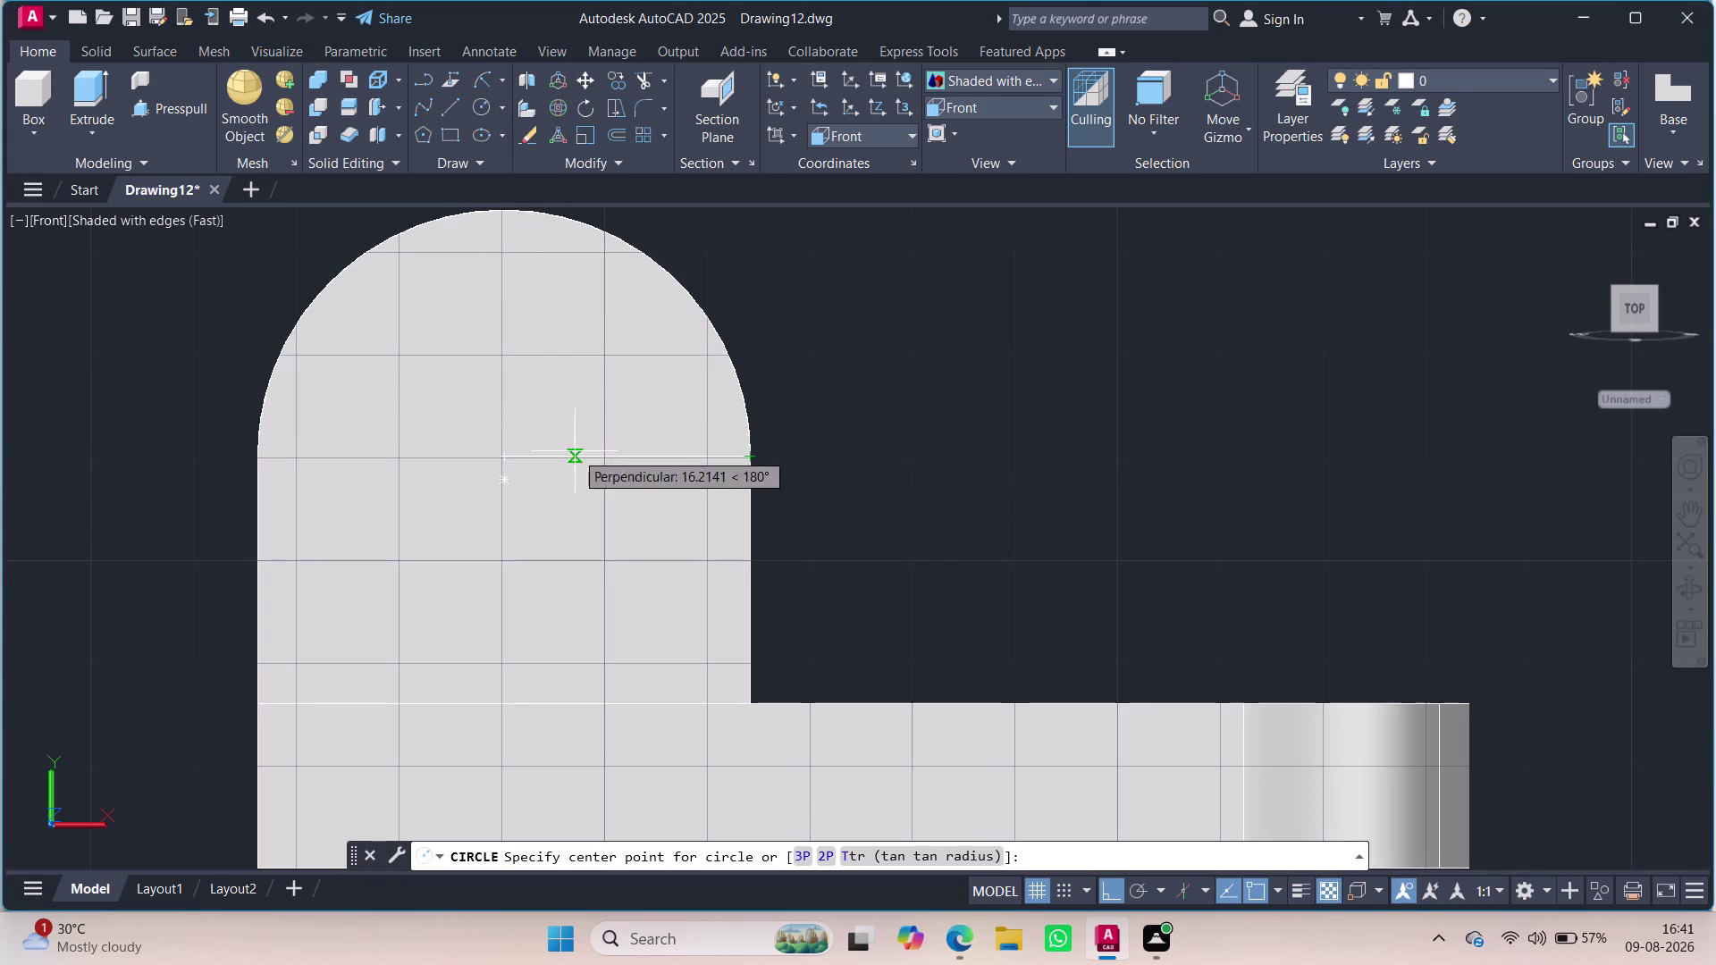
click(507, 457)
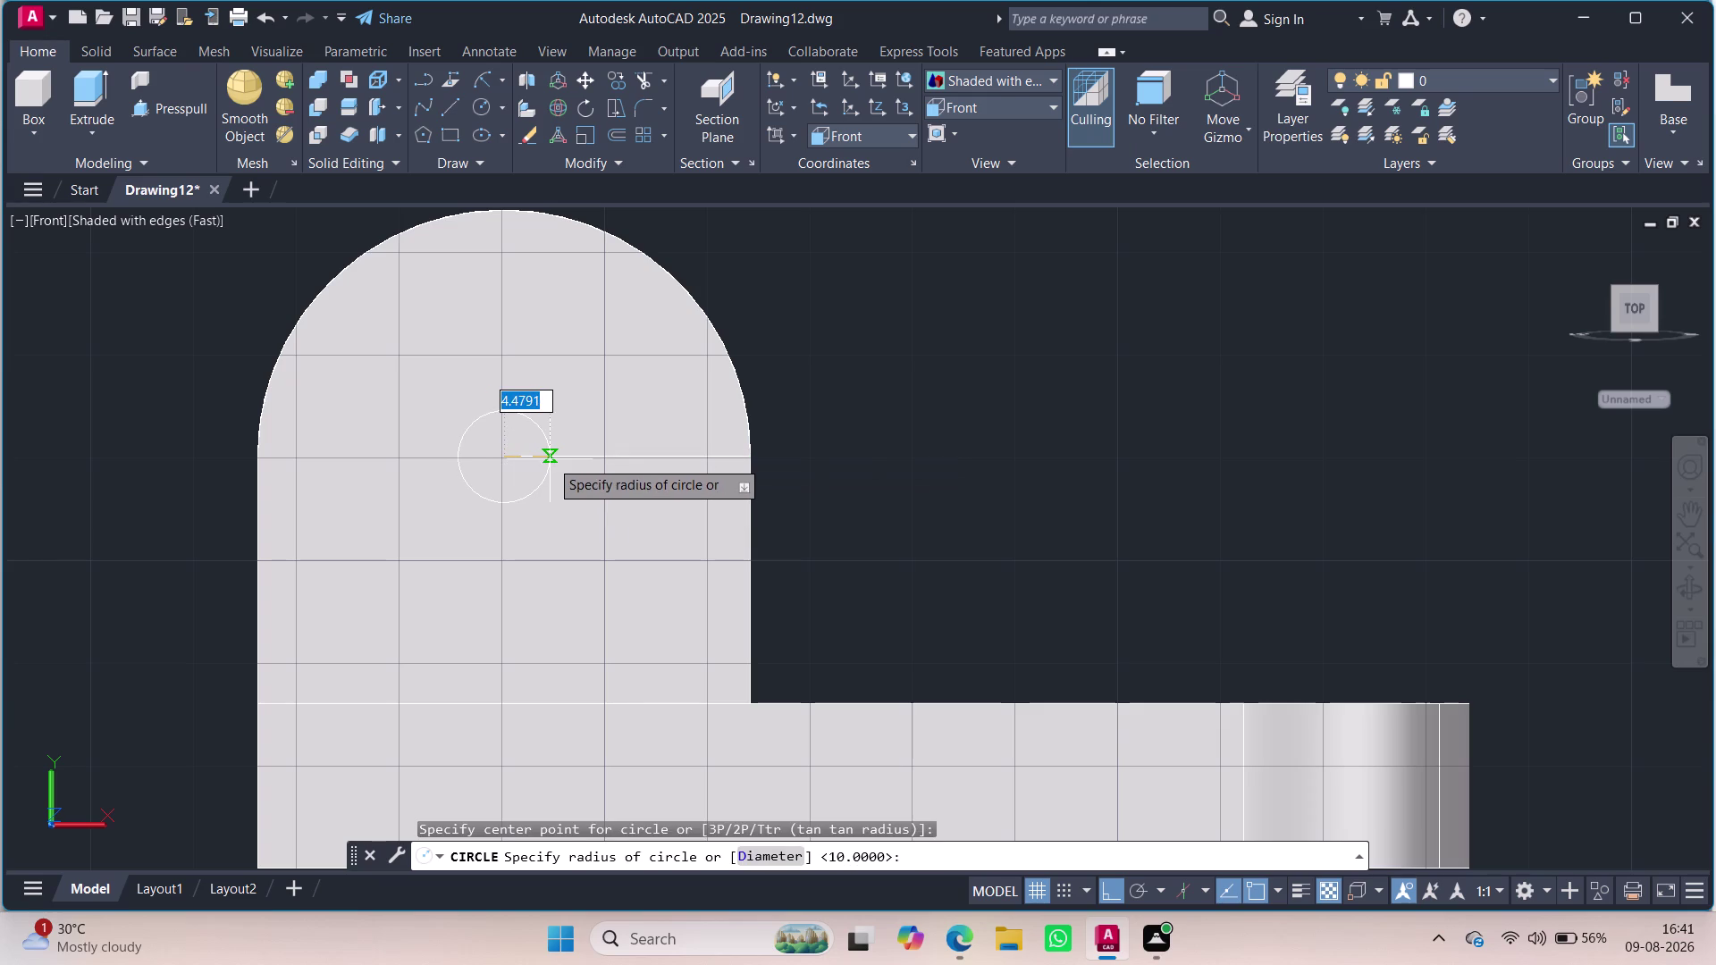
text(10)
key(Return)
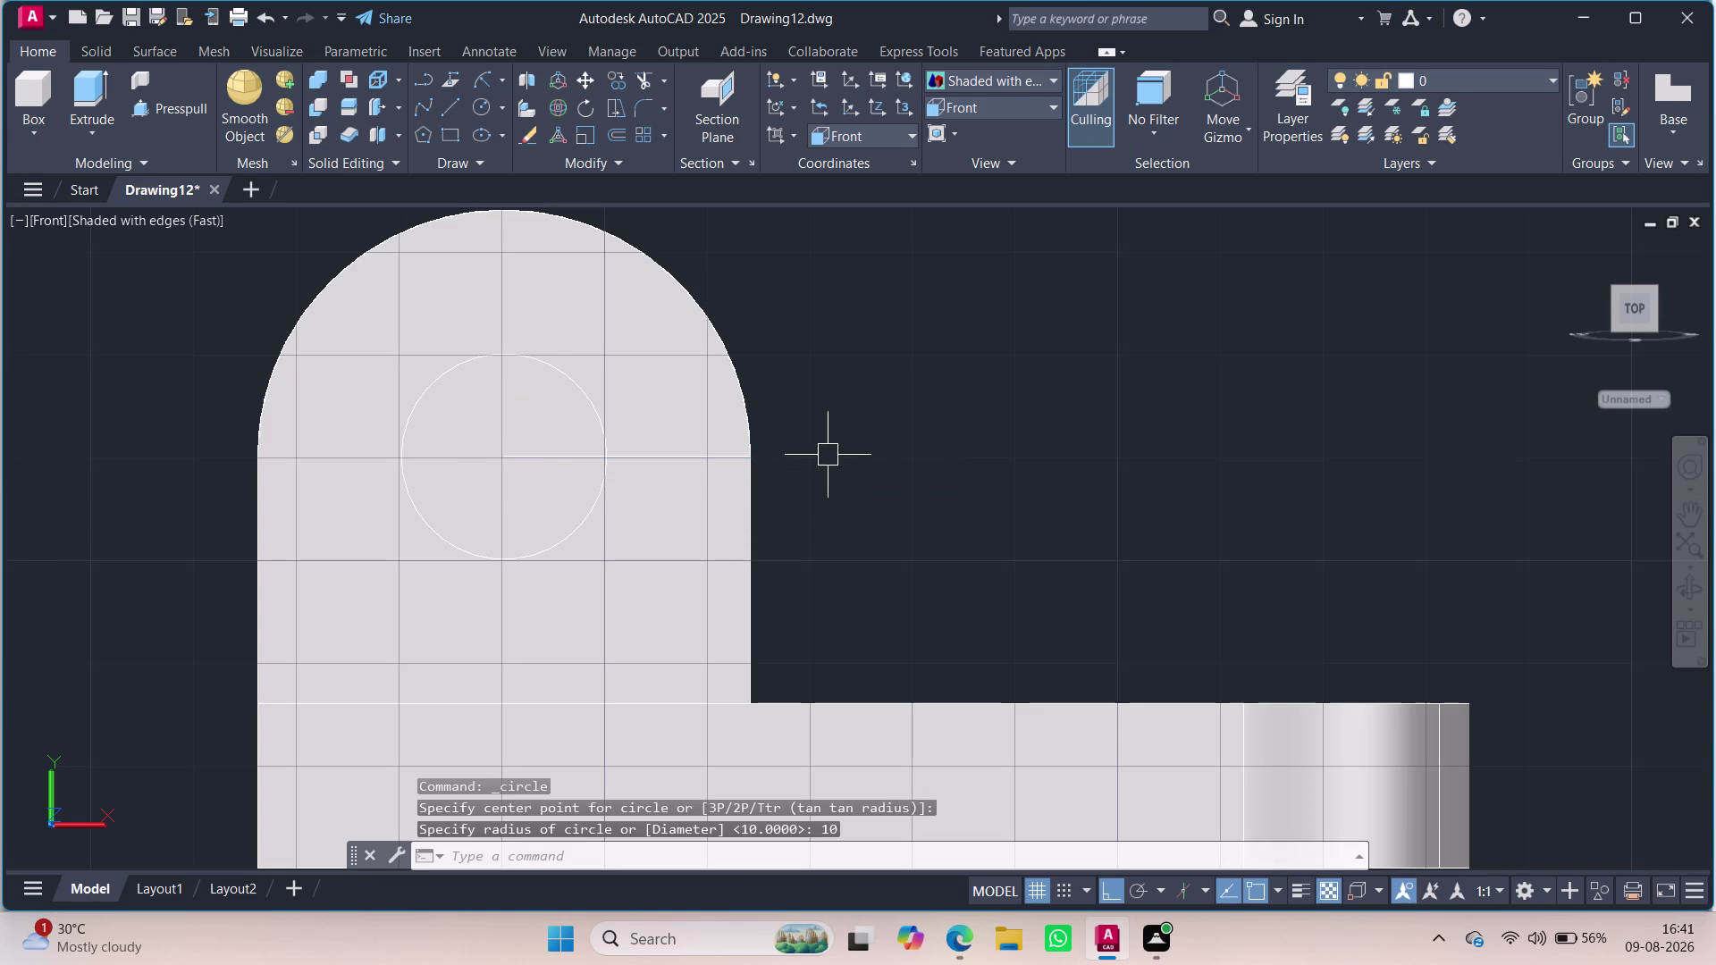
Switch the viewport visual style to Shades of Gray.
click(138, 220)
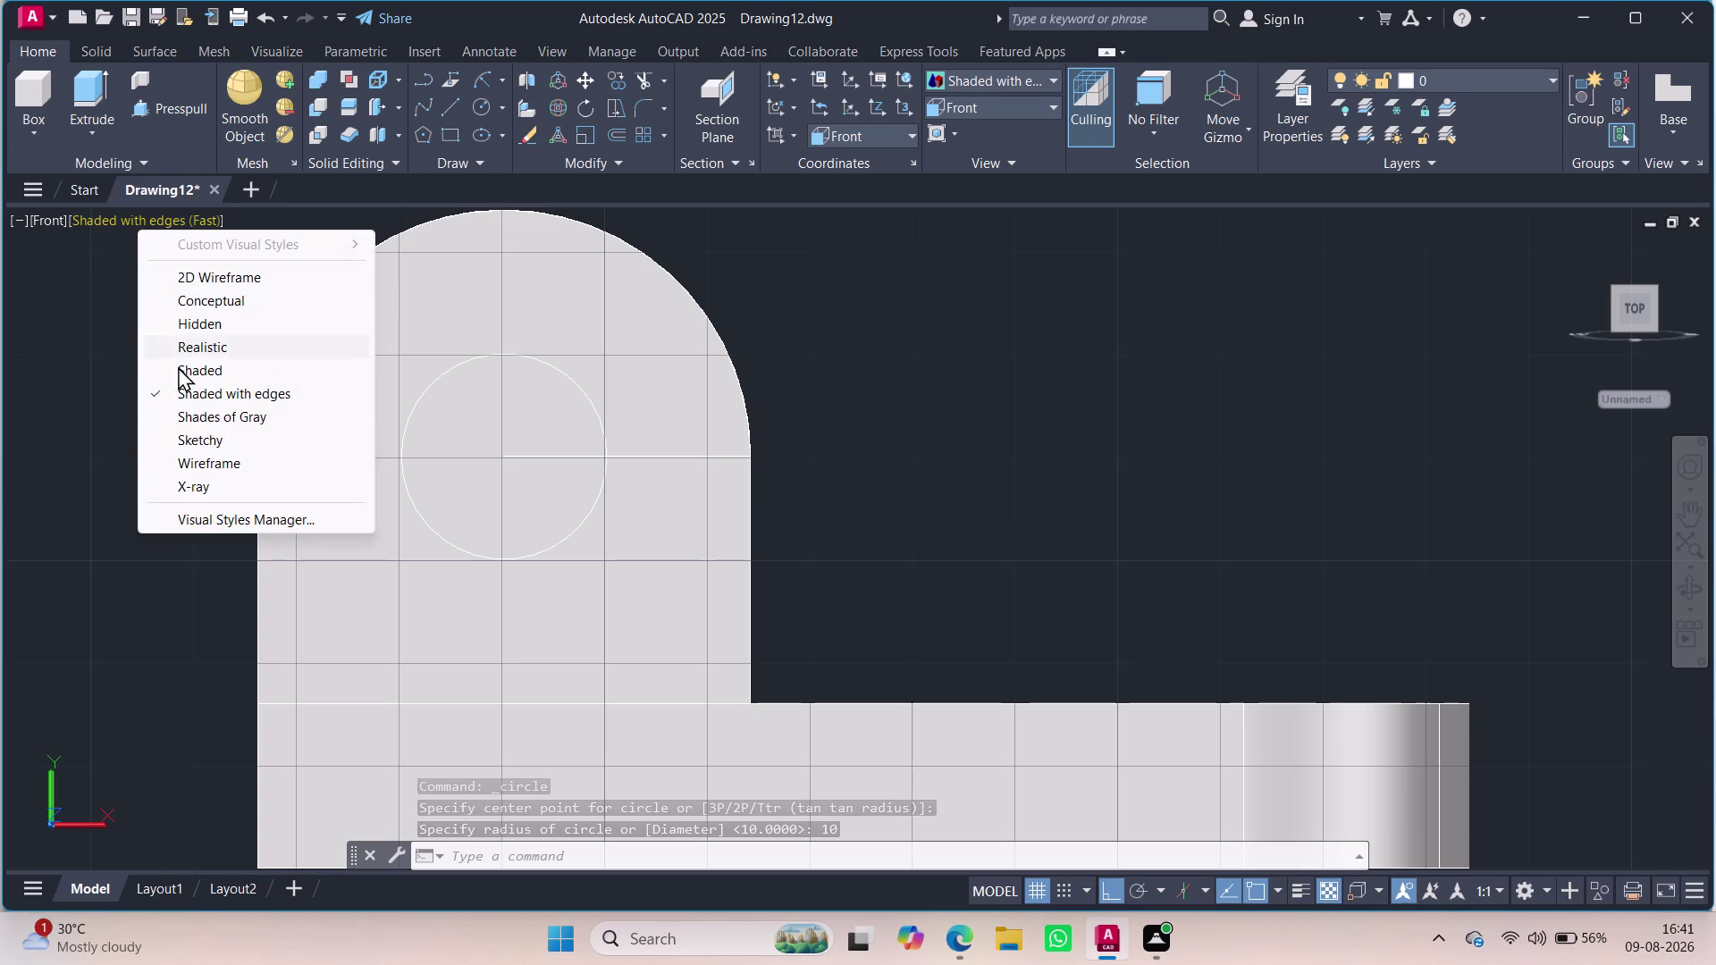
click(195, 417)
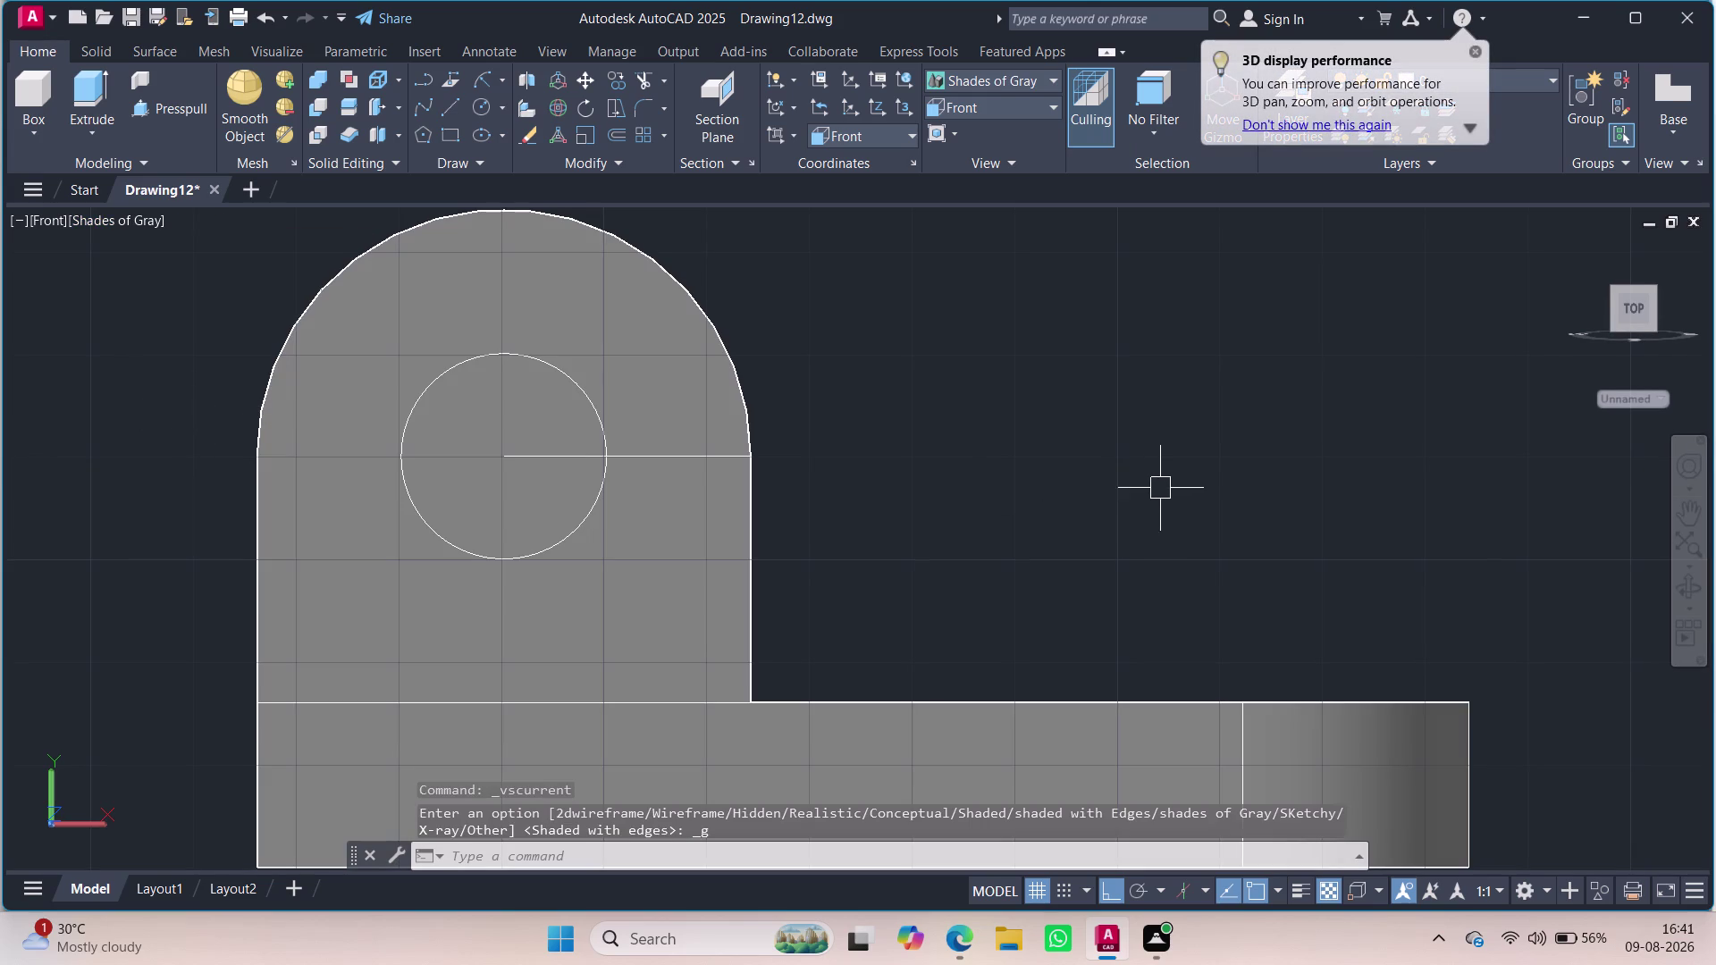
middle_drag(1161, 488, 1128, 512)
click(643, 479)
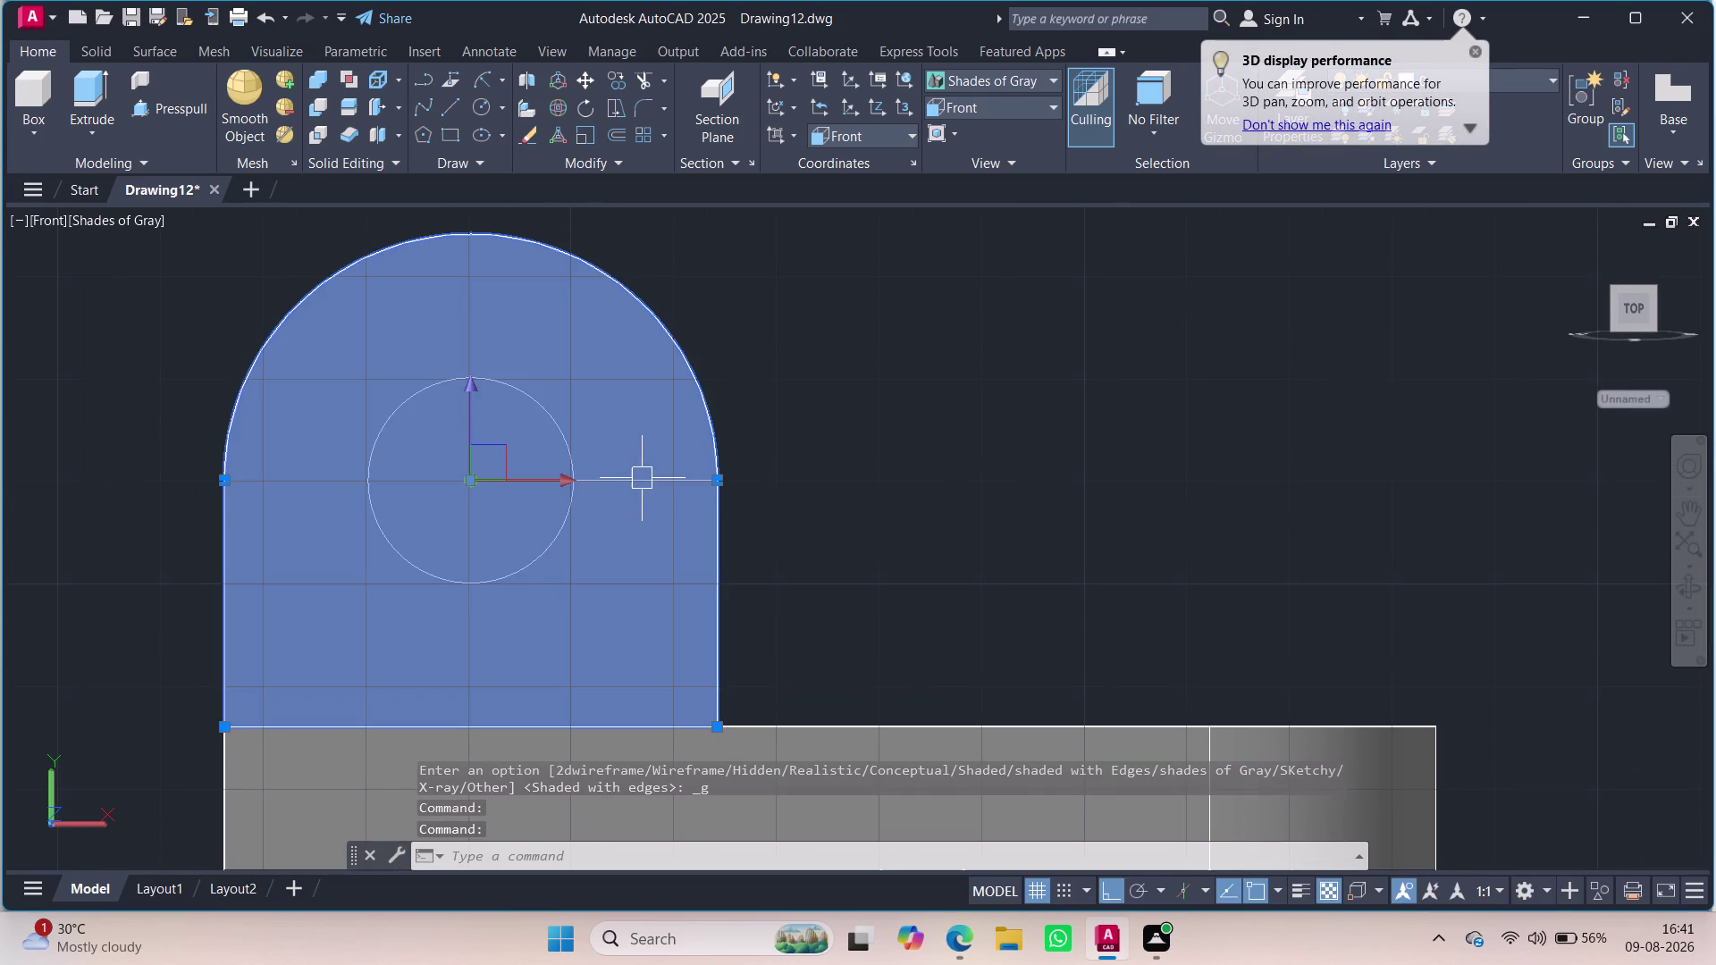
key(Escape)
key(Escape)
scroll(up, 3)
scroll(up, 3)
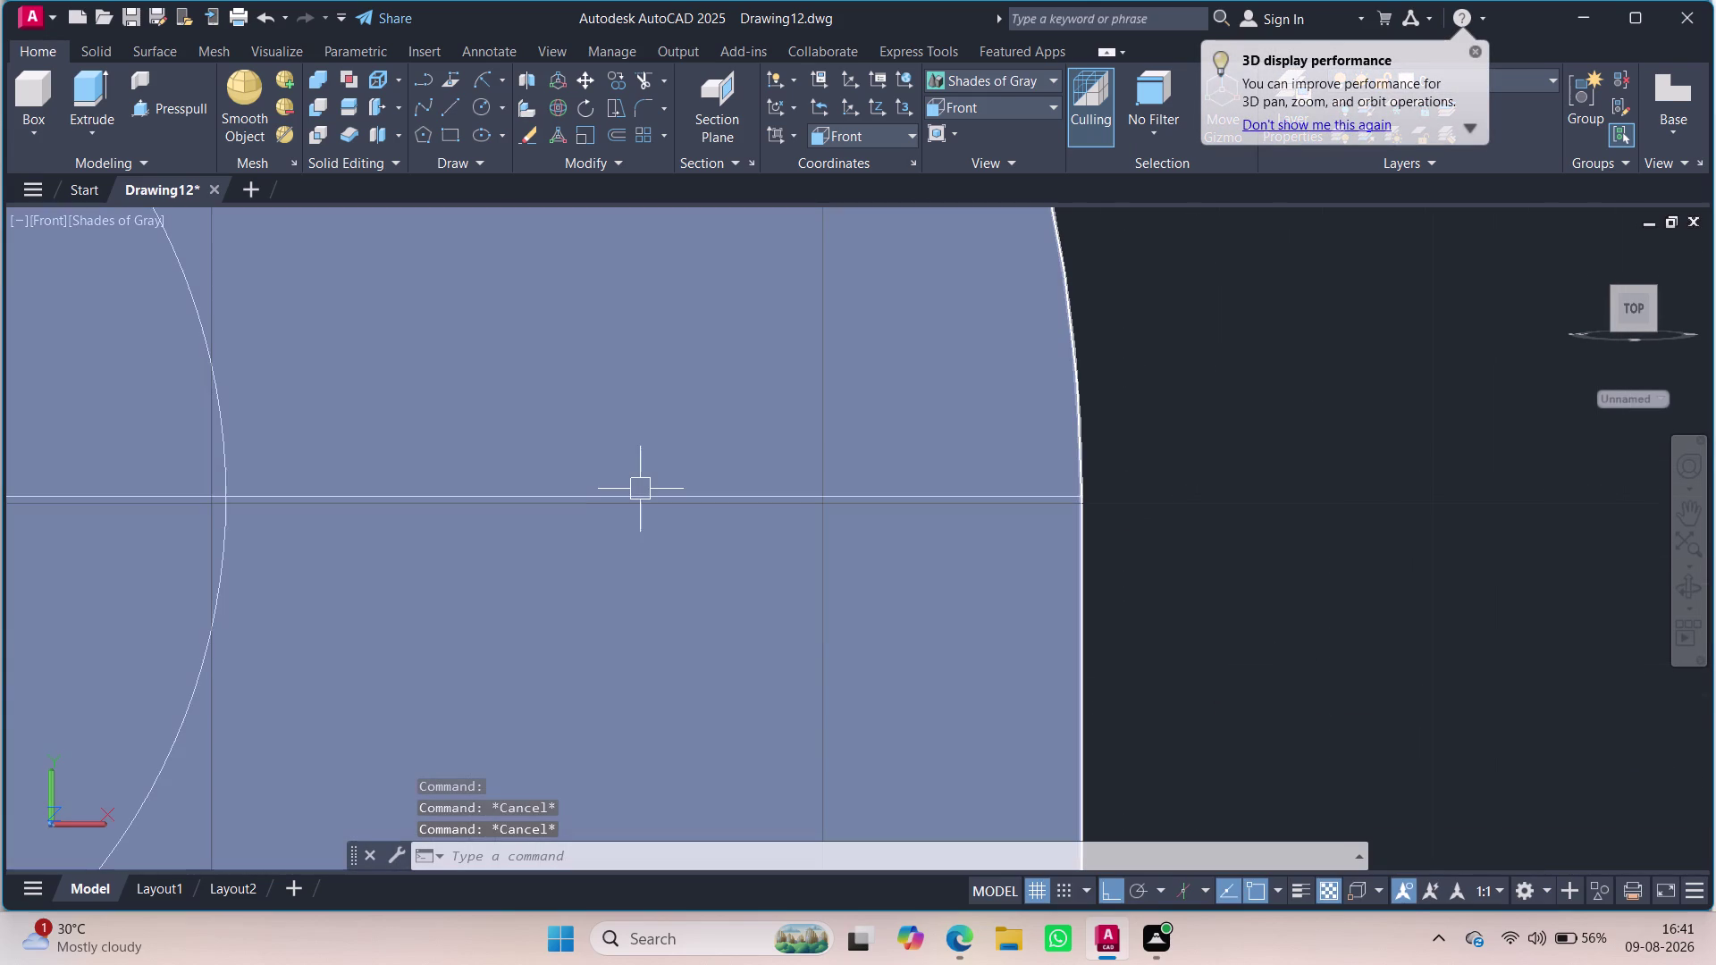
scroll(down, 3)
scroll(up, 3)
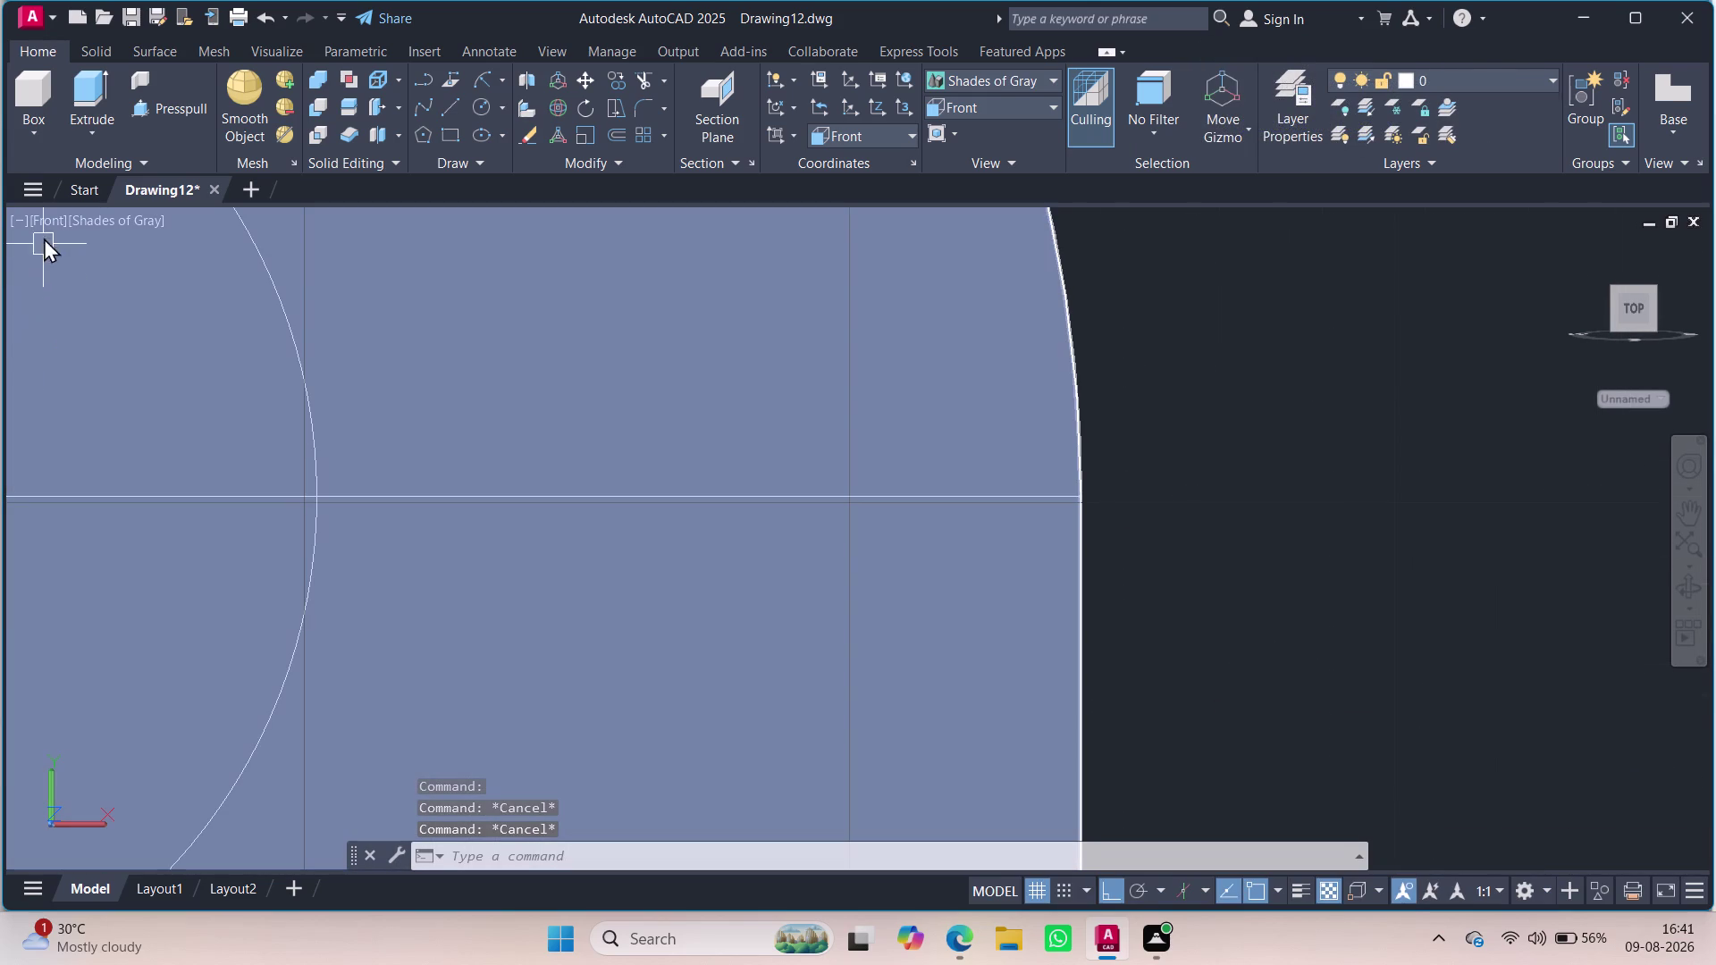
click(121, 222)
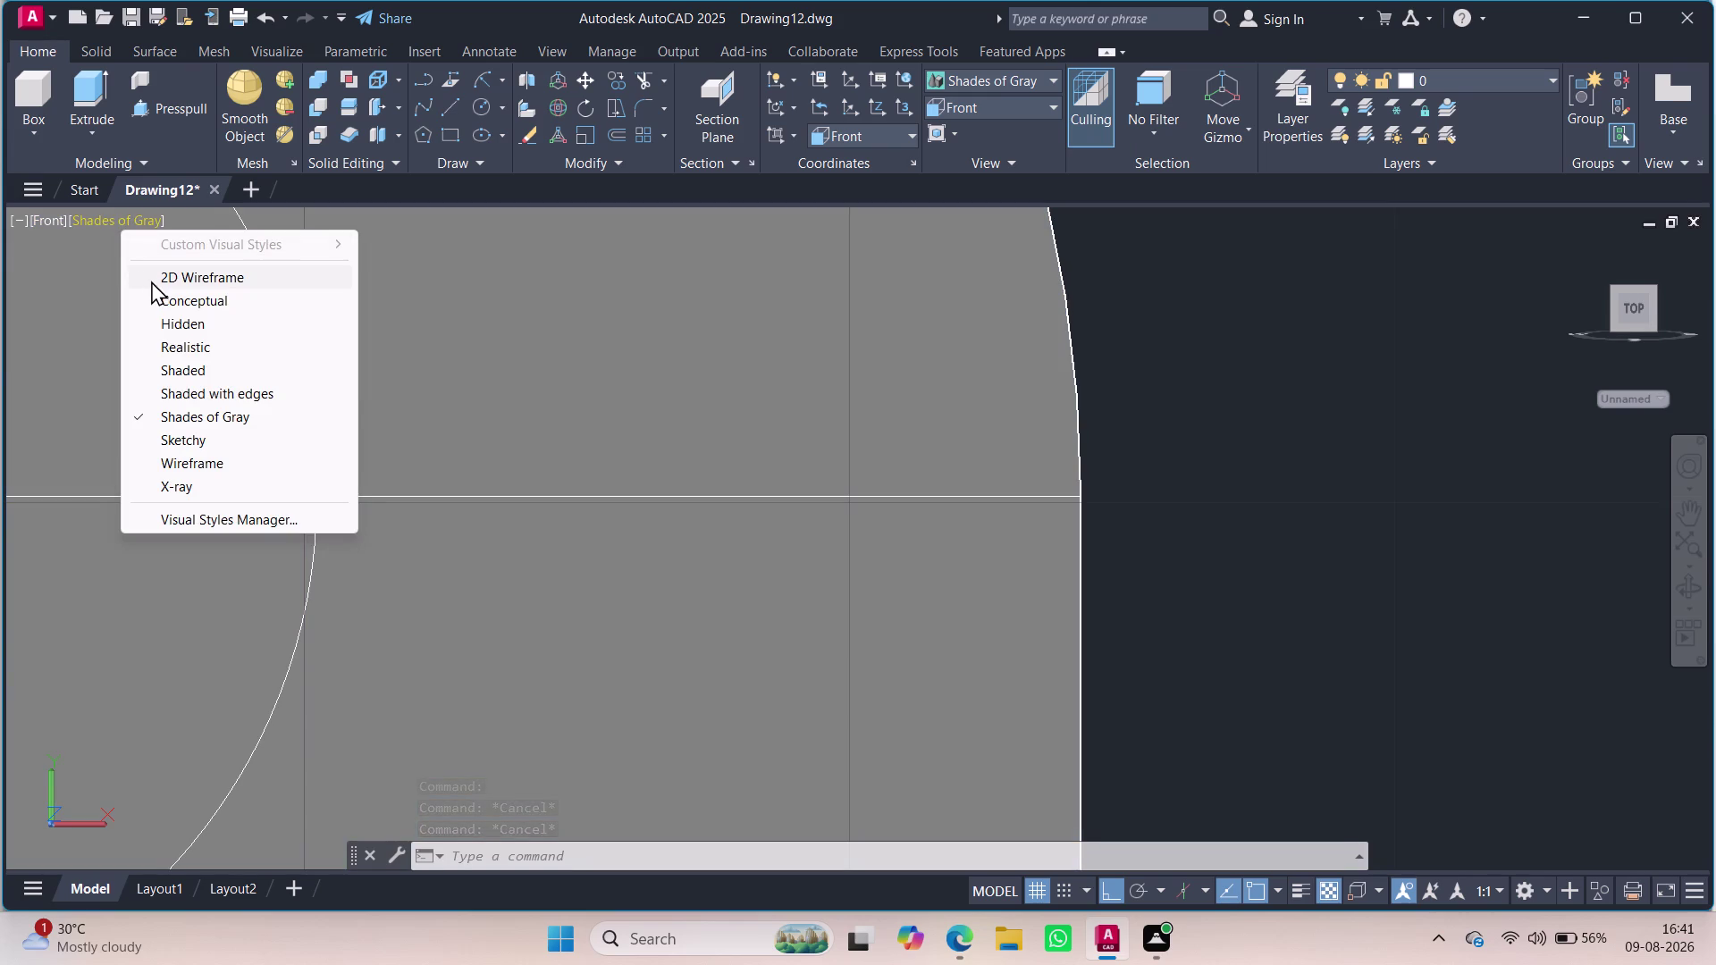
Switch to 2D Wireframe and erase the stray horizontal helper line.
click(153, 276)
click(560, 491)
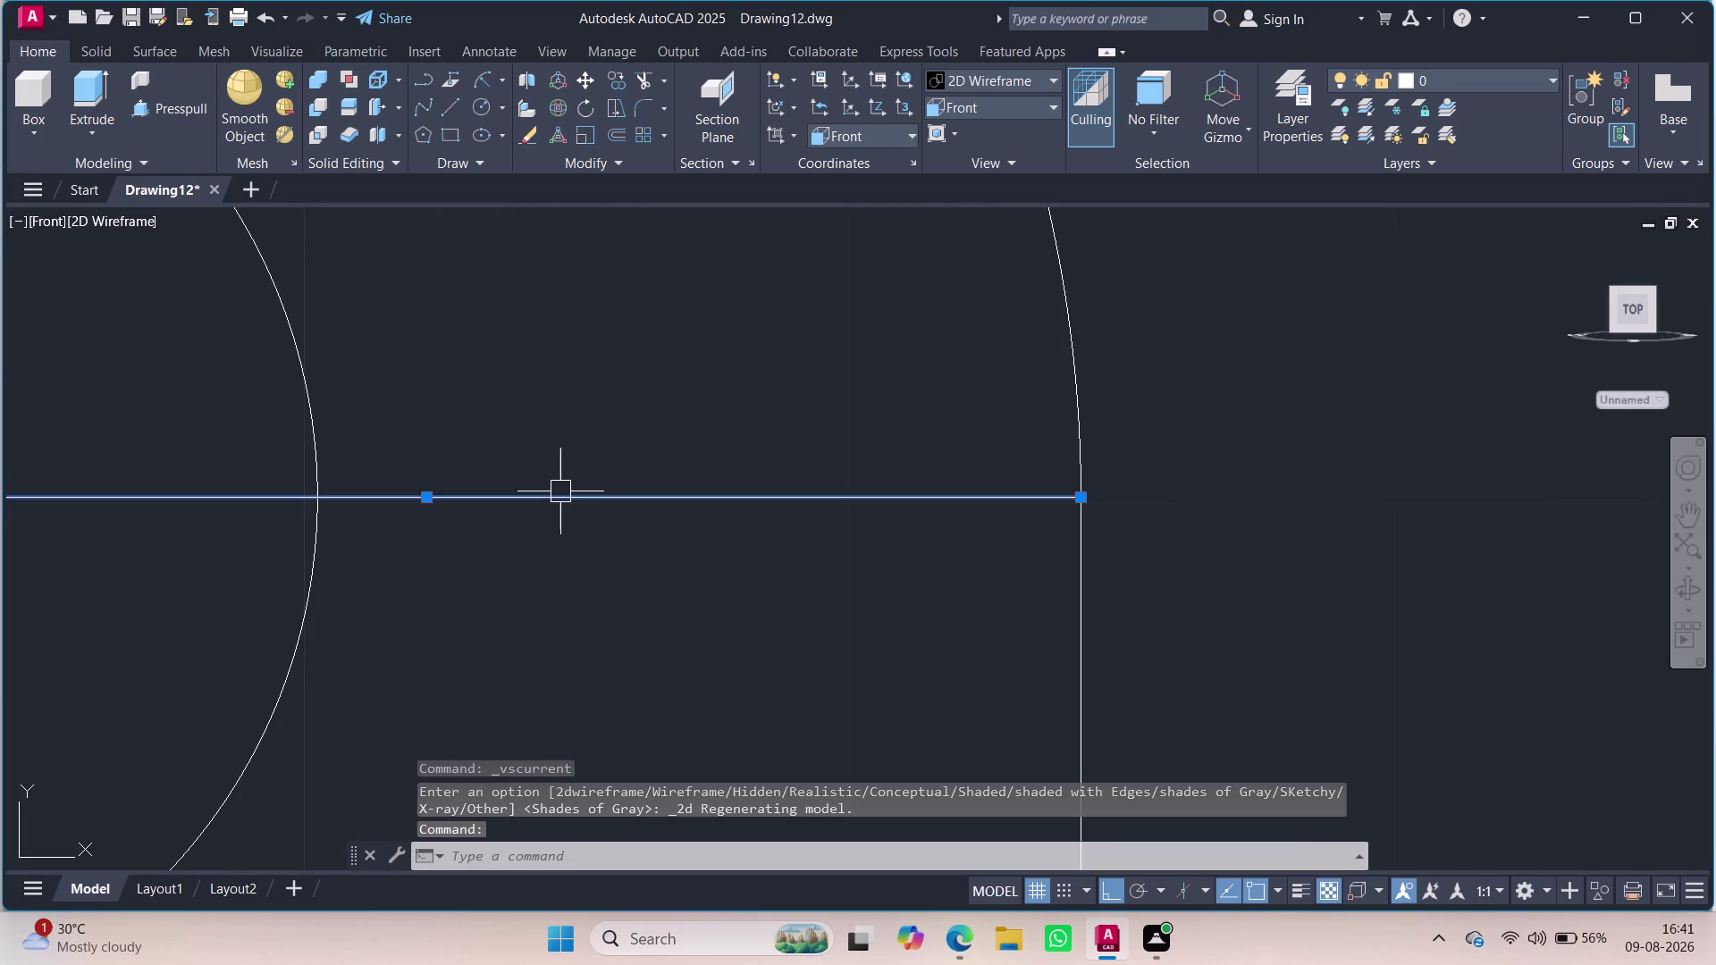
key(Delete)
scroll(down, 3)
scroll(up, 3)
scroll(down, 3)
scroll(down, 3)
scroll(down, 3)
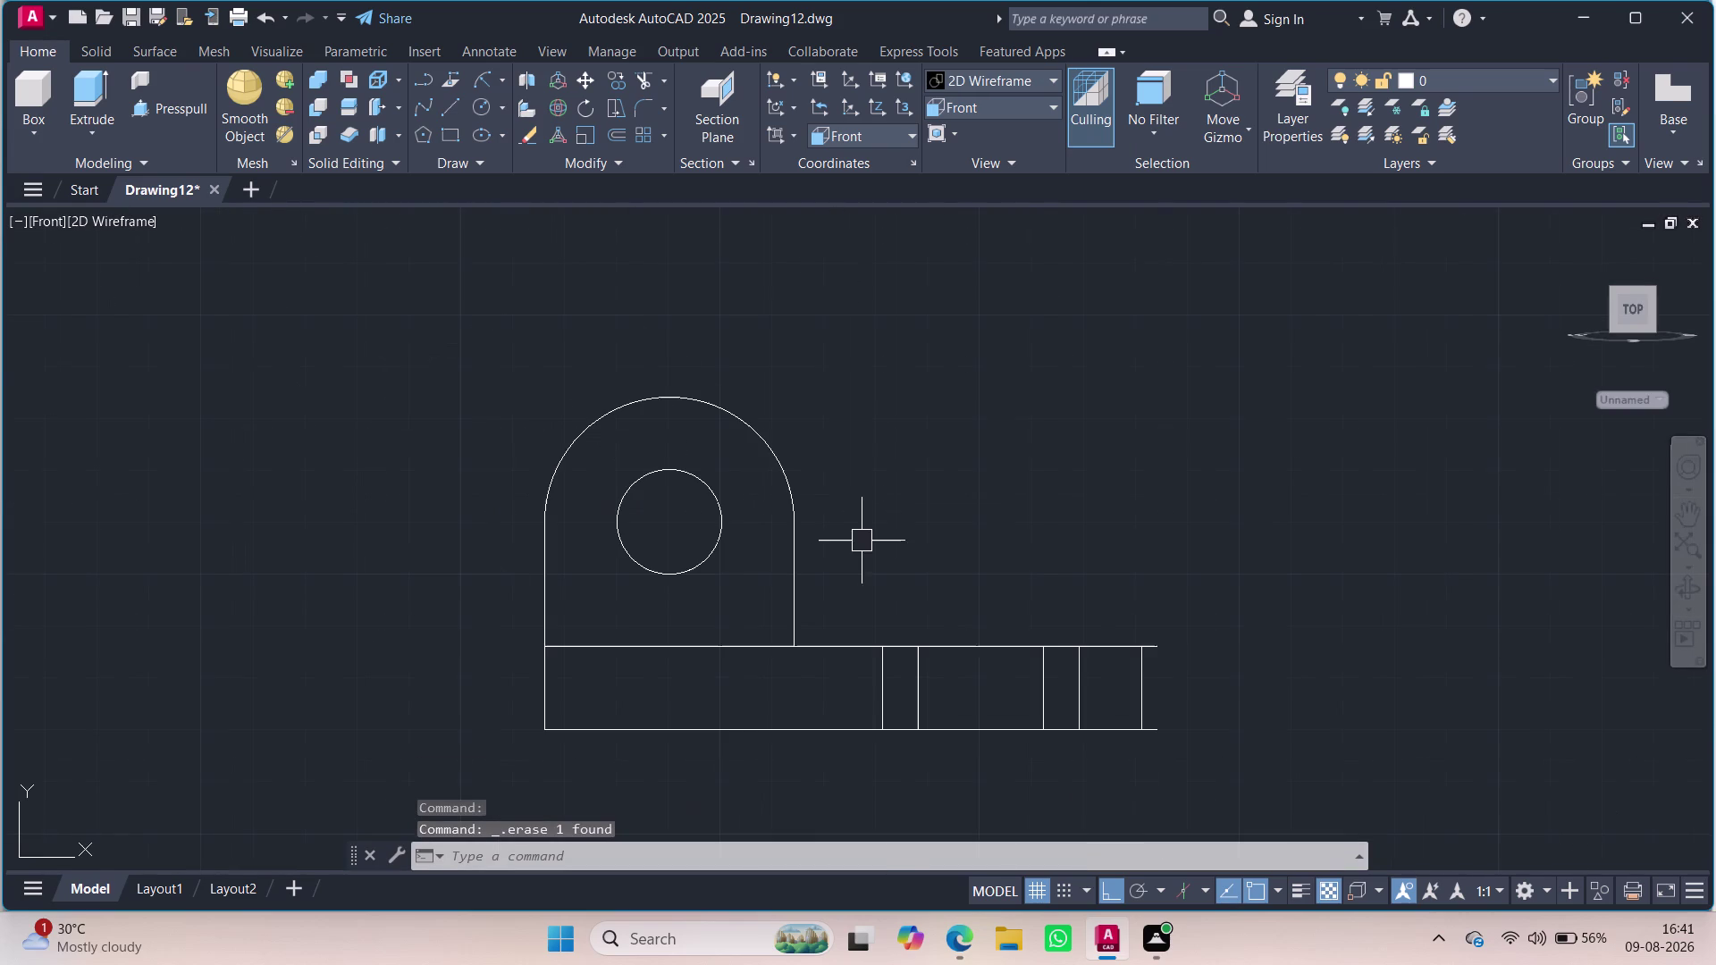
Orbit the bracket into a 3D view shaded in Shades of Gray.
middle_drag(365, 449, 205, 551)
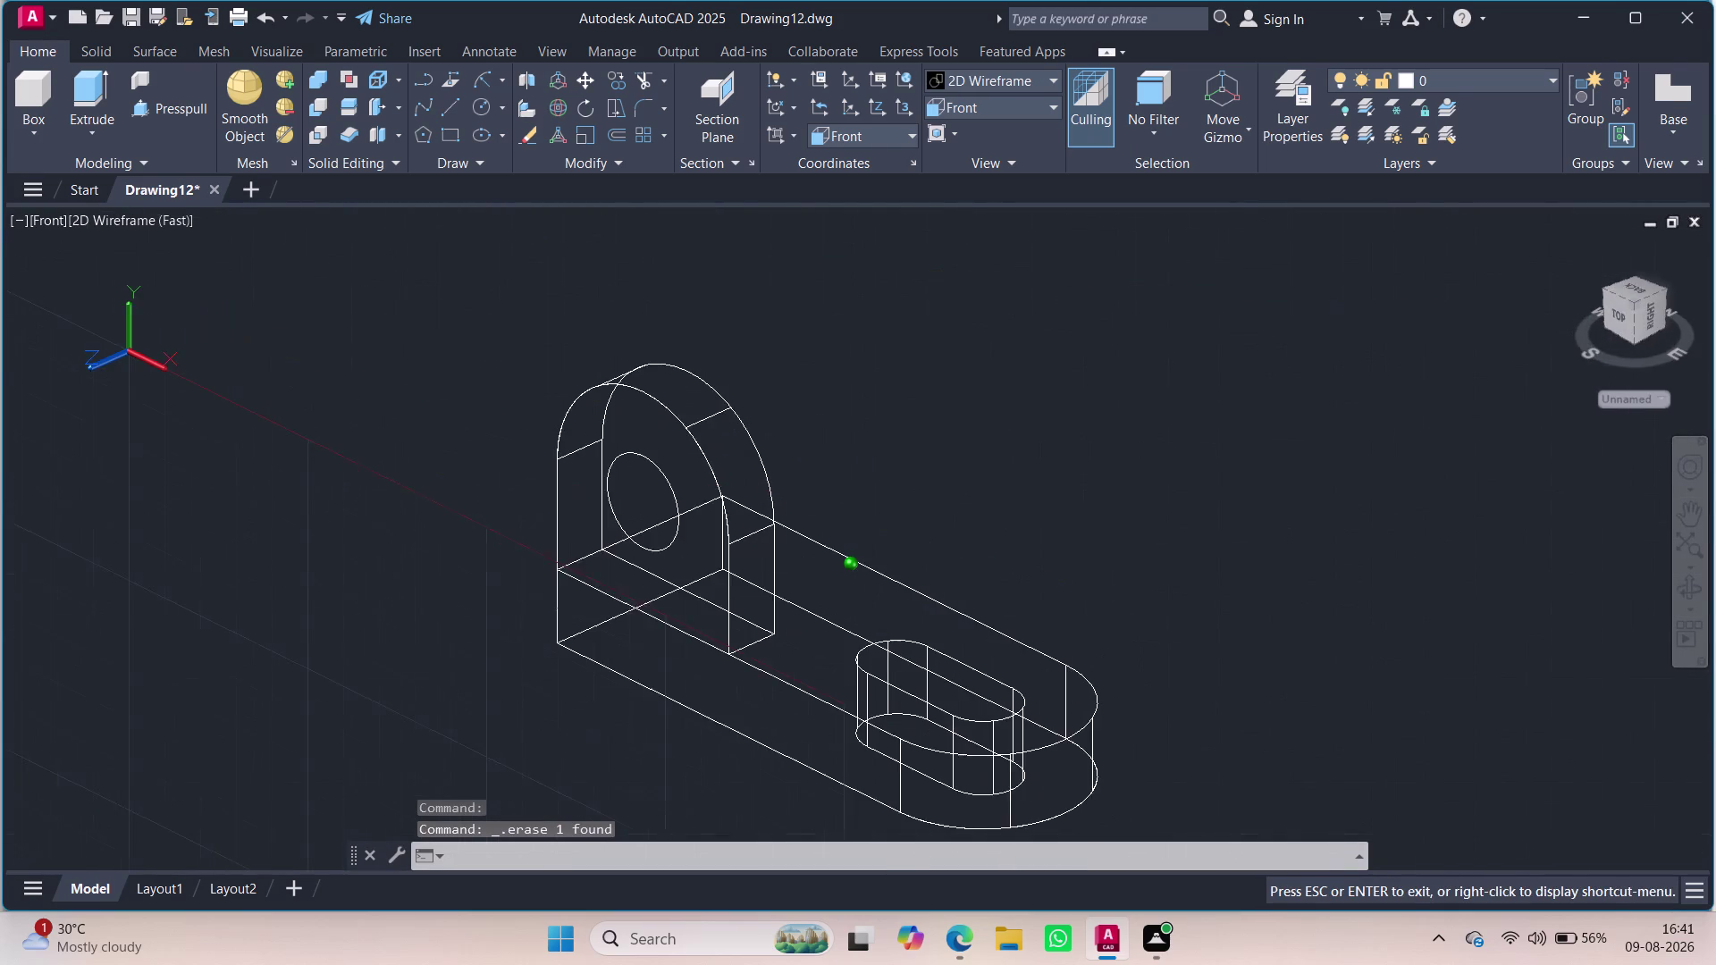
middle_drag(204, 550, 203, 551)
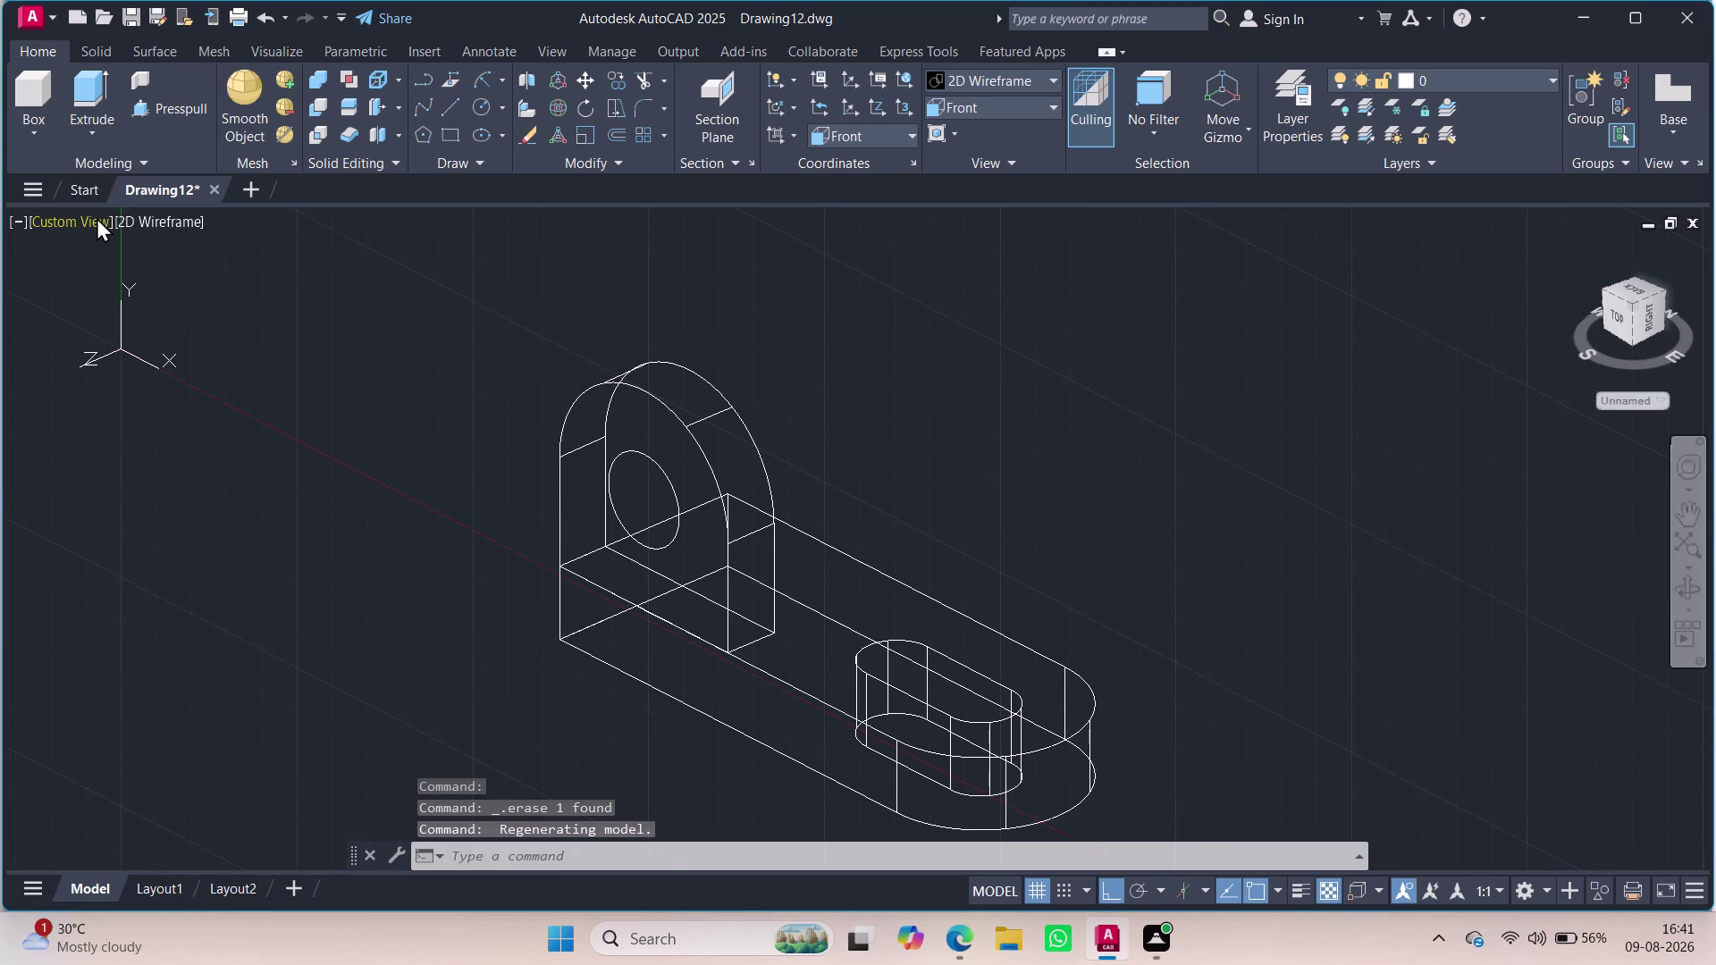
click(164, 223)
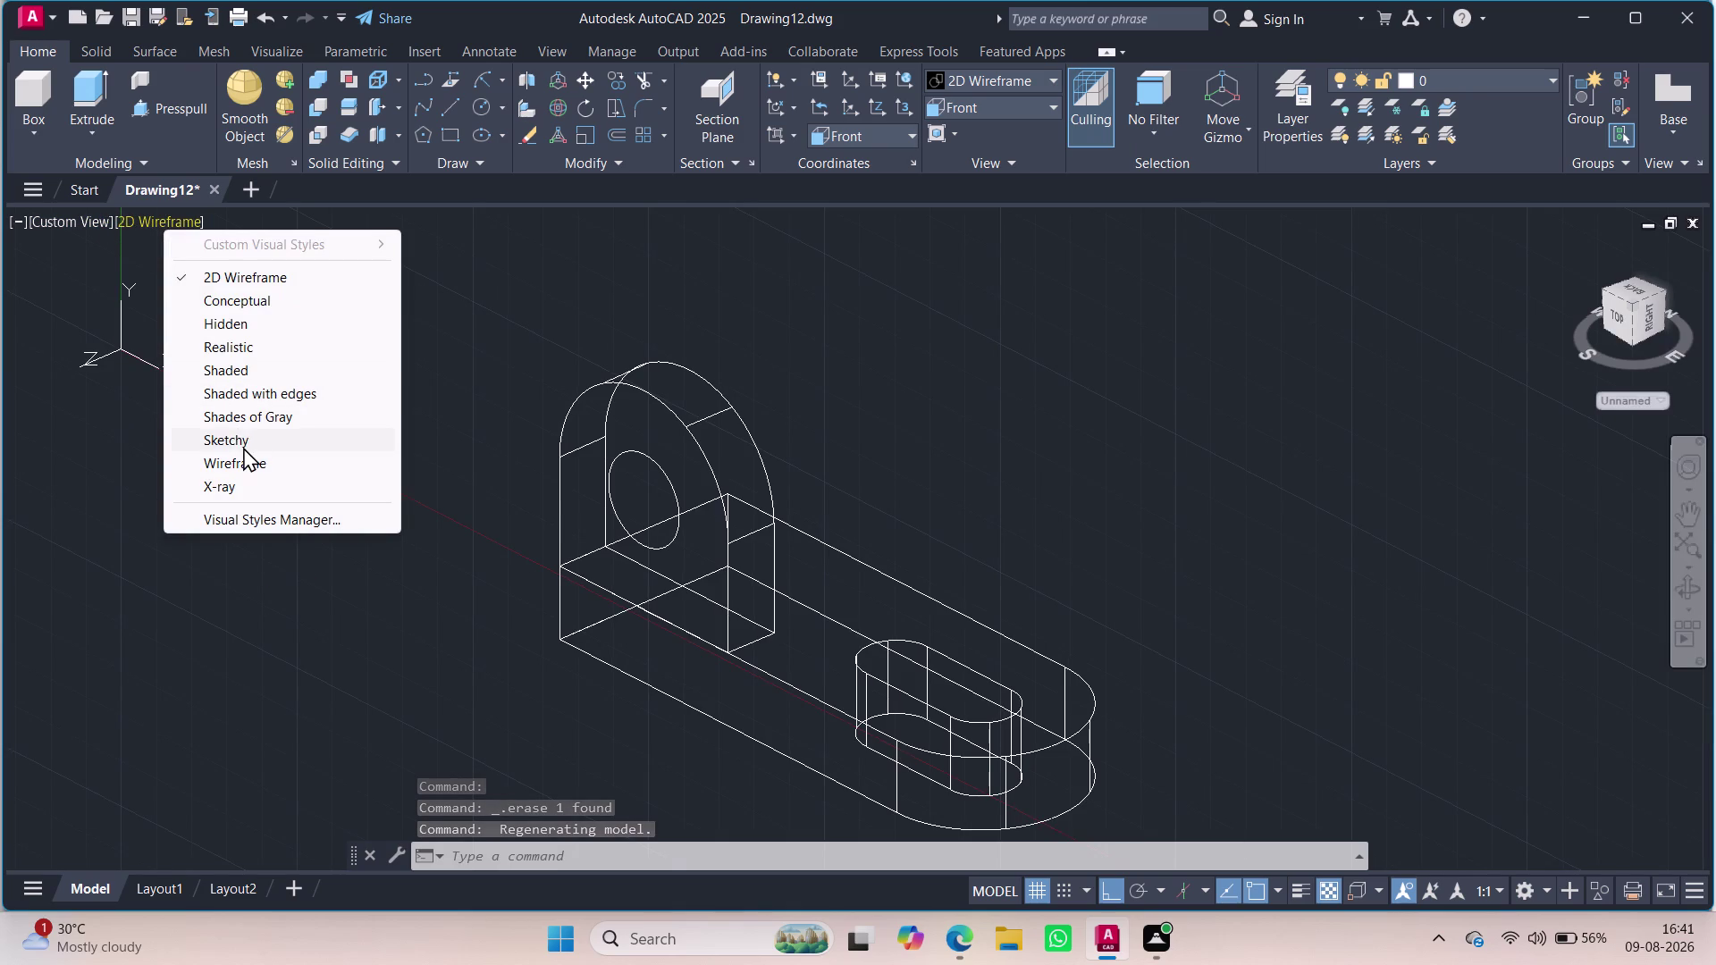
click(240, 410)
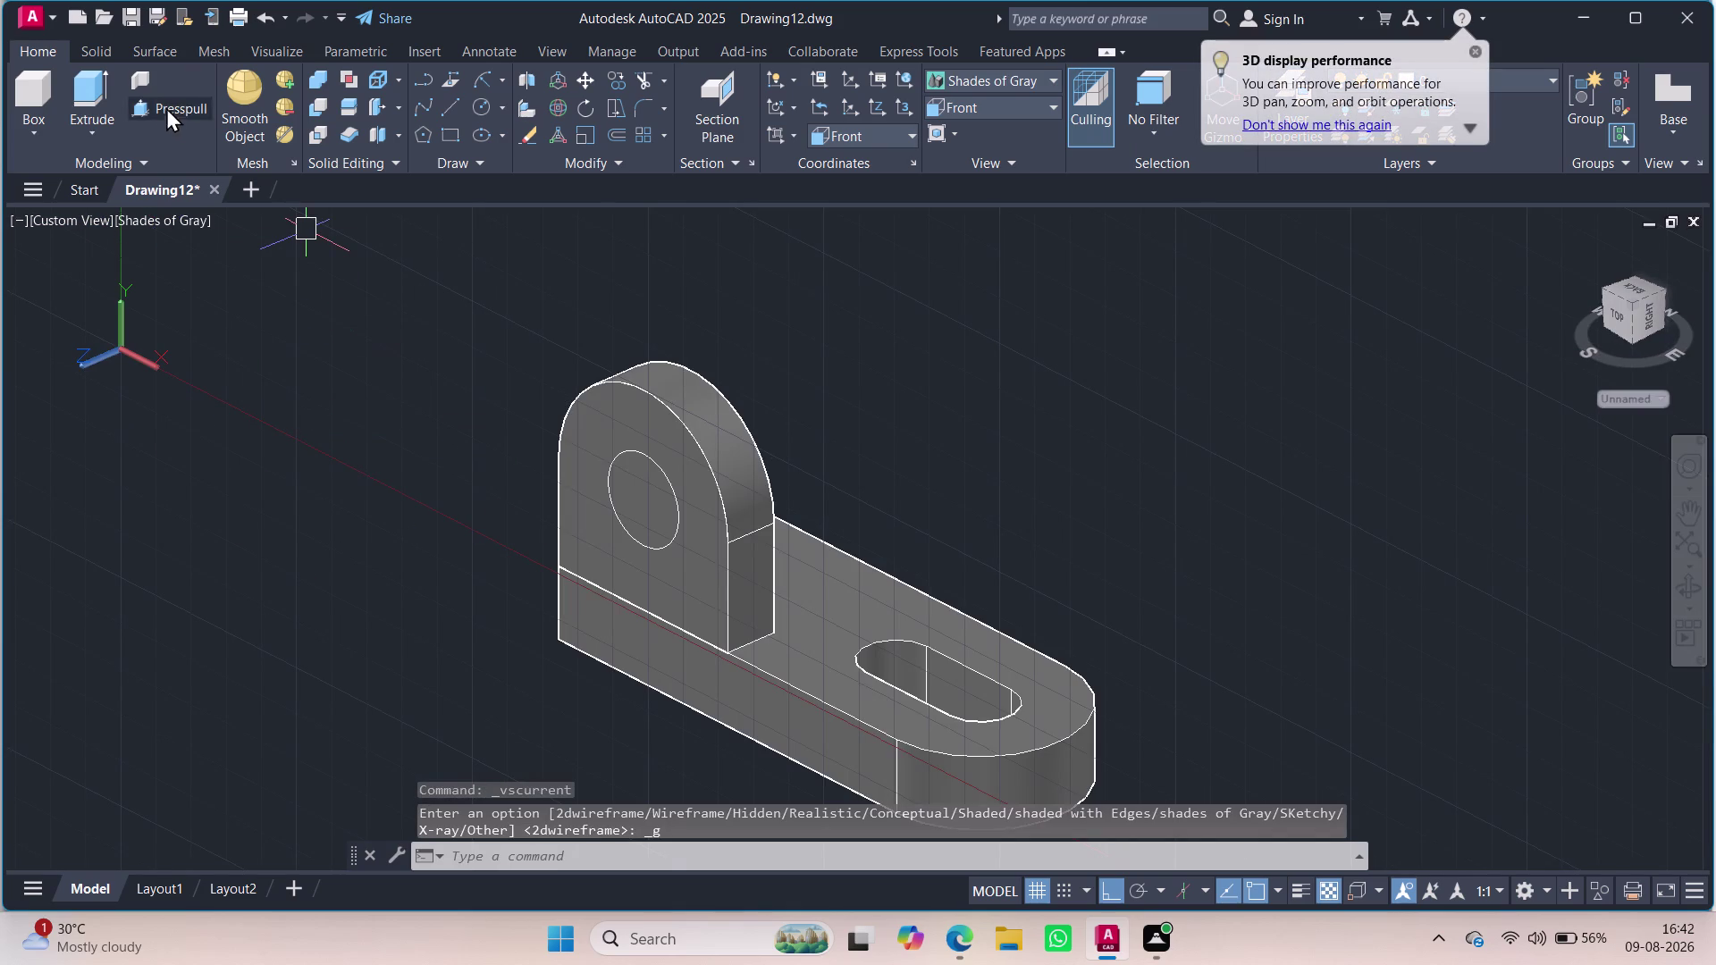
Press-pull the radius-10 circle through the upright plate to form a hole.
click(168, 109)
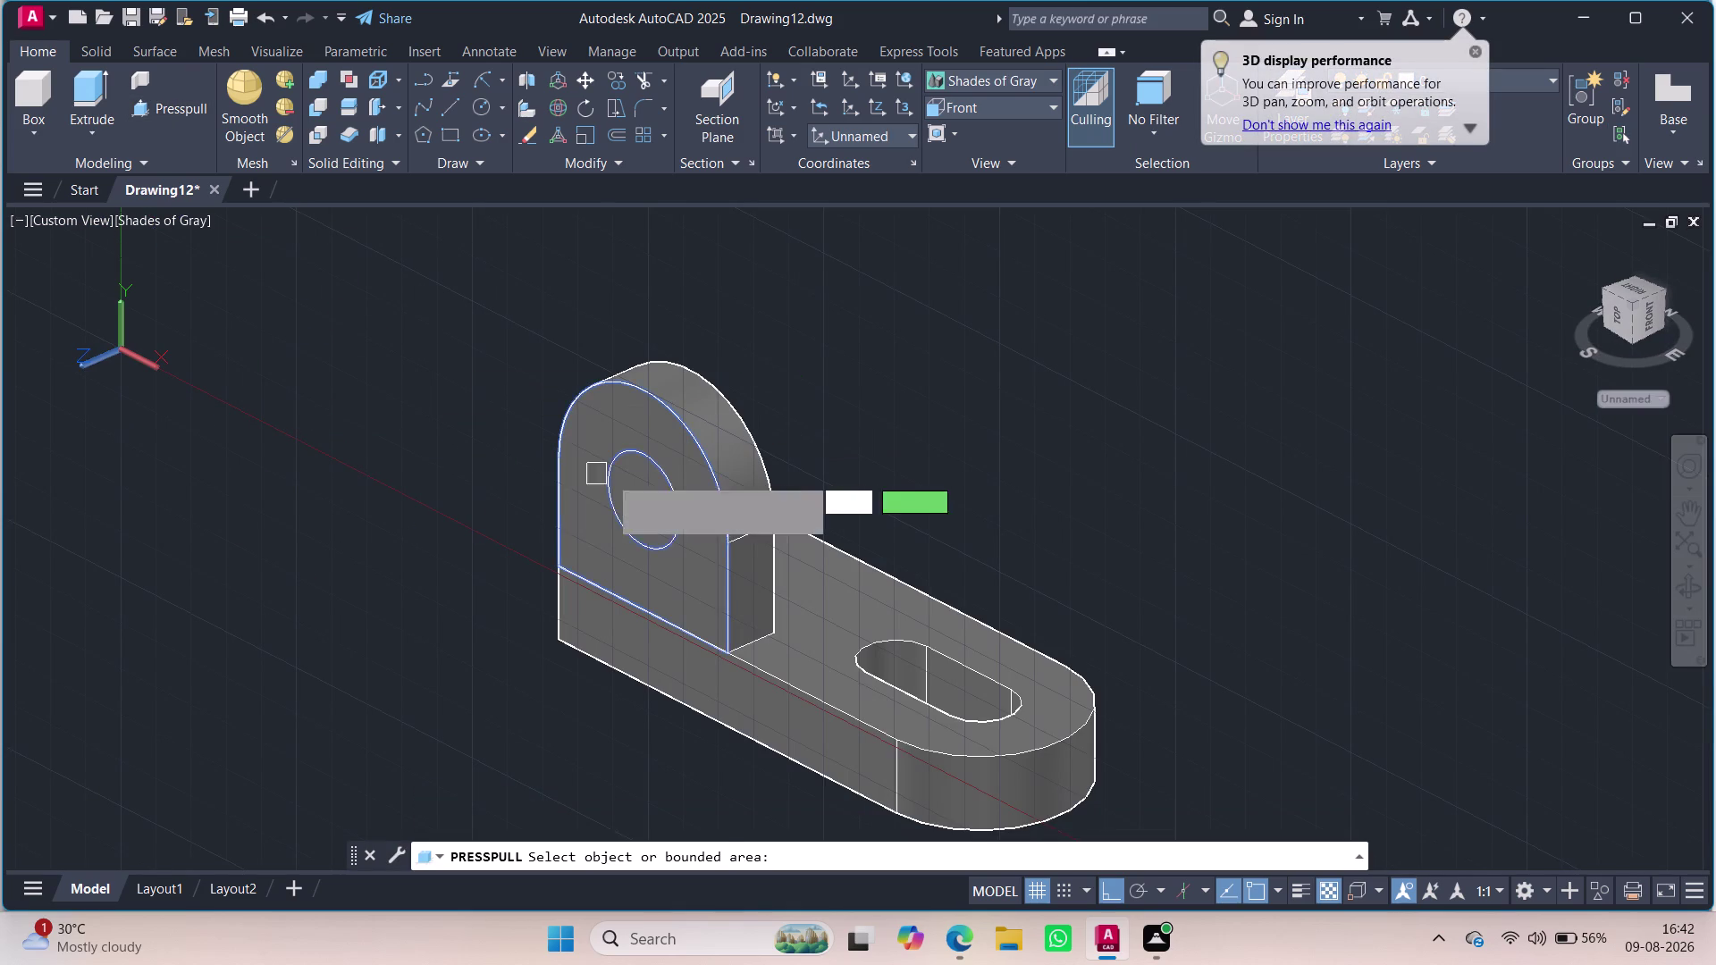
click(620, 491)
click(915, 389)
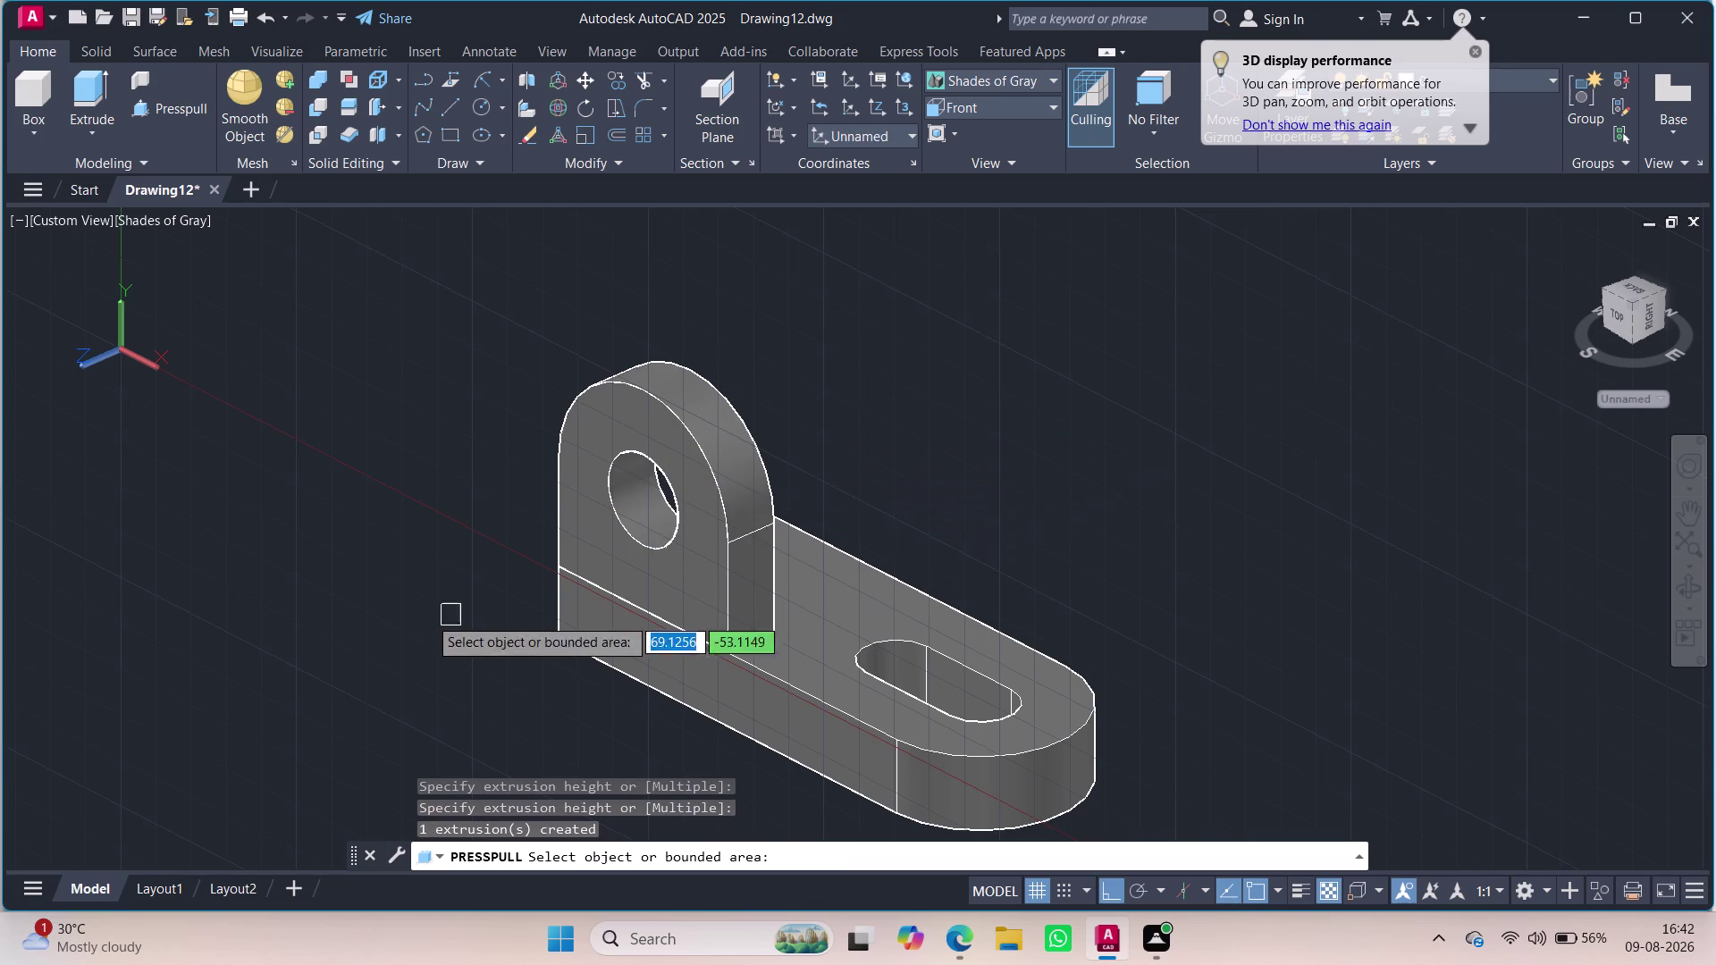
key(Escape)
key(Escape)
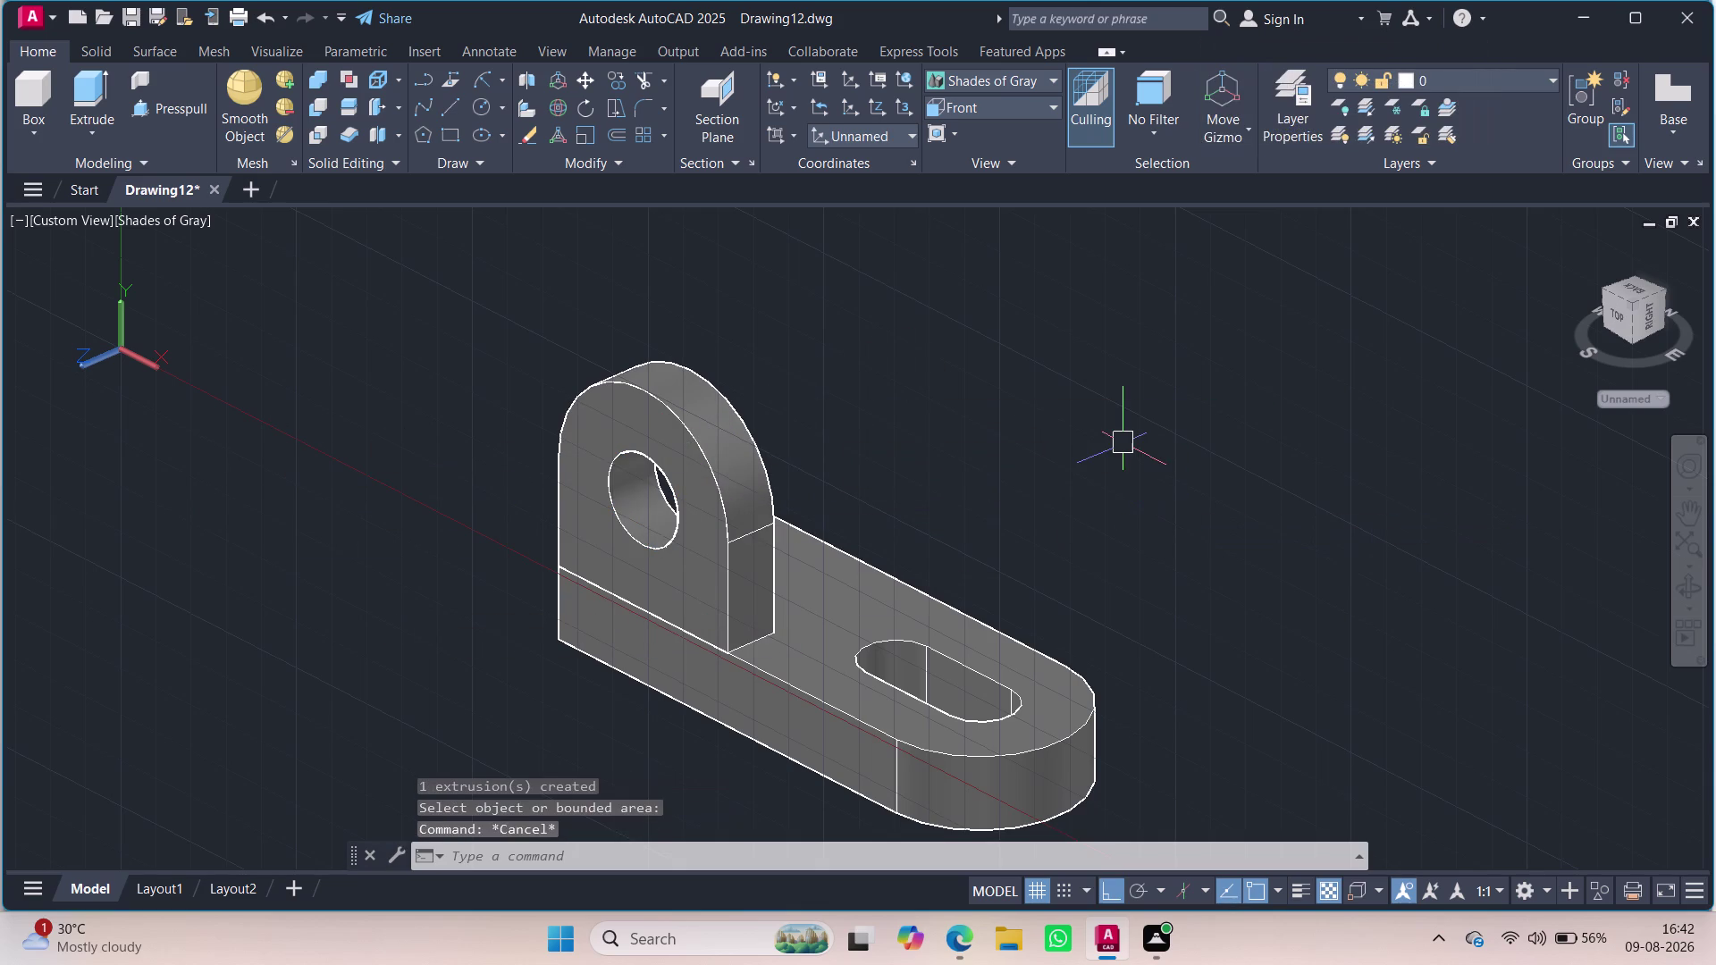
middle_drag(1112, 478, 1013, 418)
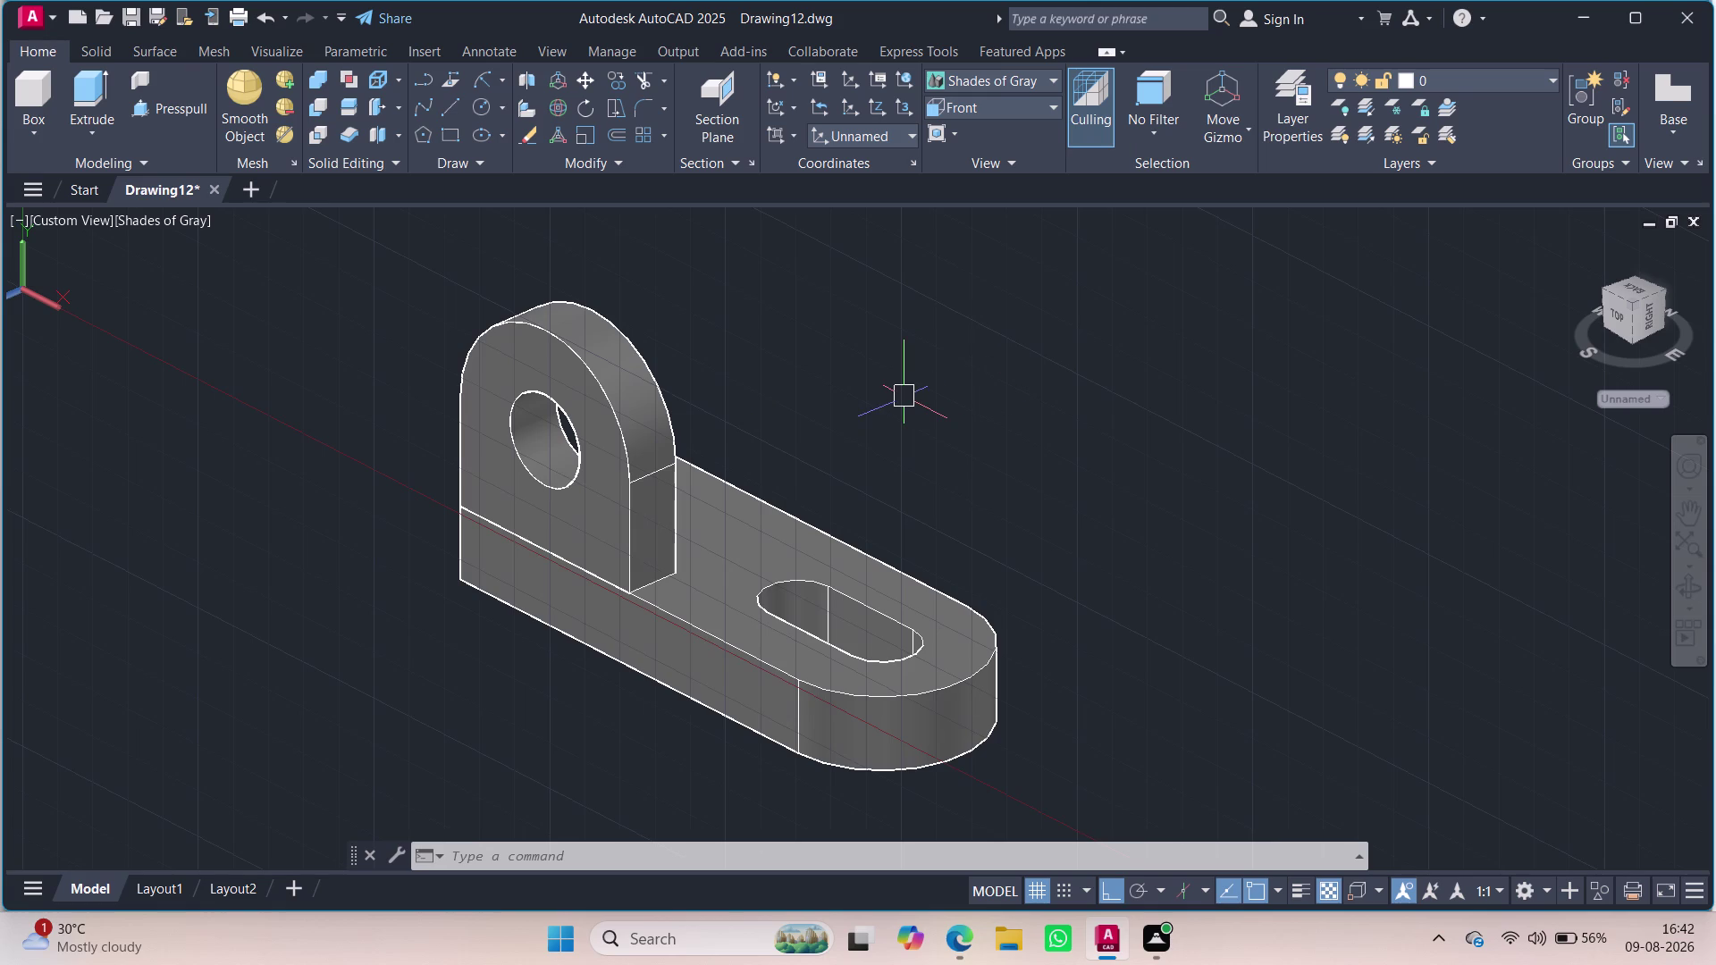
key(Escape)
key(Escape)
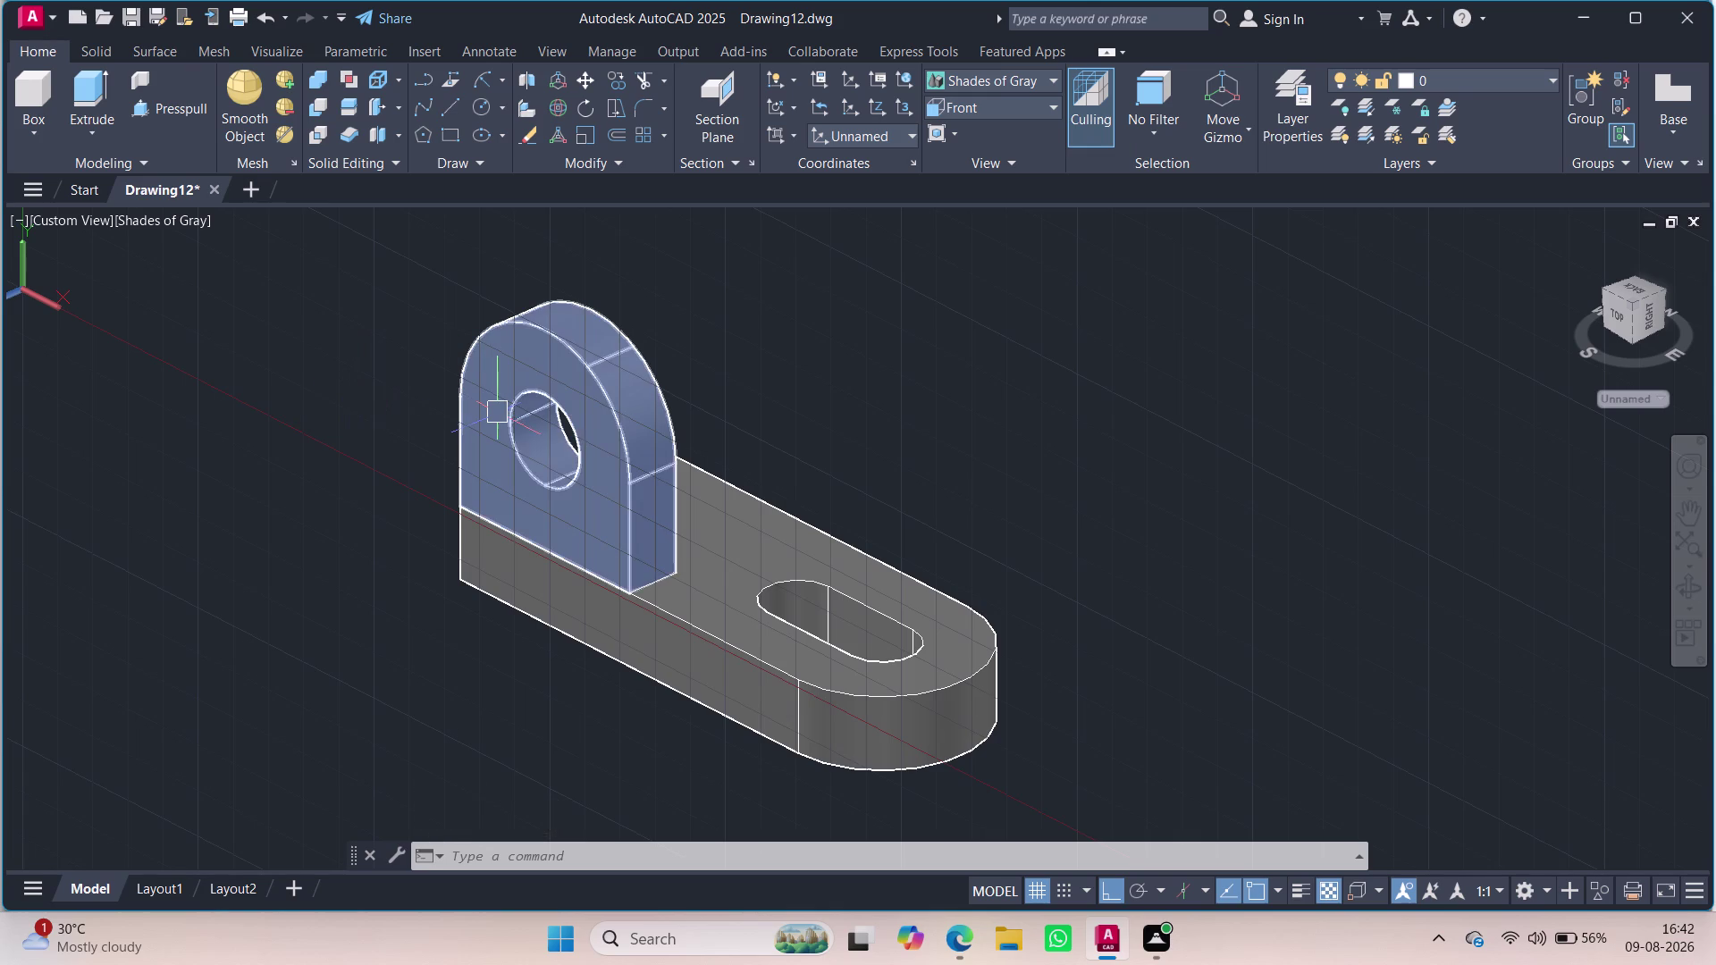
Copy the holed upright plate from its hole centre to a spot beside the original.
key(c)
key(o)
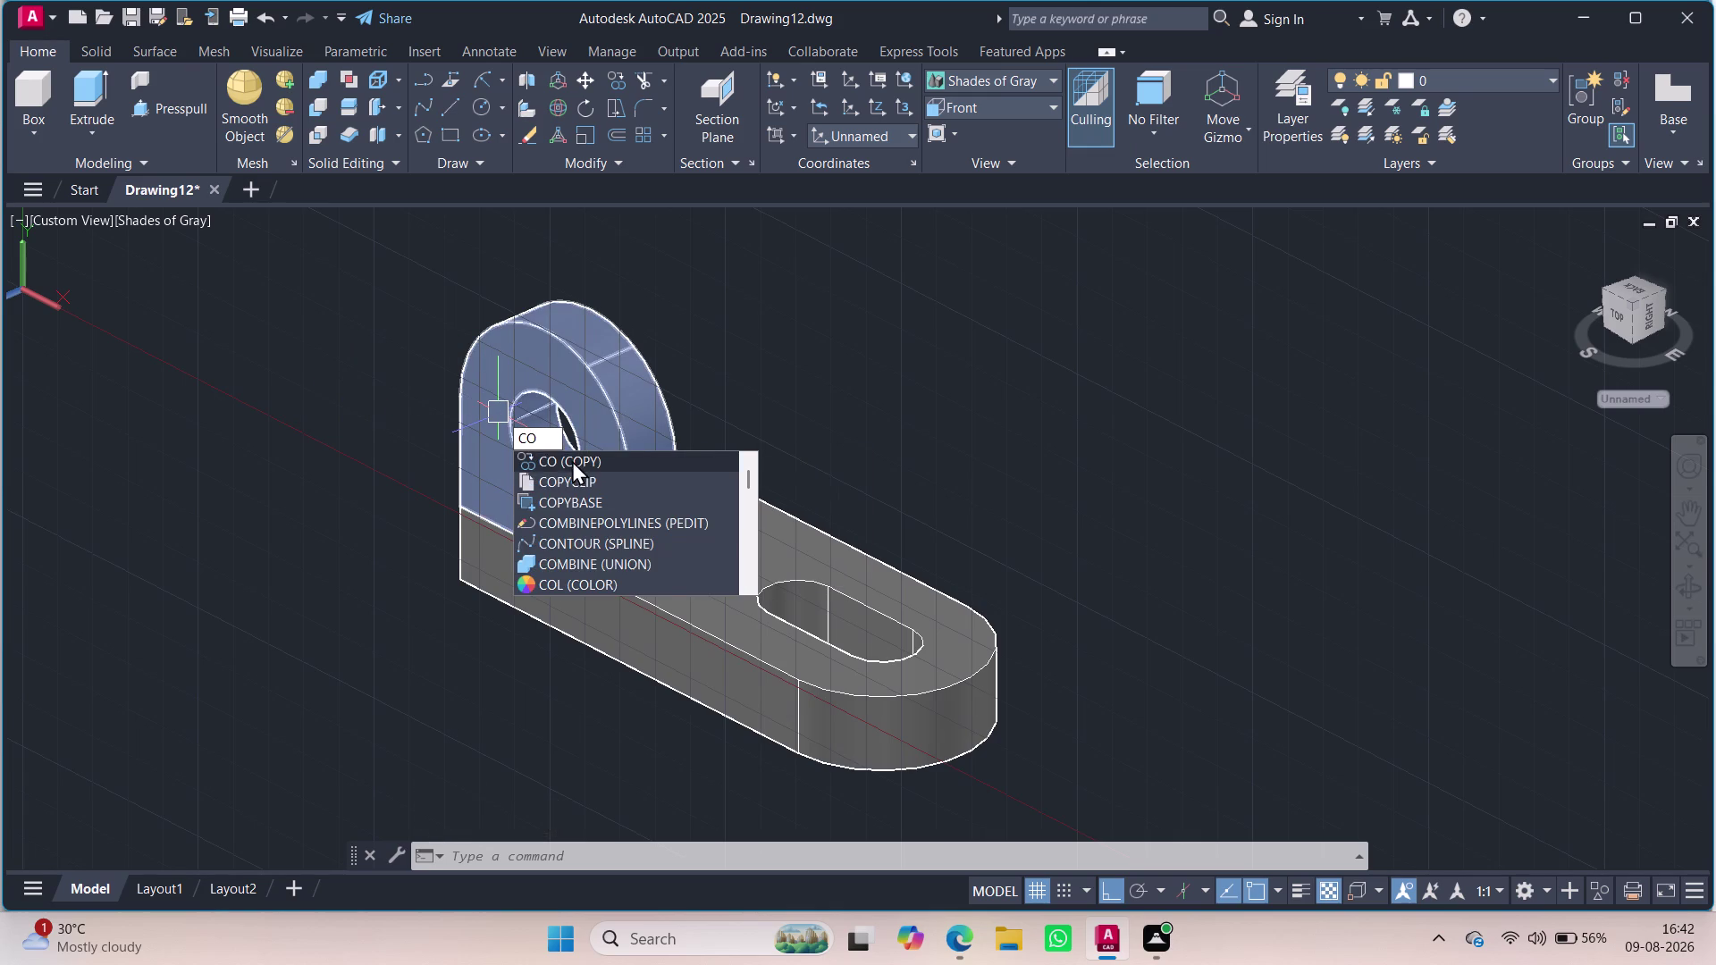
click(572, 460)
click(557, 394)
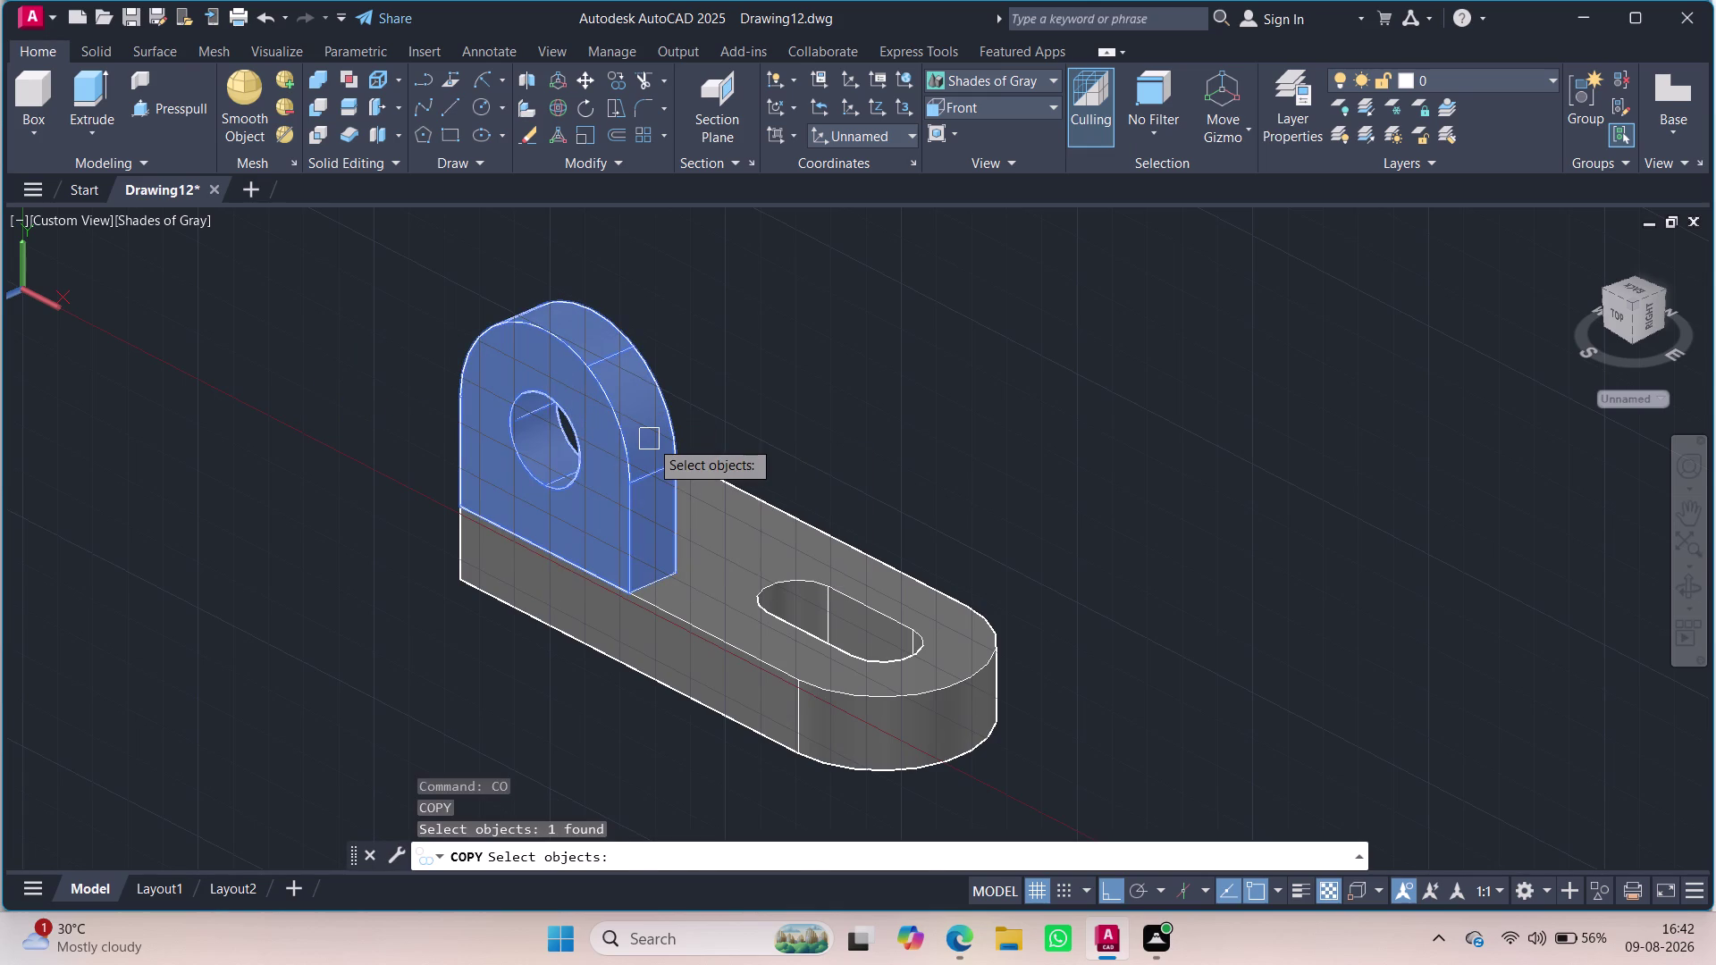
key(Return)
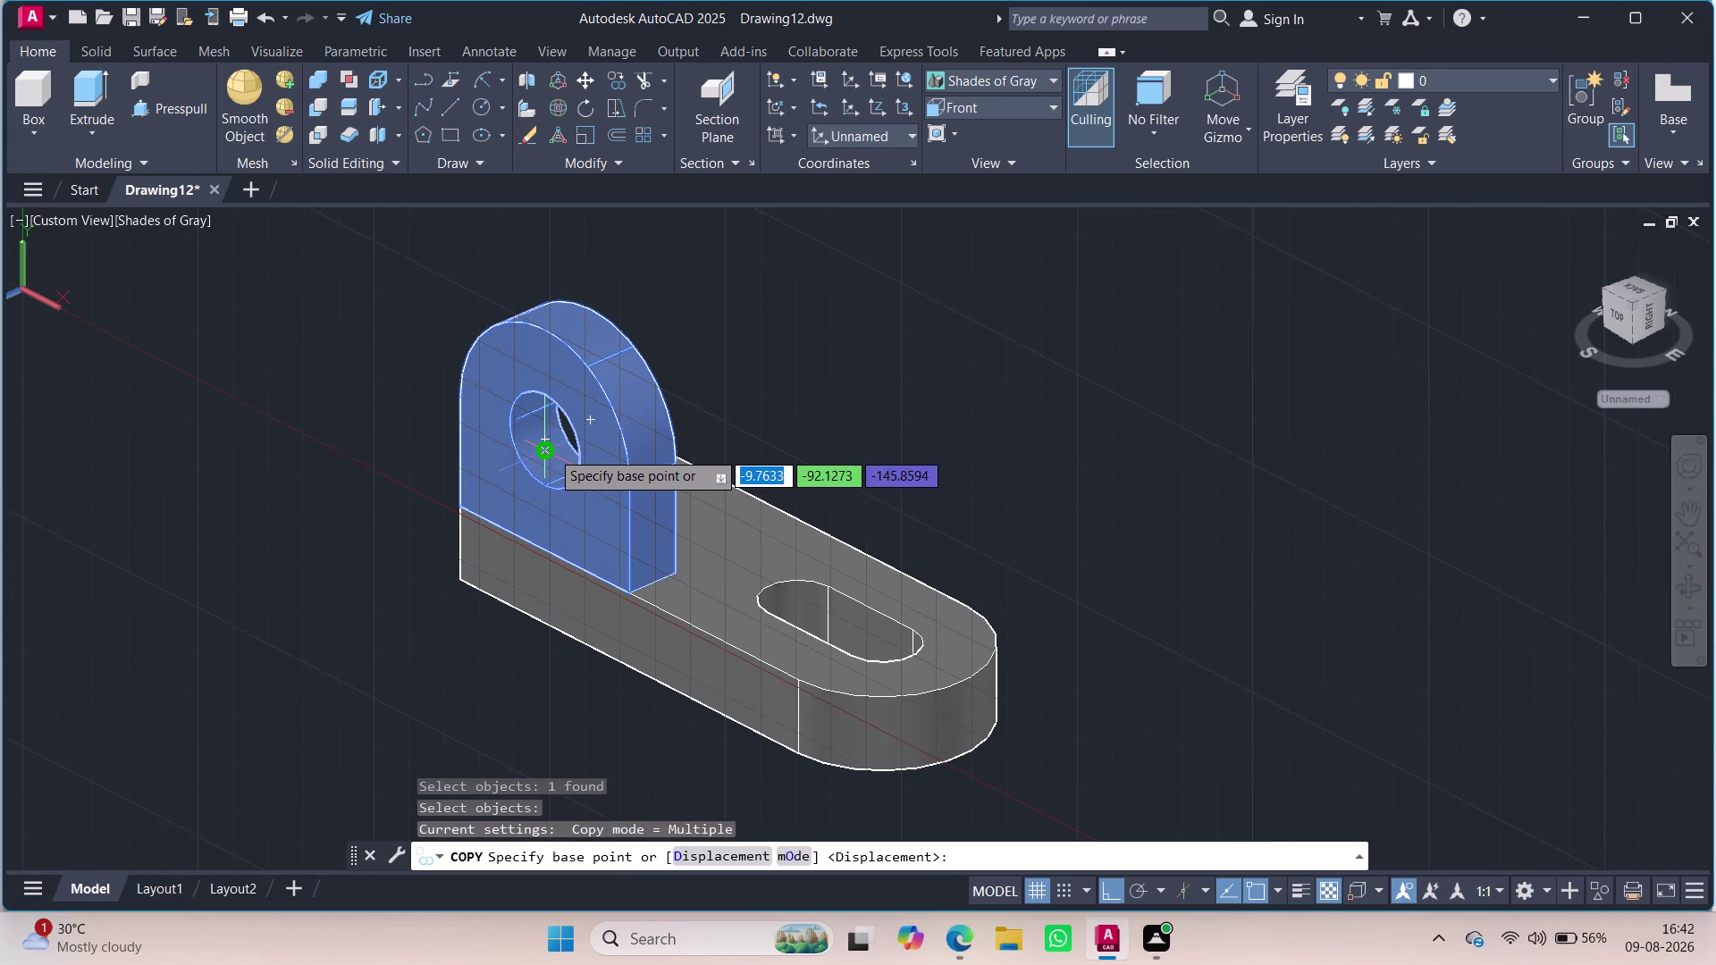
click(550, 441)
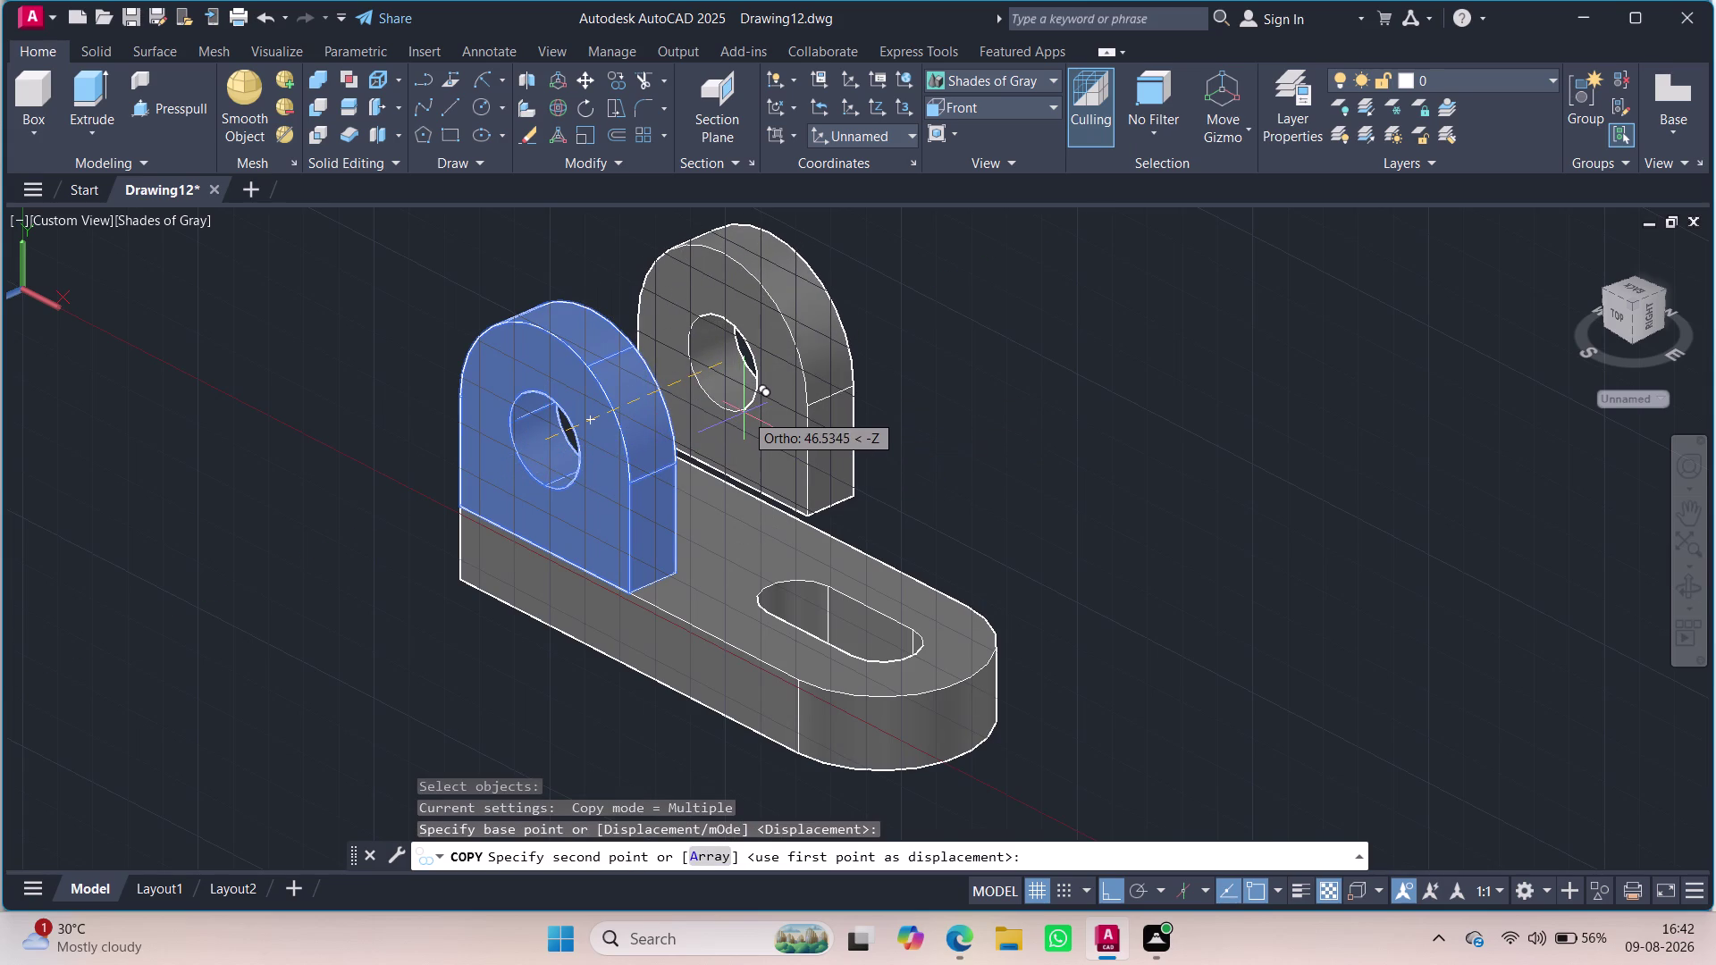
middle_drag(729, 415, 543, 403)
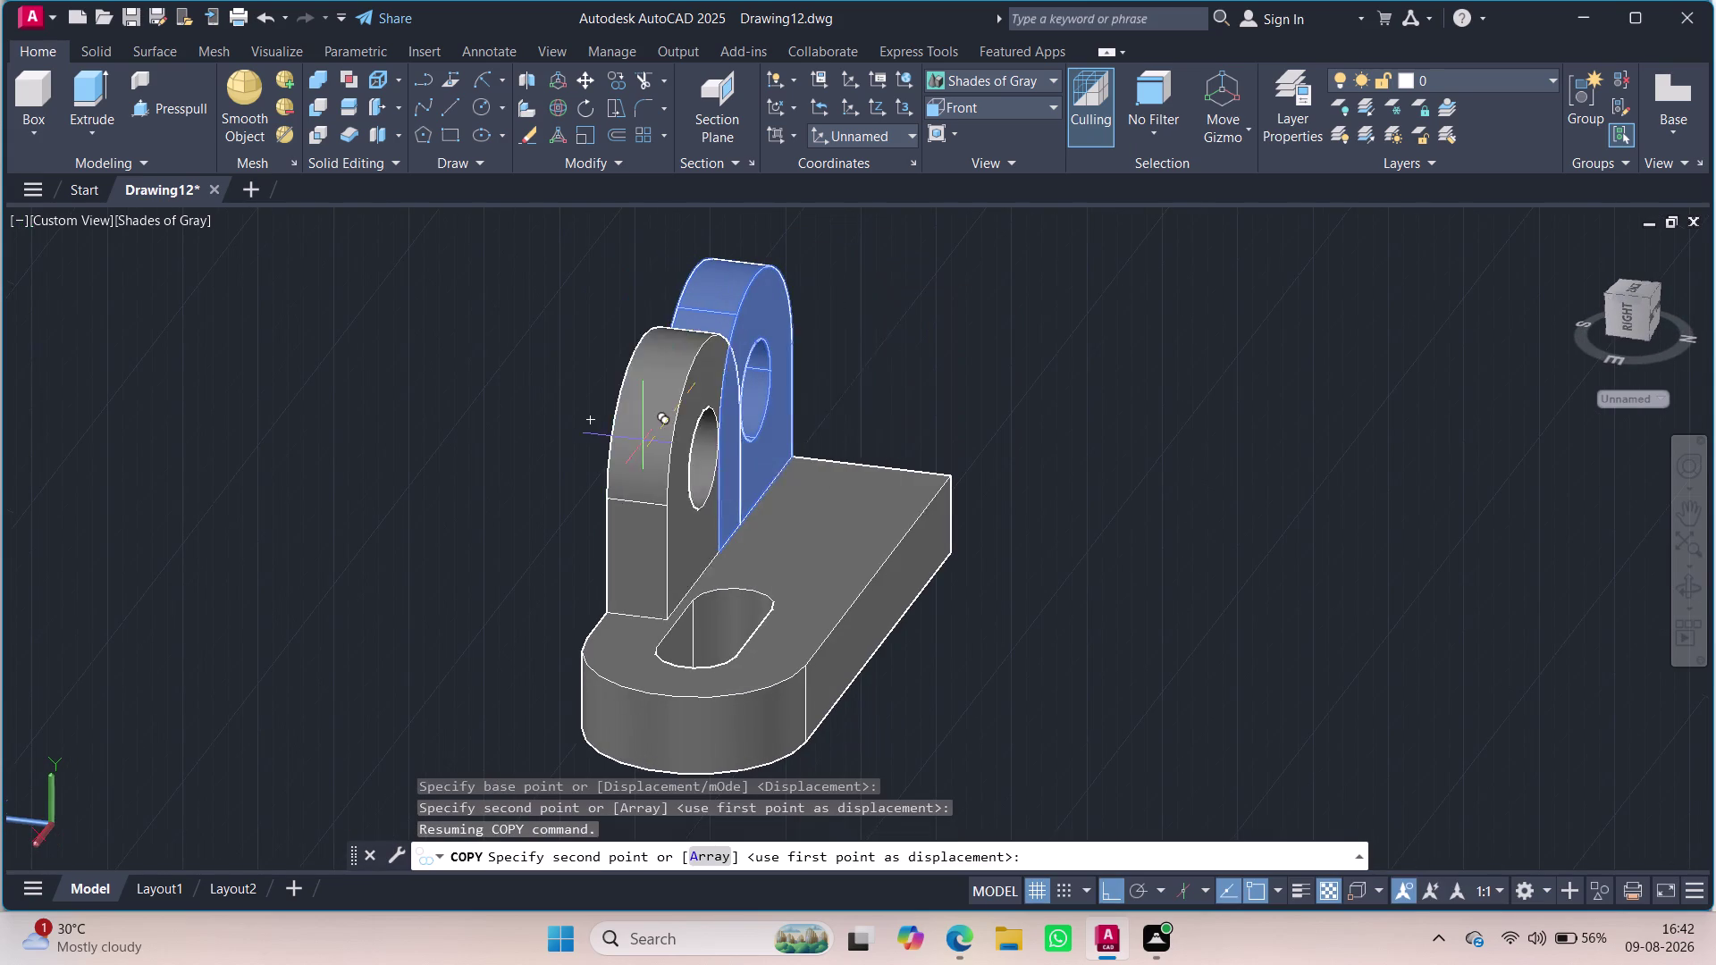
scroll(up, 3)
scroll(down, 3)
scroll(up, 3)
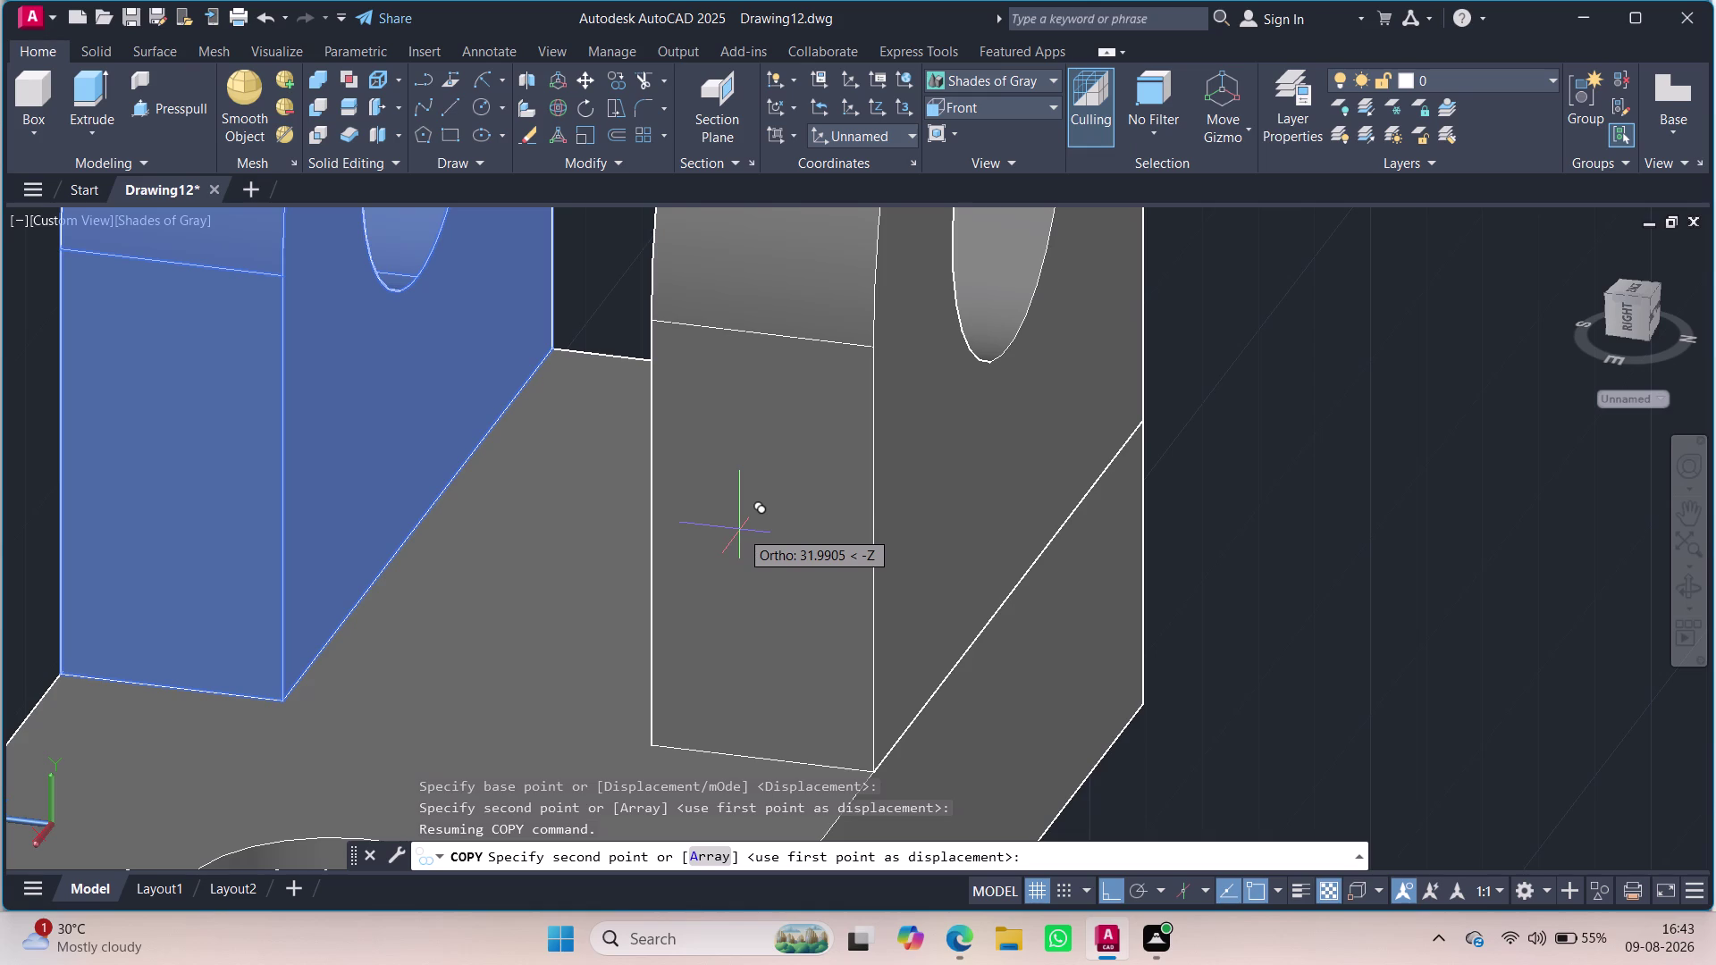
click(739, 530)
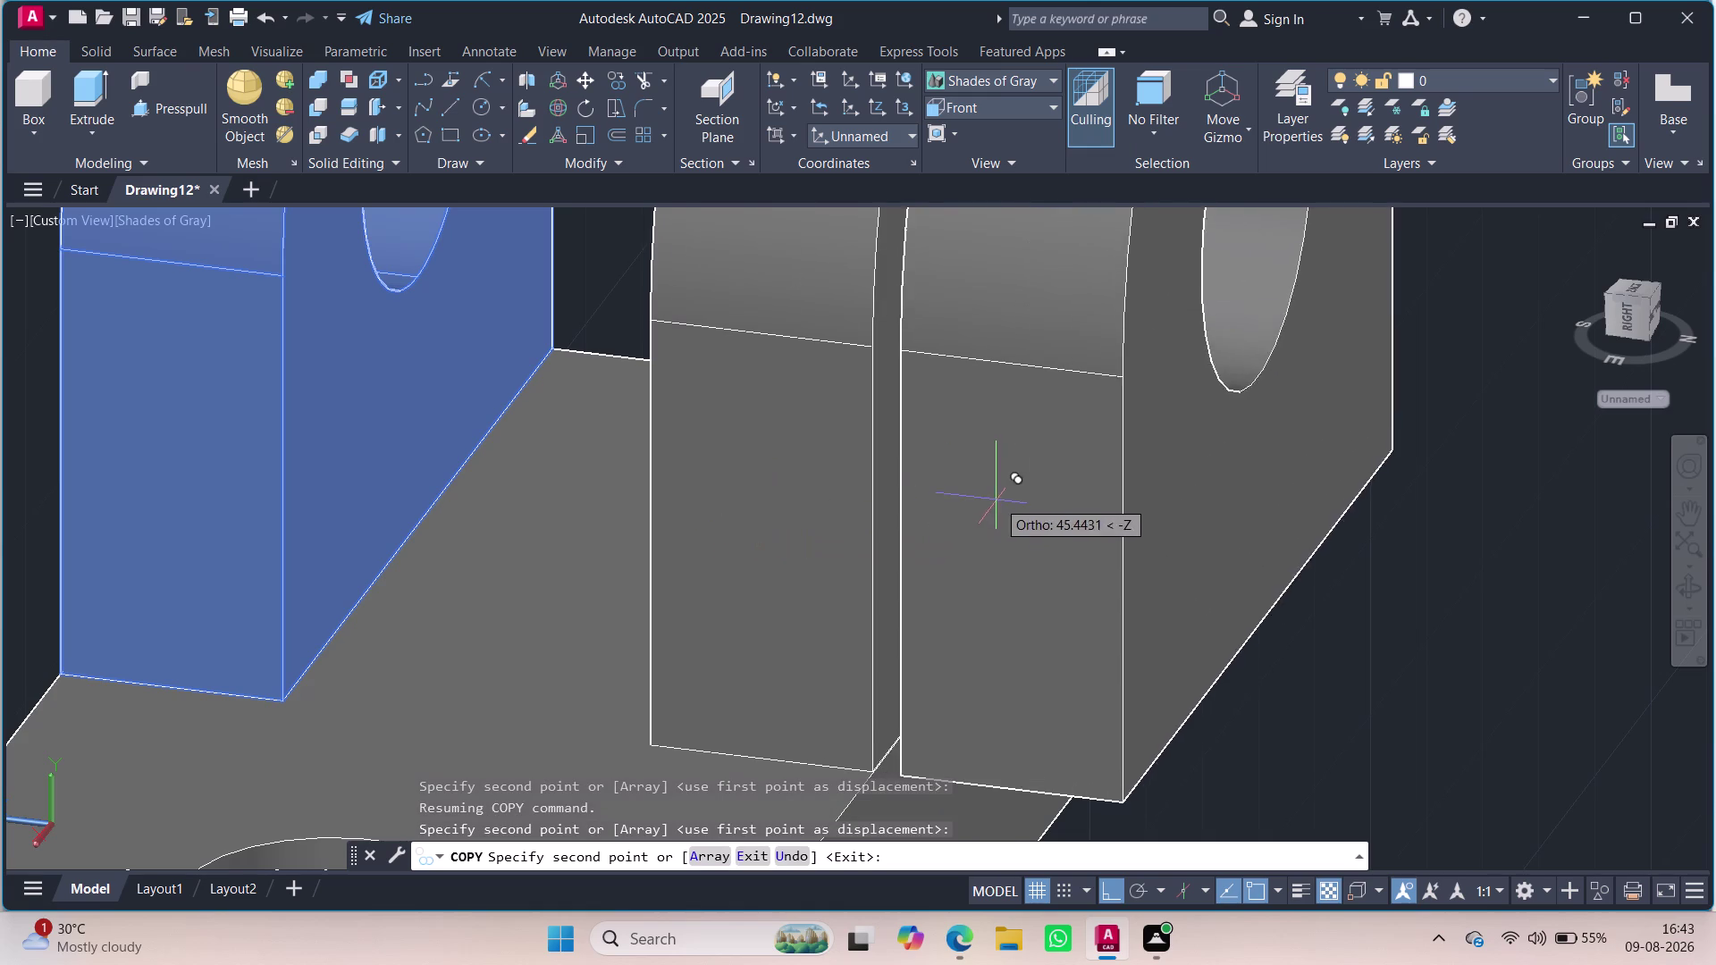
scroll(down, 3)
key(Escape)
Clear the leftover selection and pan the bracket back to the view centre.
scroll(down, 3)
click(1202, 671)
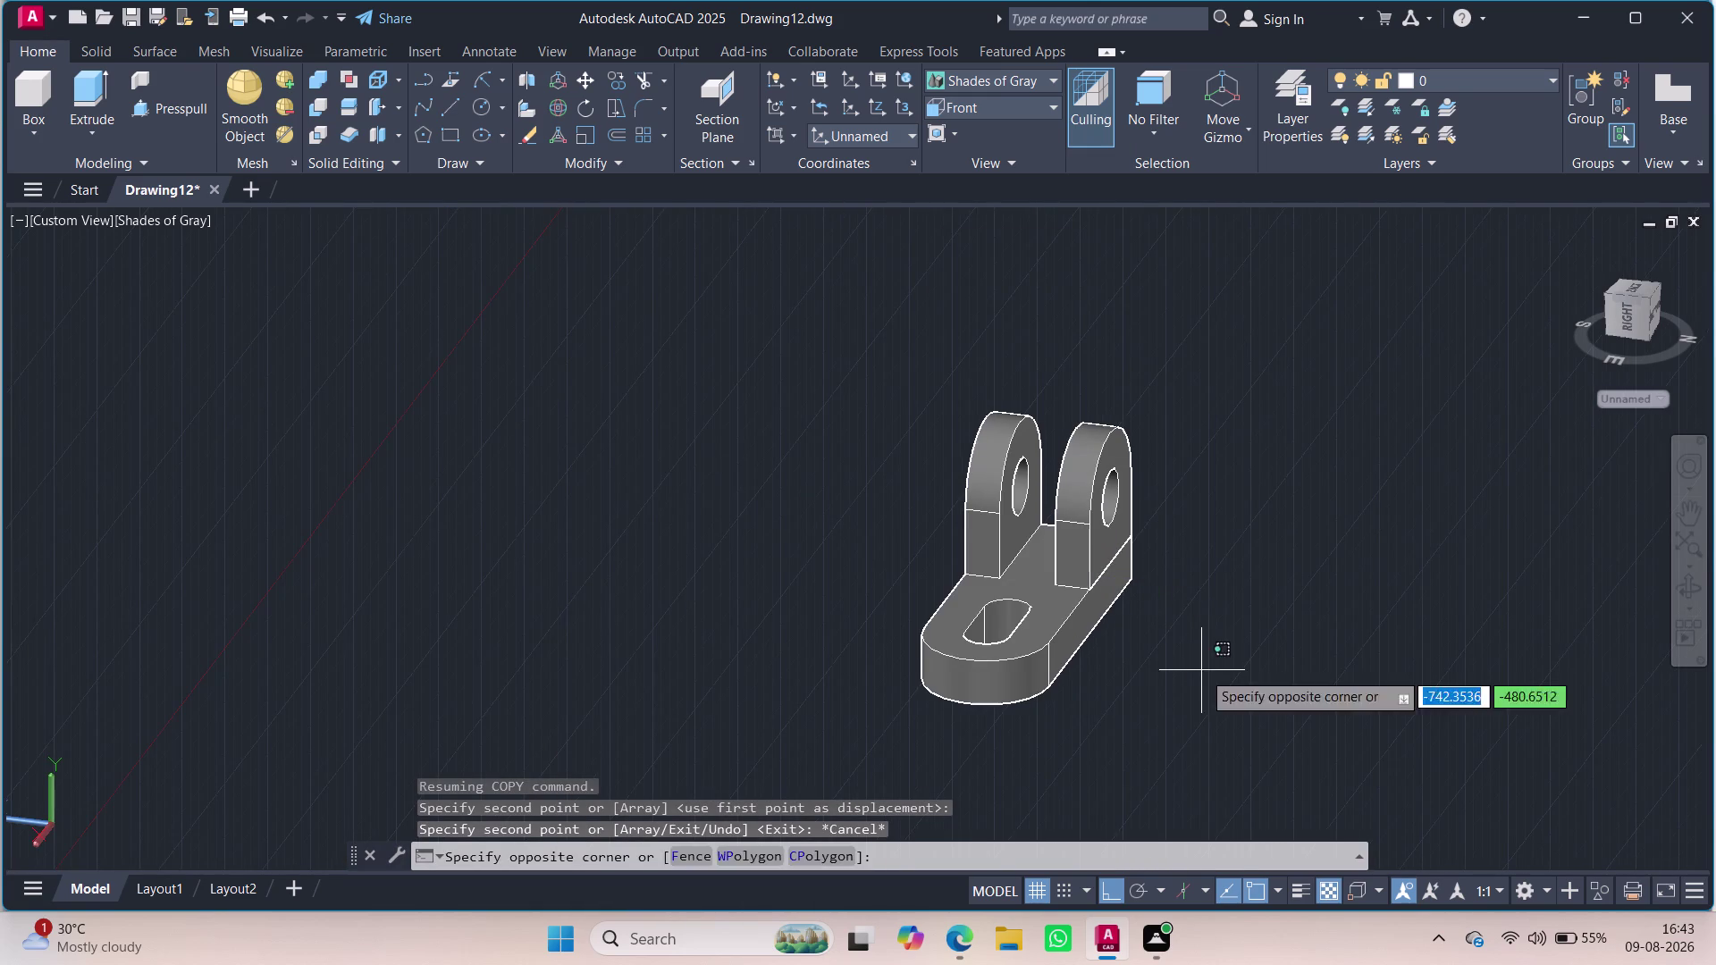
key(Escape)
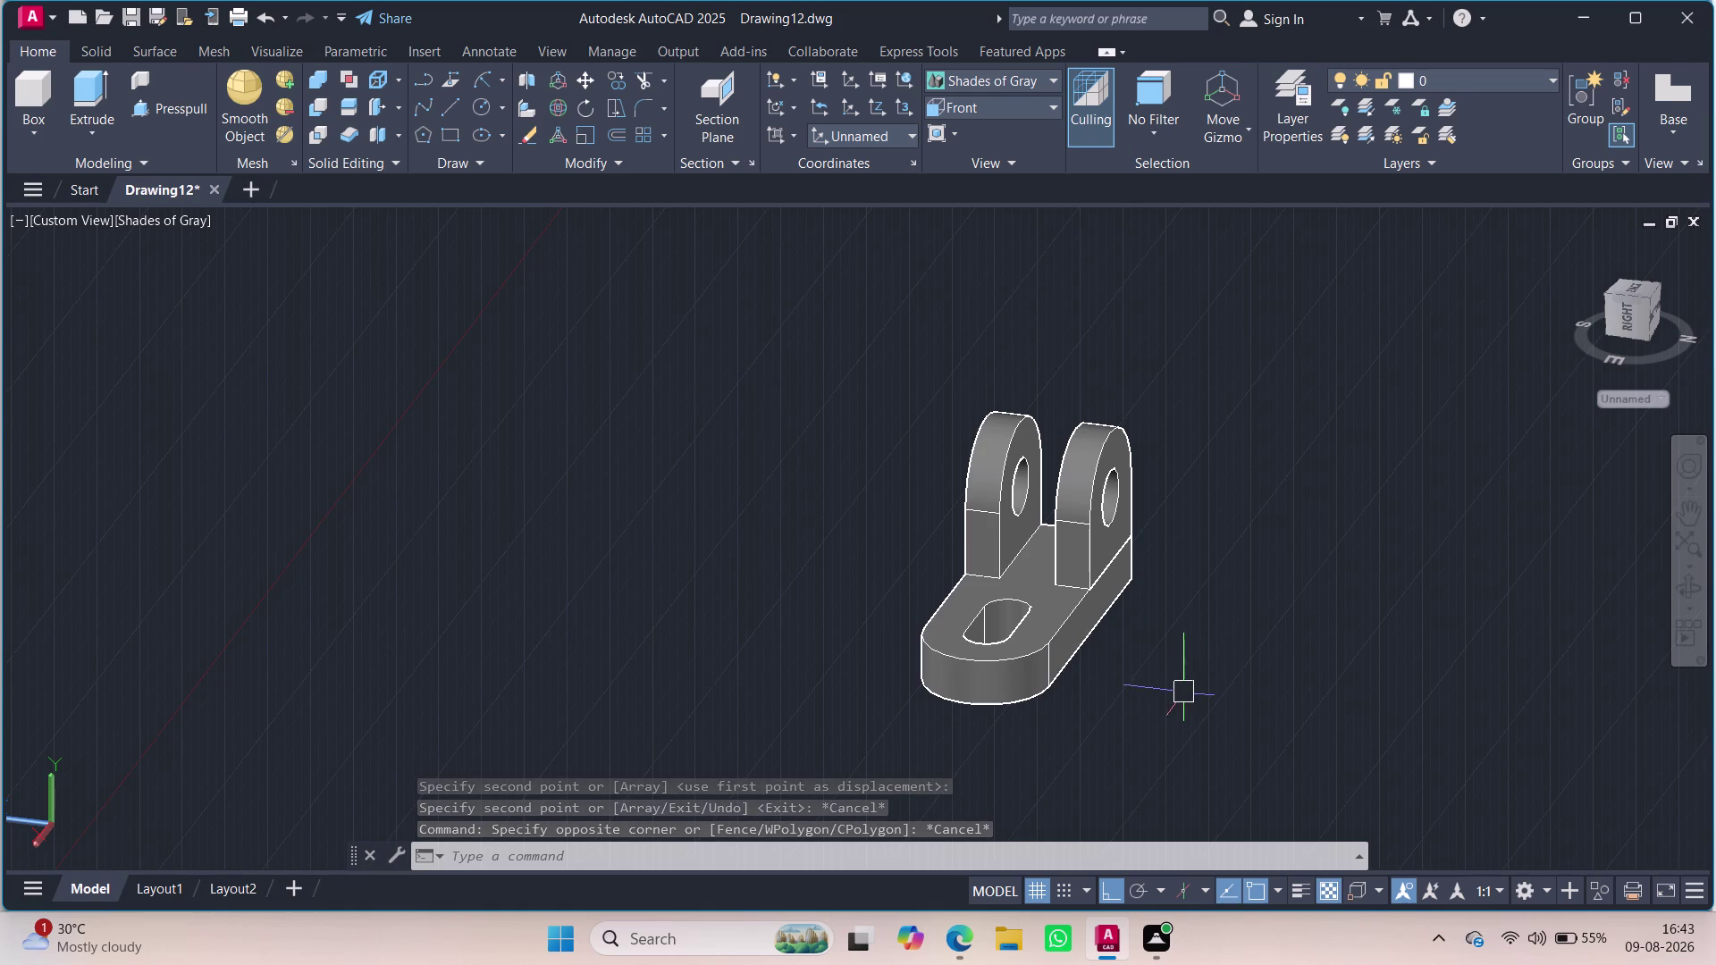
key(Escape)
middle_drag(713, 605, 783, 656)
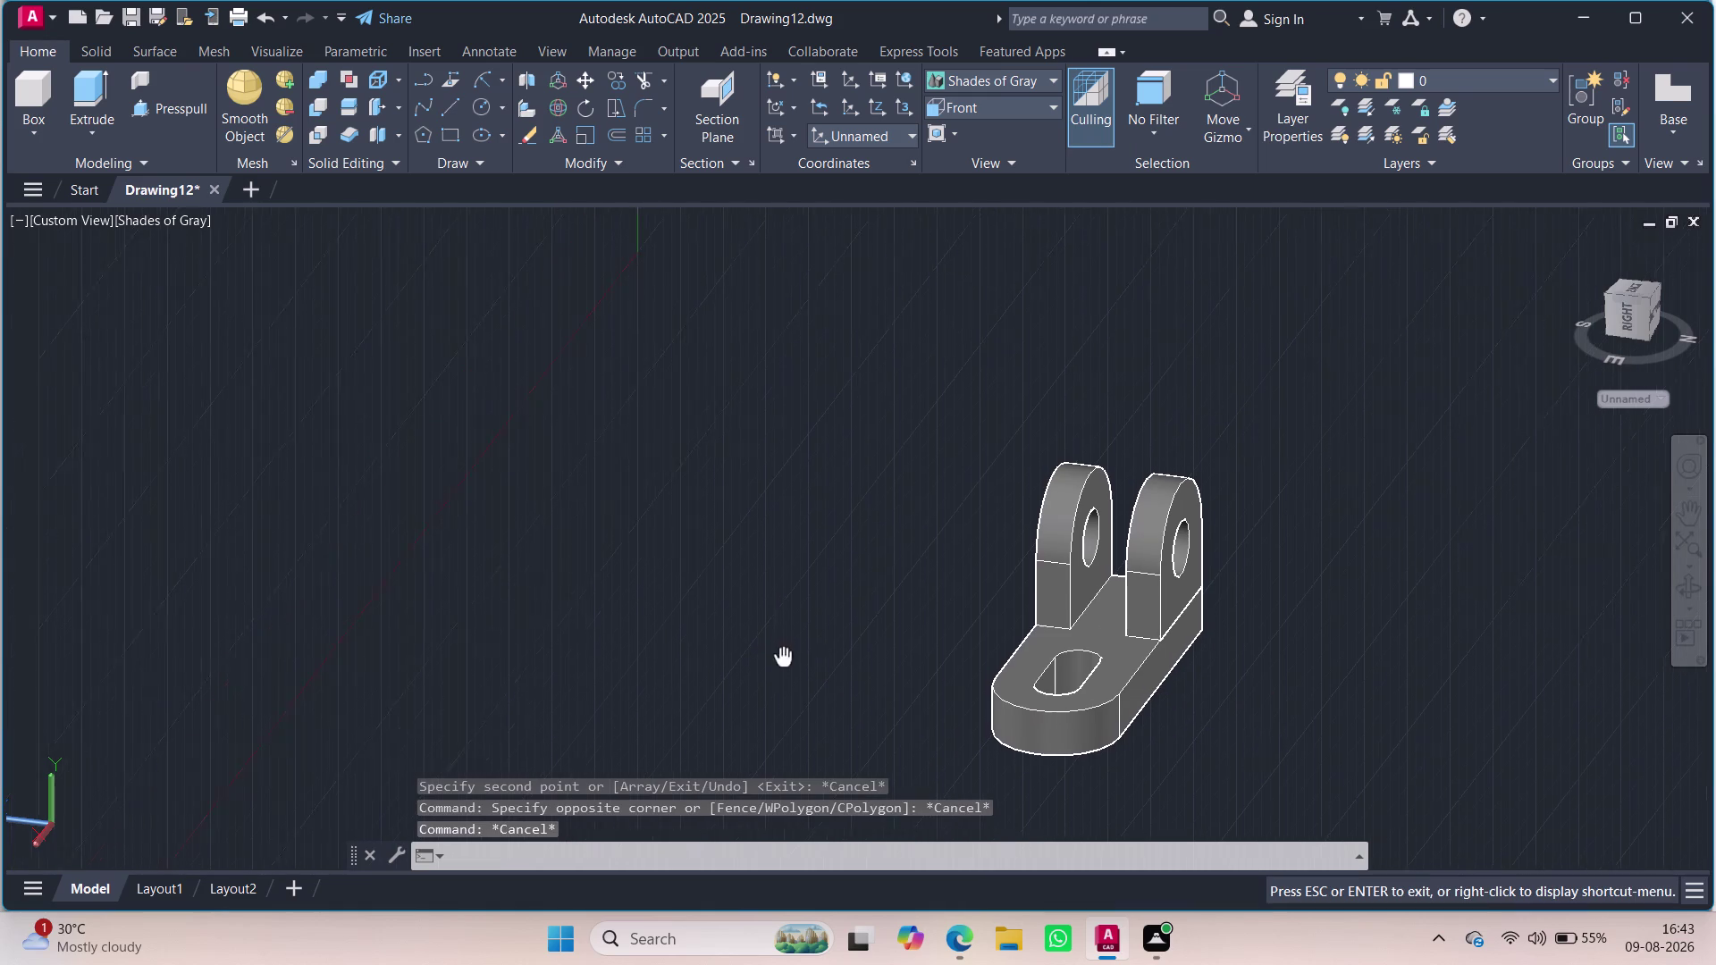
middle_drag(783, 656, 663, 553)
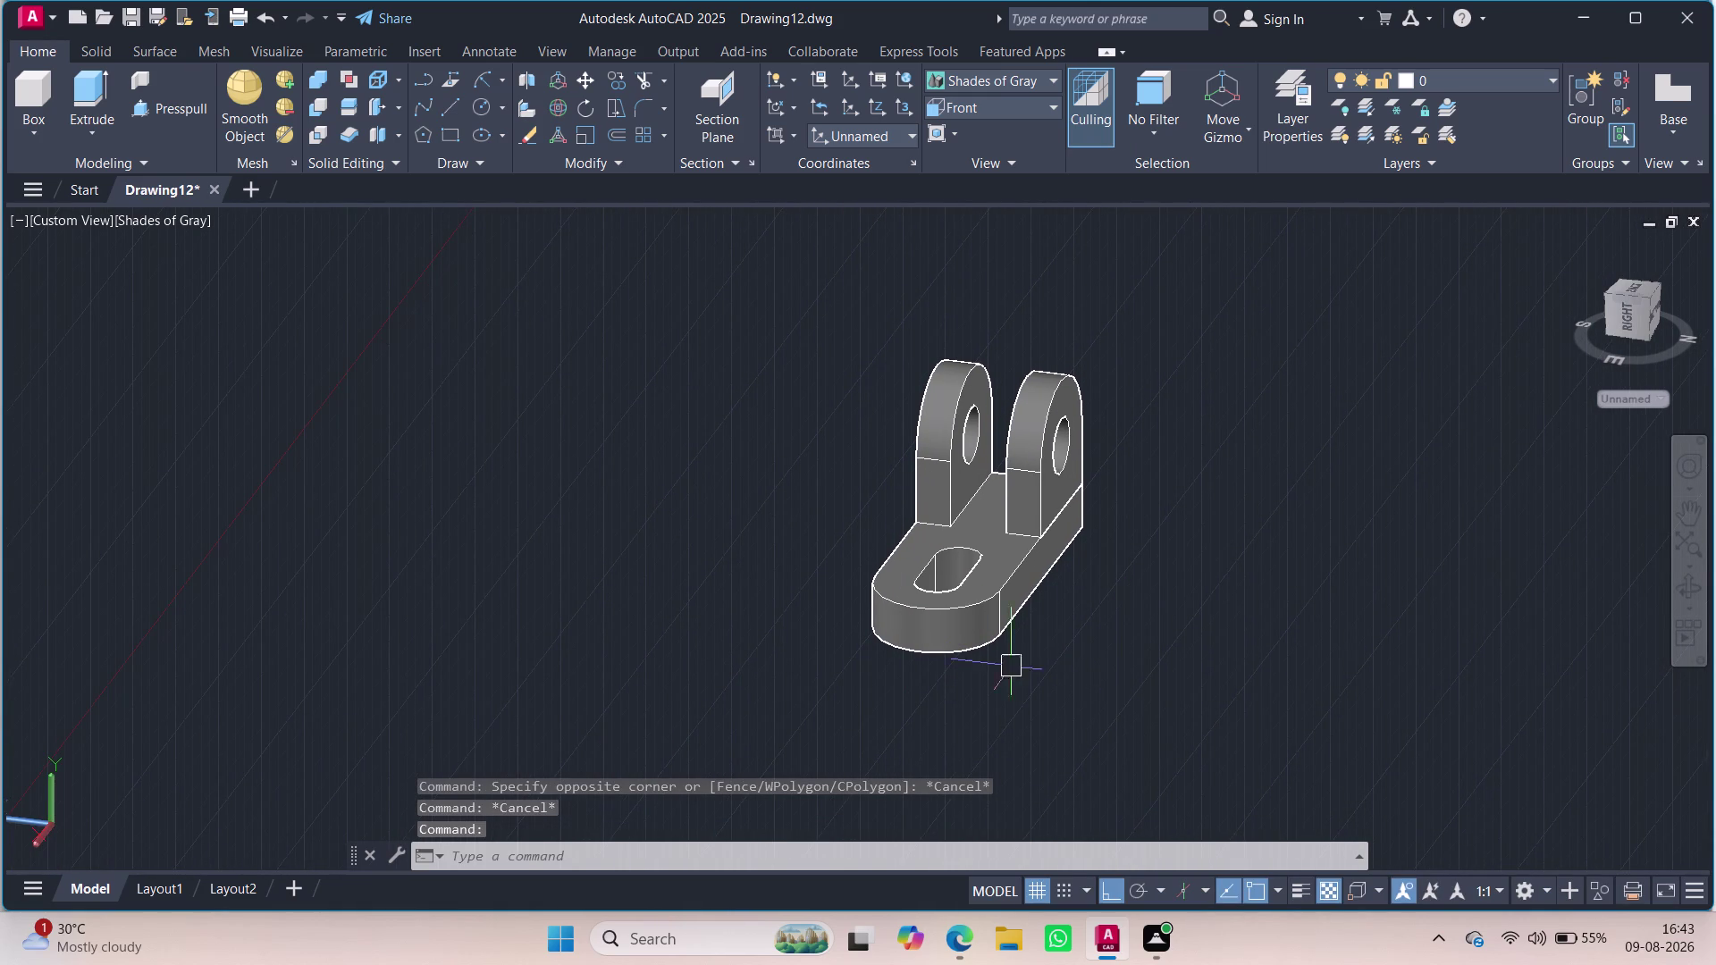
click(874, 137)
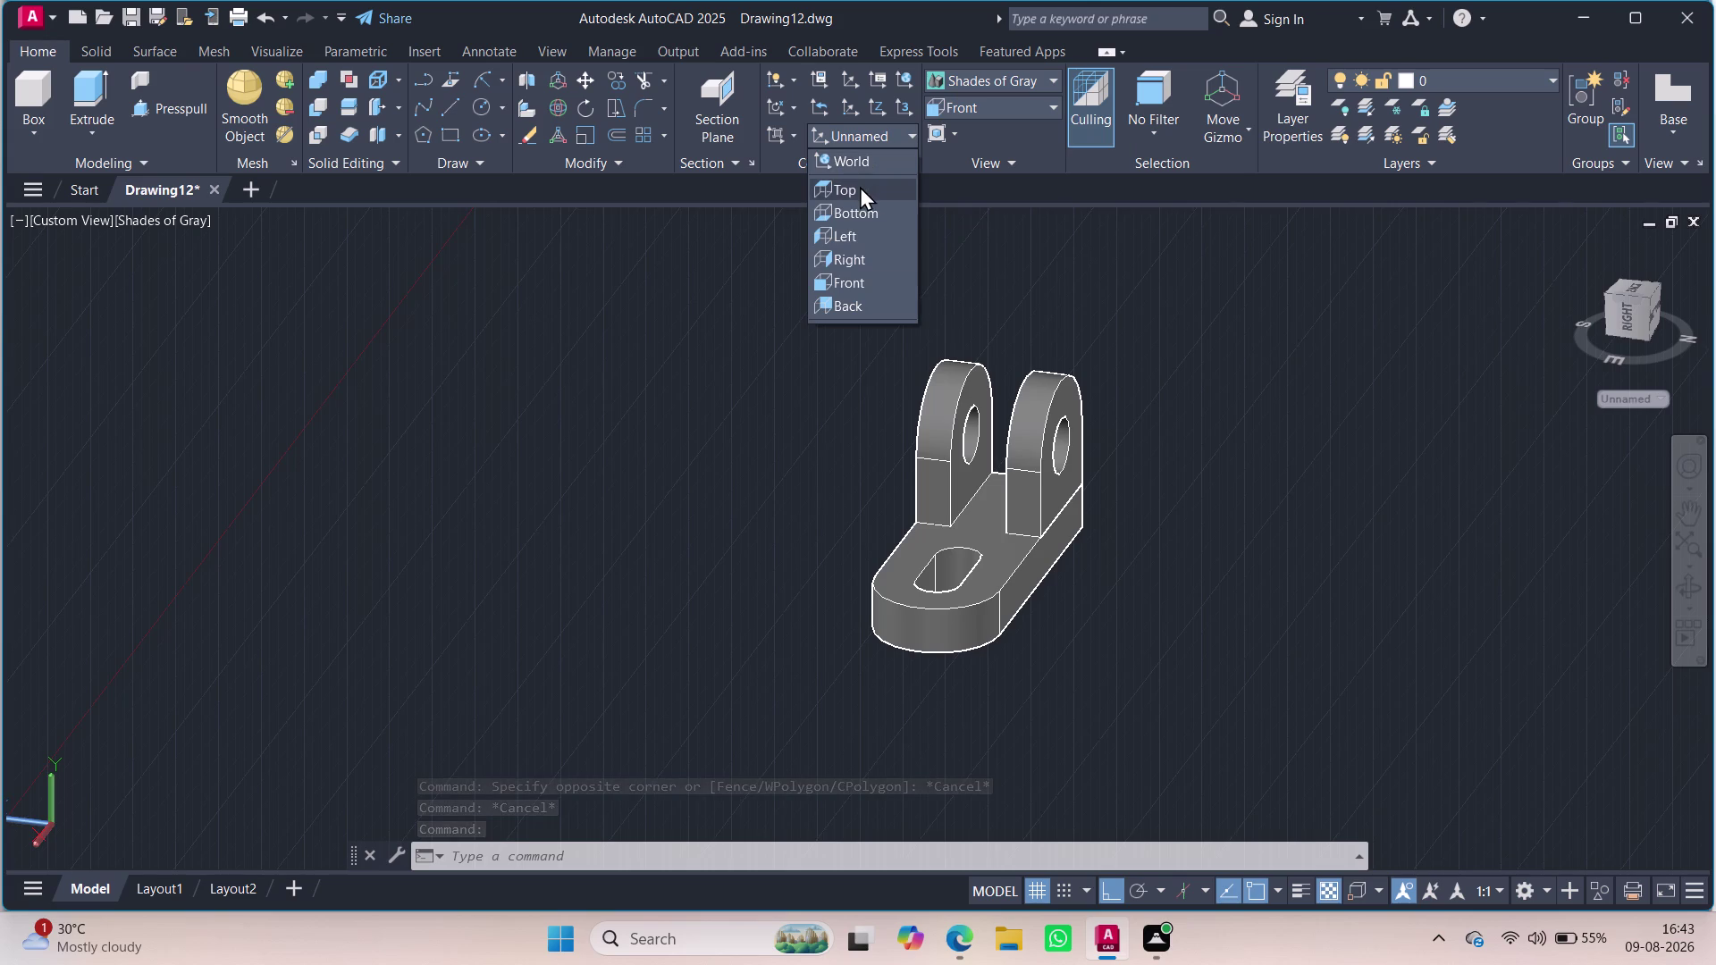
Set the coordinate system back to World.
click(855, 196)
click(870, 138)
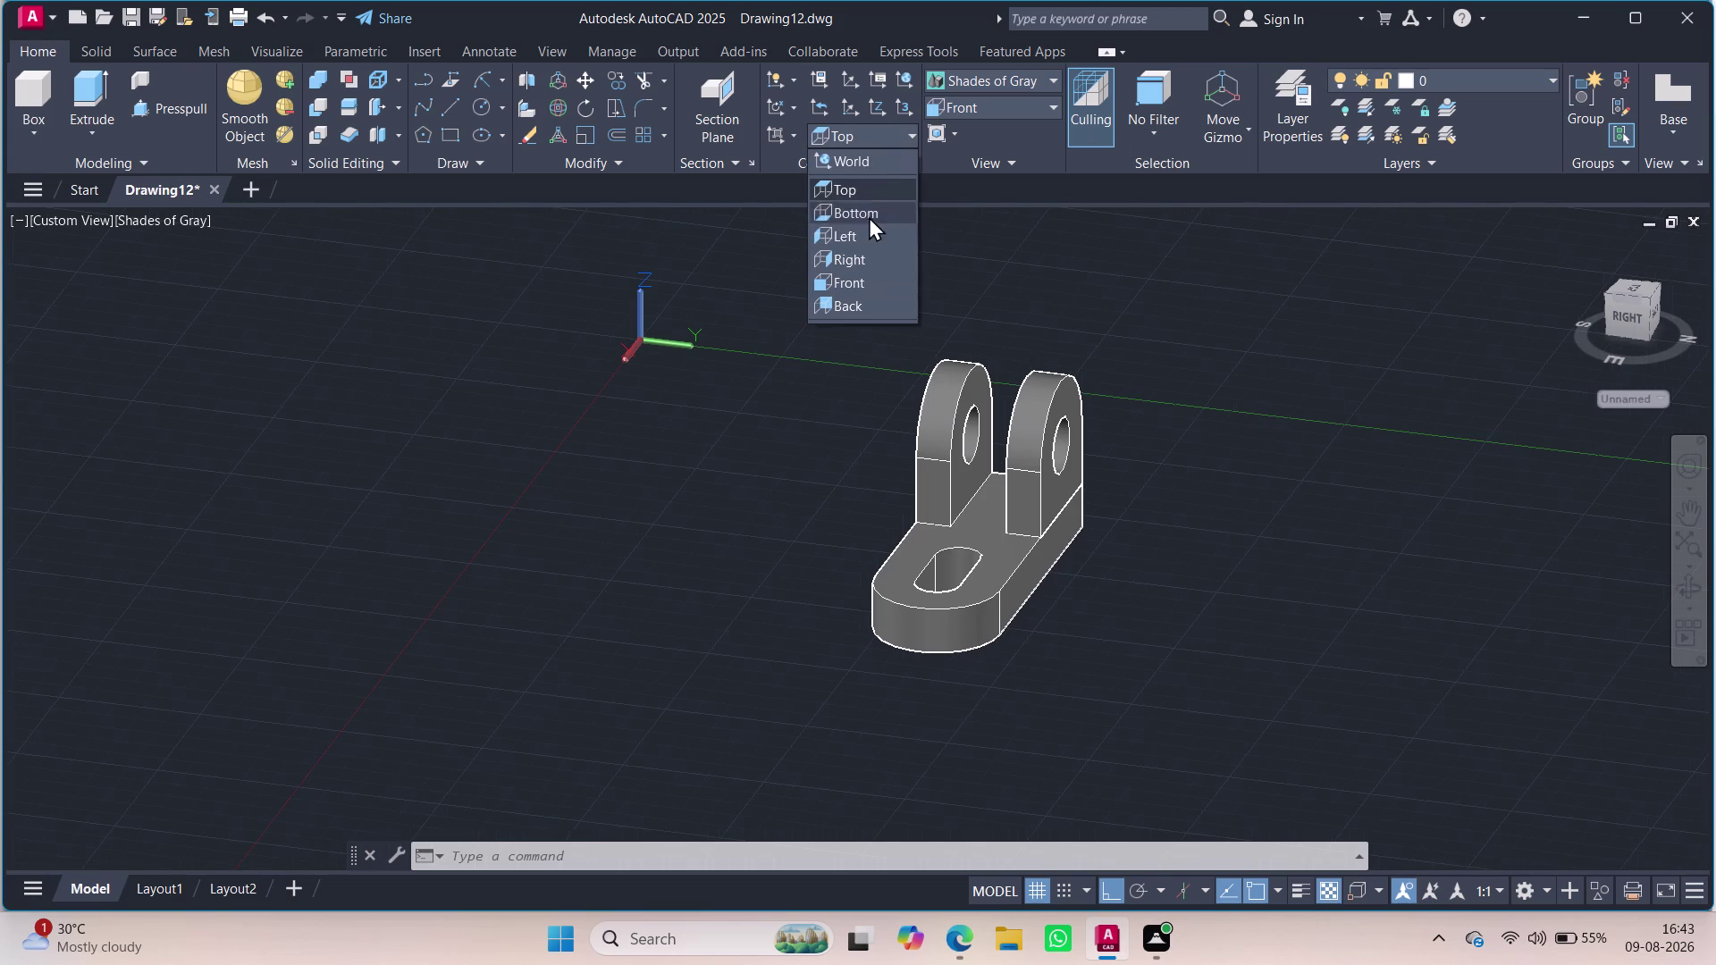
click(862, 152)
click(872, 125)
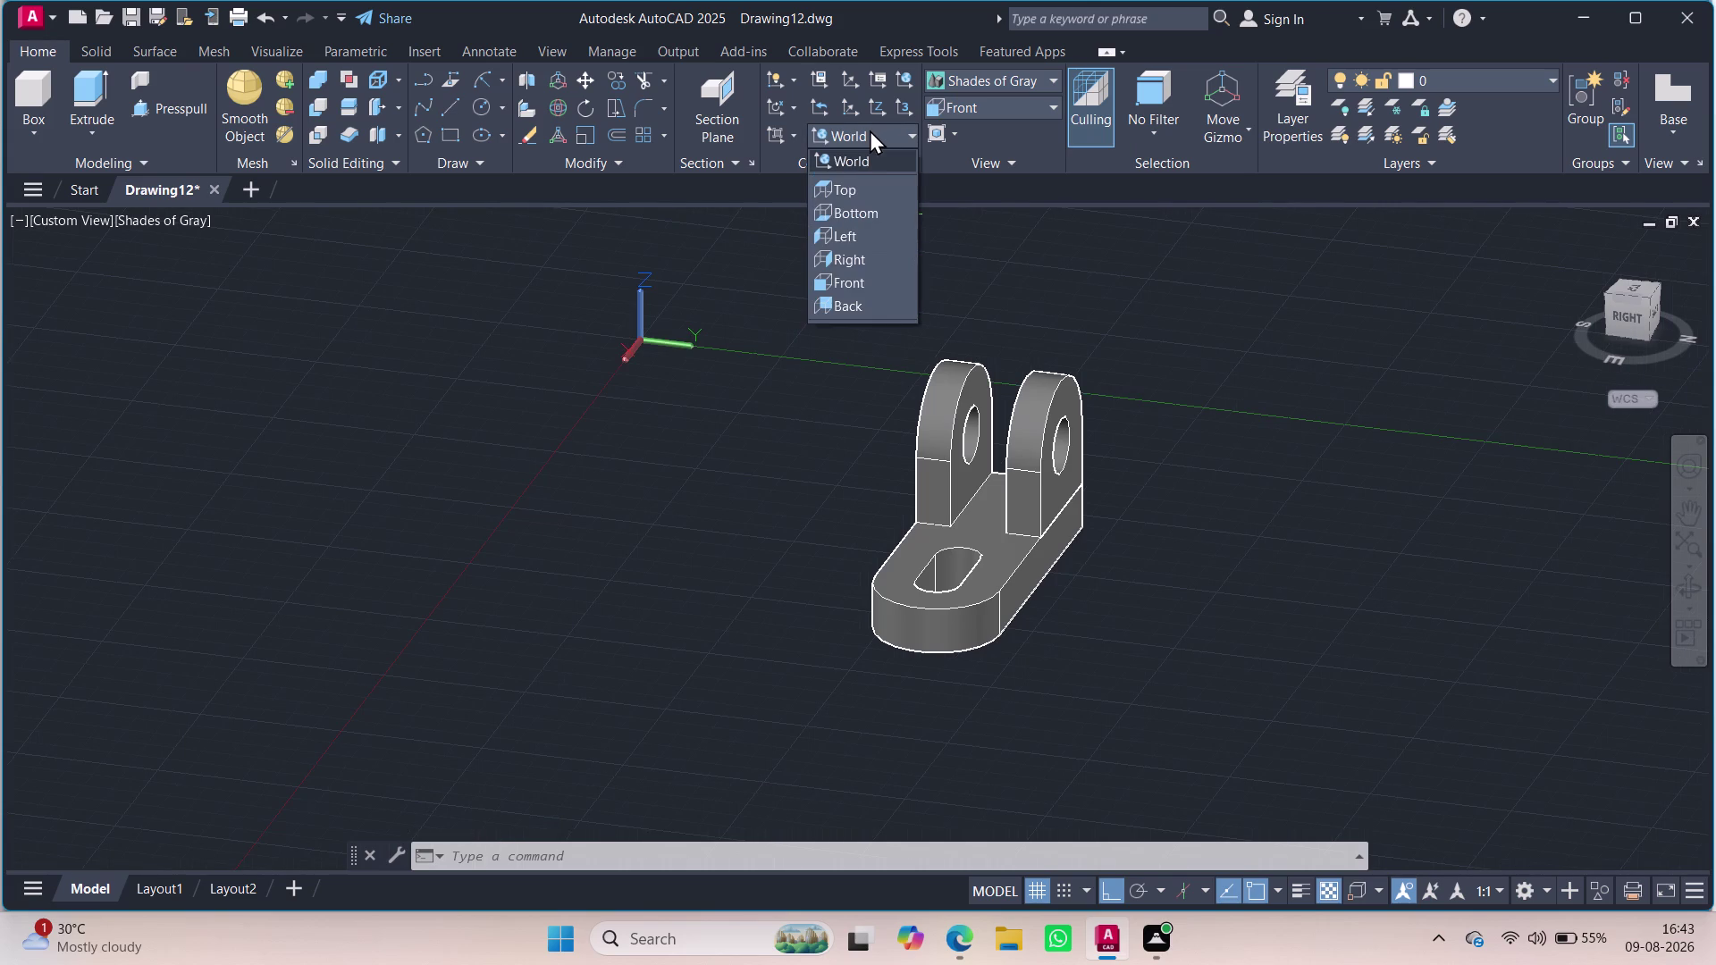
double_click(858, 149)
Show the bracket in SE Isometric view and clear the selection.
click(984, 91)
click(984, 97)
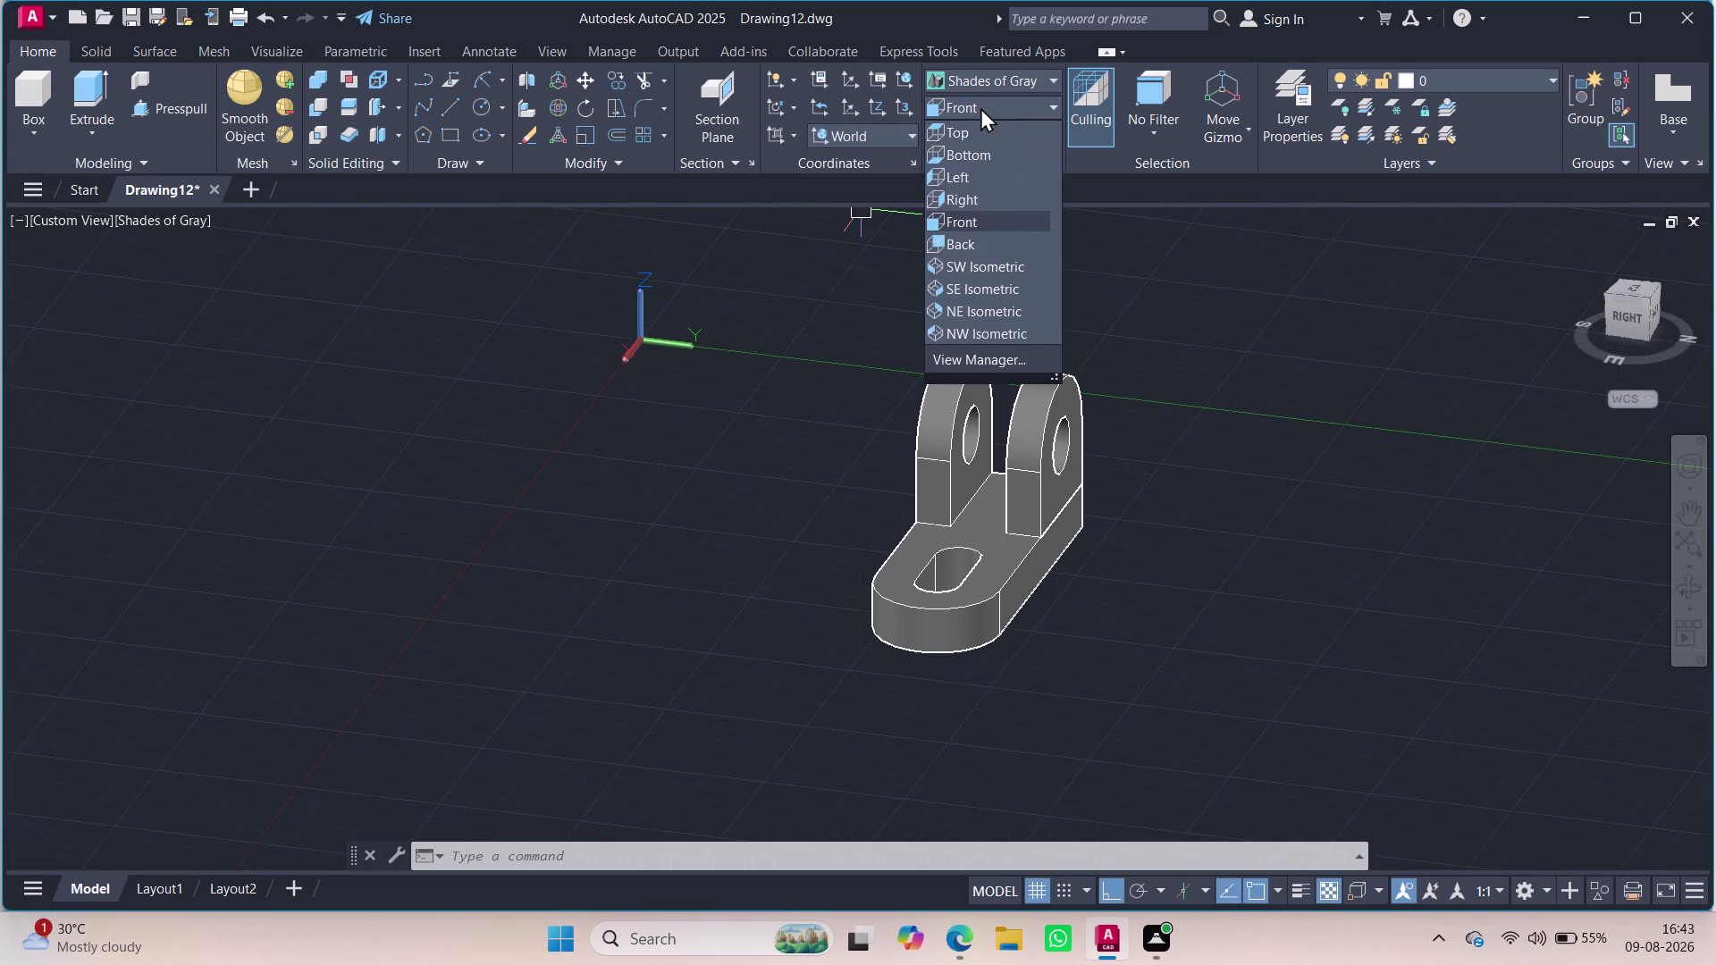
click(959, 294)
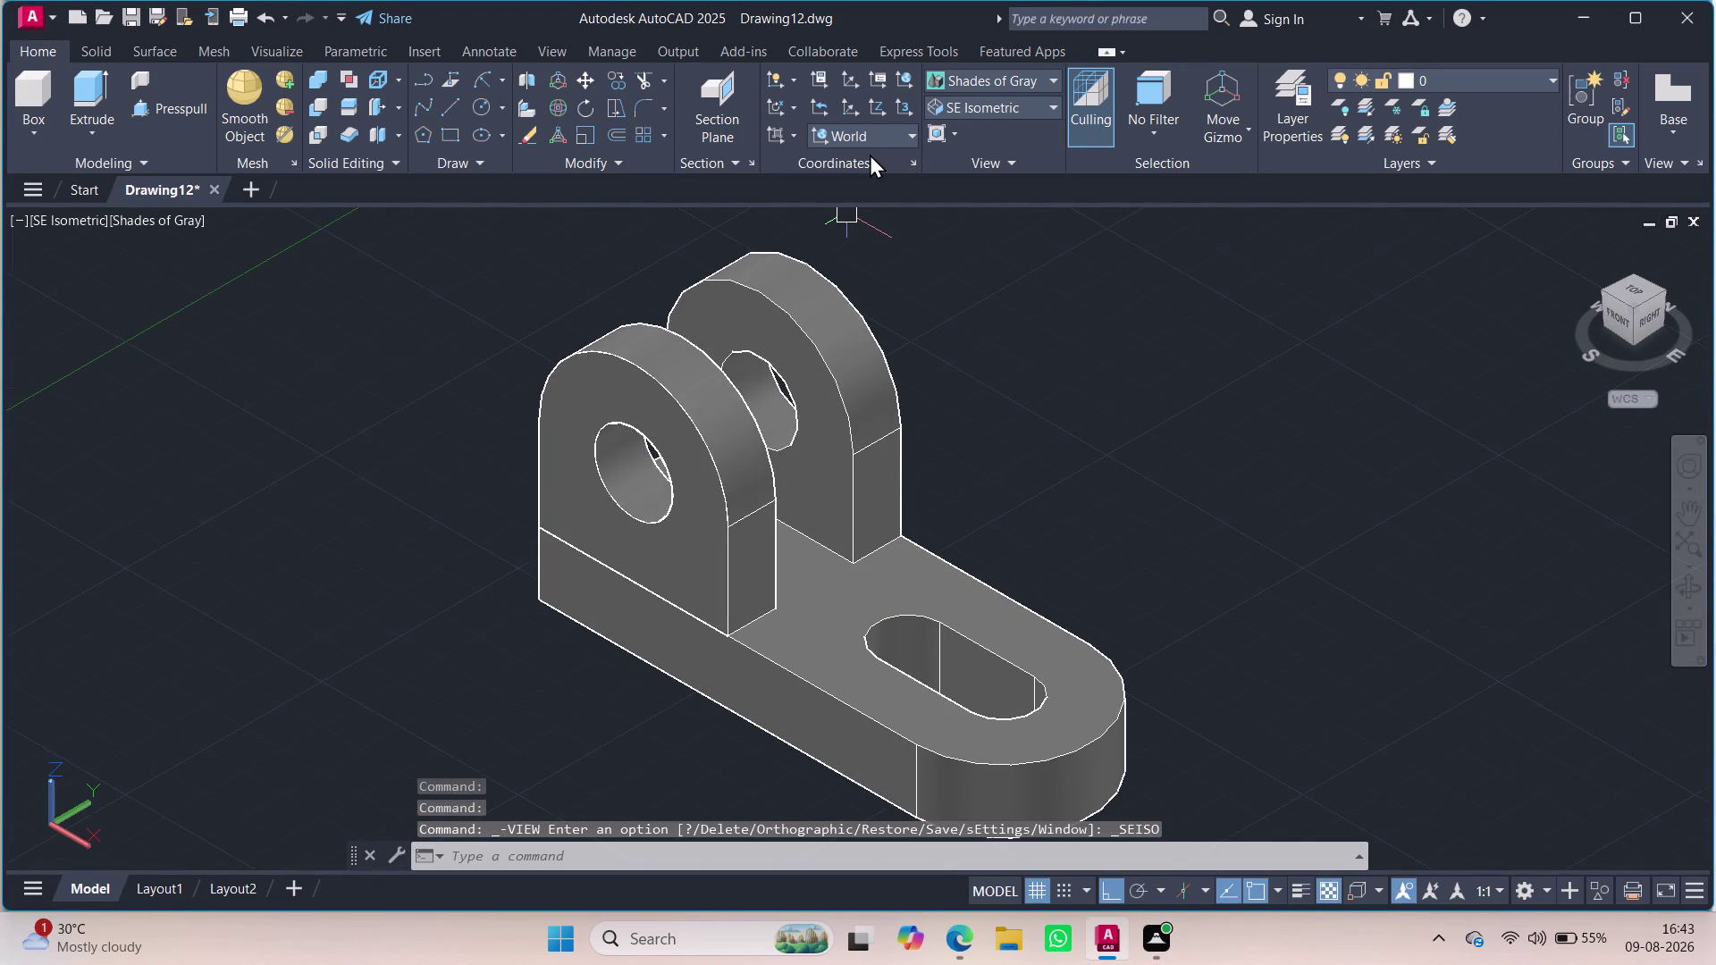
scroll(down, 3)
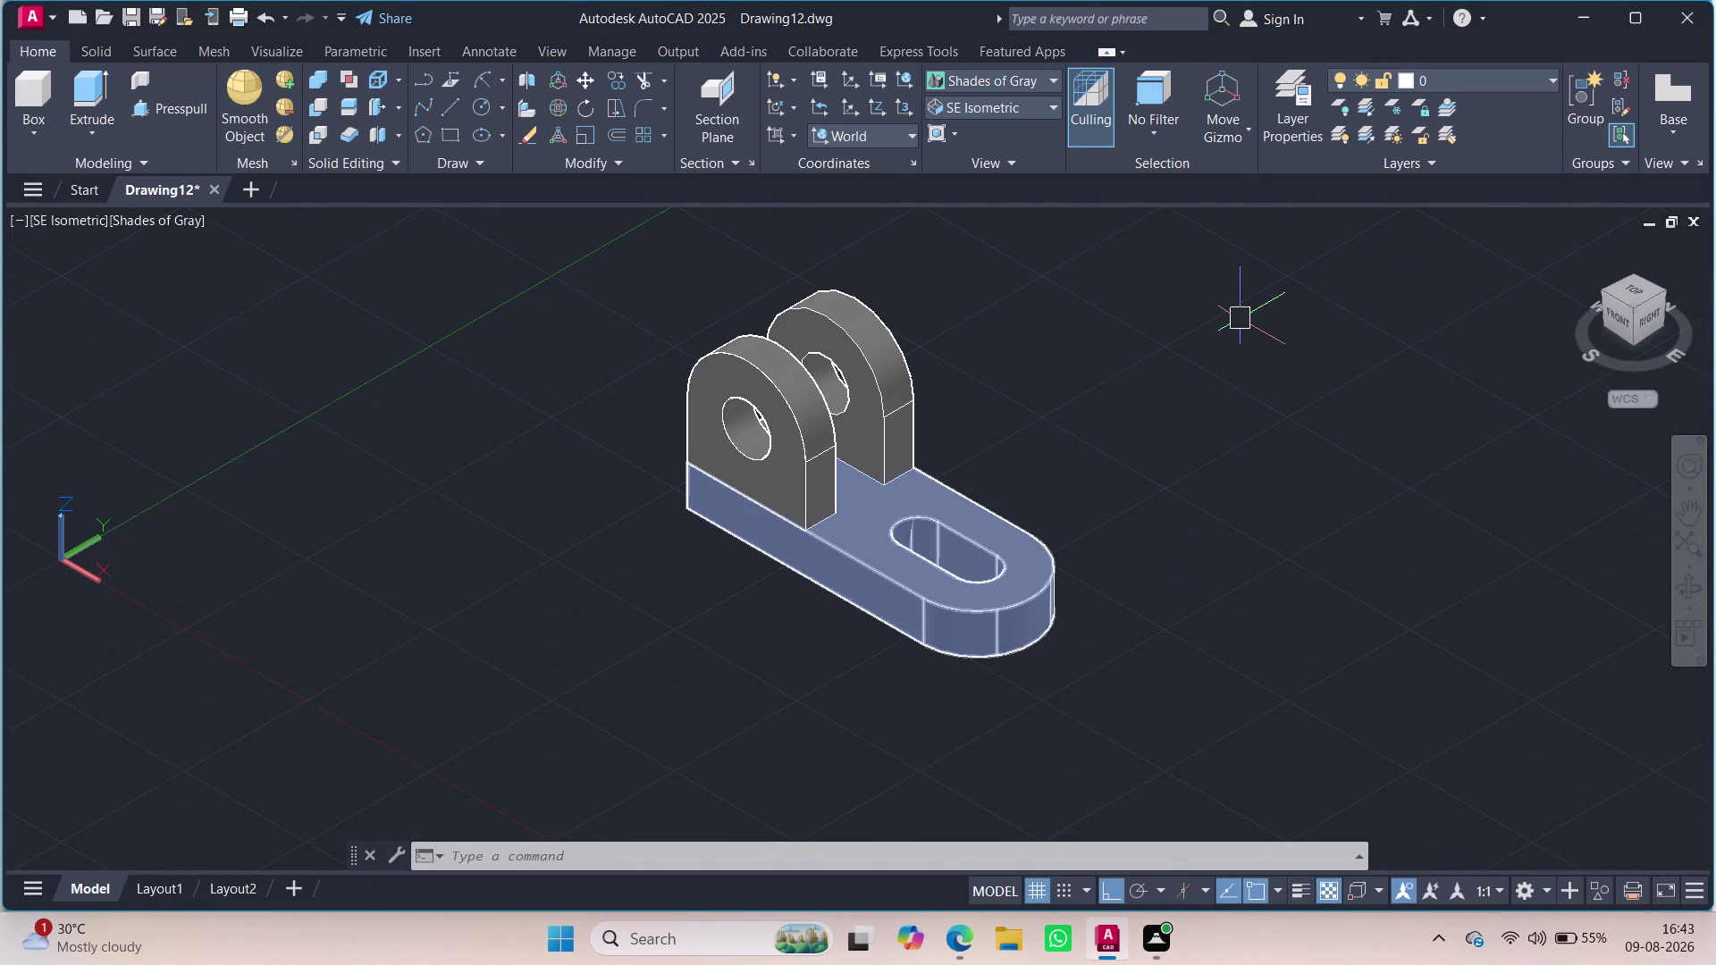
key(Escape)
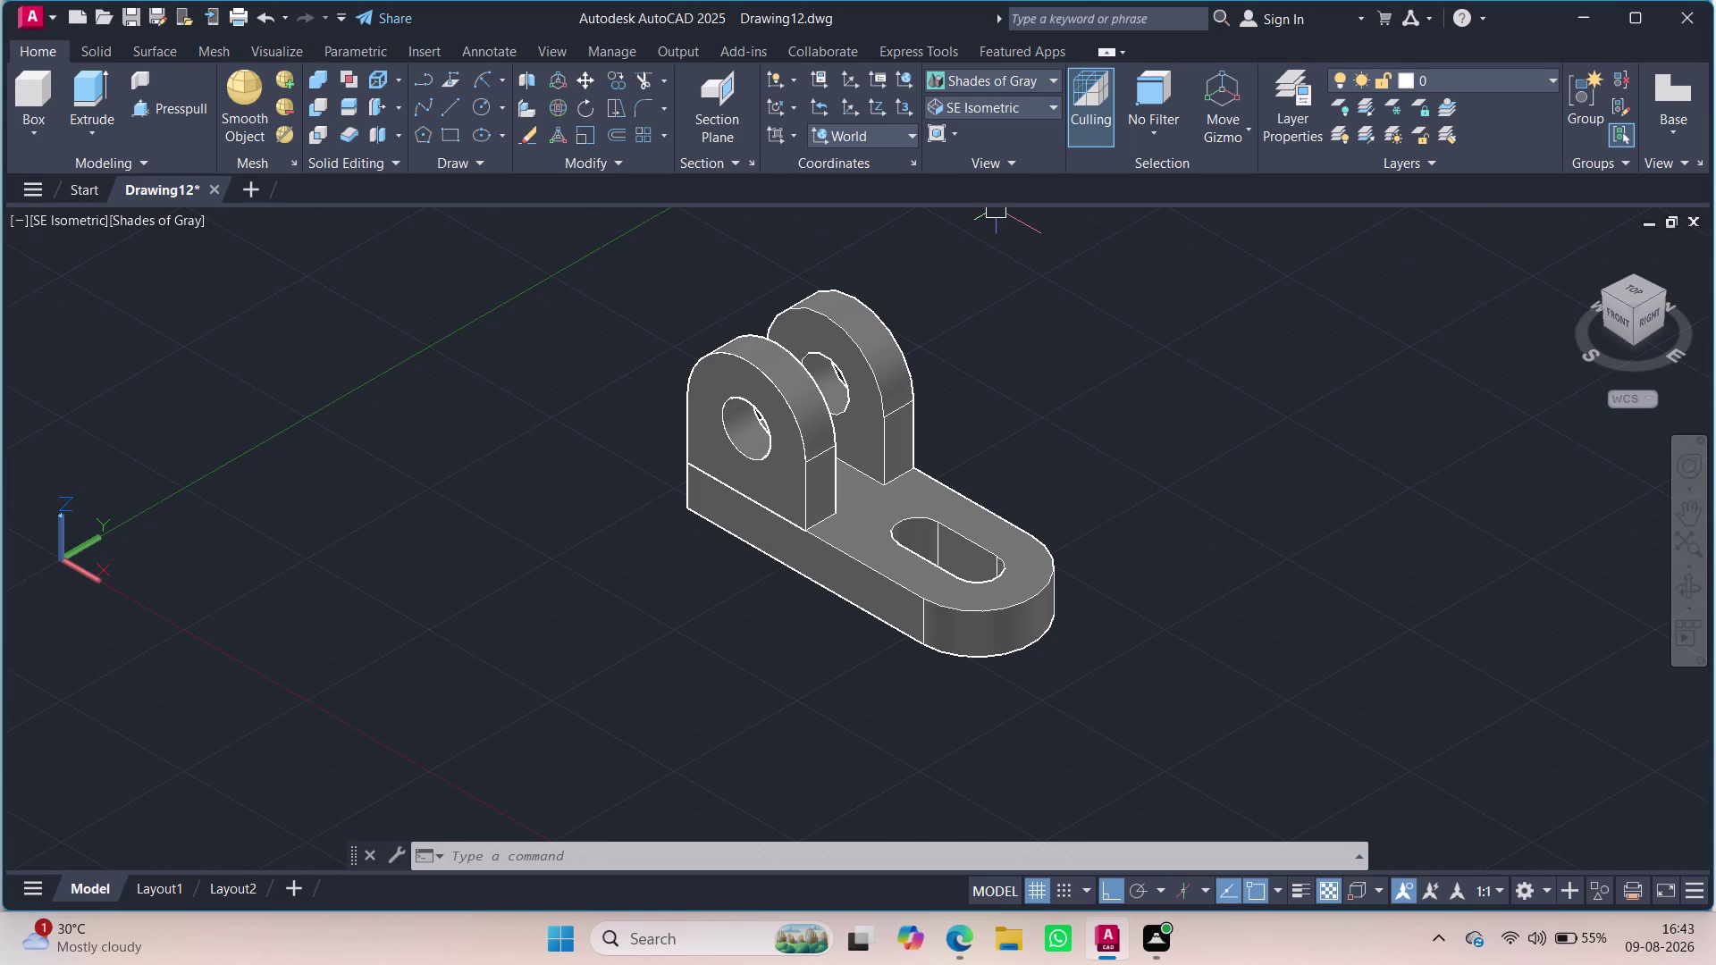
click(146, 7)
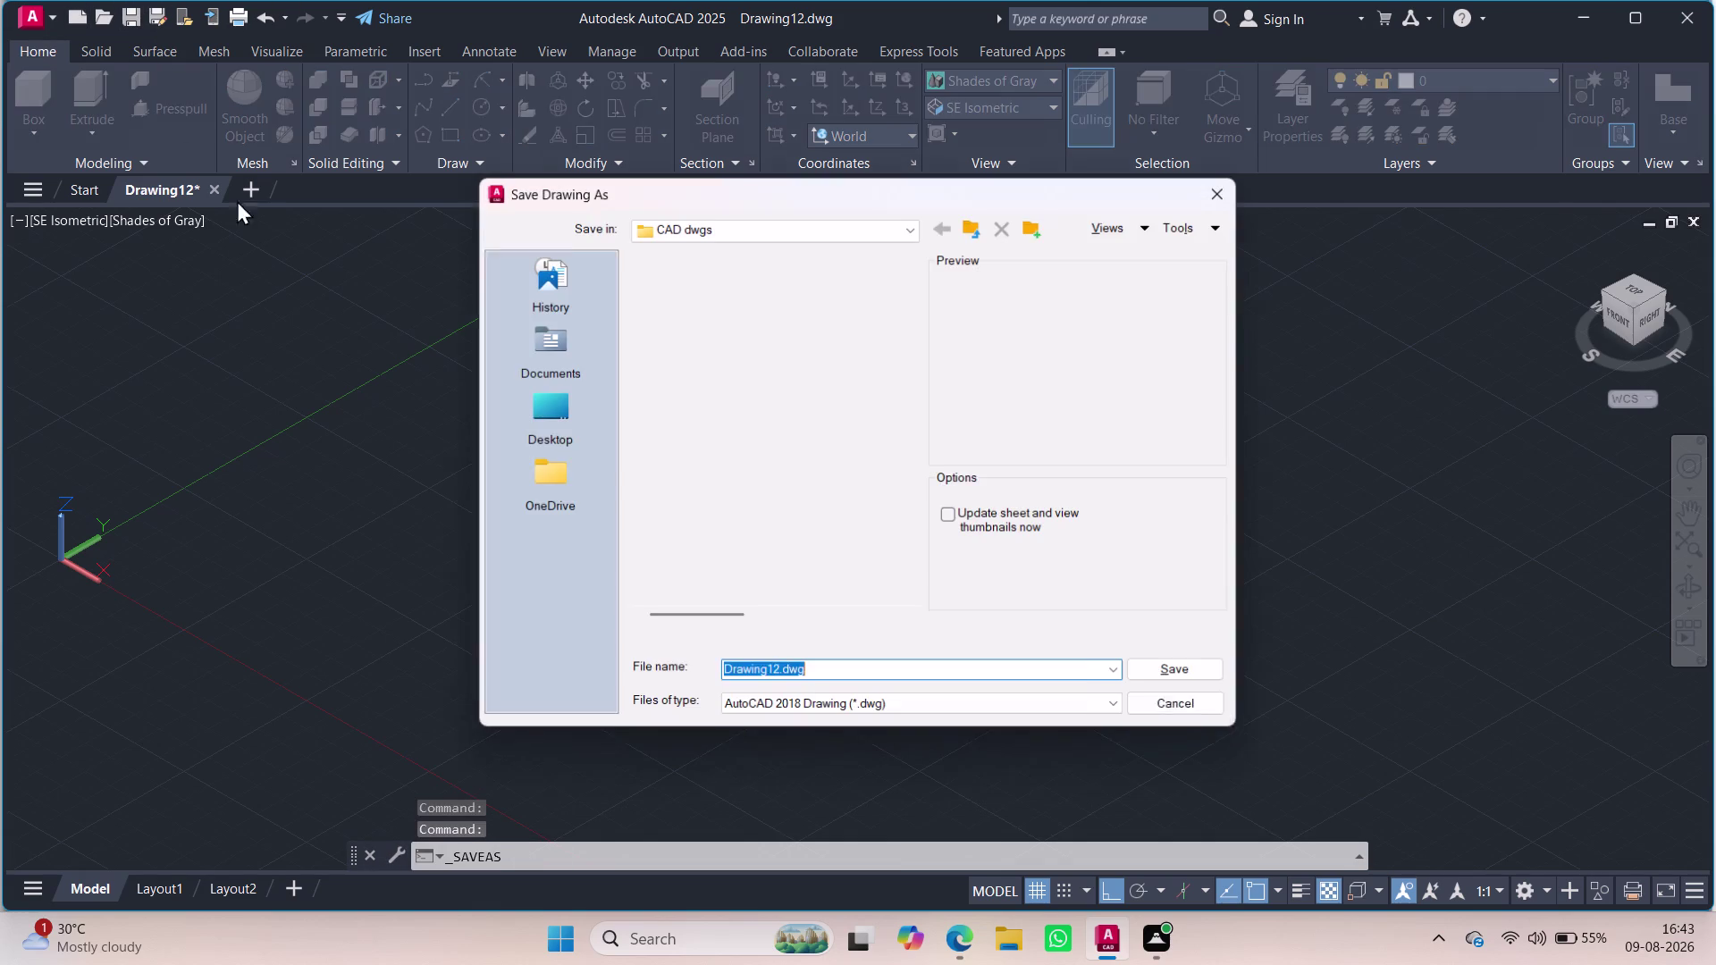
Name the drawing '3D Model' and save it in the CAD dwgs folder.
scroll(down, 3)
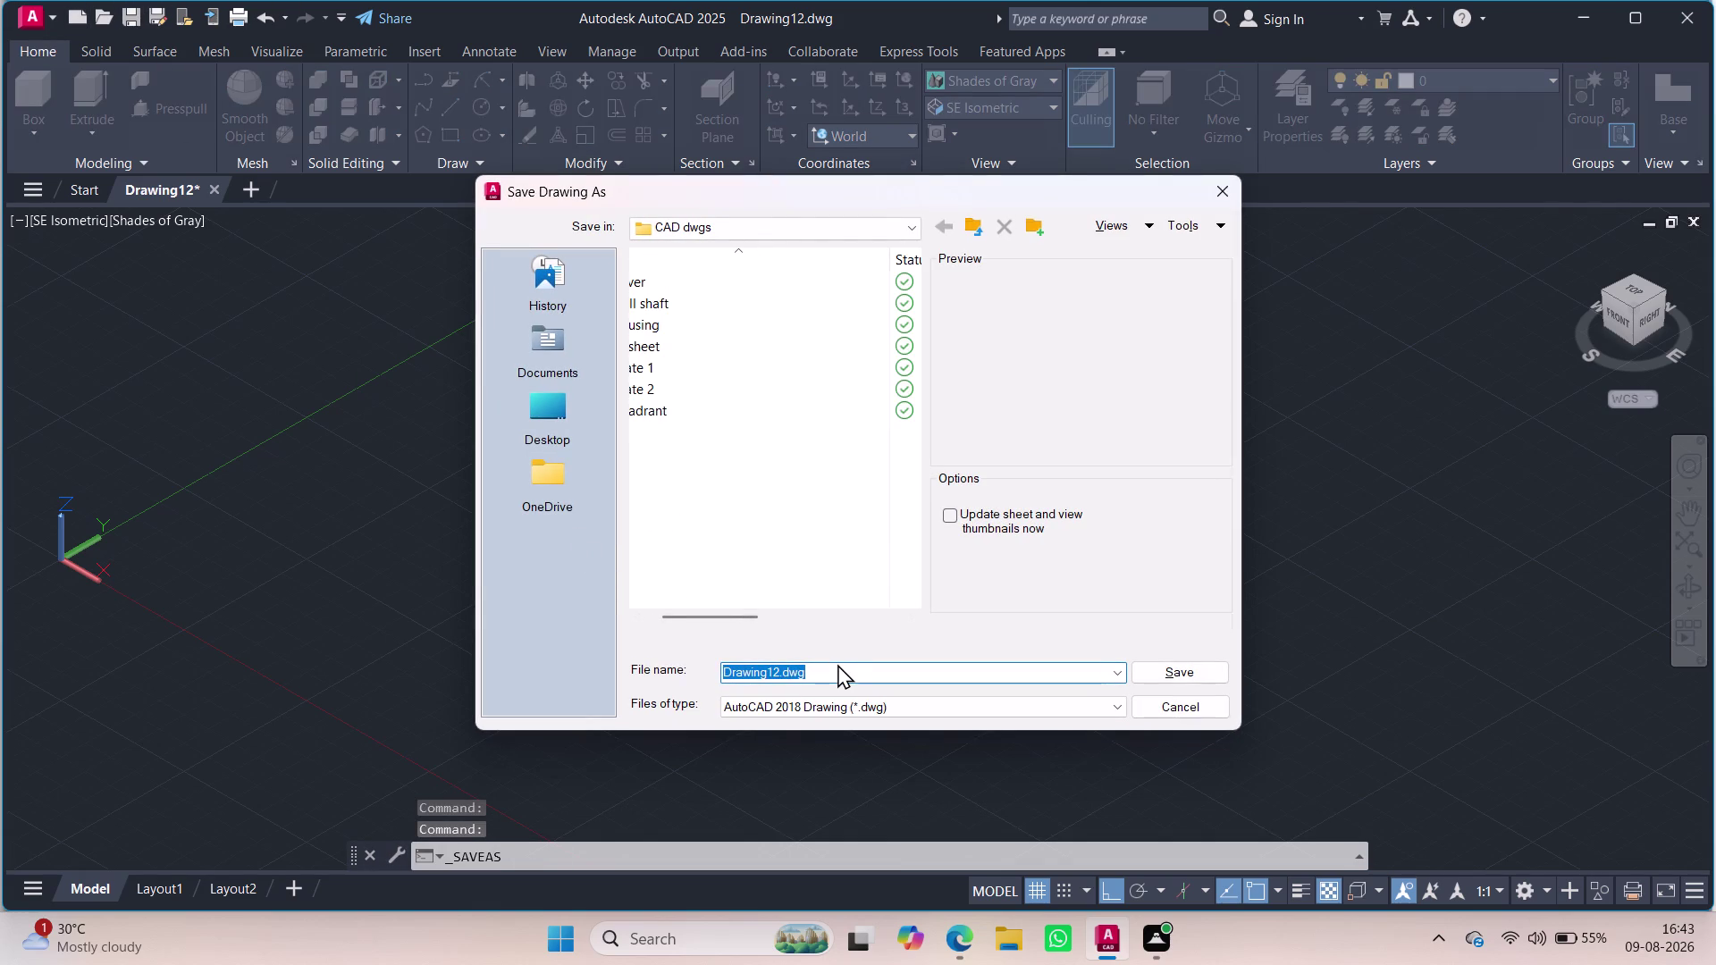
scroll(up, 3)
scroll(up, 3)
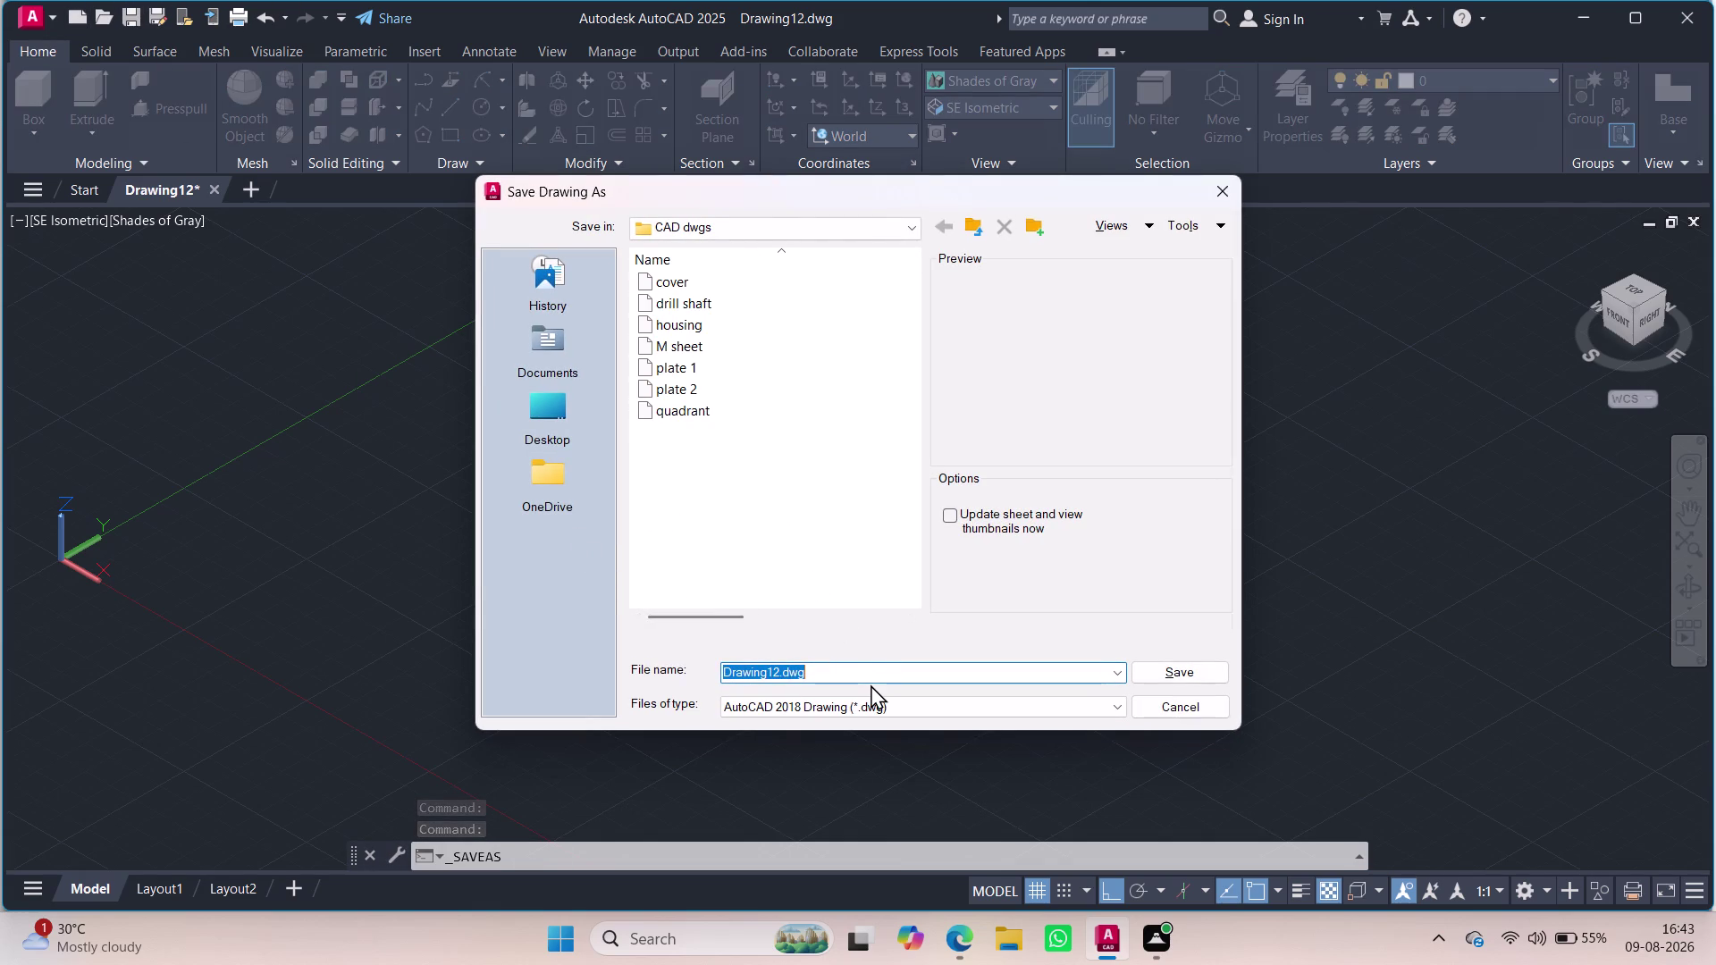
key(BackSpace)
key(3)
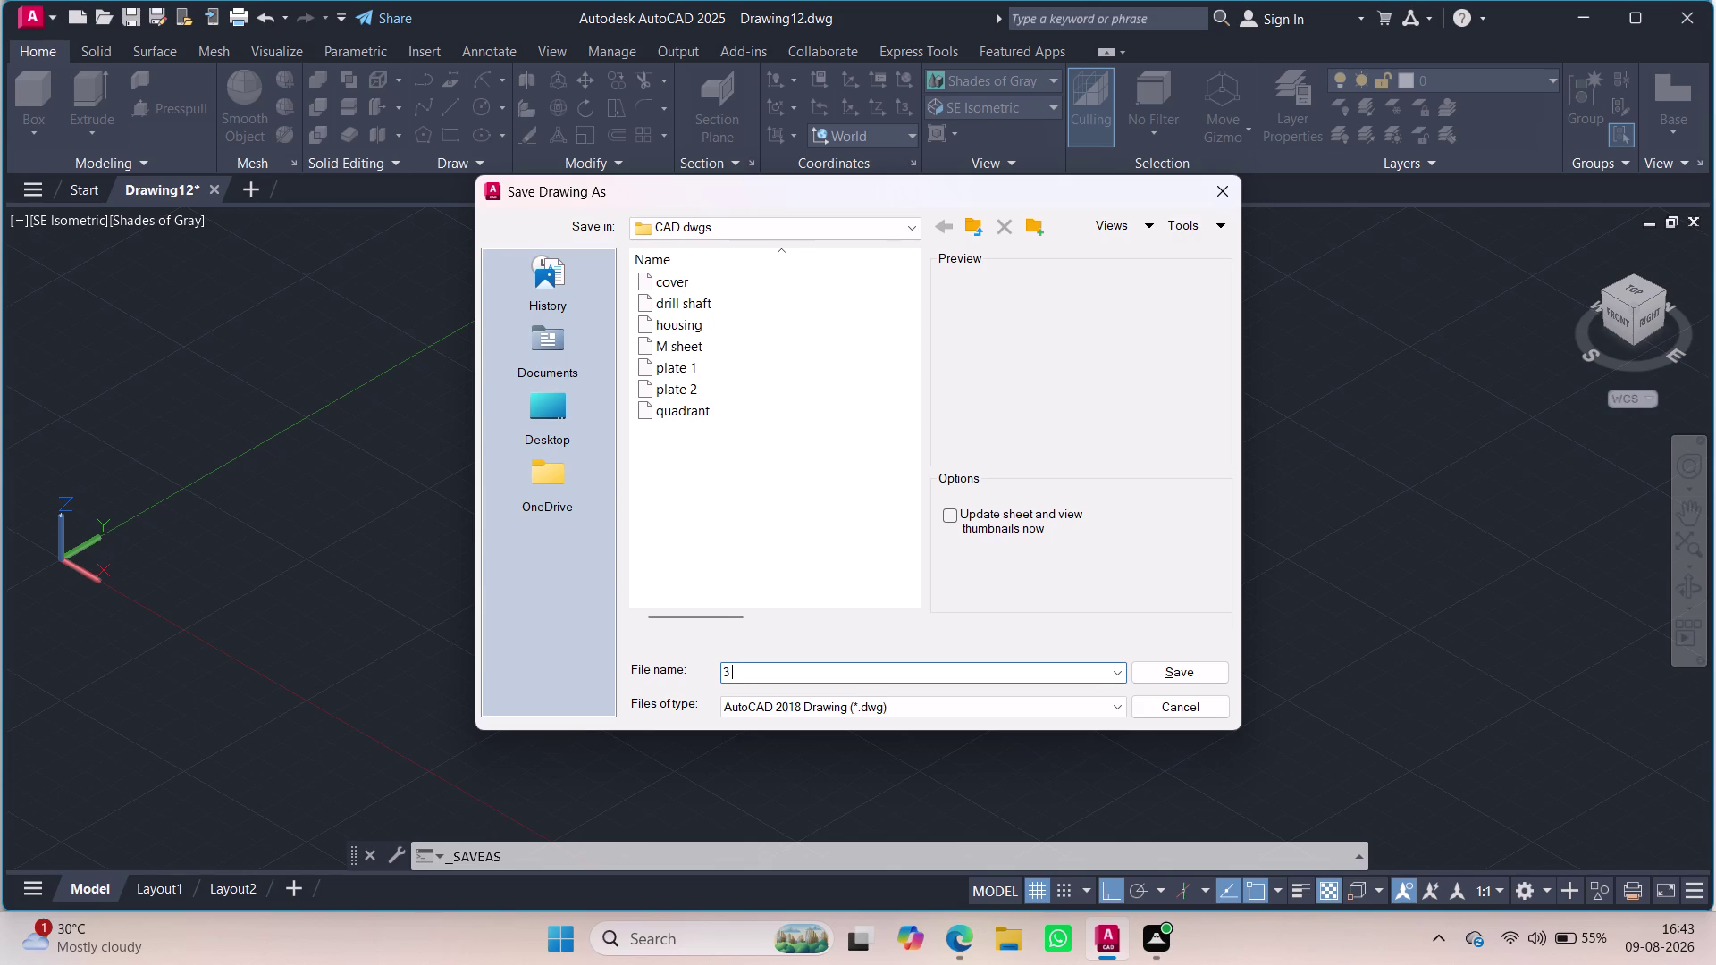
key(d)
key(Left)
key(BackSpace)
key(Right)
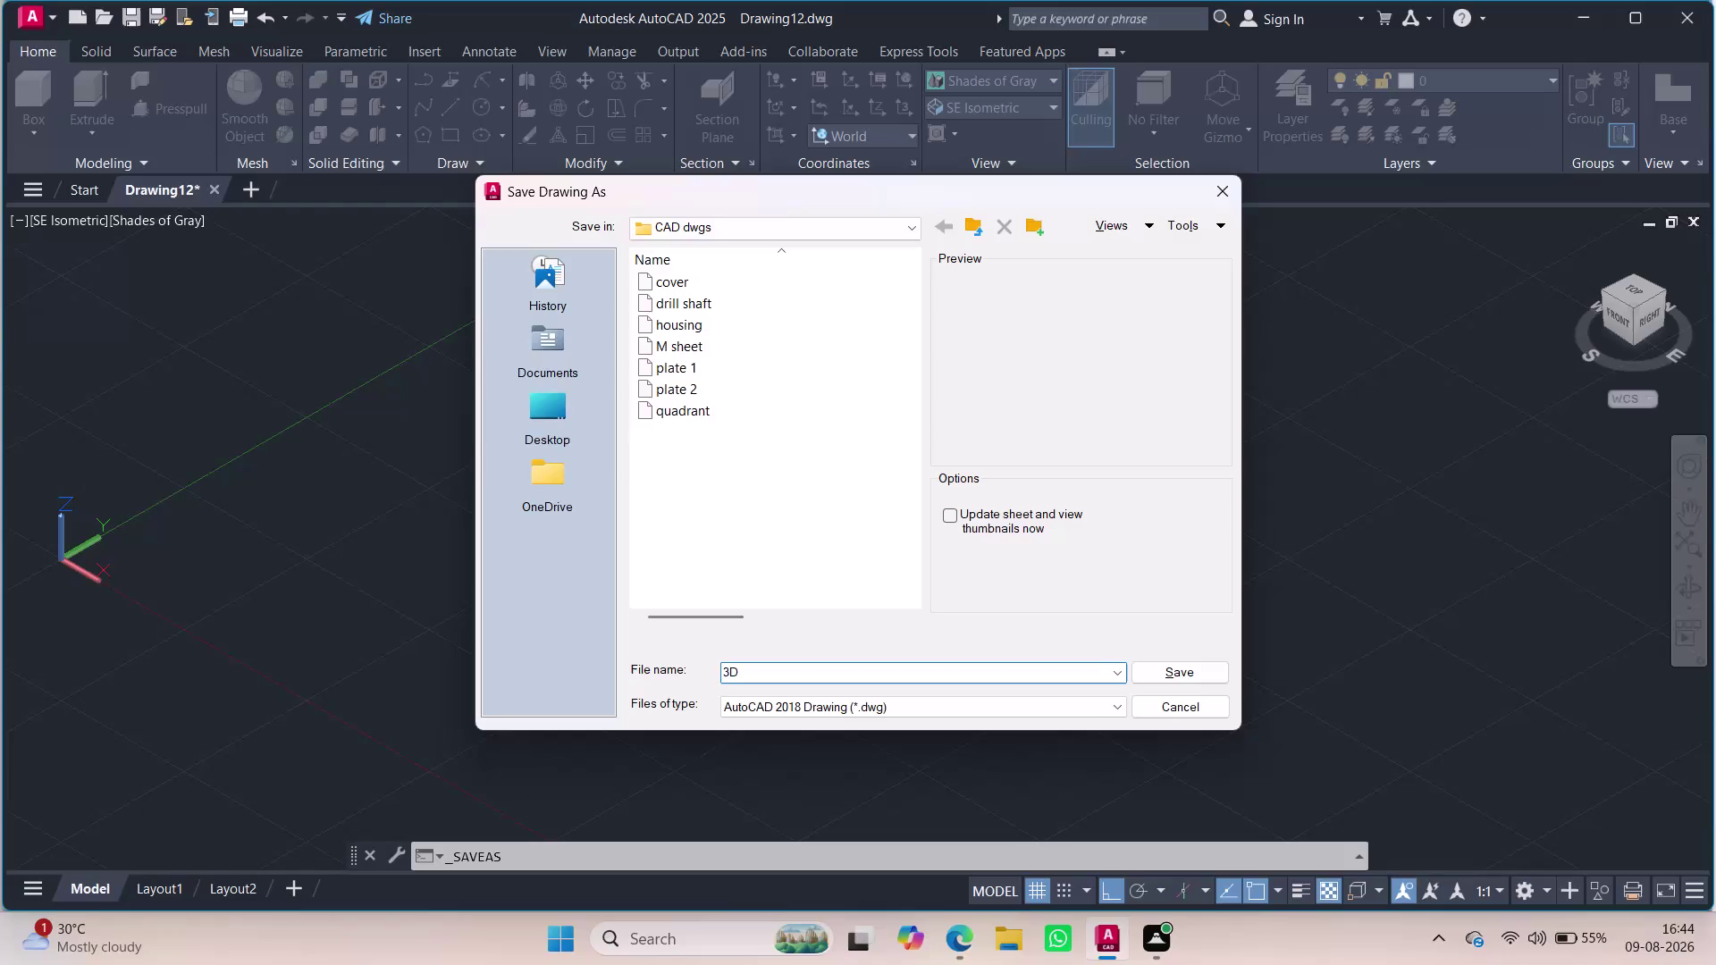
key(space)
text(M)
text(ODEL)
key(BackSpace)
key(BackSpace)
key(BackSpace)
key(BackSpace)
text(ode)
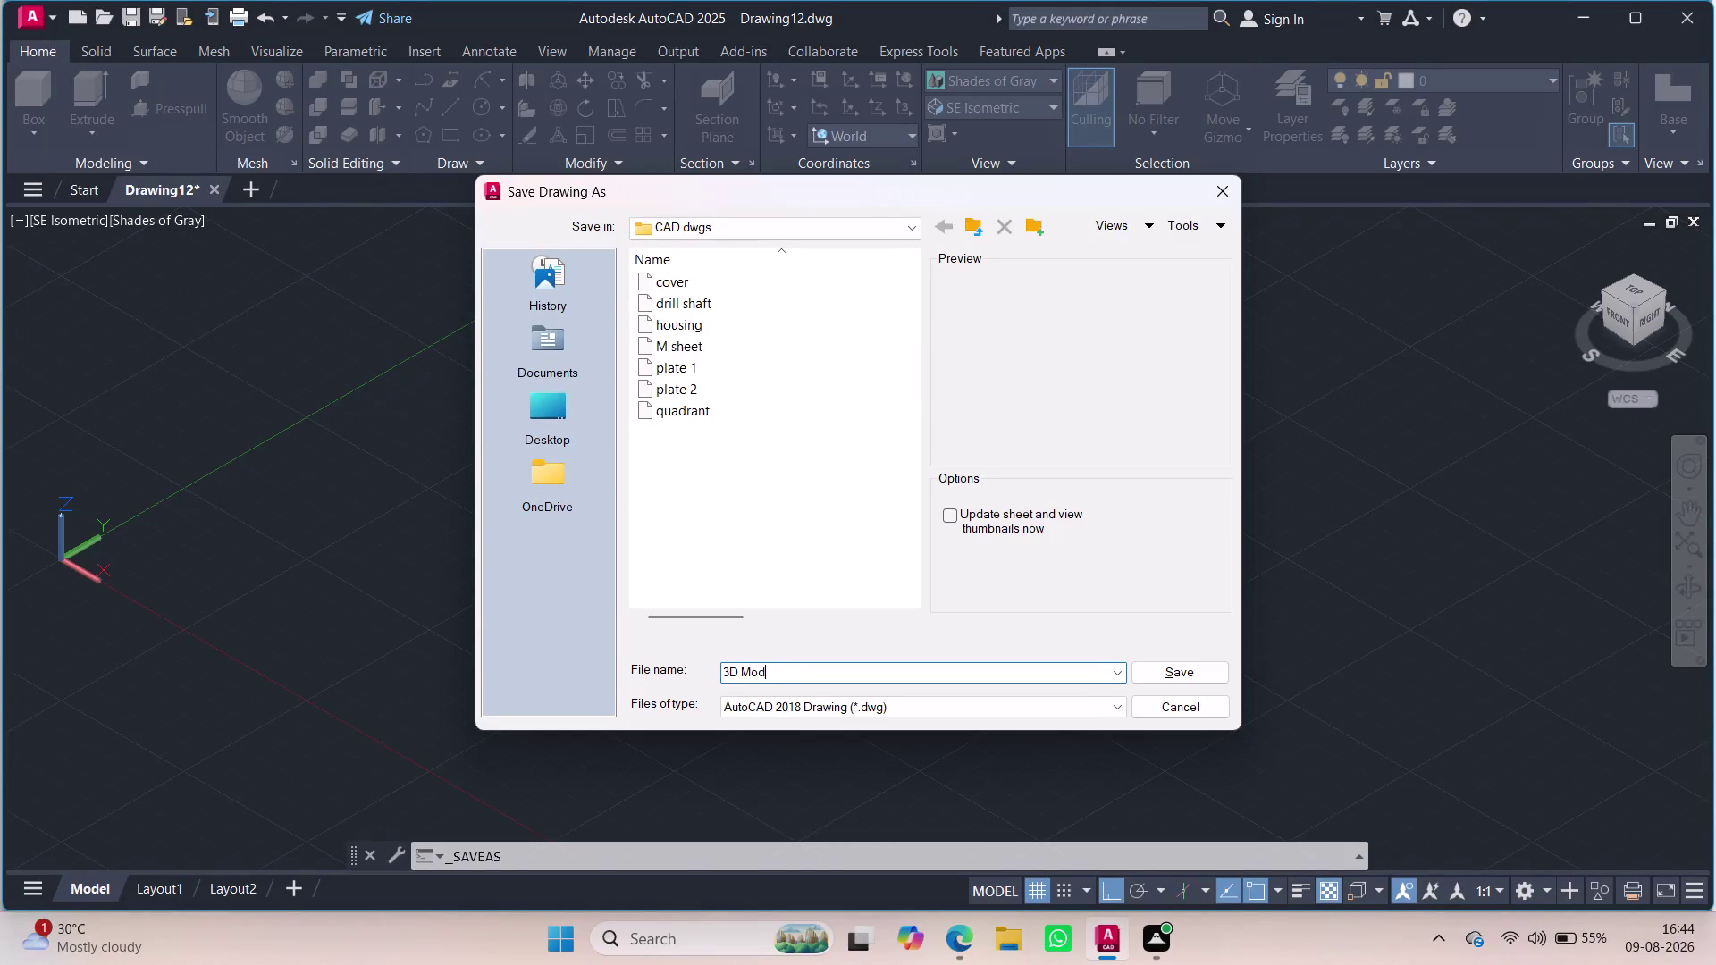
text(l)
click(1181, 674)
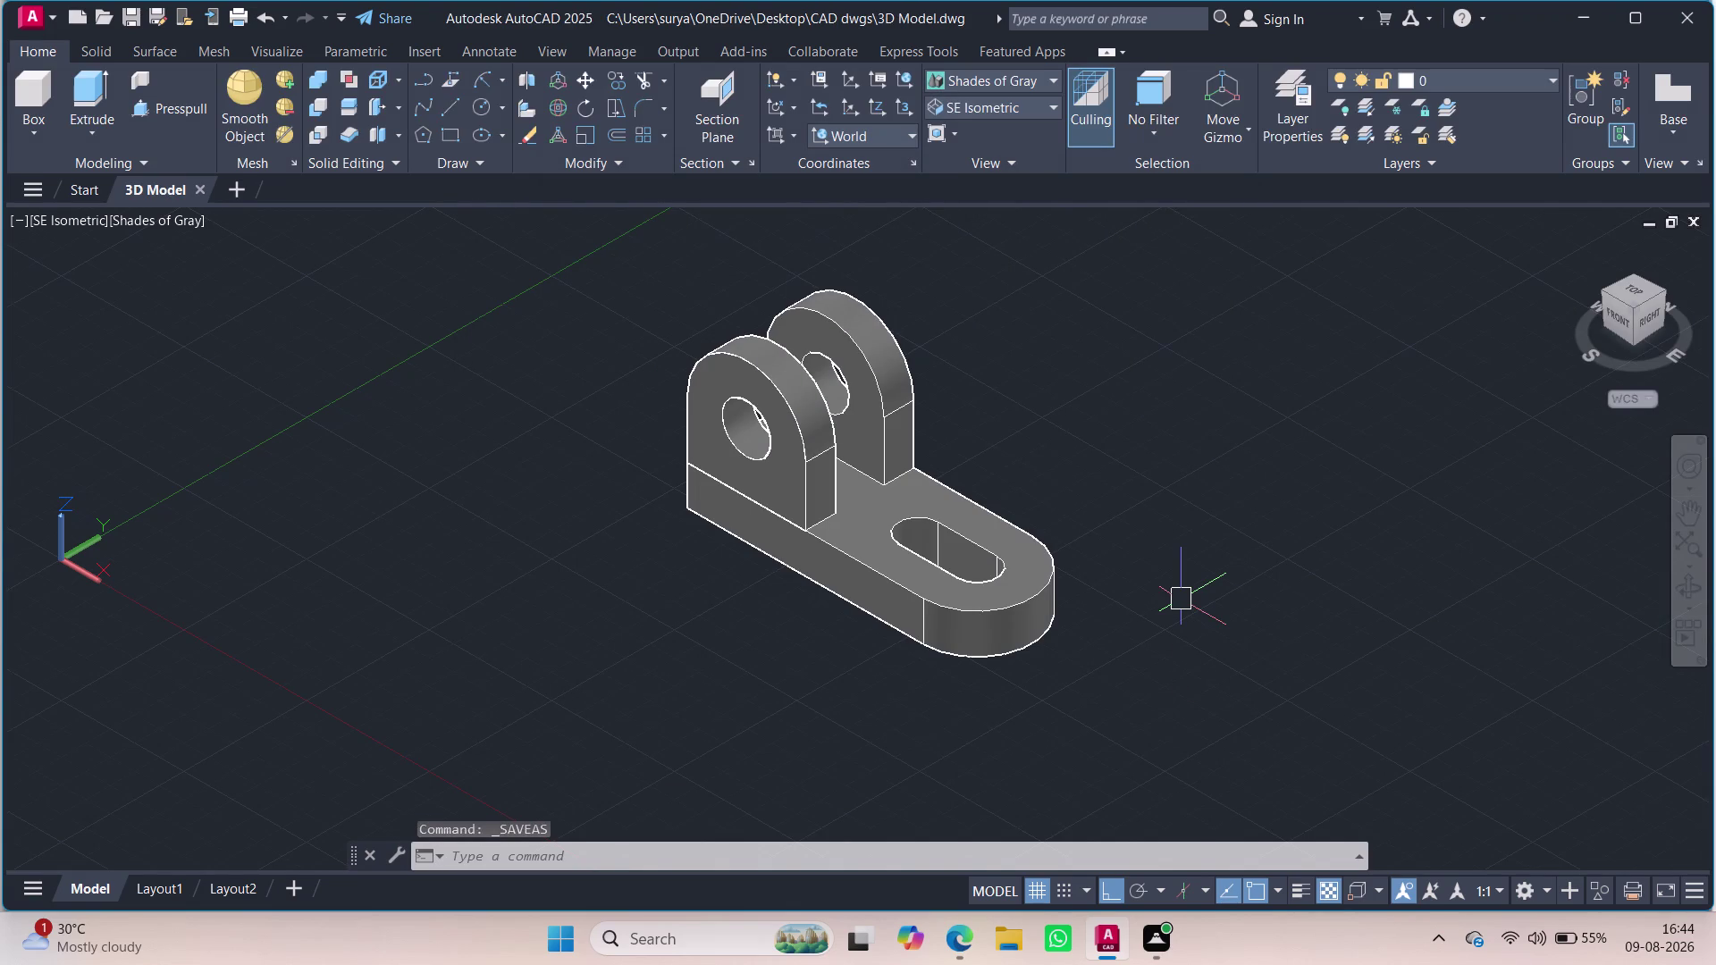
key(ctrl+p)
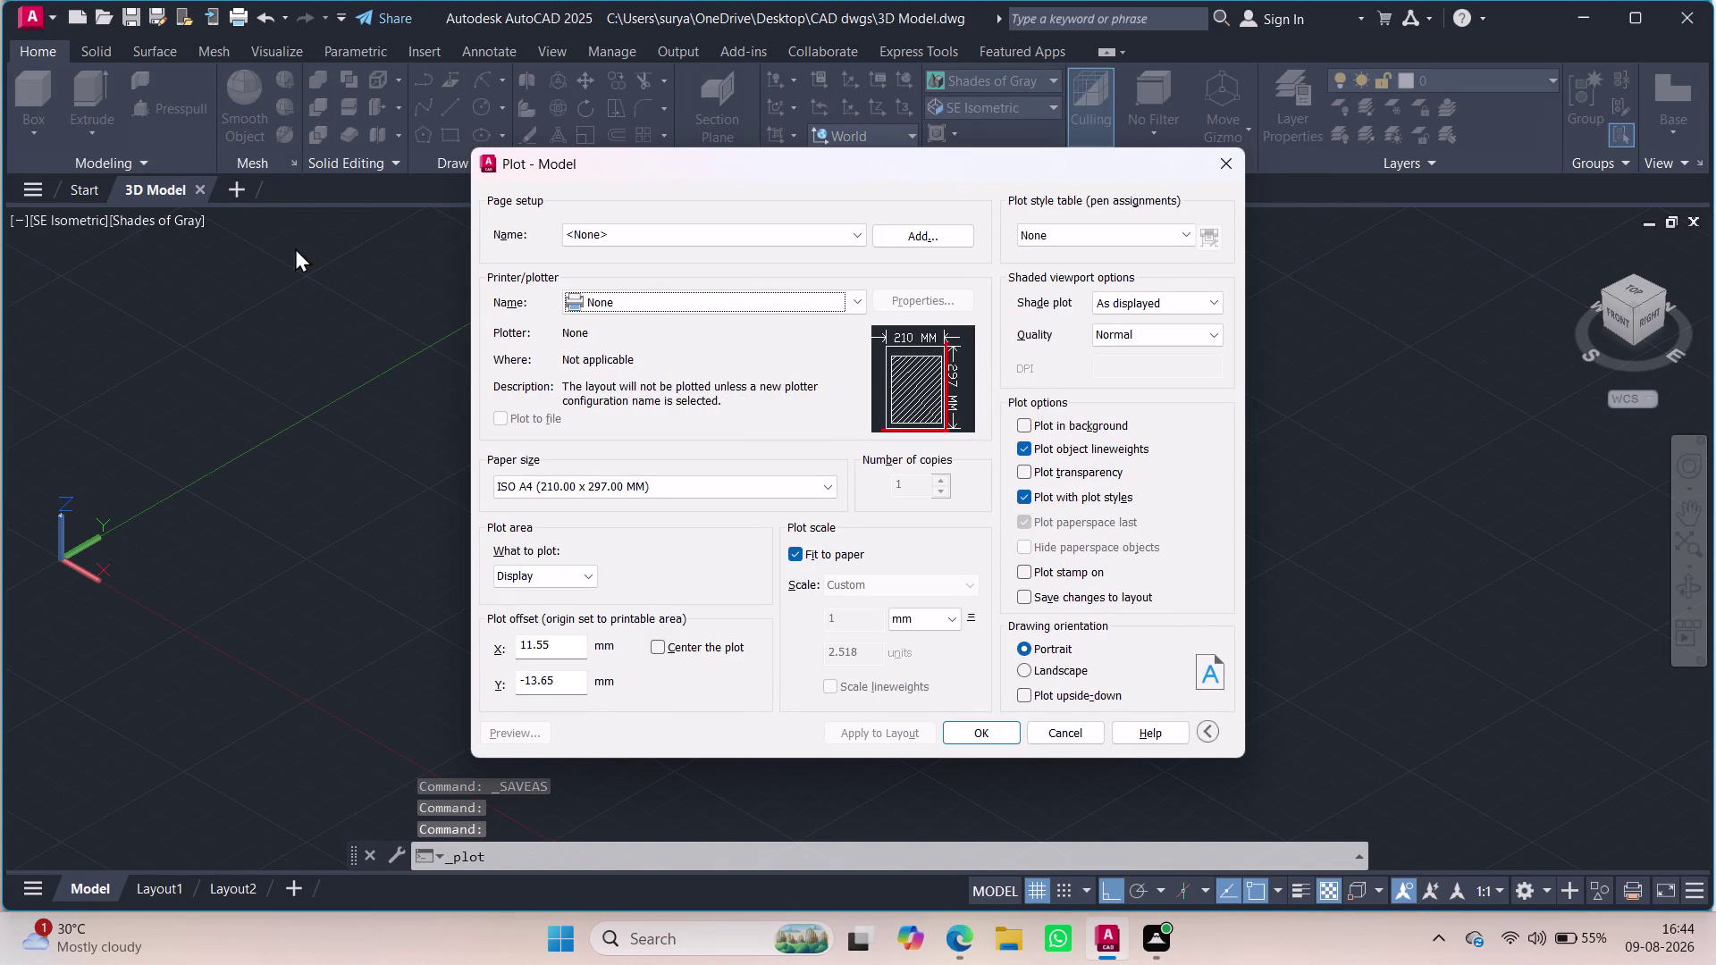
Plot a window around the bracket with DWG To PDF.pc3 as '3D Model-Model.pdf'.
click(623, 305)
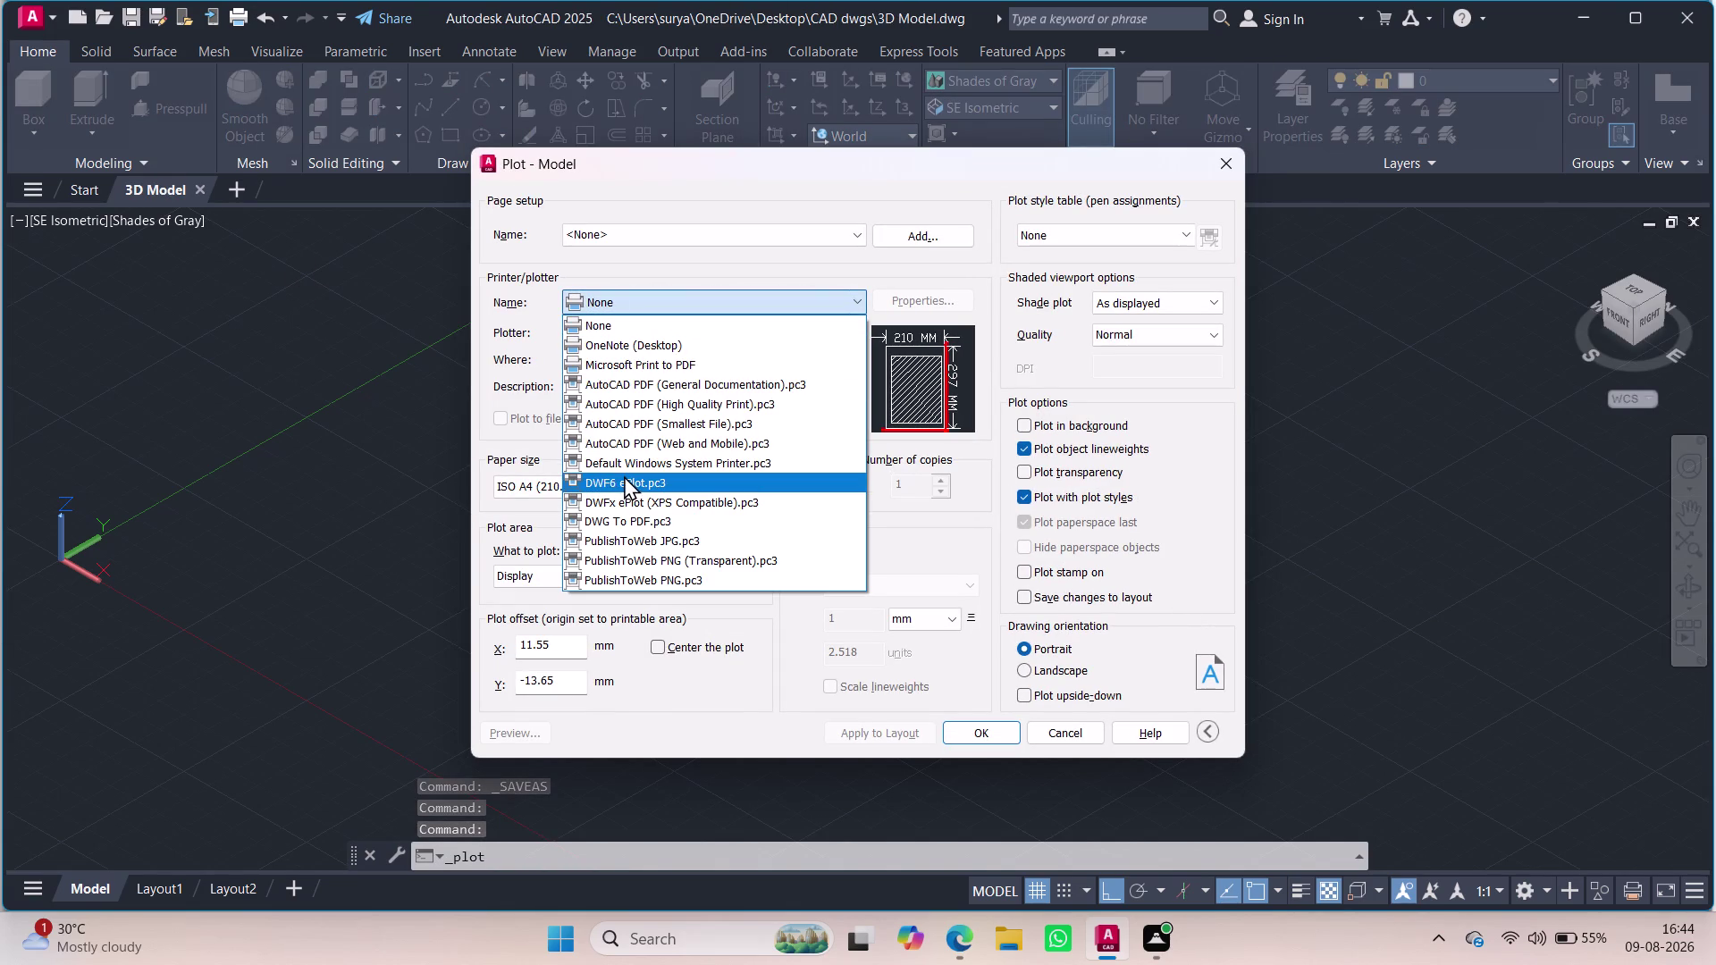
click(609, 517)
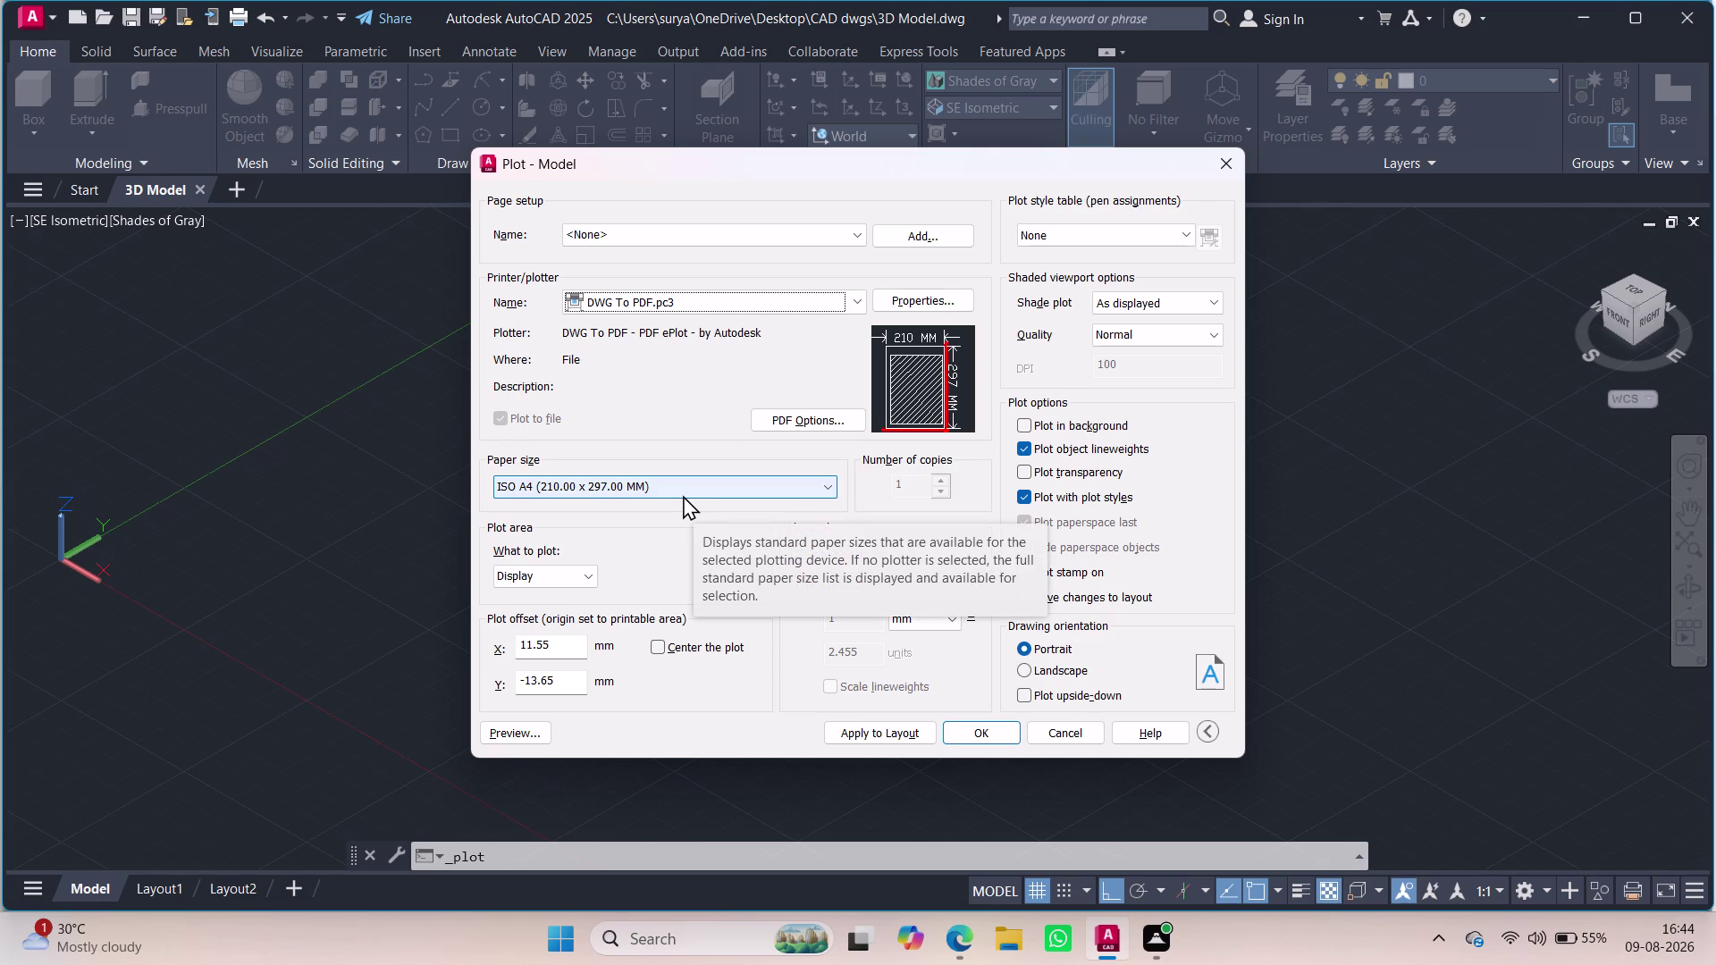
click(560, 568)
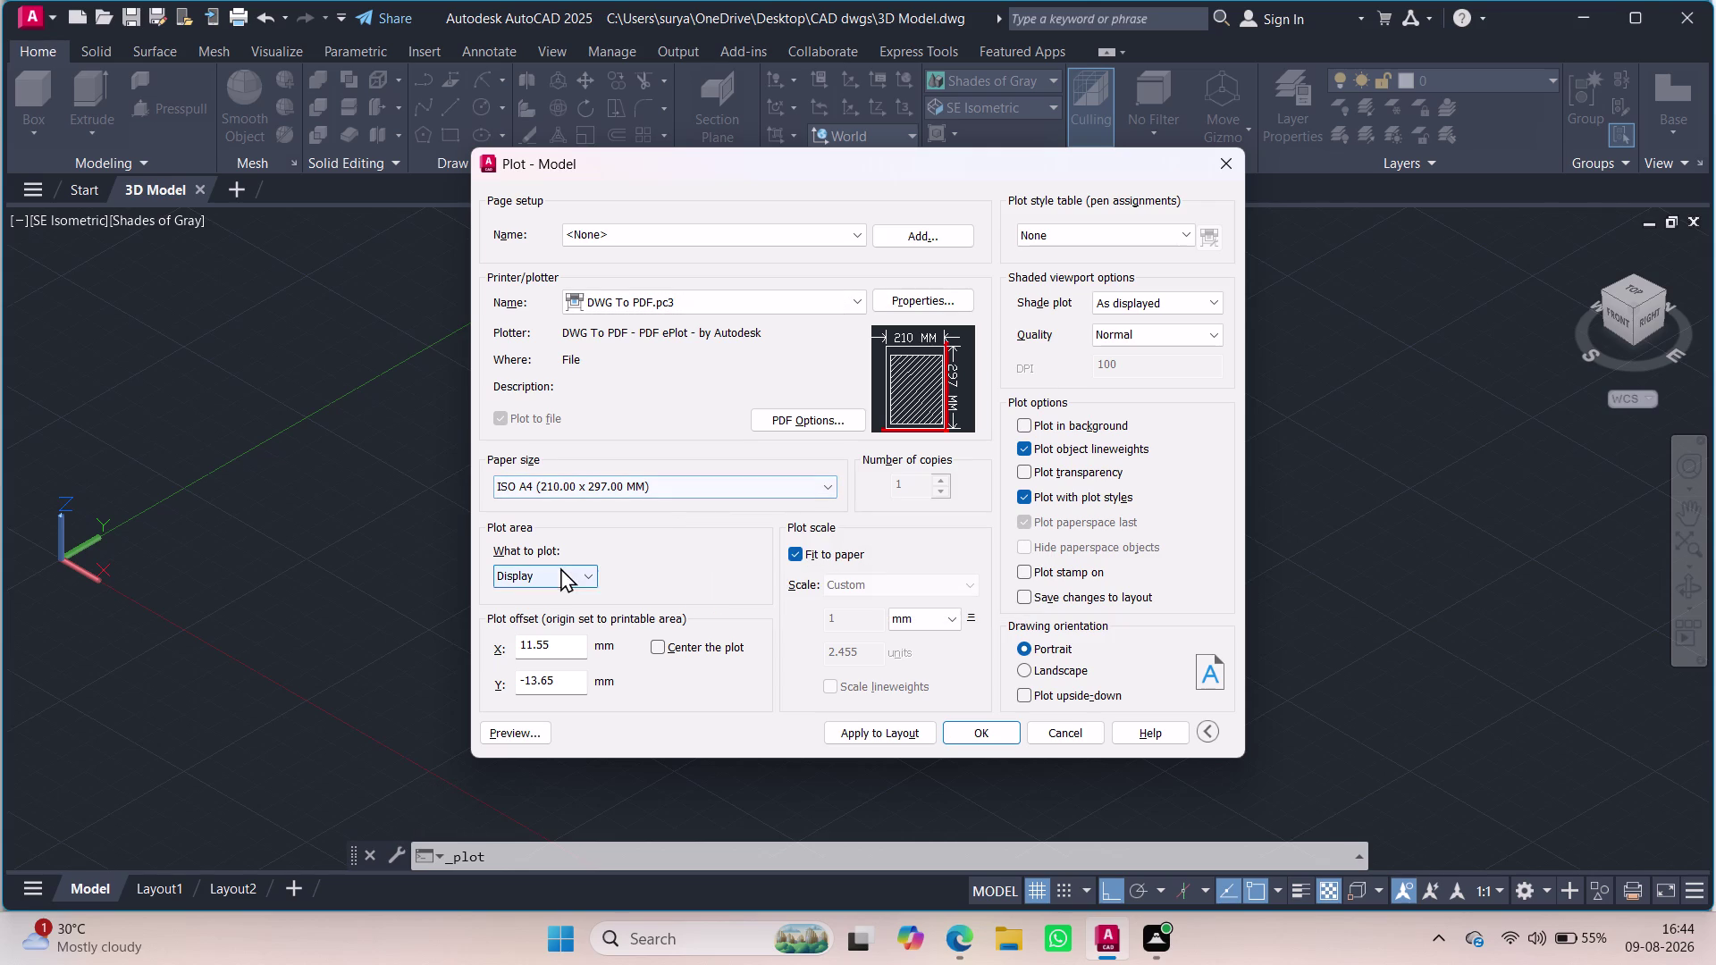
click(531, 636)
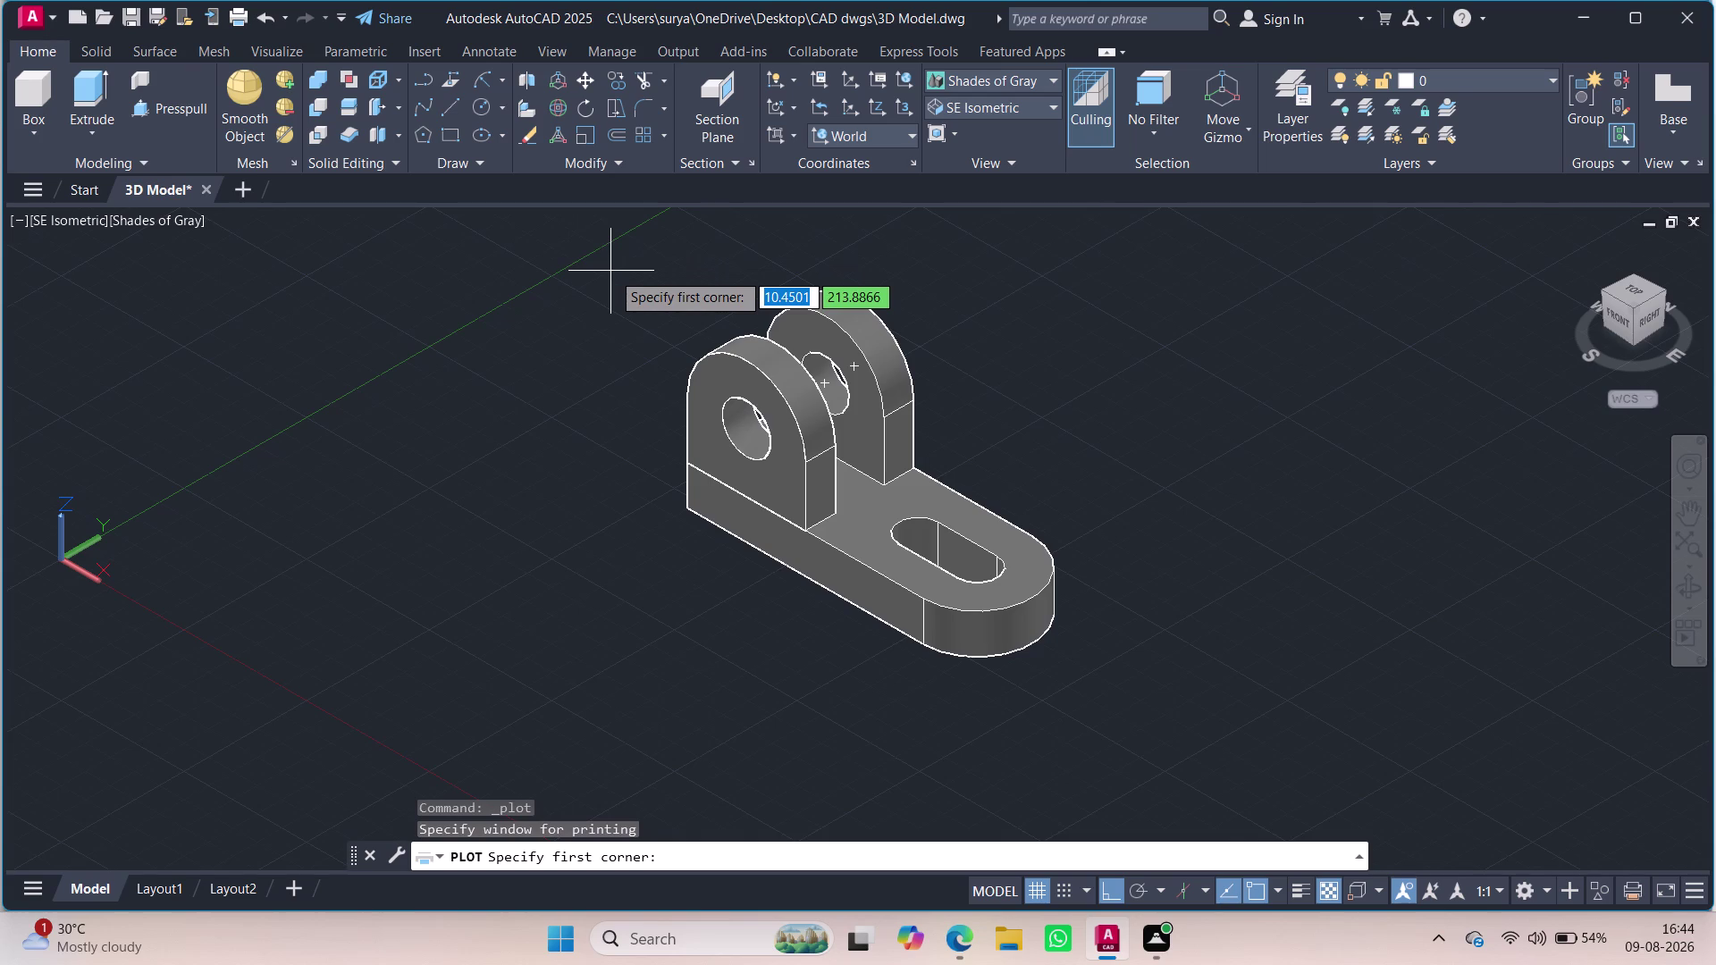
click(538, 227)
click(1178, 735)
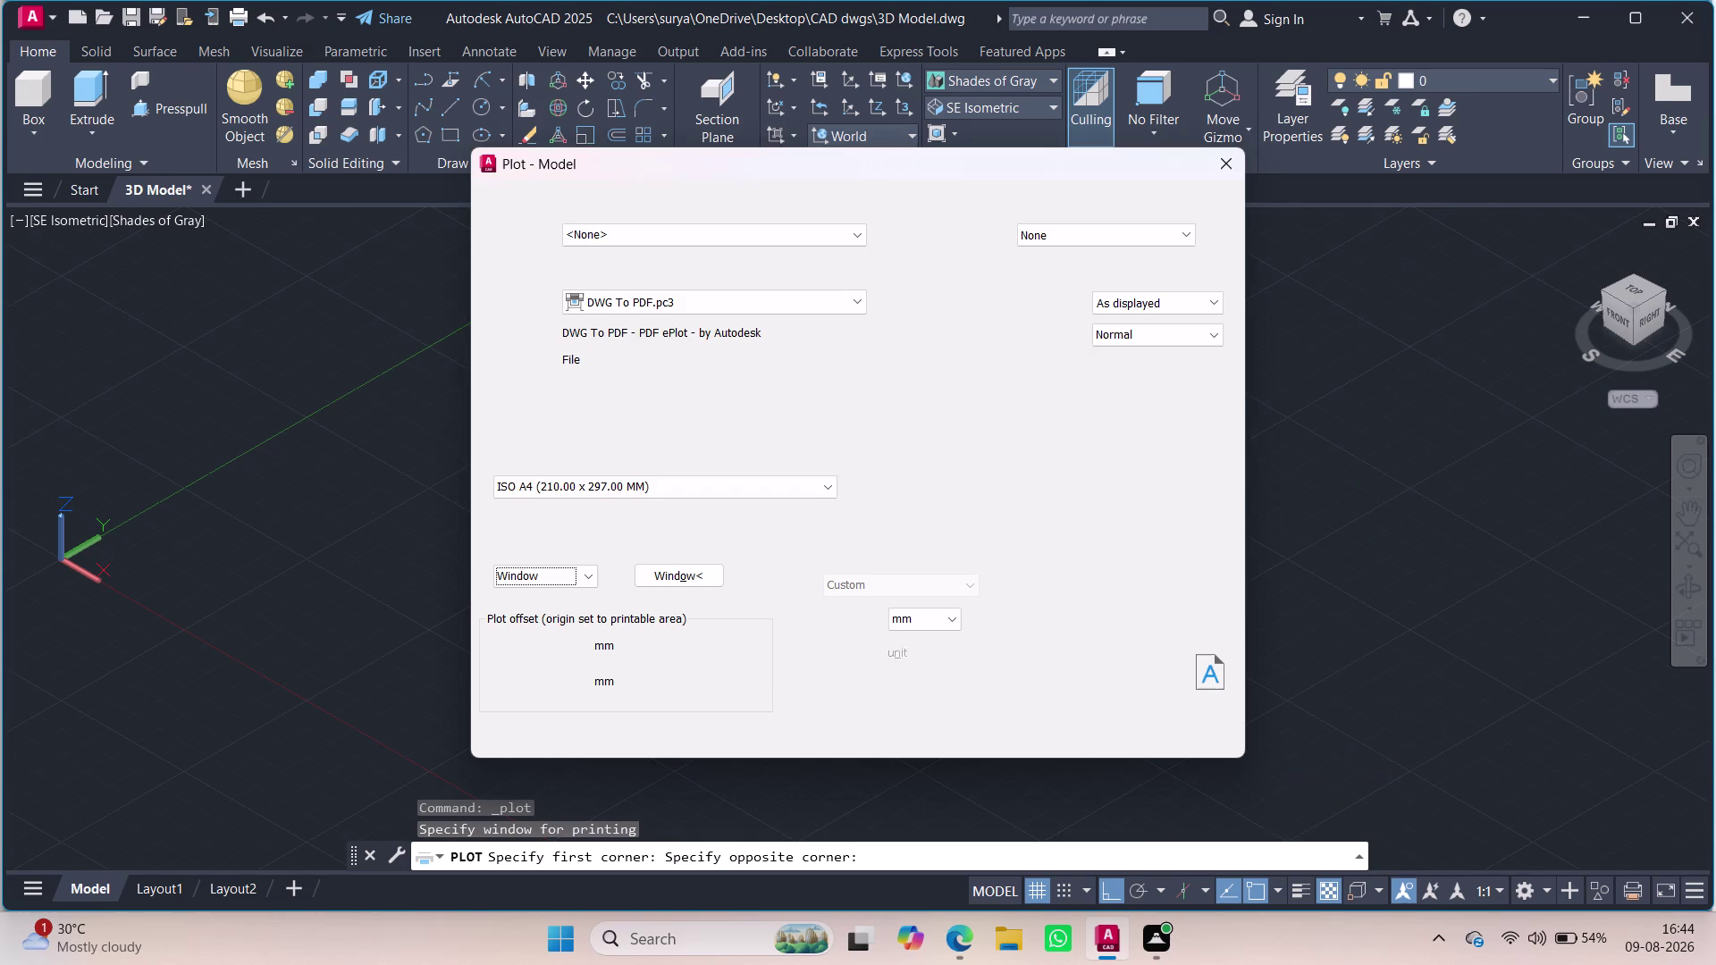
click(970, 733)
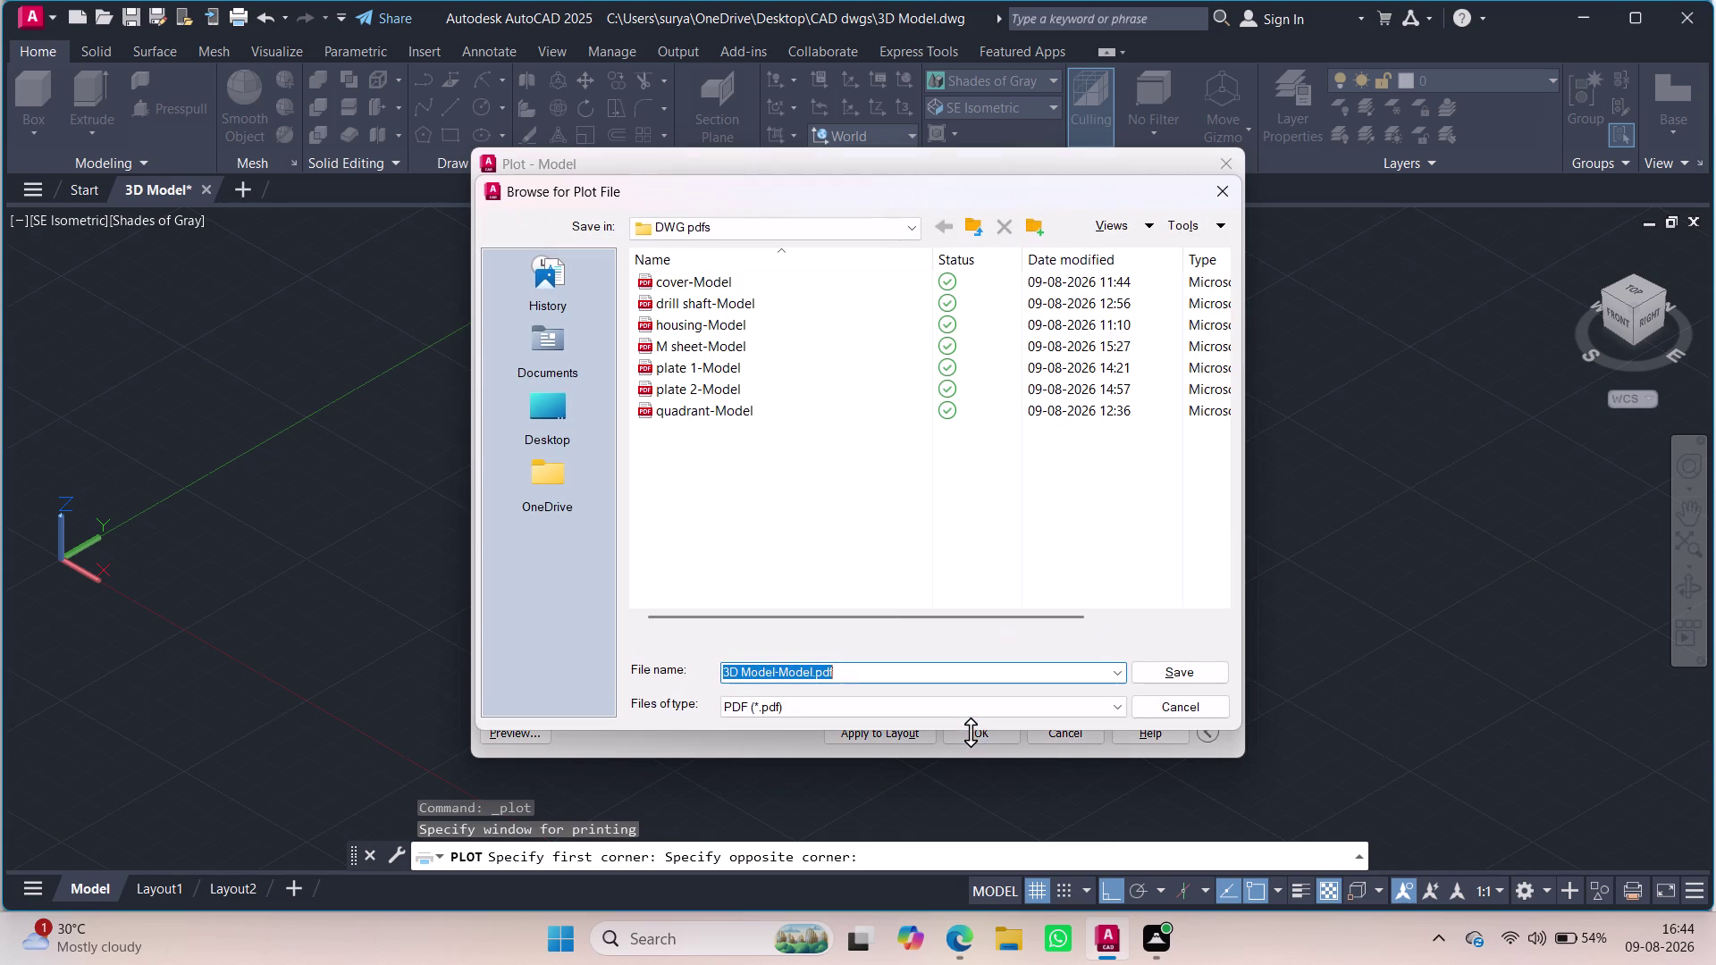
click(1199, 678)
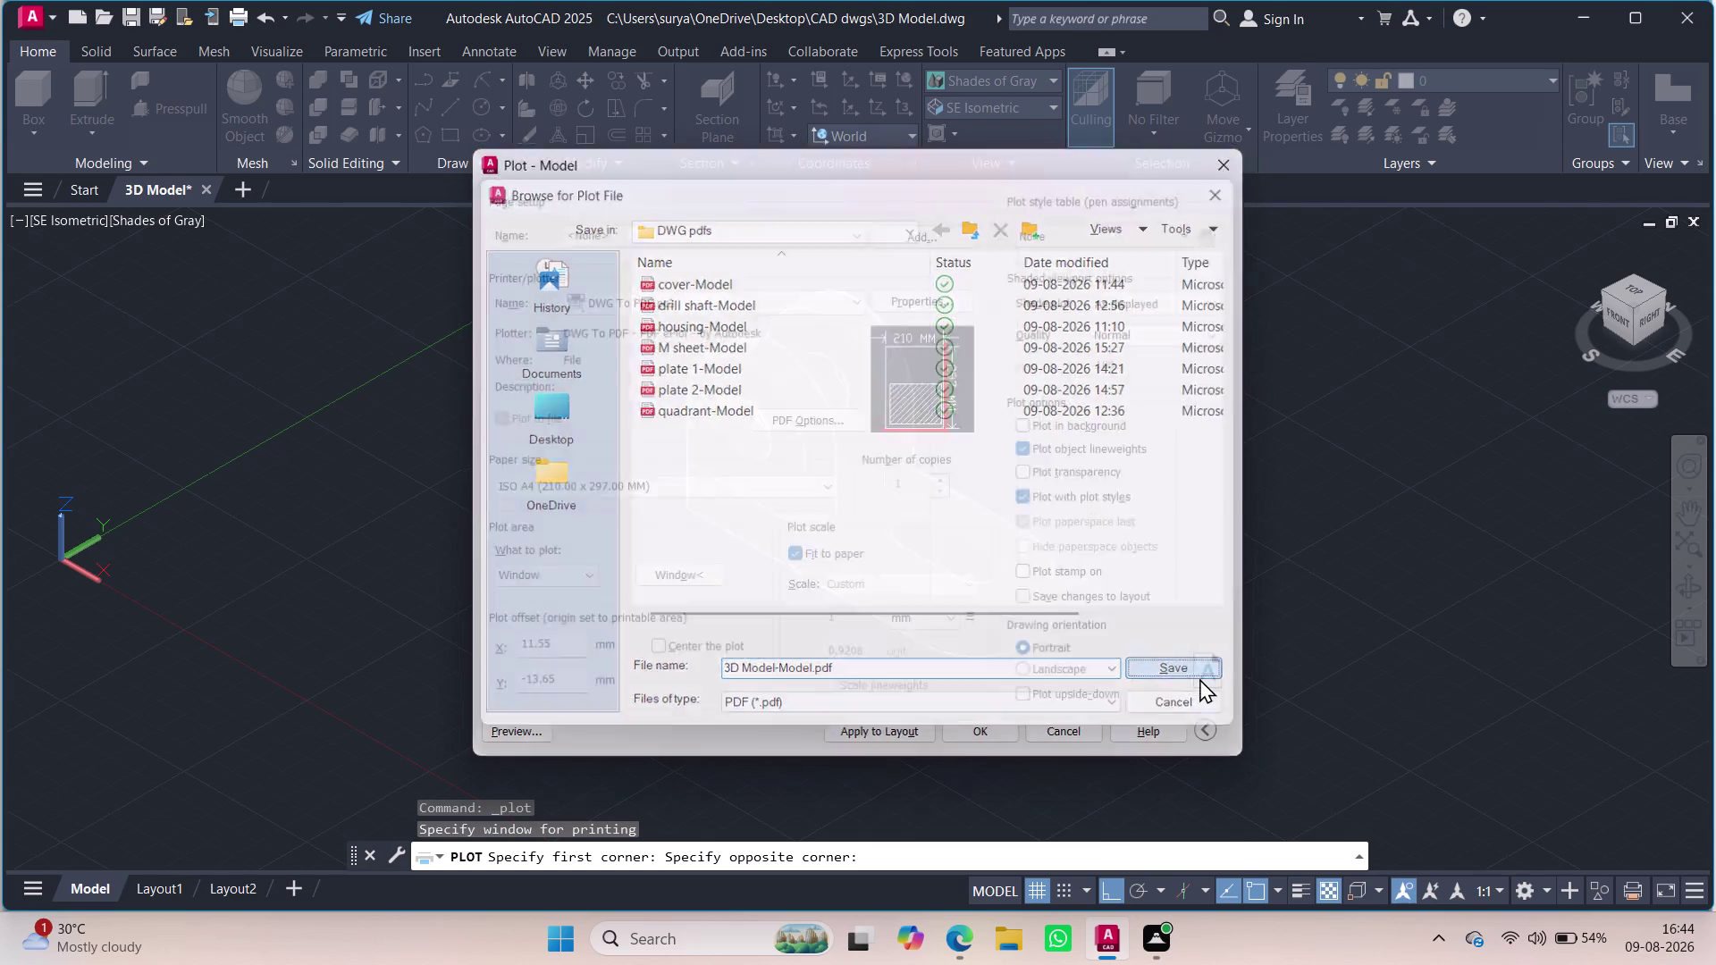